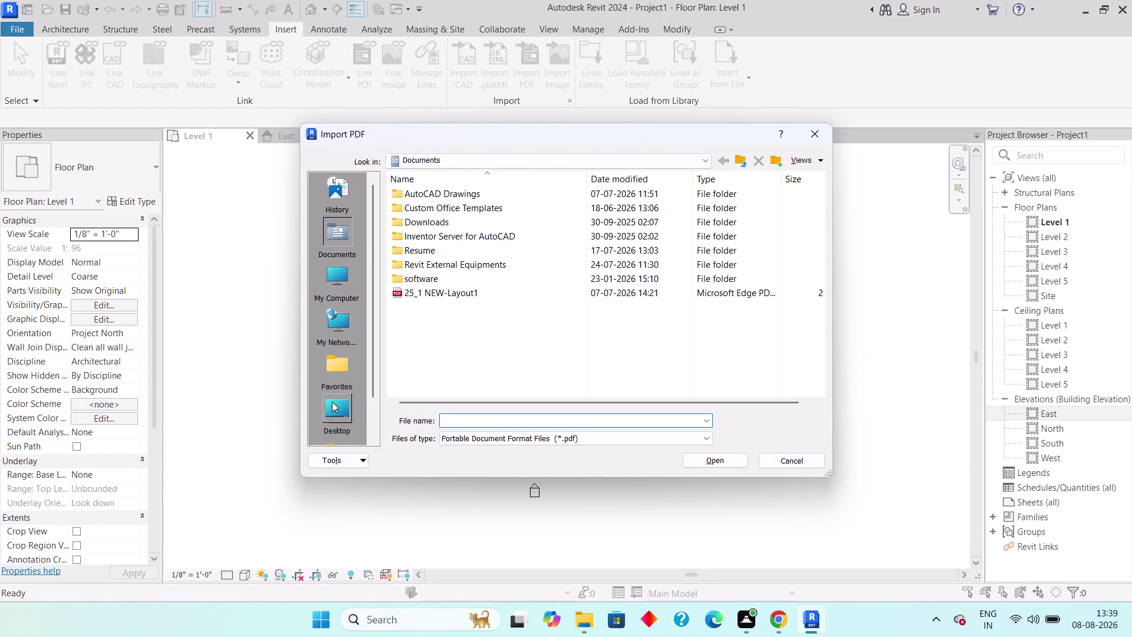
Check the Desktop files and file types in Import PDF, then cancel without importing.
scroll(down, 3)
click(336, 365)
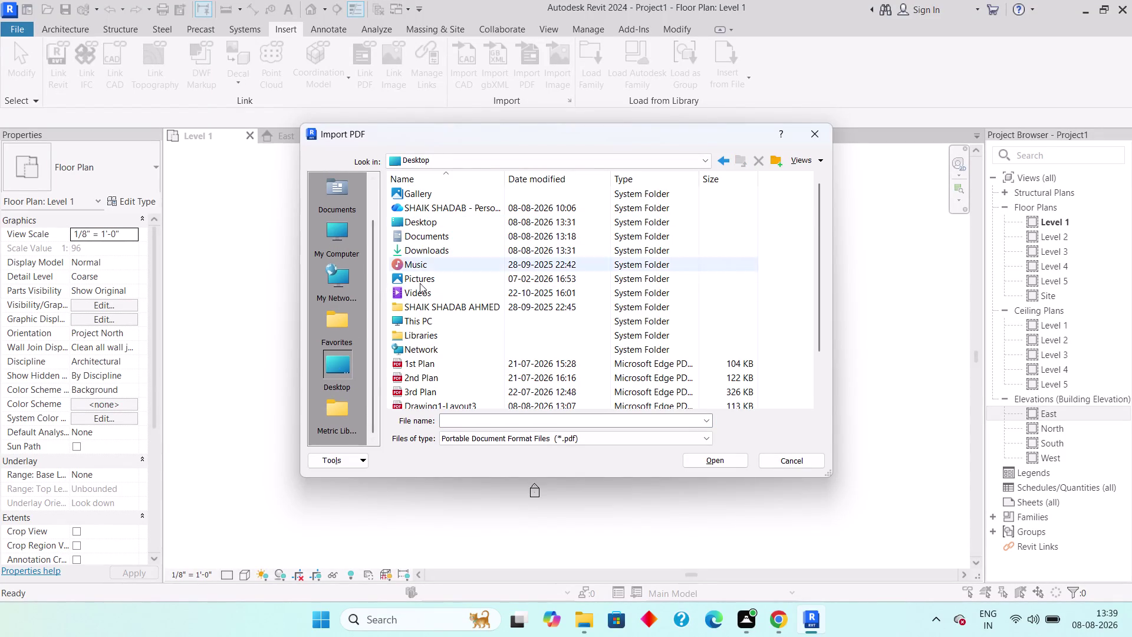
scroll(down, 3)
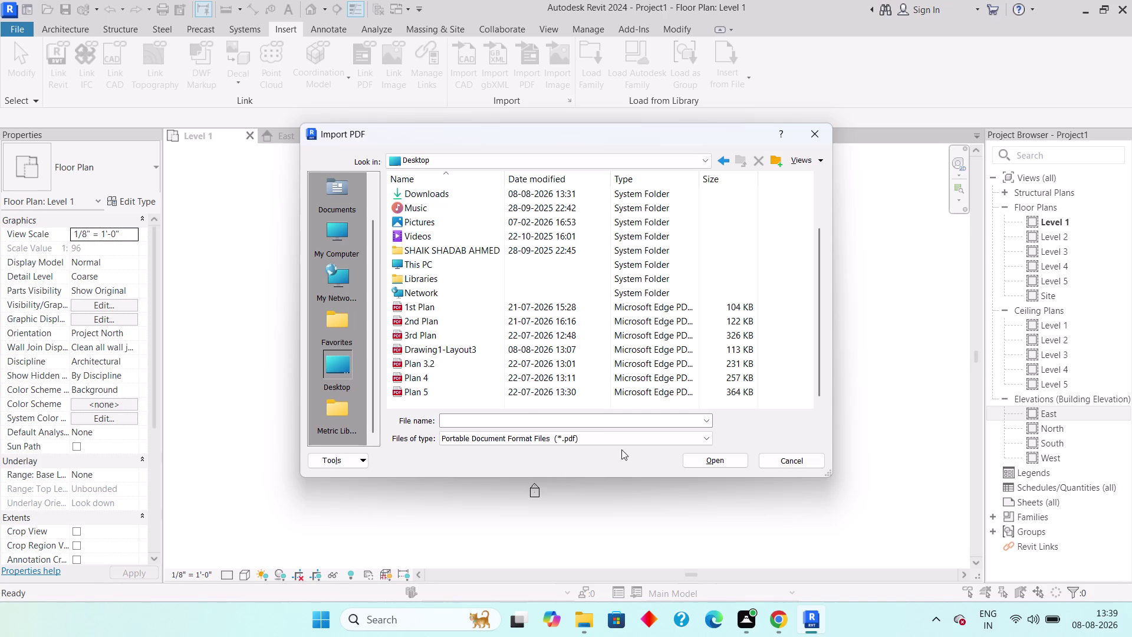
click(696, 438)
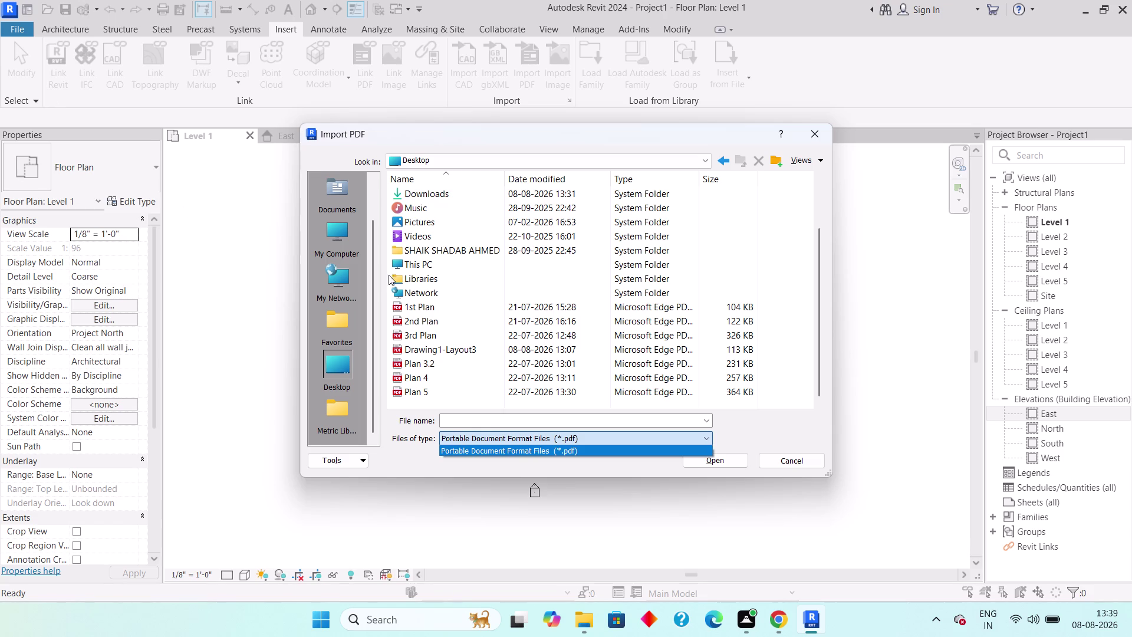
drag(803, 149, 808, 139)
click(808, 139)
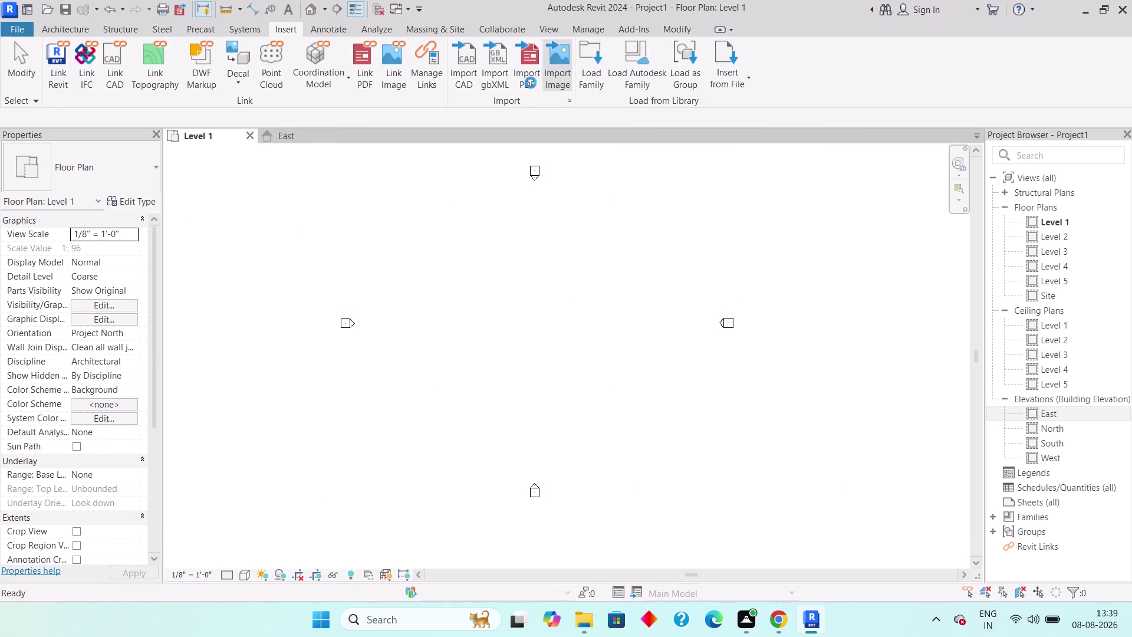
click(465, 77)
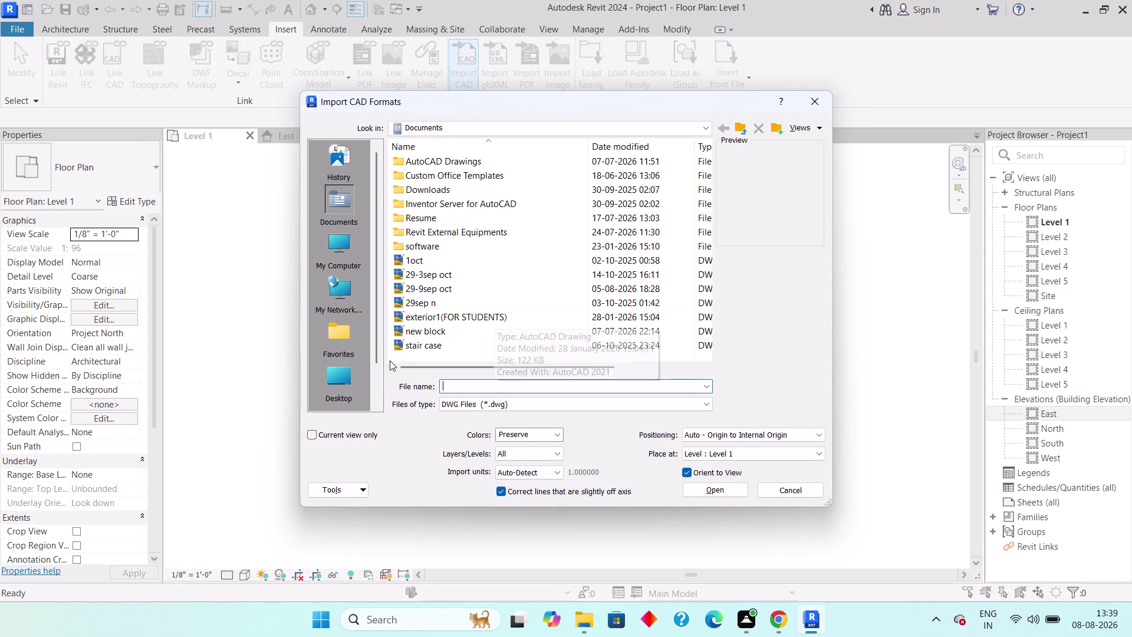
Open exterior1(FOR STUDENTS).dwg from the Desktop into the Level 1 plan.
click(340, 370)
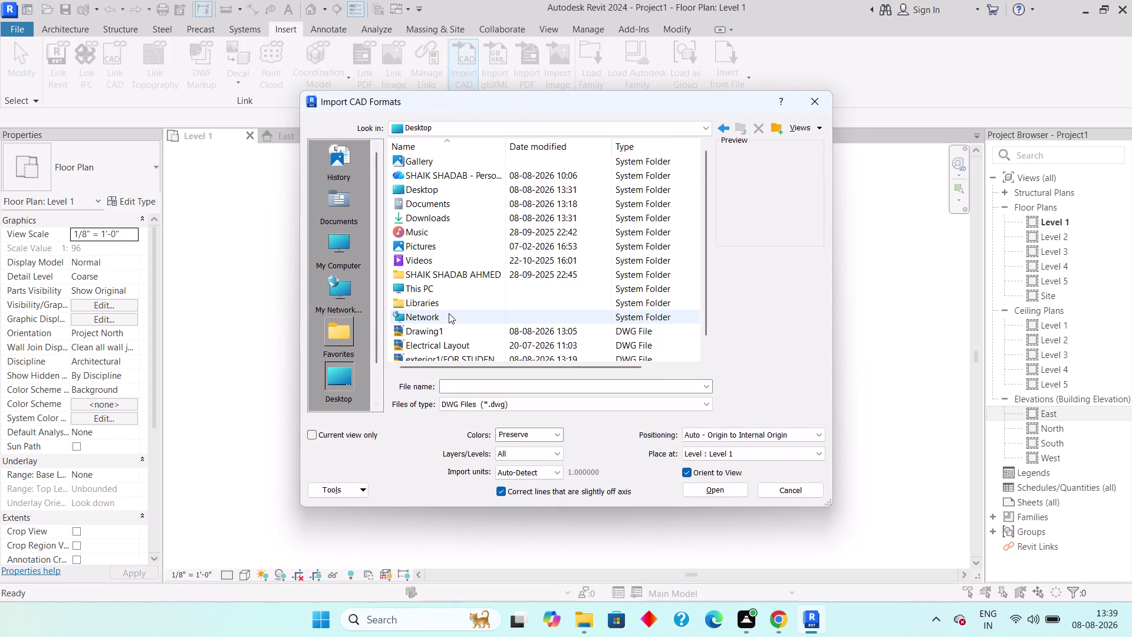
scroll(down, 3)
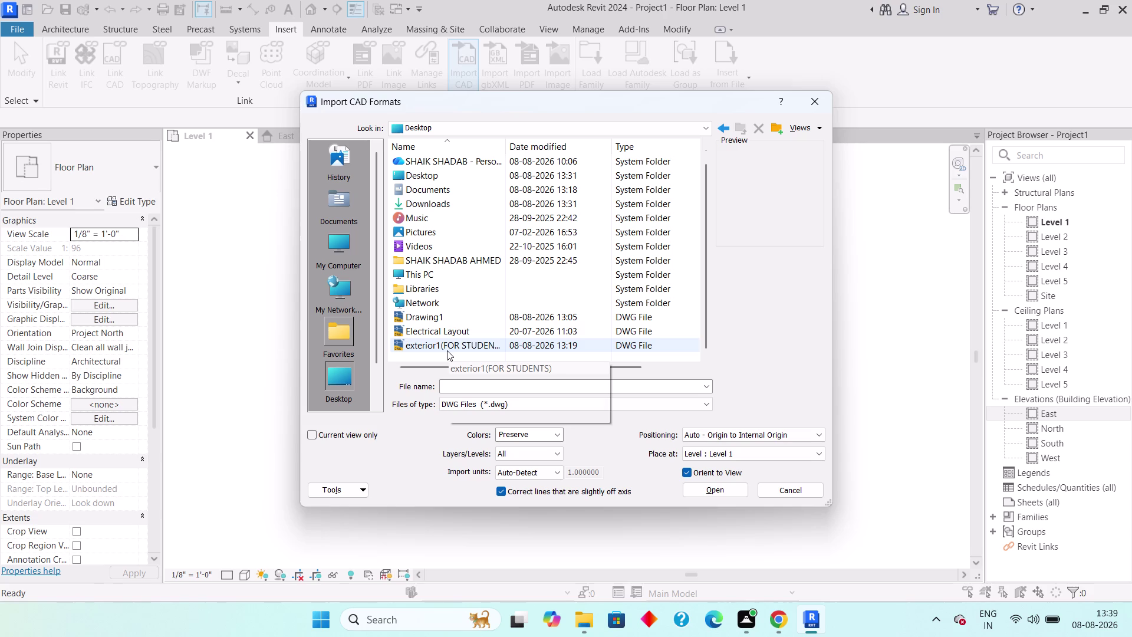
click(446, 350)
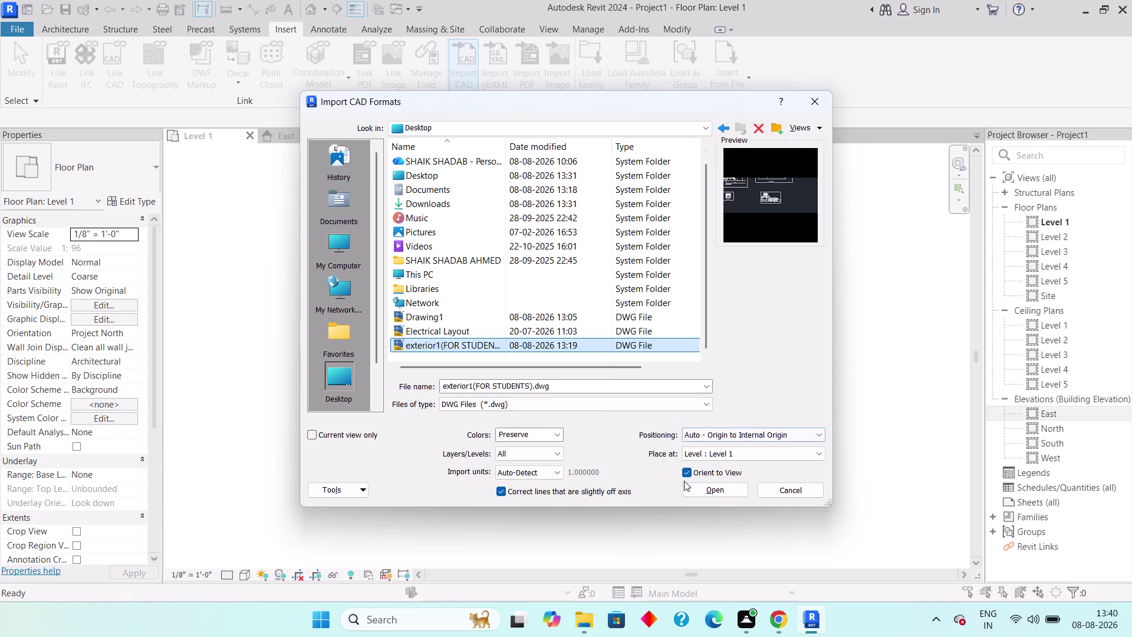
click(696, 489)
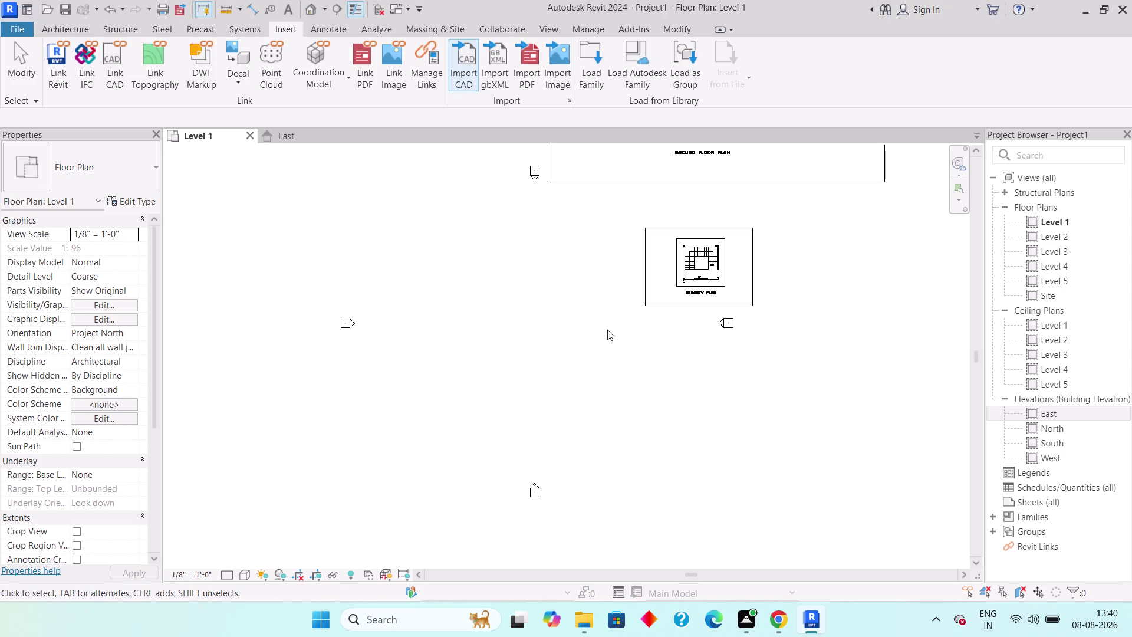
scroll(down, 3)
scroll(down, 3)
scroll(down, 3)
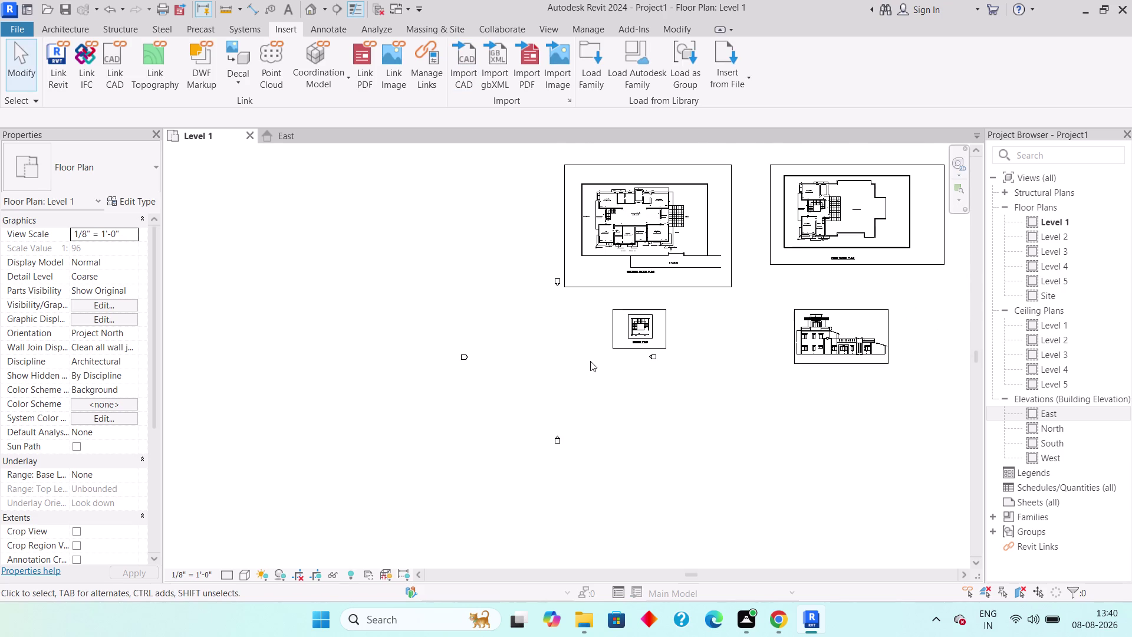
middle_drag(737, 270, 687, 314)
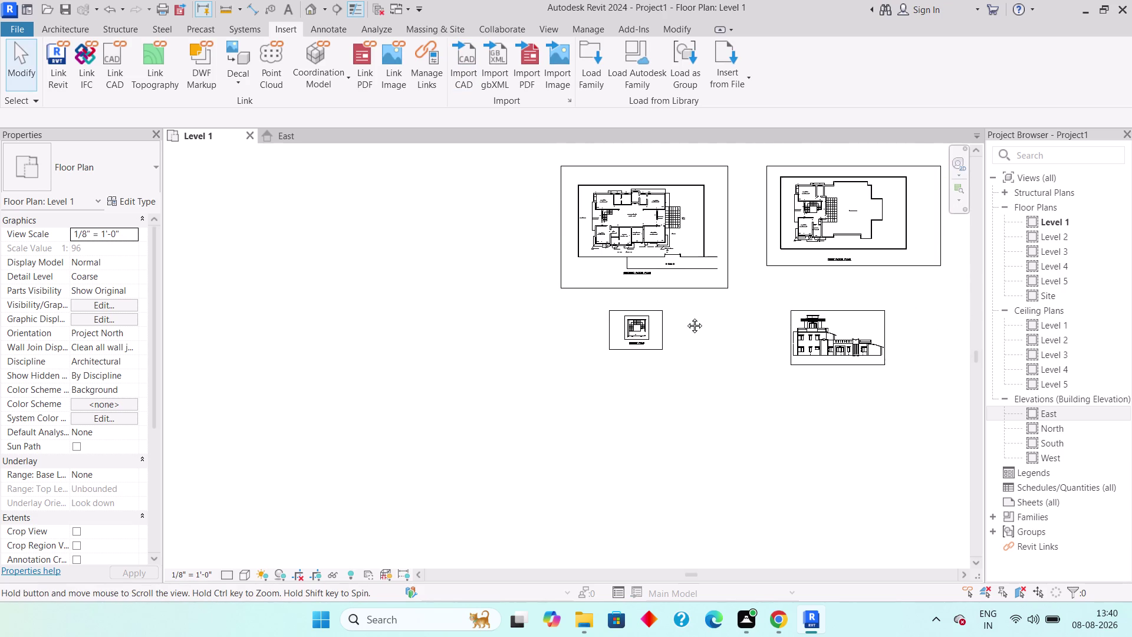
middle_drag(687, 314, 683, 318)
middle_drag(682, 318, 652, 373)
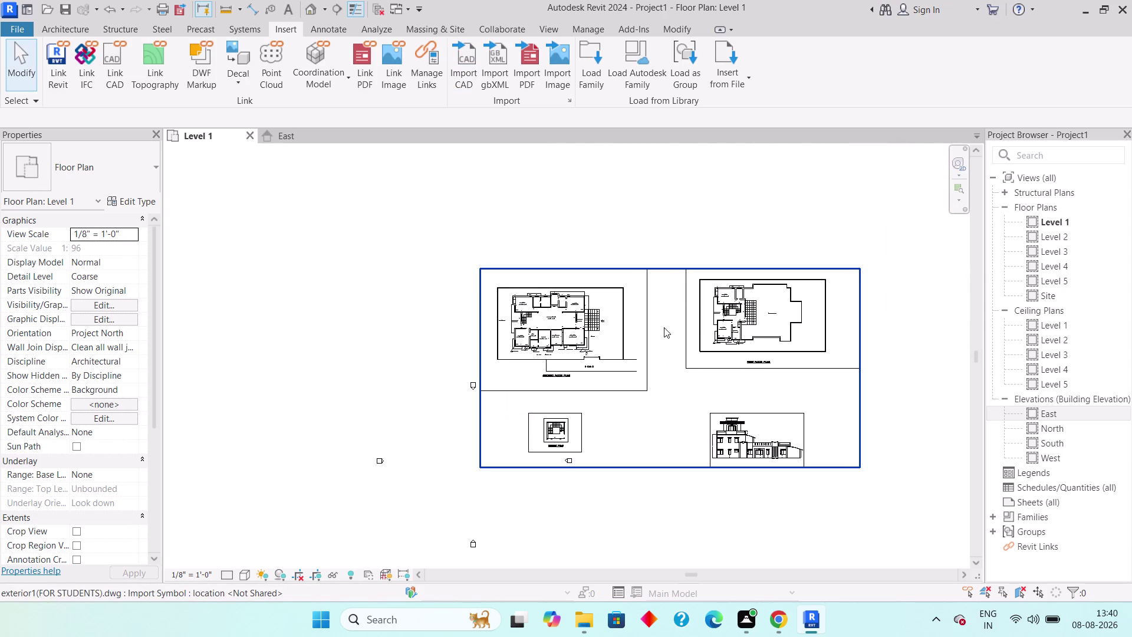
scroll(up, 3)
scroll(up, 3)
scroll(up, 3)
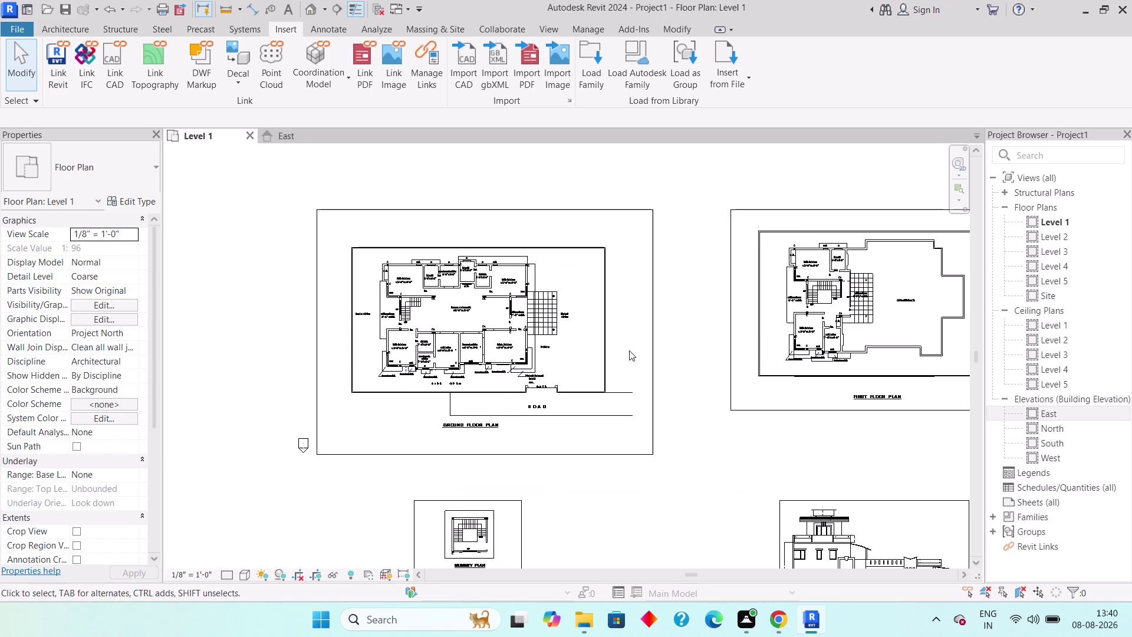
scroll(up, 3)
scroll(down, 3)
scroll(down, 3)
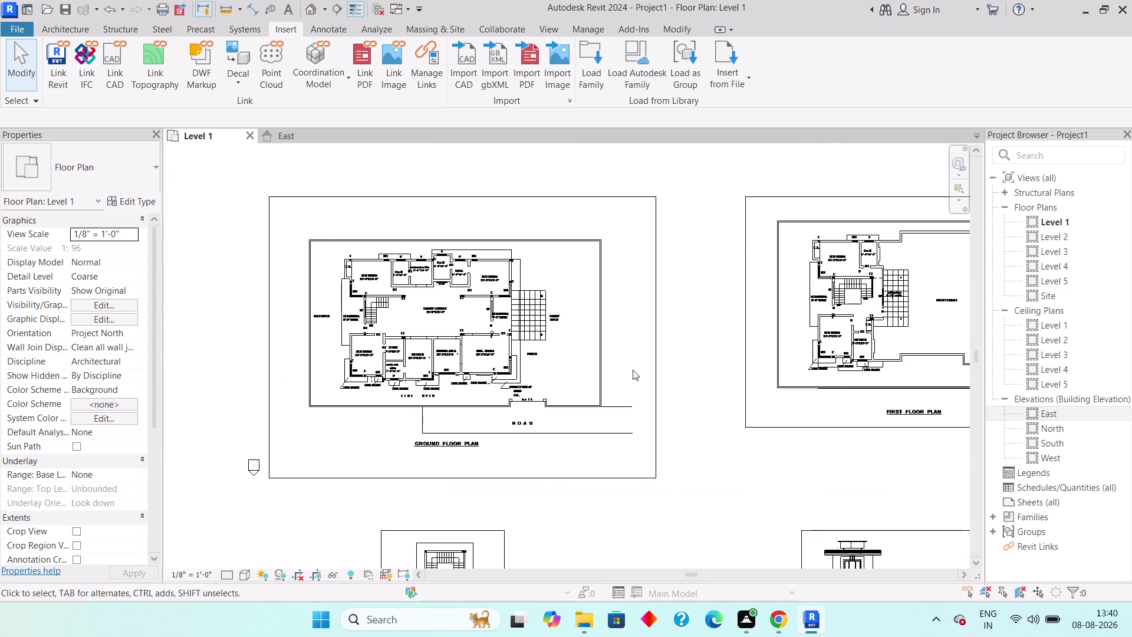
scroll(down, 3)
middle_drag(645, 376, 499, 360)
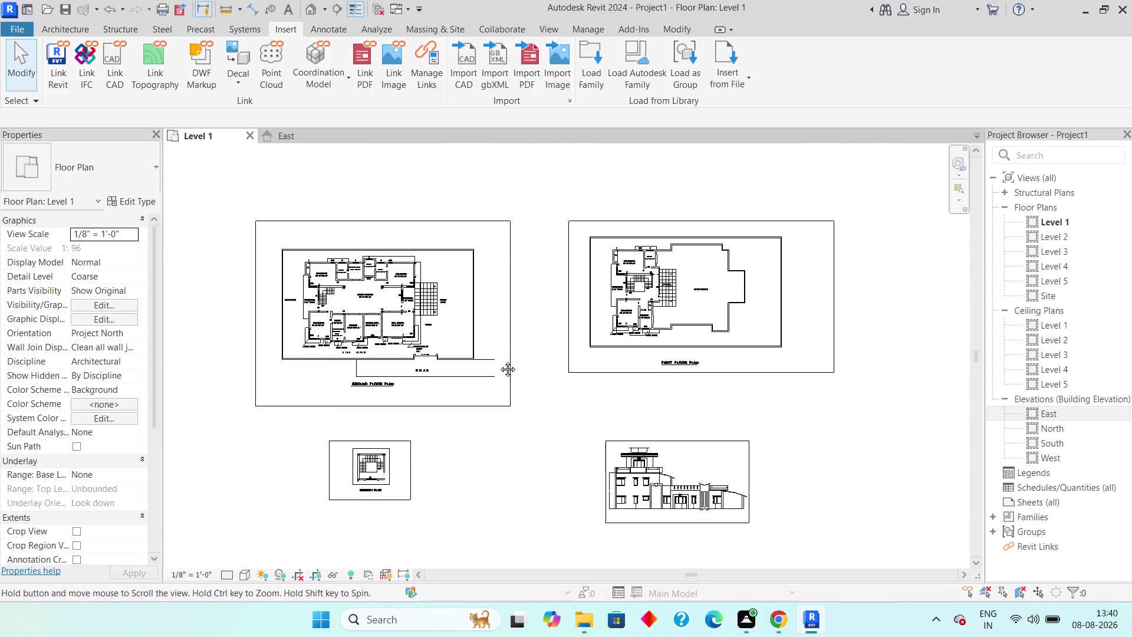
middle_drag(499, 360, 599, 336)
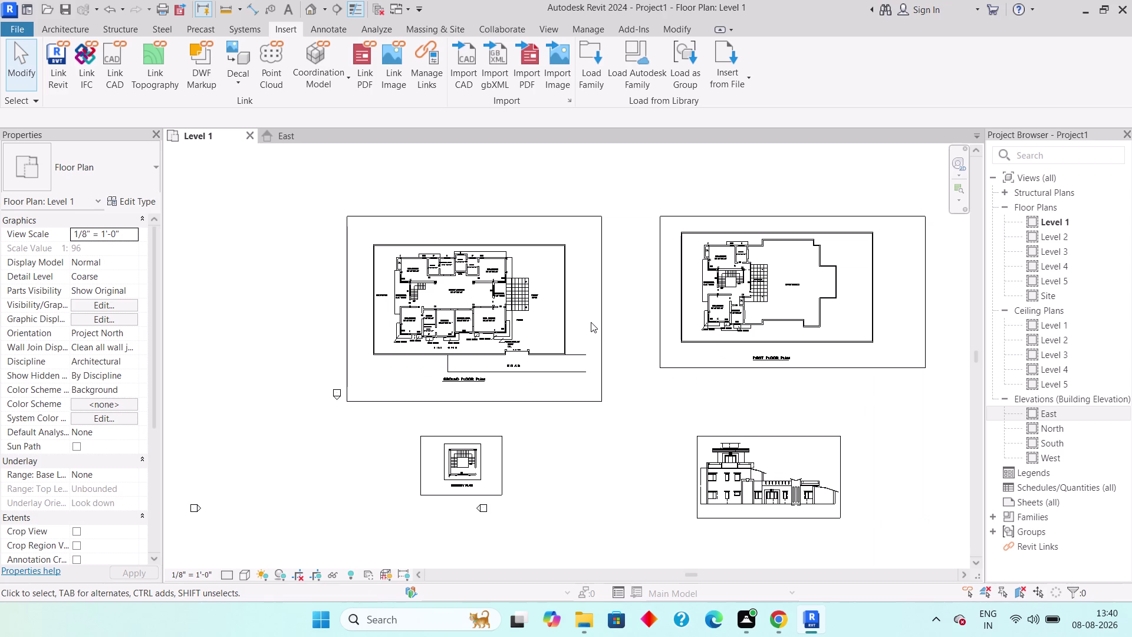
scroll(up, 3)
middle_drag(539, 325, 561, 364)
scroll(up, 3)
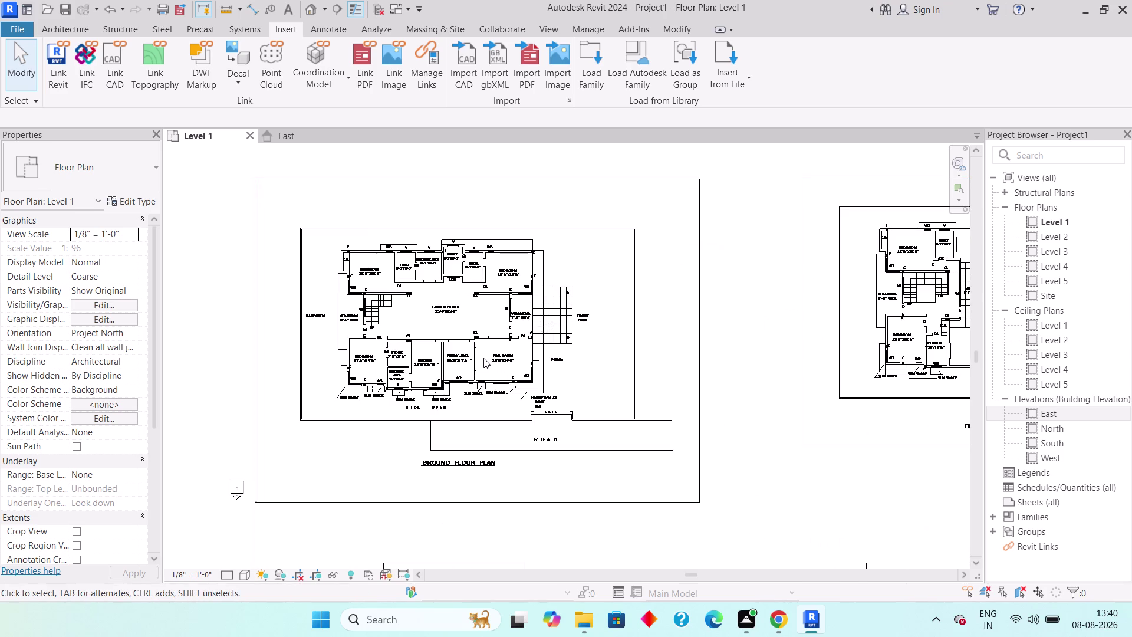
scroll(up, 3)
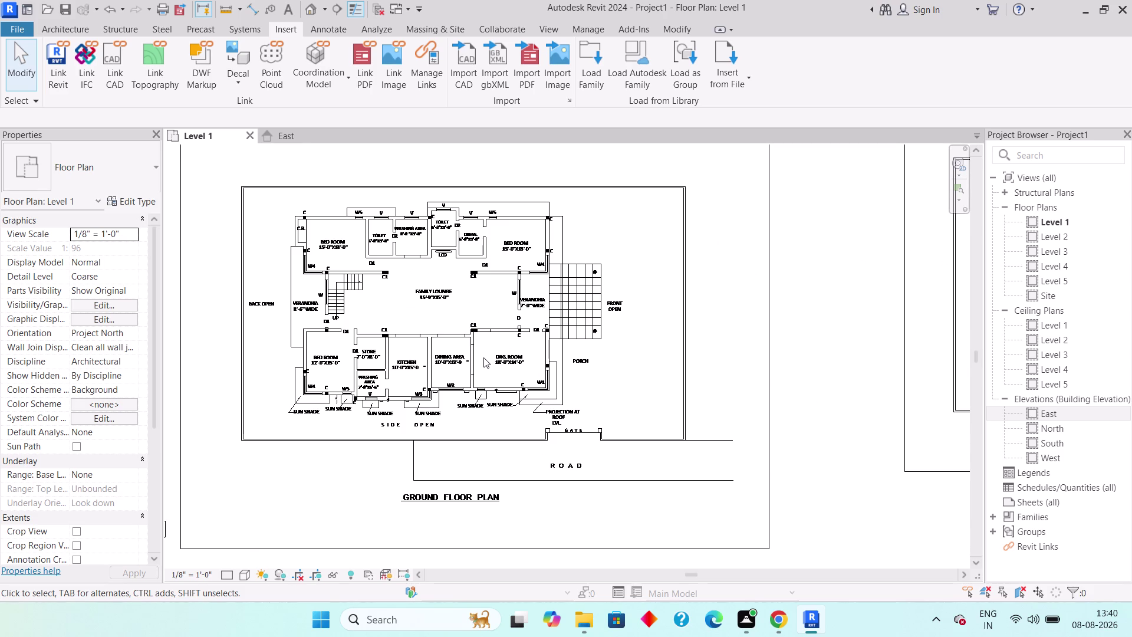
scroll(down, 3)
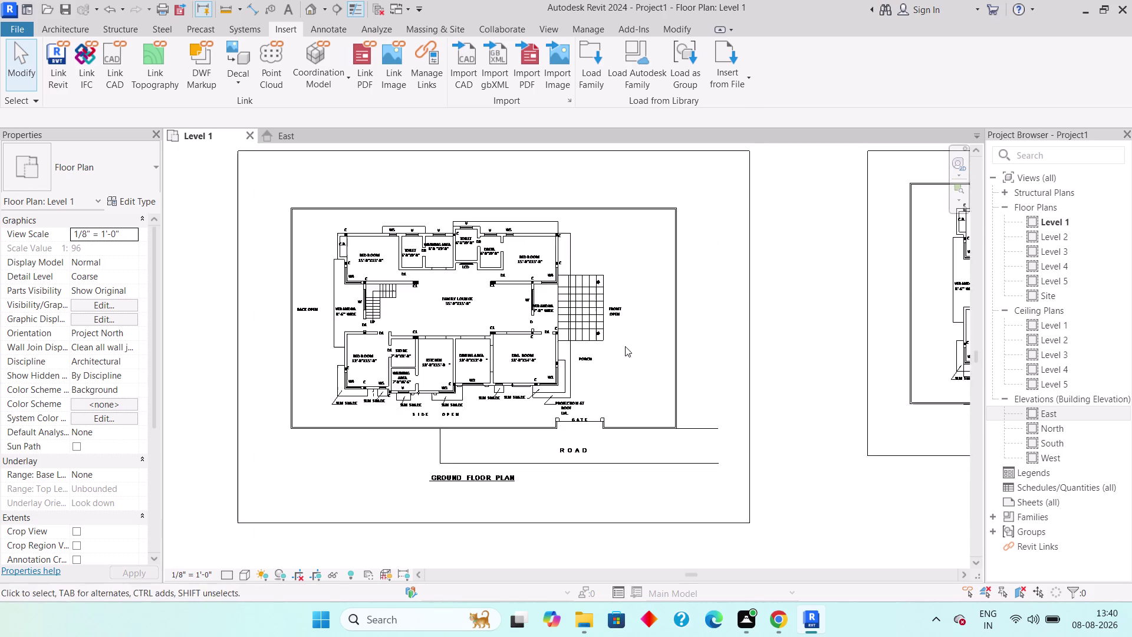
scroll(down, 3)
drag(624, 193, 596, 220)
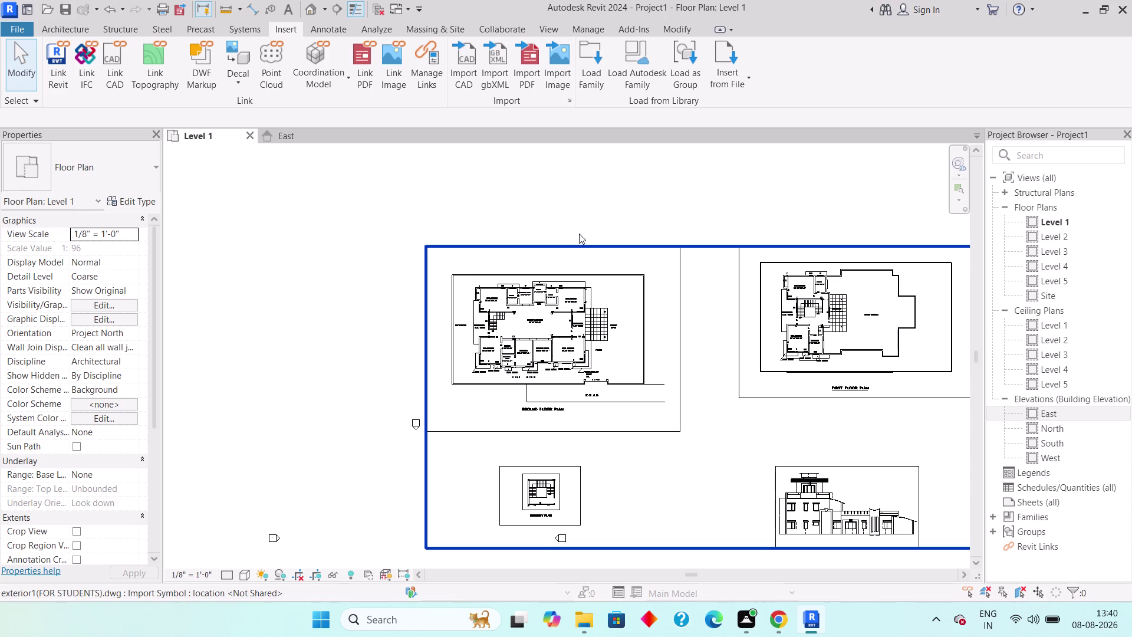
drag(596, 220, 544, 252)
click(474, 270)
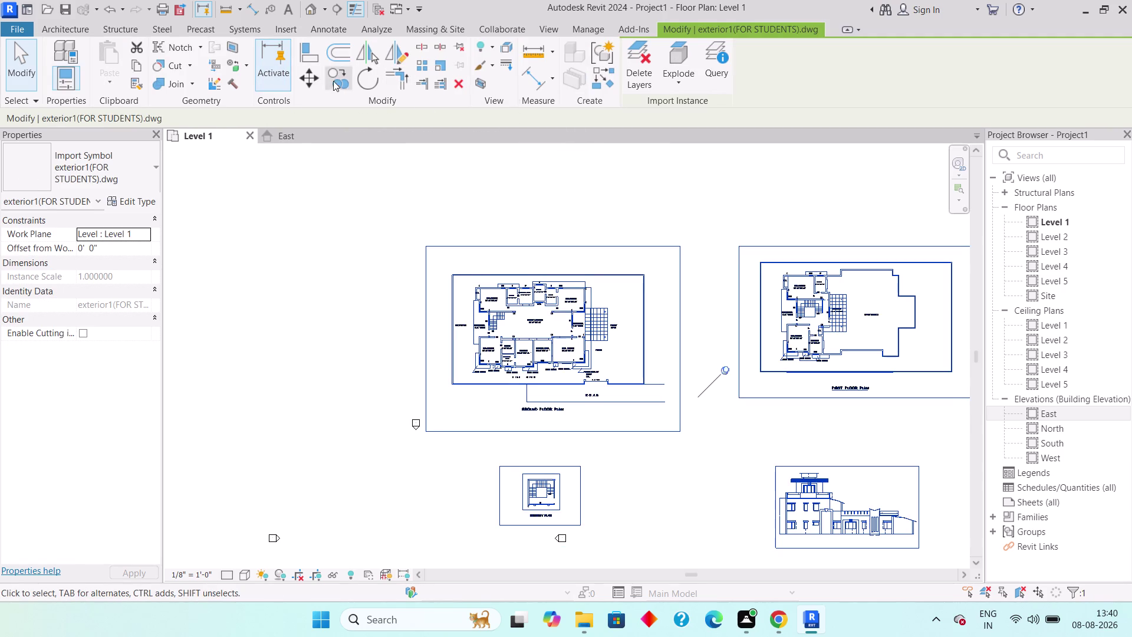
click(315, 72)
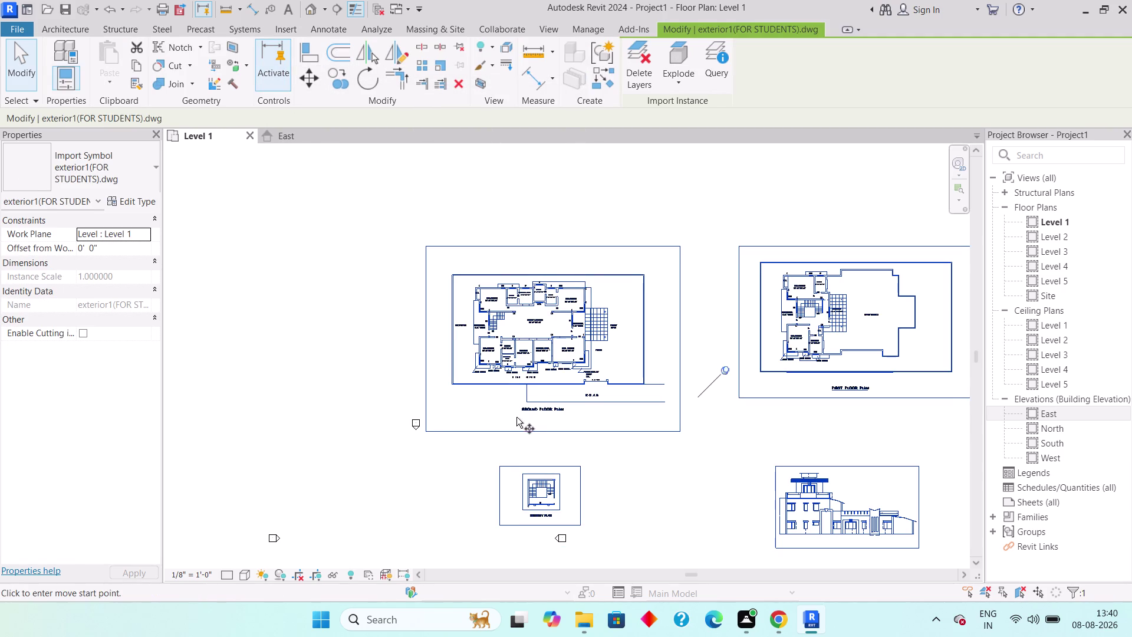
middle_drag(514, 409, 631, 260)
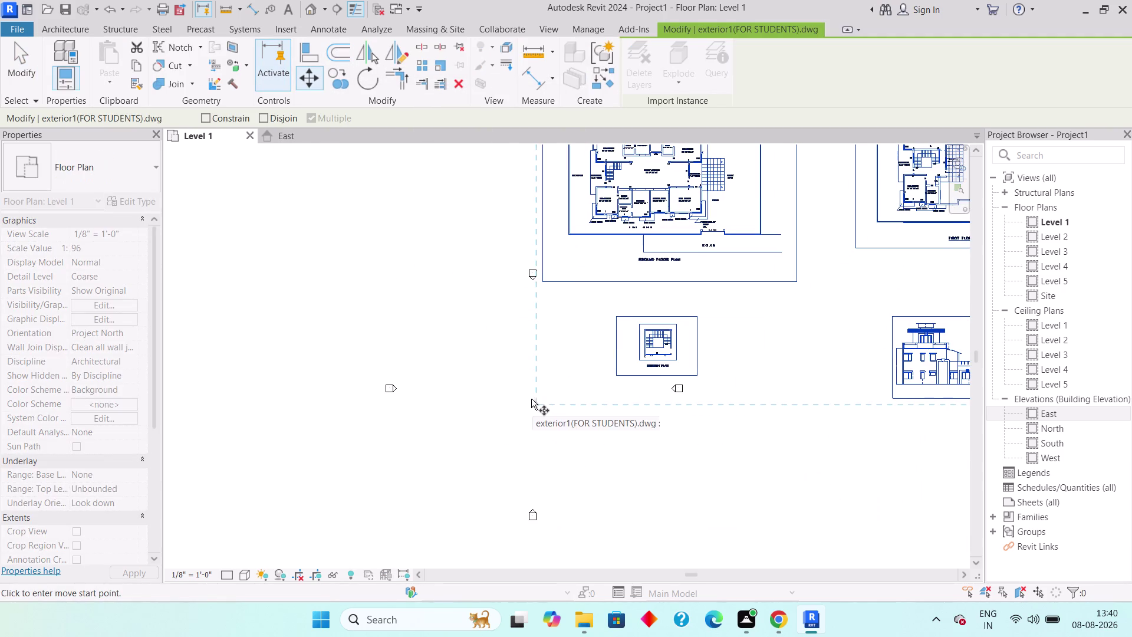
middle_drag(566, 296, 621, 451)
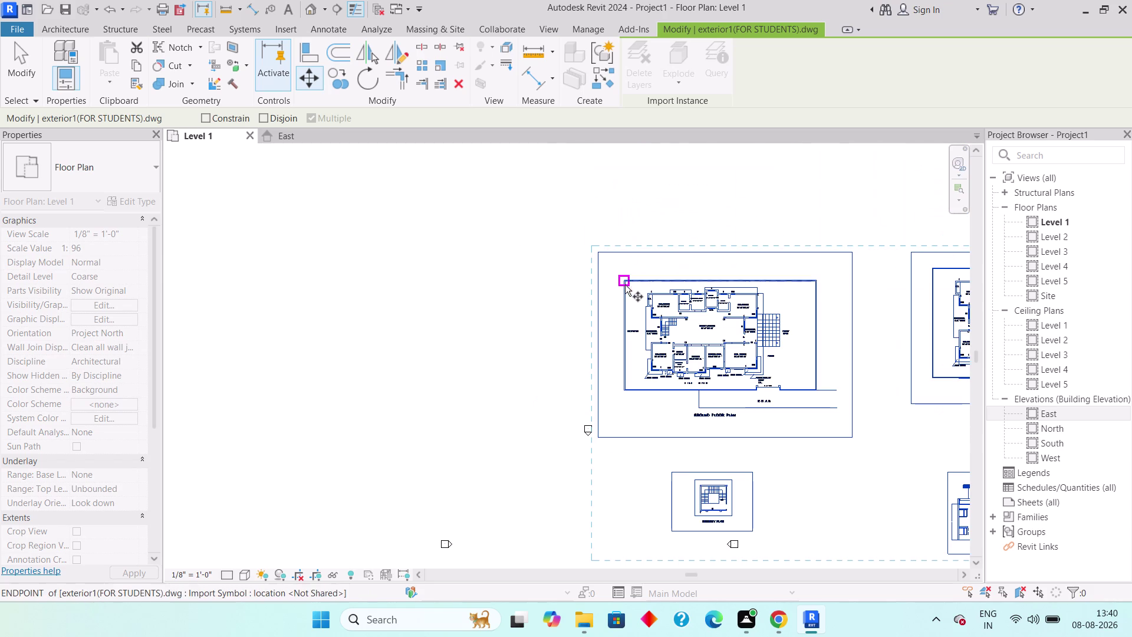
click(626, 284)
middle_drag(579, 387, 658, 304)
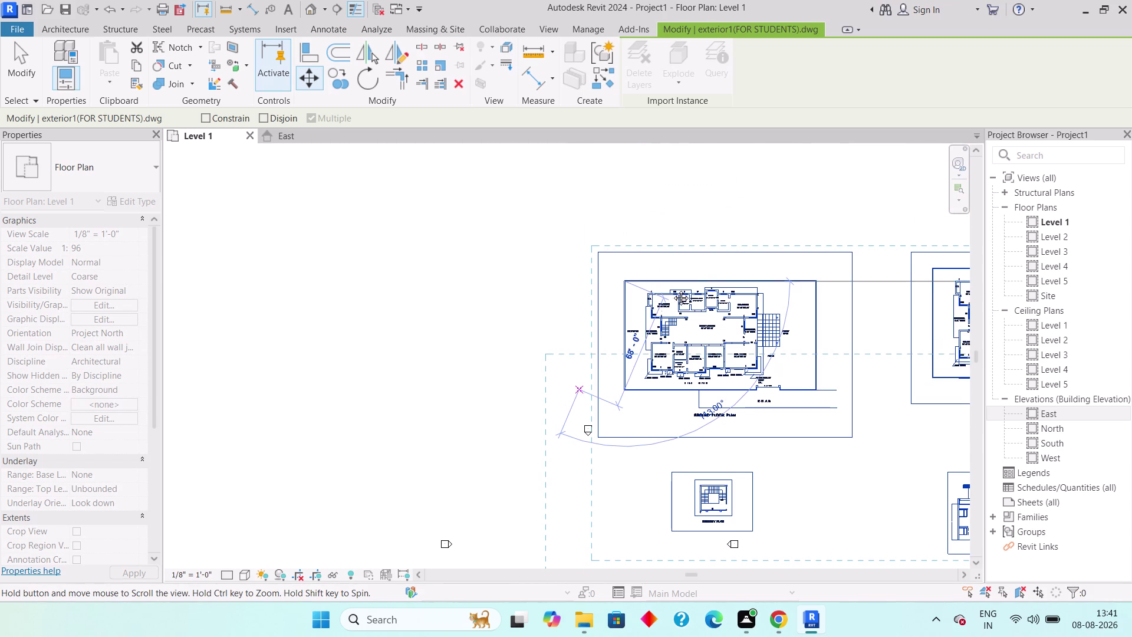
middle_drag(657, 304, 690, 290)
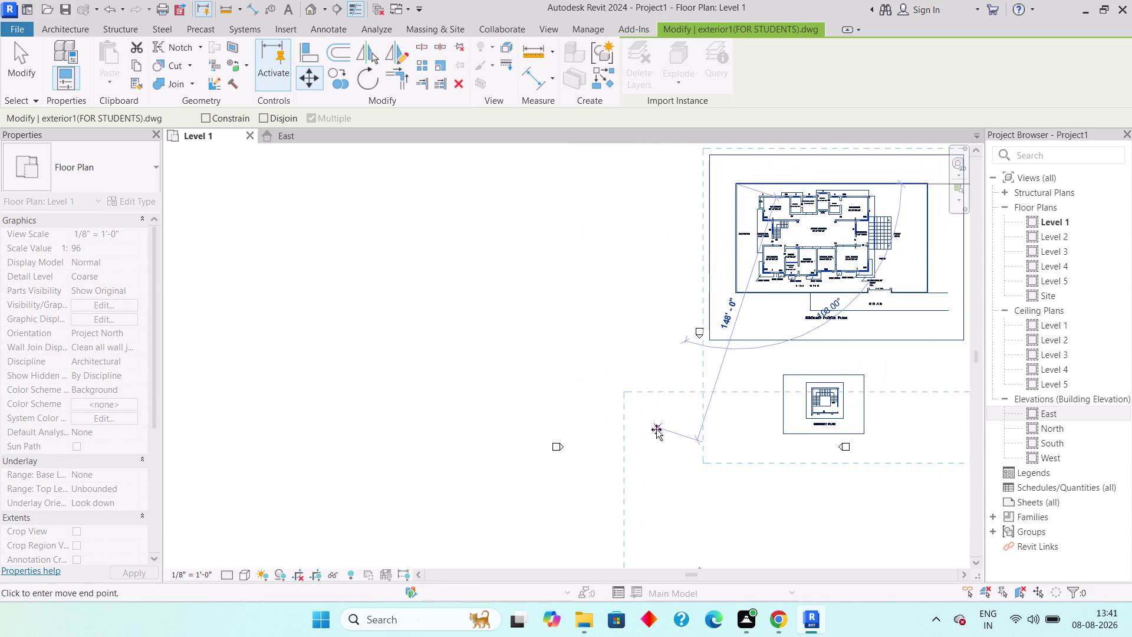
click(645, 428)
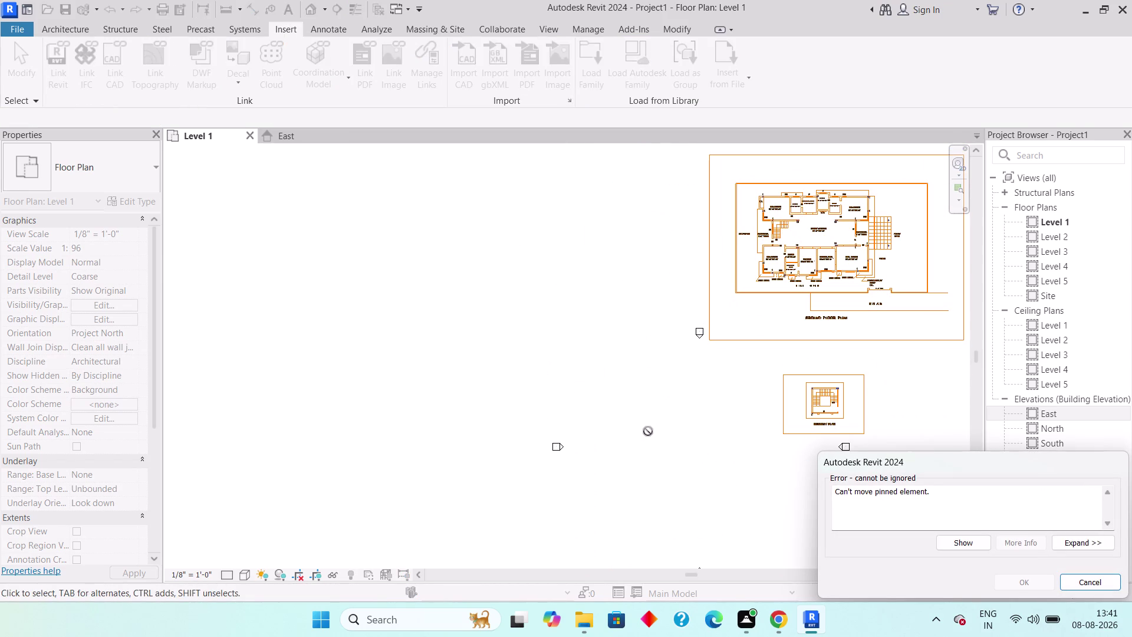
key(Escape)
key(Escape)
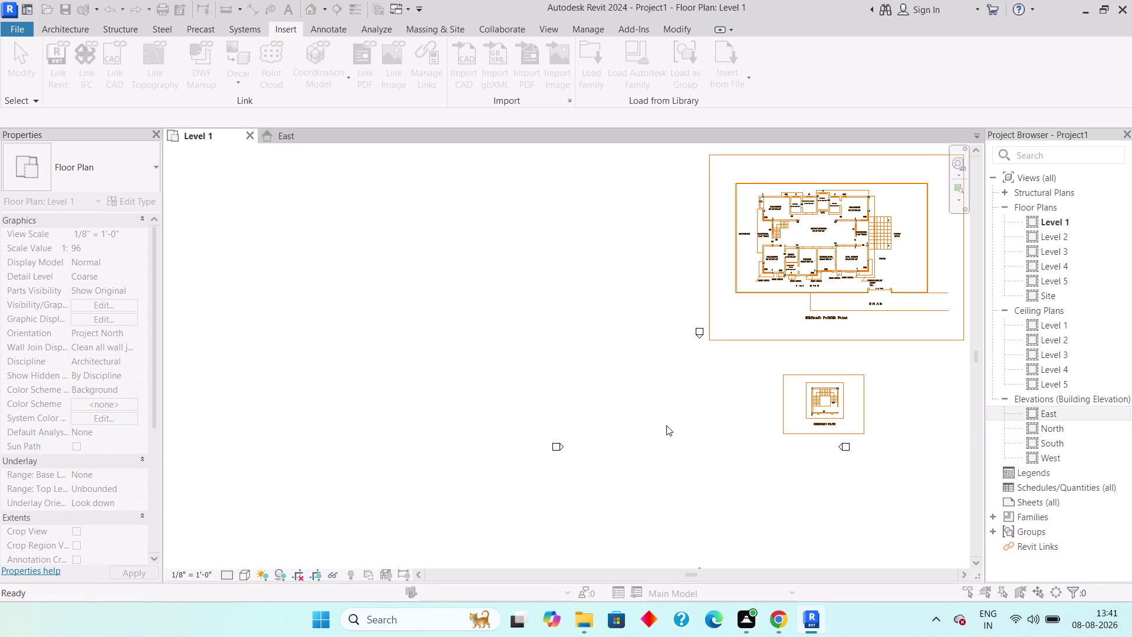
key(Escape)
key(Escape)
key(Escape)
key(Escape)
middle_drag(841, 385, 708, 382)
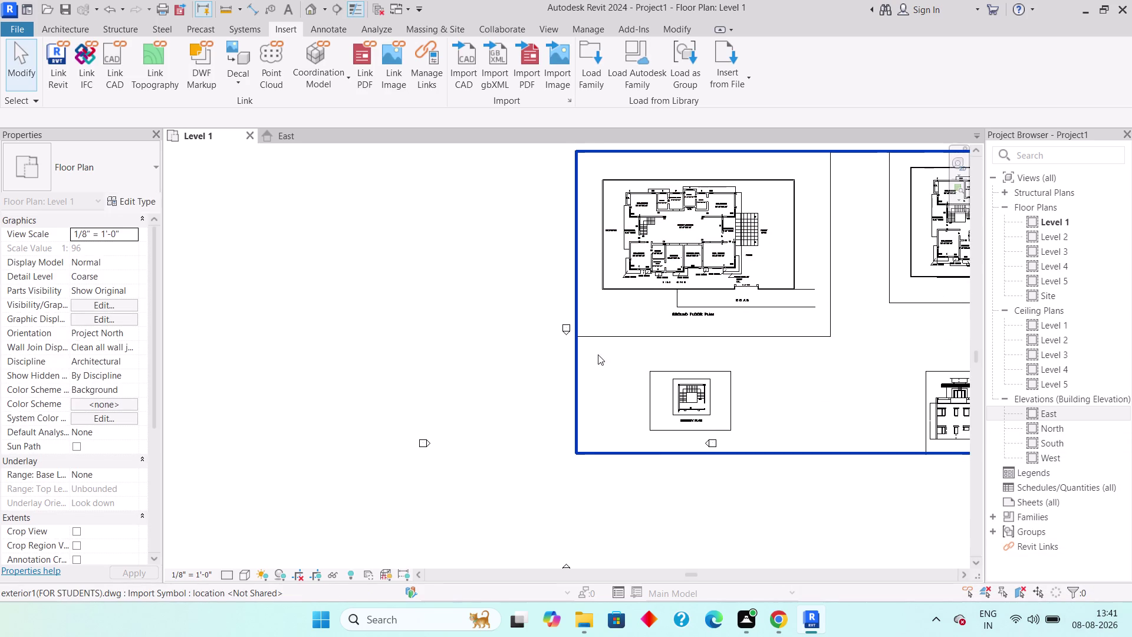
Select the imported exterior1 drawing in the Level 1 plan.
click(572, 362)
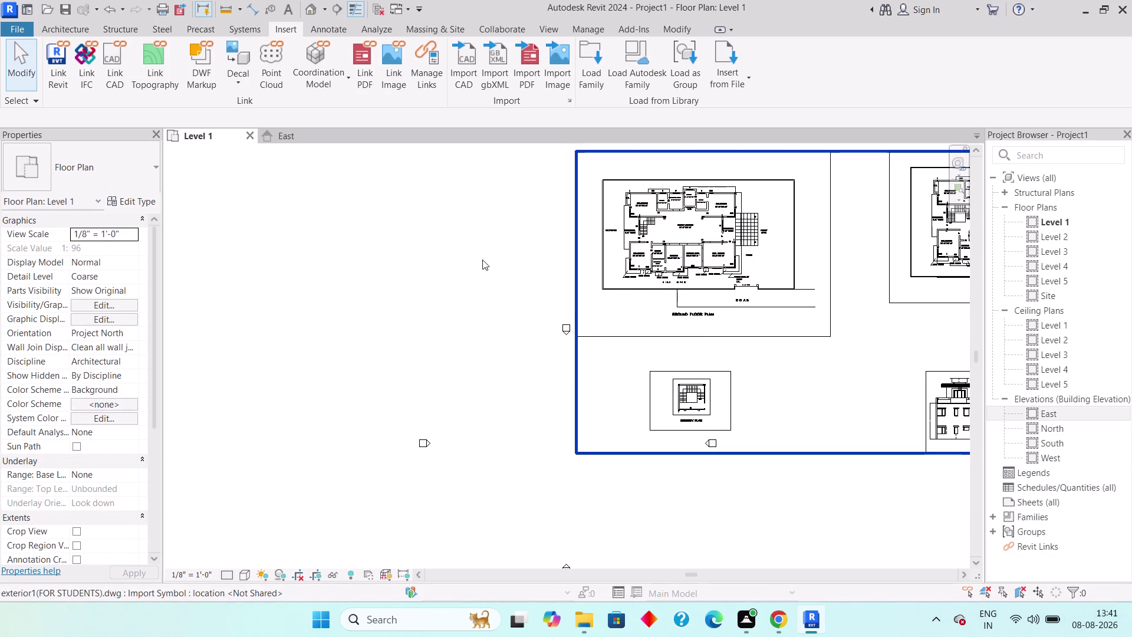
drag(483, 260, 563, 285)
drag(616, 295, 624, 302)
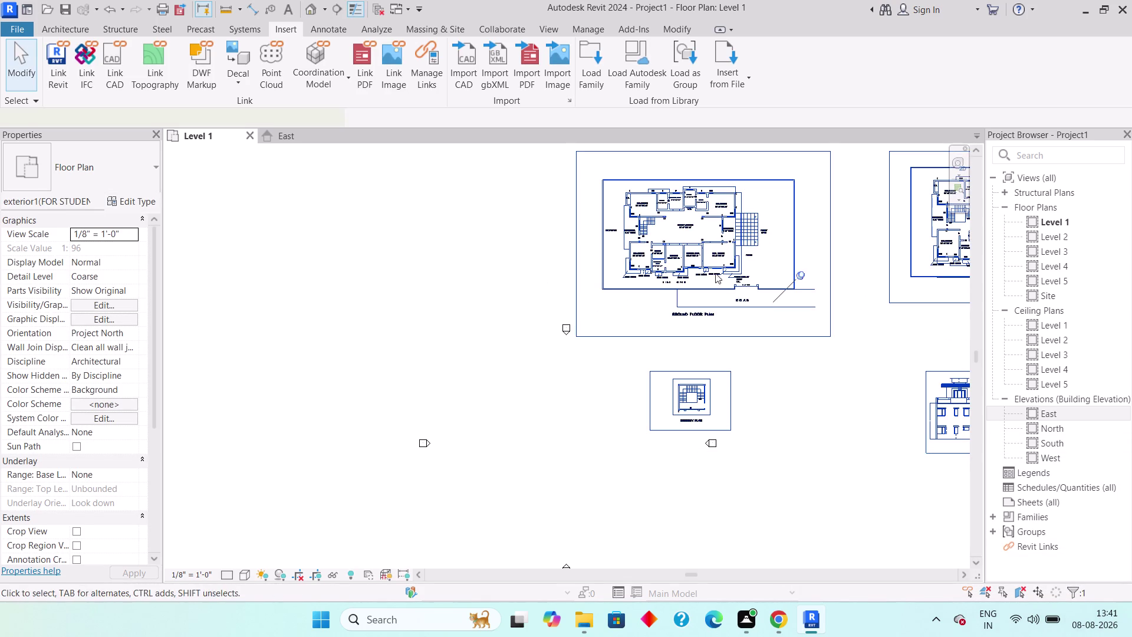
click(802, 272)
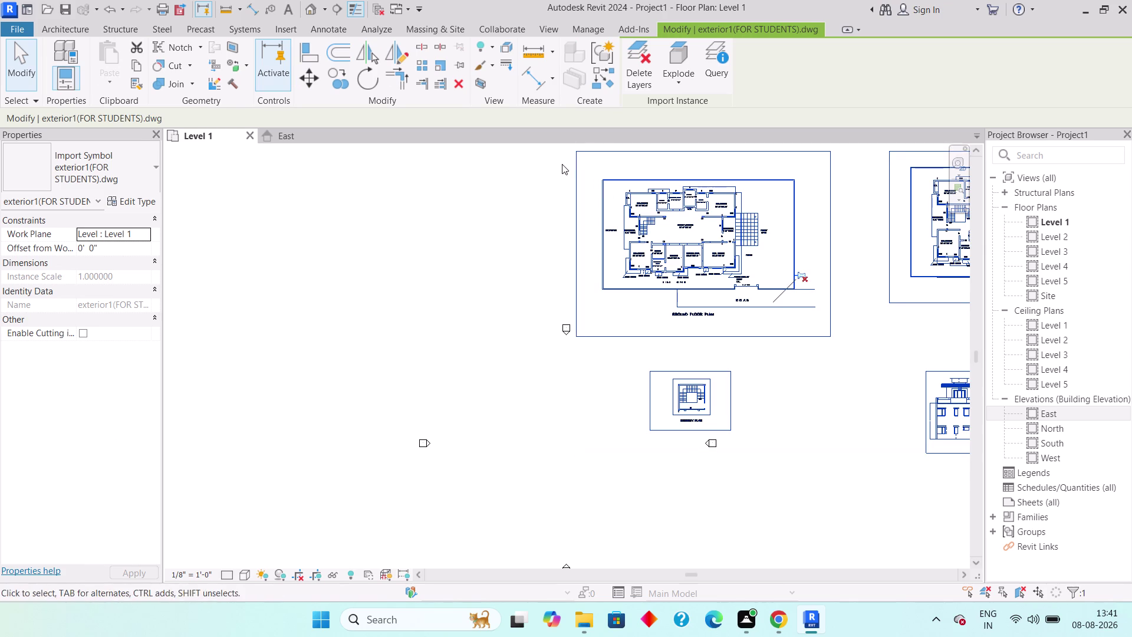
middle_drag(561, 164, 546, 192)
Move the drawing from a corner start point to a new position.
click(317, 76)
scroll(up, 3)
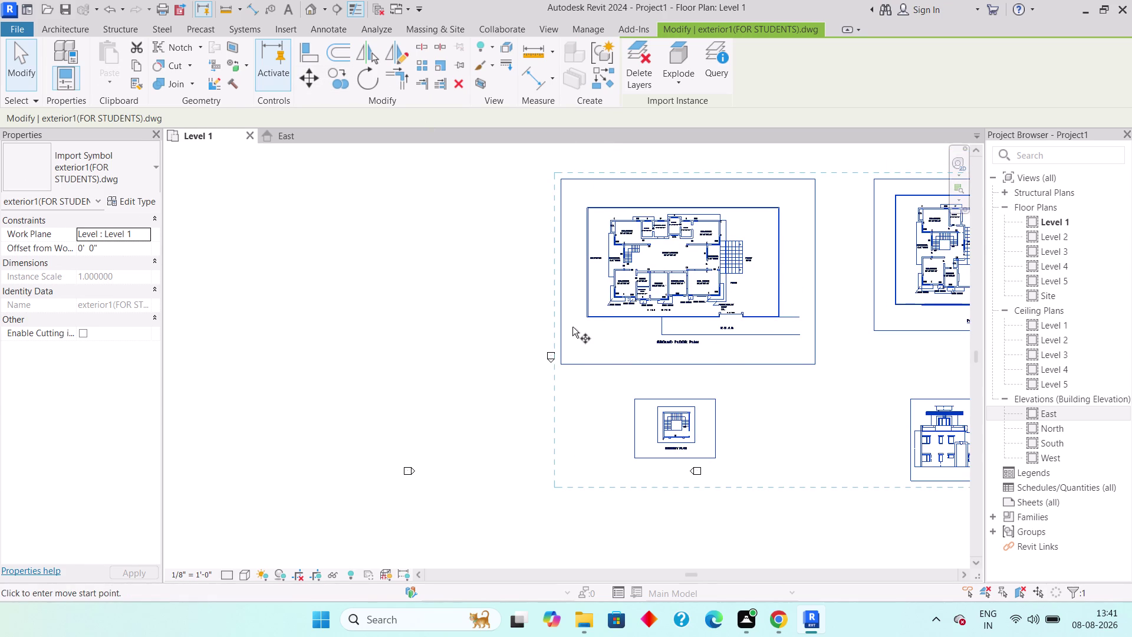
scroll(up, 3)
scroll(up, 3)
scroll(up, 3)
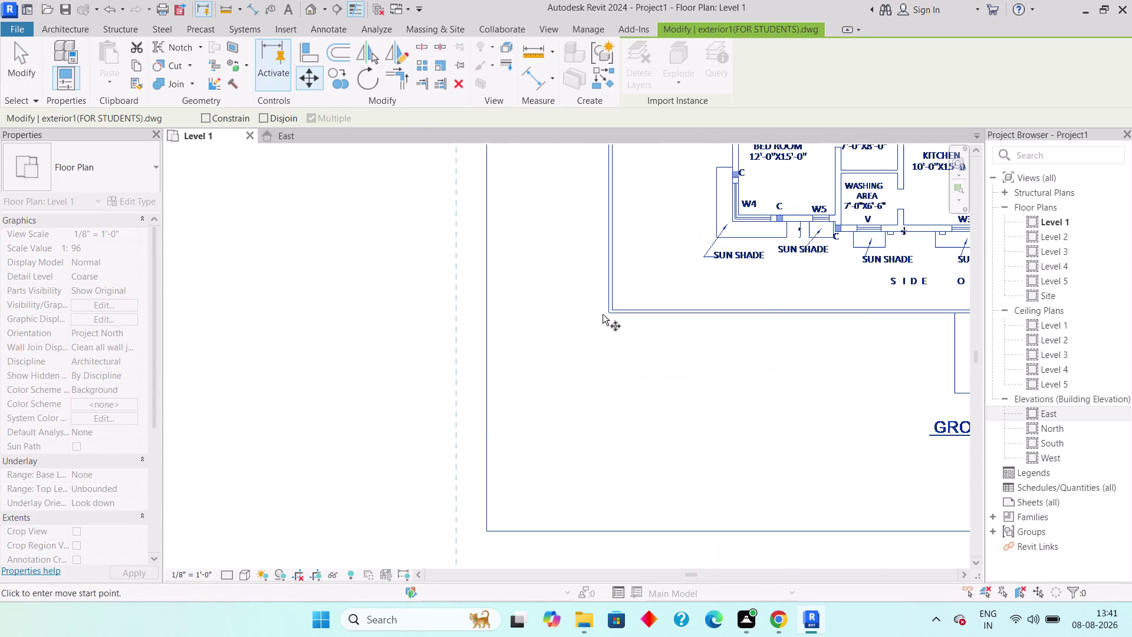
click(607, 313)
middle_drag(583, 449, 600, 411)
scroll(down, 3)
middle_drag(589, 478, 733, 286)
scroll(down, 3)
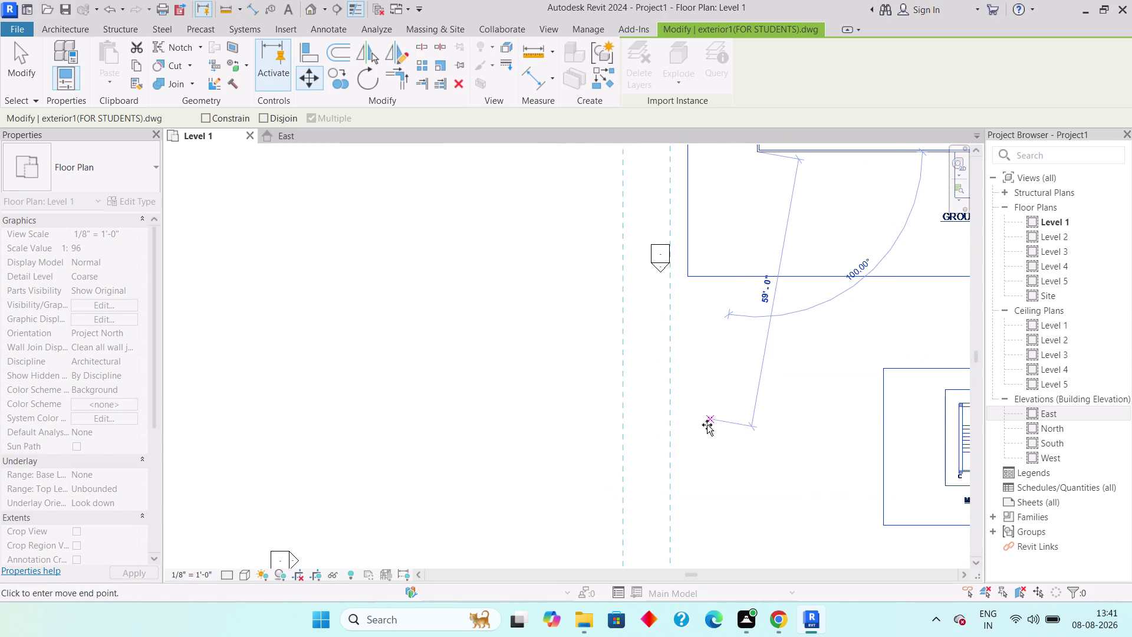
scroll(down, 3)
middle_drag(695, 423, 739, 301)
scroll(down, 3)
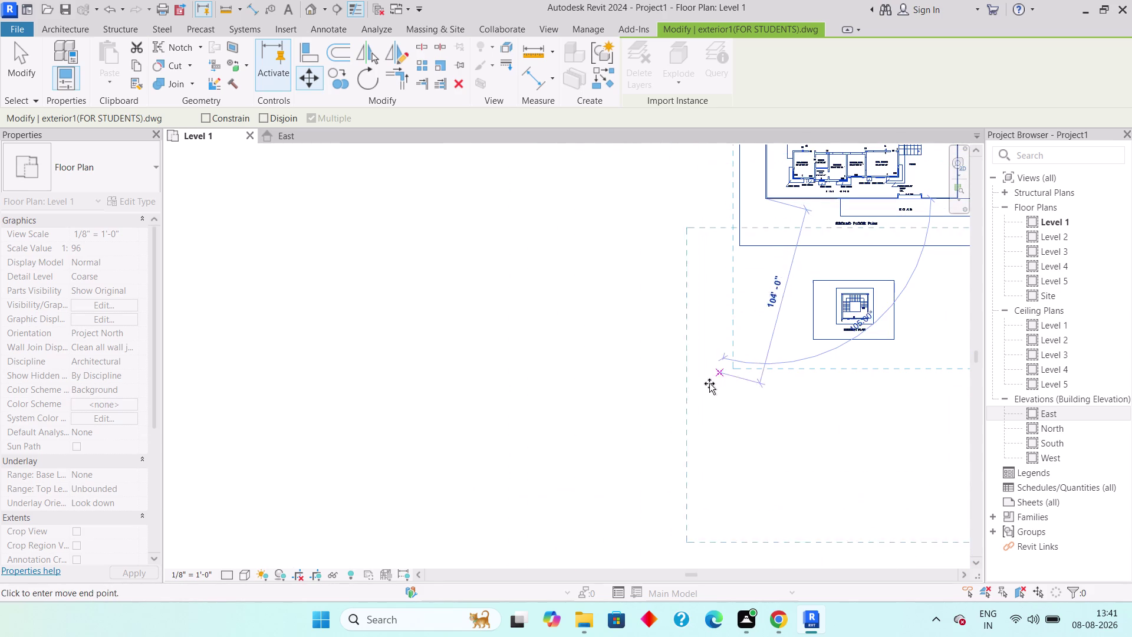
click(703, 387)
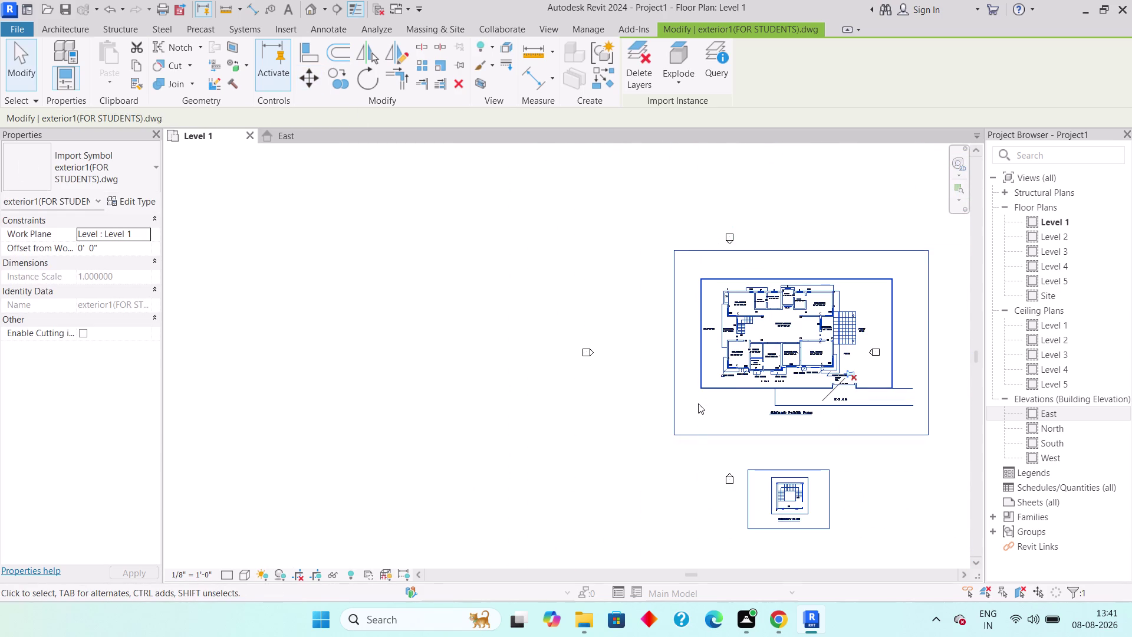
Reselect the drawing and move it again from its corner to another spot.
scroll(down, 3)
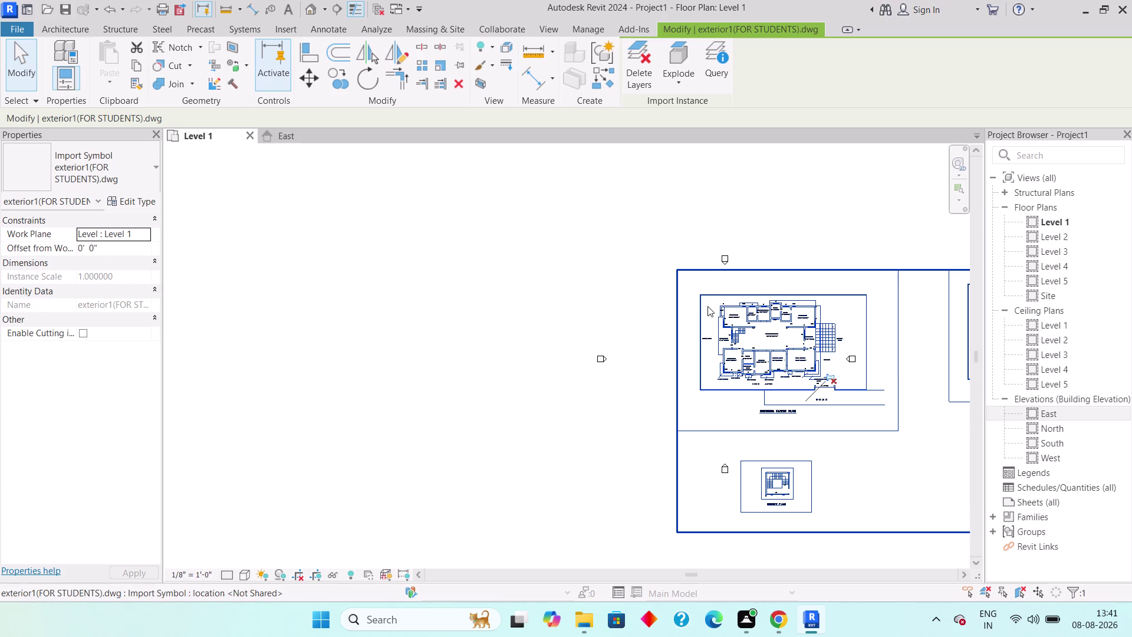
scroll(up, 3)
scroll(up, 3)
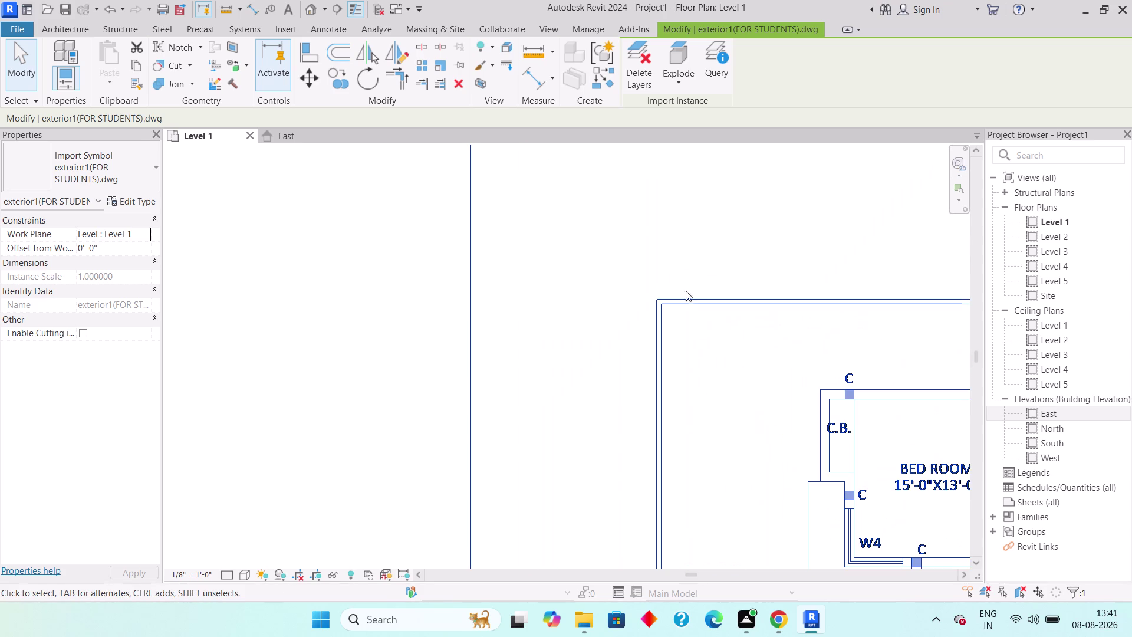
click(656, 299)
click(298, 74)
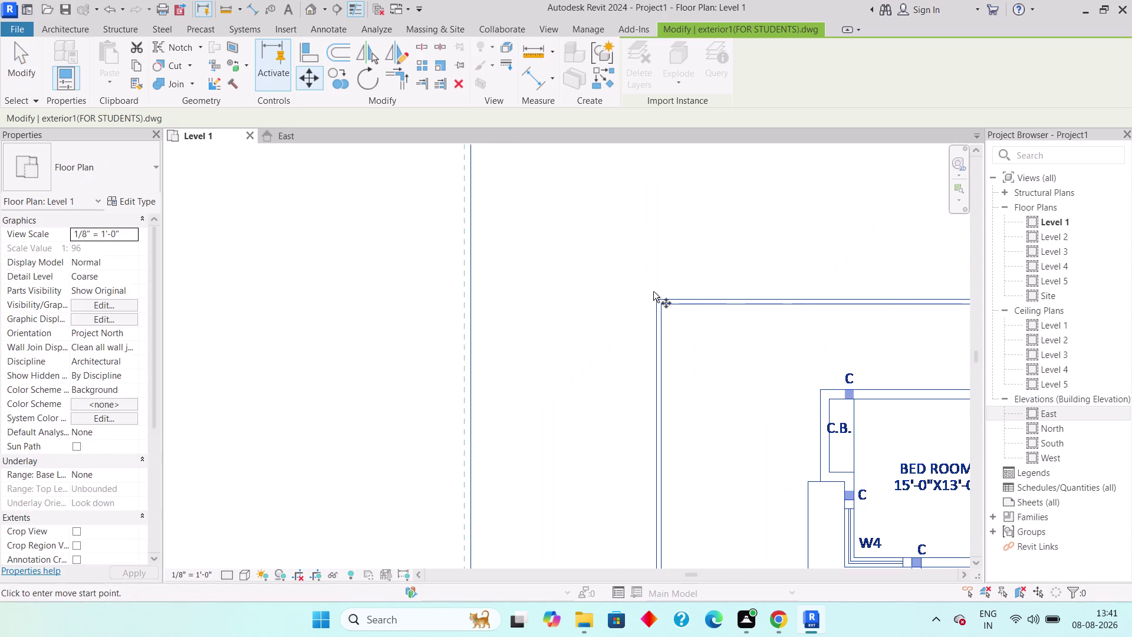
click(654, 297)
middle_drag(606, 362, 732, 255)
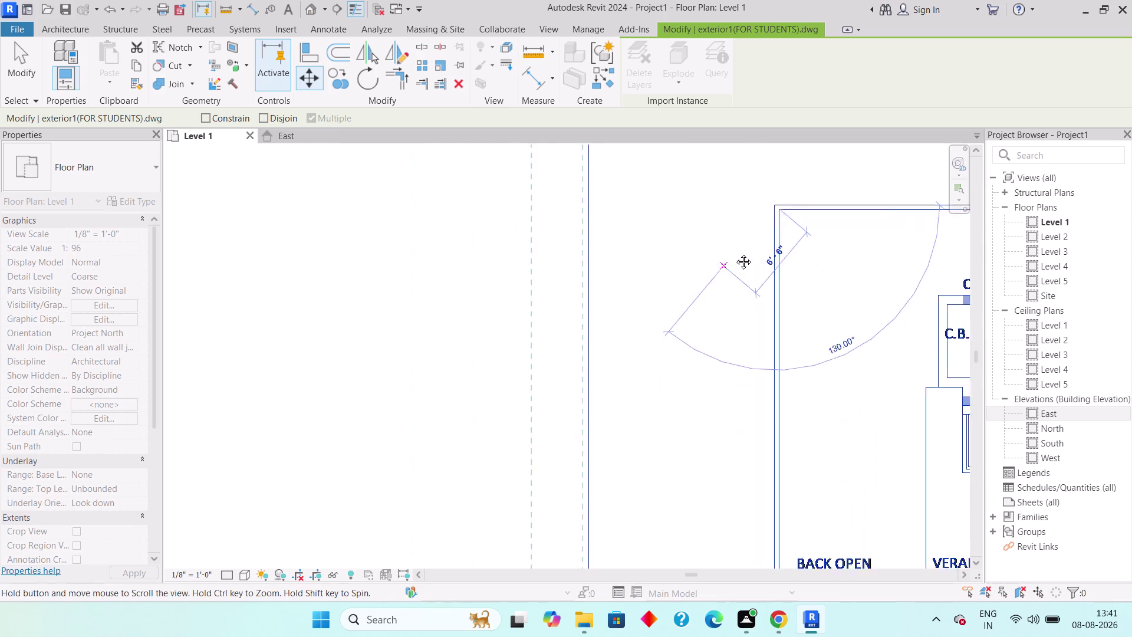
middle_drag(732, 255, 735, 252)
scroll(down, 3)
scroll(down, 3)
scroll(down, 3)
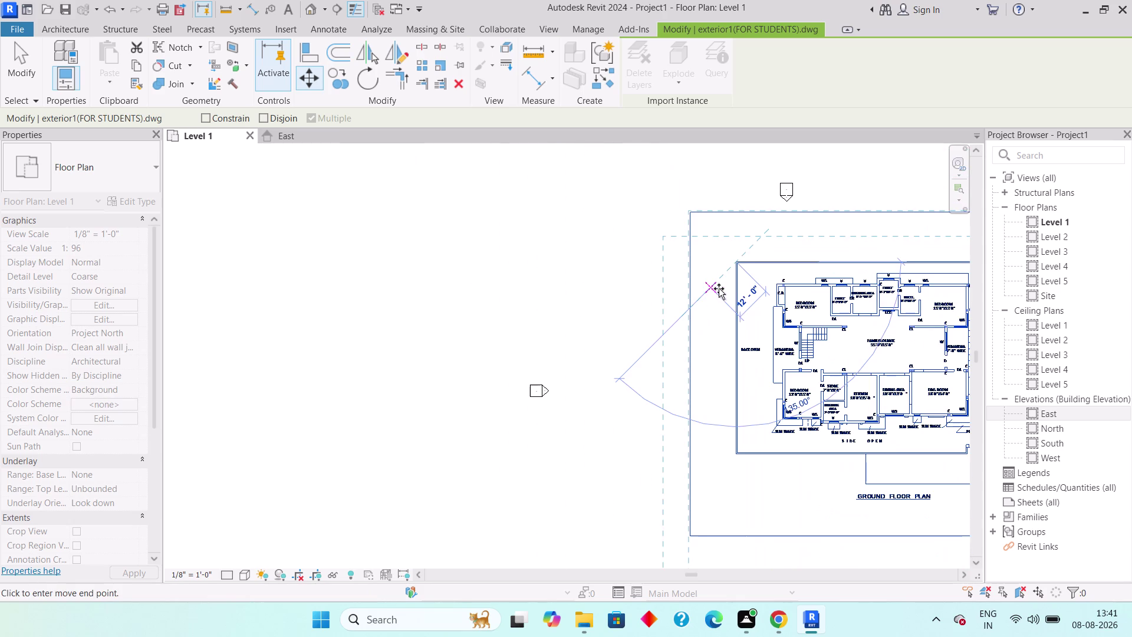
click(704, 292)
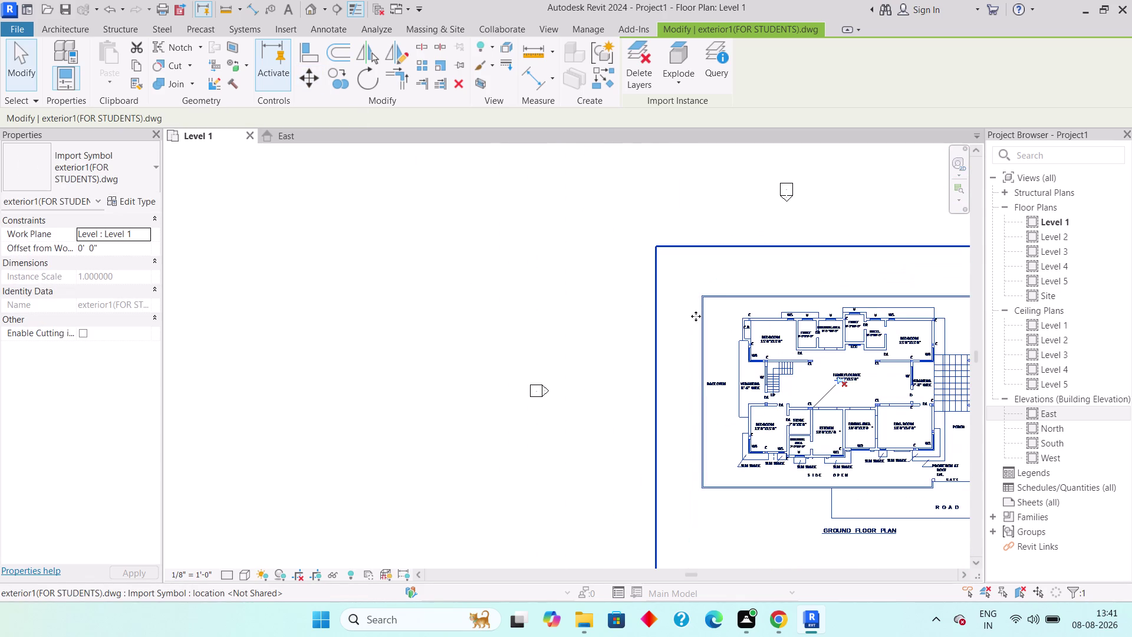
Attempt a third move of the drawing from its outer corner.
middle_drag(675, 316, 547, 282)
scroll(down, 3)
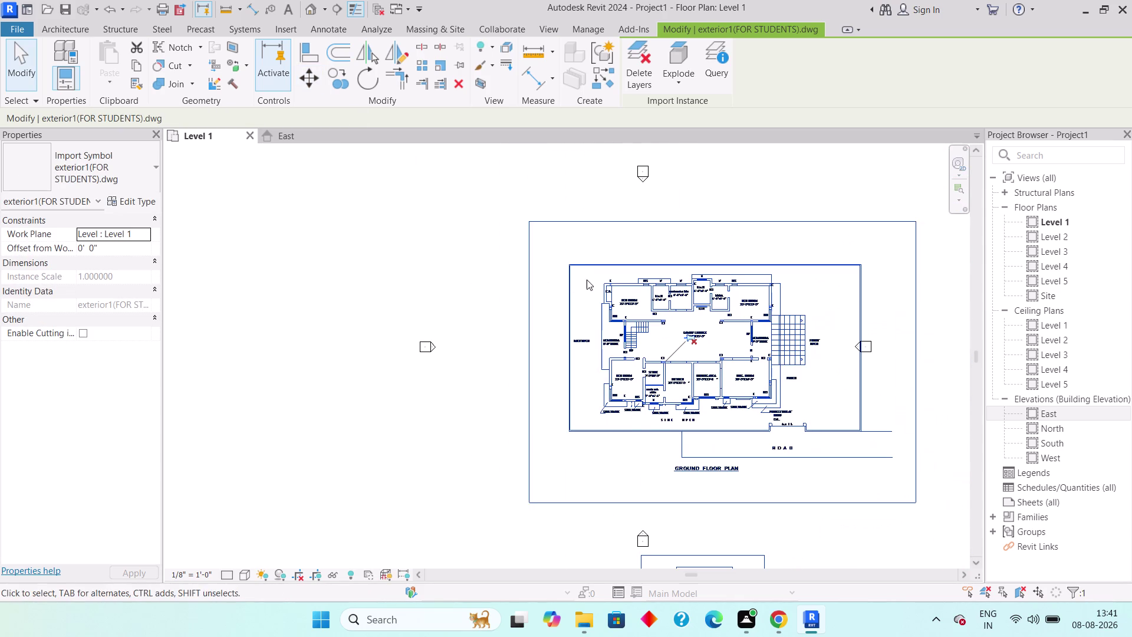
scroll(up, 3)
click(304, 76)
scroll(up, 3)
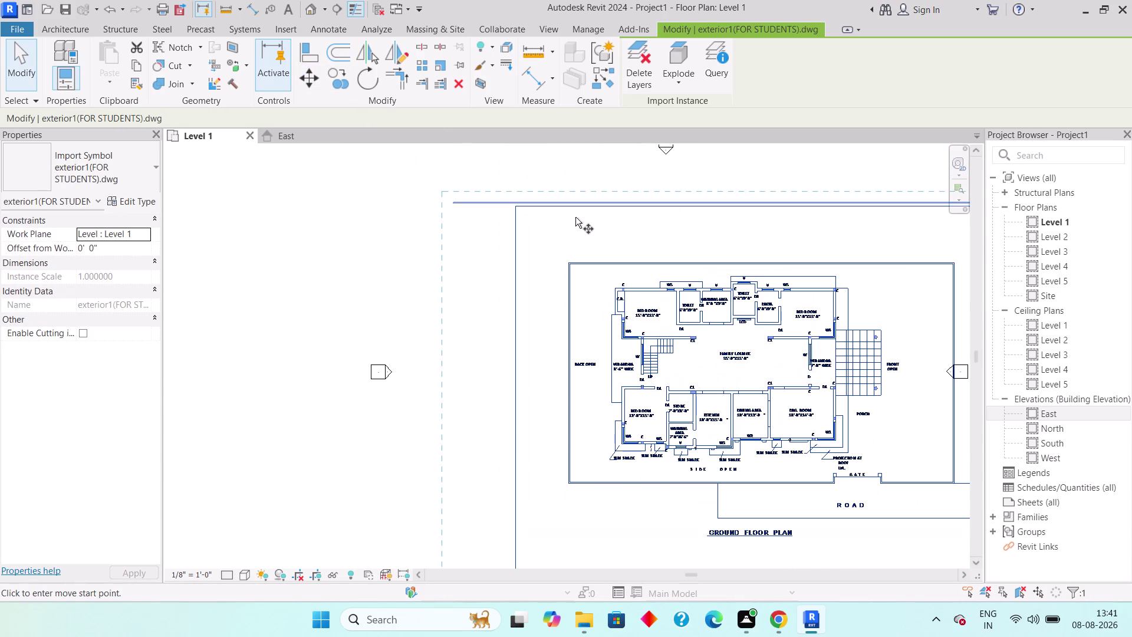
scroll(up, 3)
scroll(up, 3)
click(529, 394)
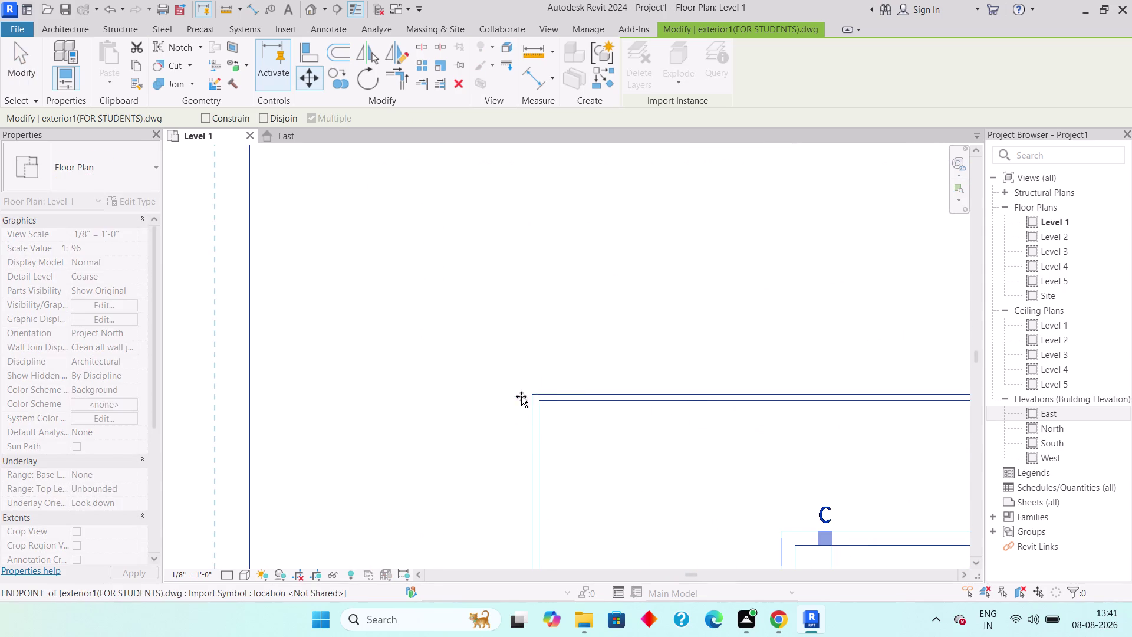
click(408, 481)
middle_drag(406, 476, 668, 288)
scroll(down, 3)
scroll(down, 3)
scroll(down, 3)
scroll(down, 3)
middle_drag(704, 367, 592, 294)
scroll(down, 3)
scroll(down, 3)
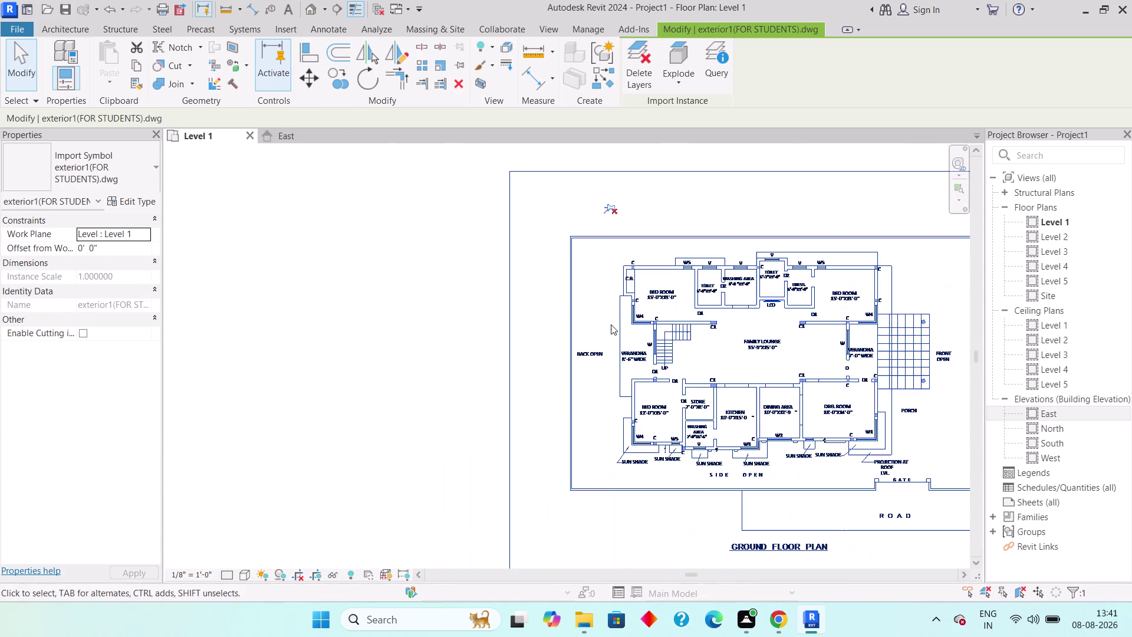
scroll(down, 3)
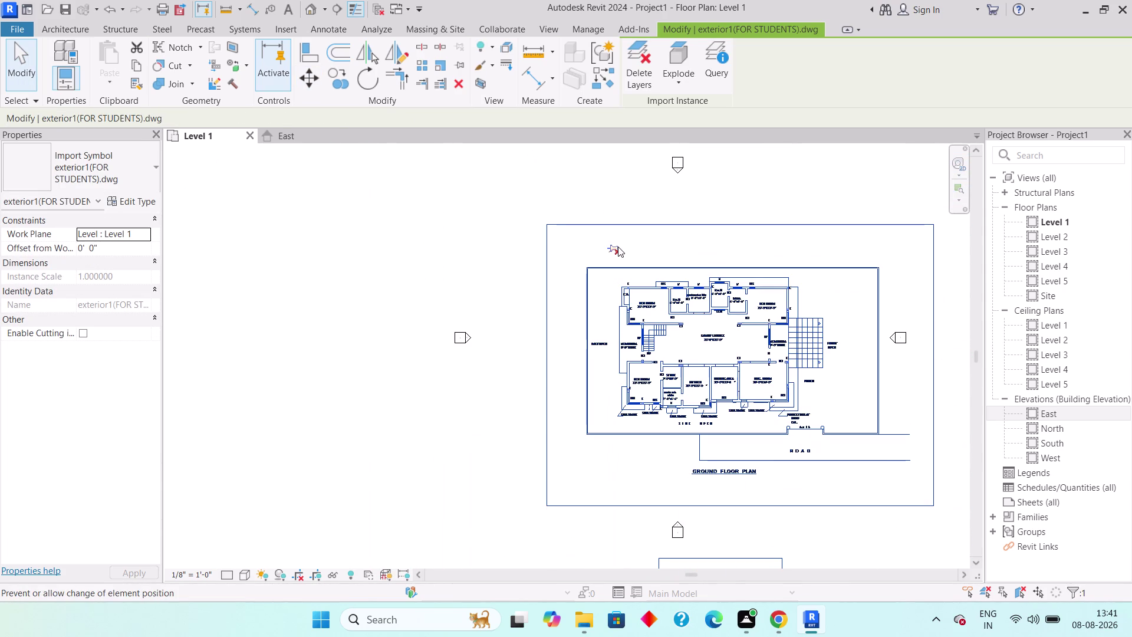
Release the imported drawing selection with Escape.
click(617, 247)
scroll(up, 3)
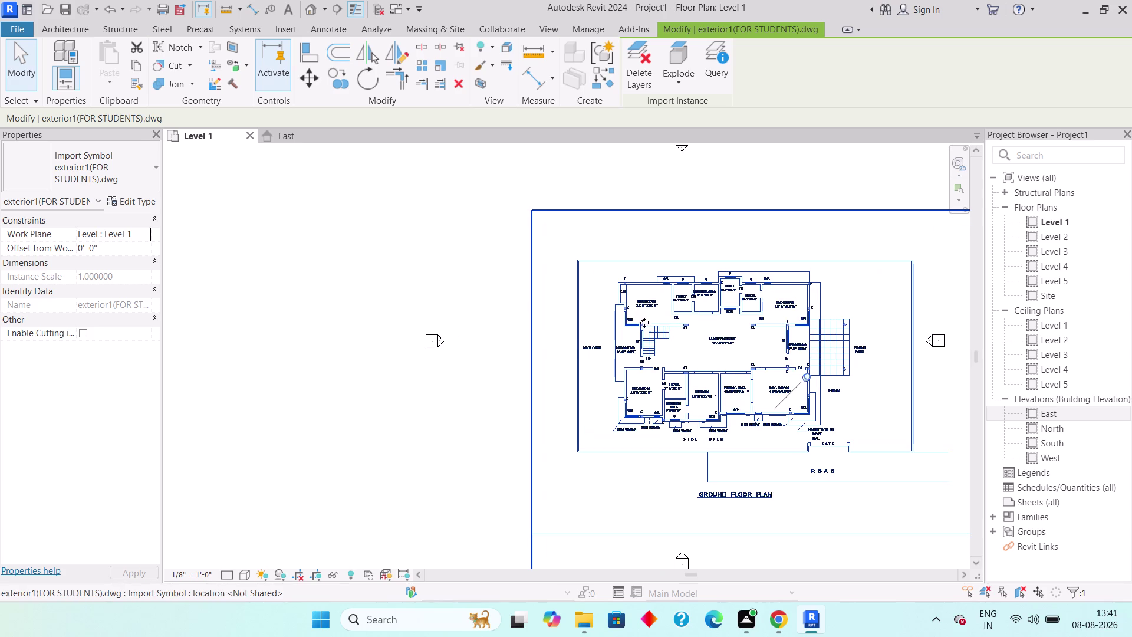
key(Escape)
key(Escape)
key(Escape)
key(Escape)
key(Escape)
key(Escape)
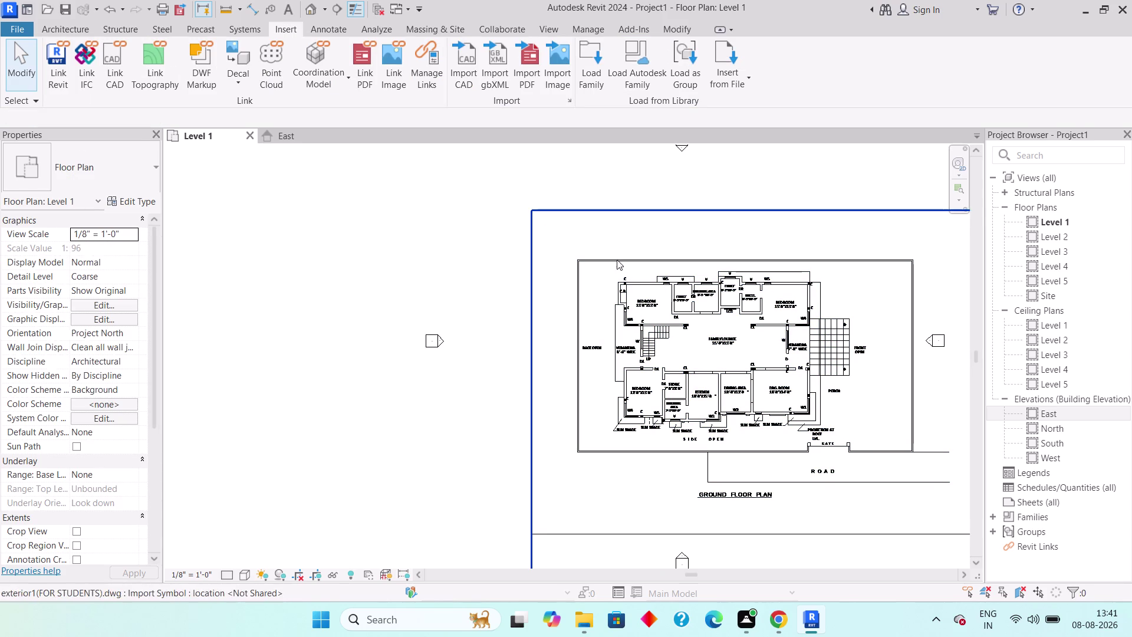
Switch to the Architecture tab and center the ground floor plan's rooms in view.
click(64, 33)
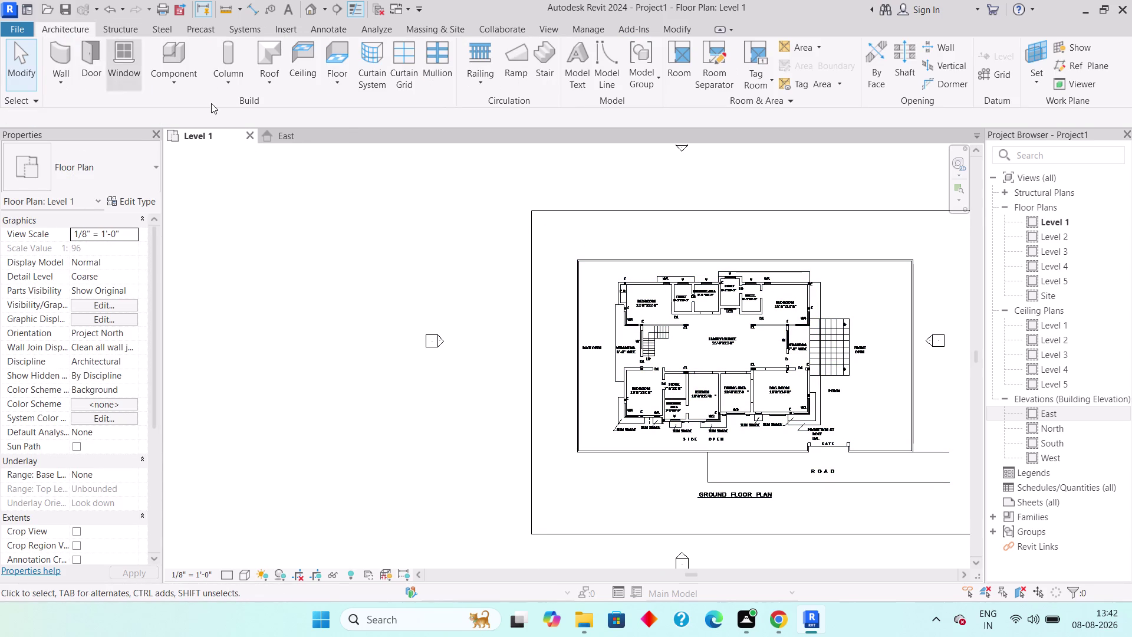
key(Escape)
key(Escape)
scroll(down, 3)
middle_drag(640, 266, 555, 264)
scroll(up, 3)
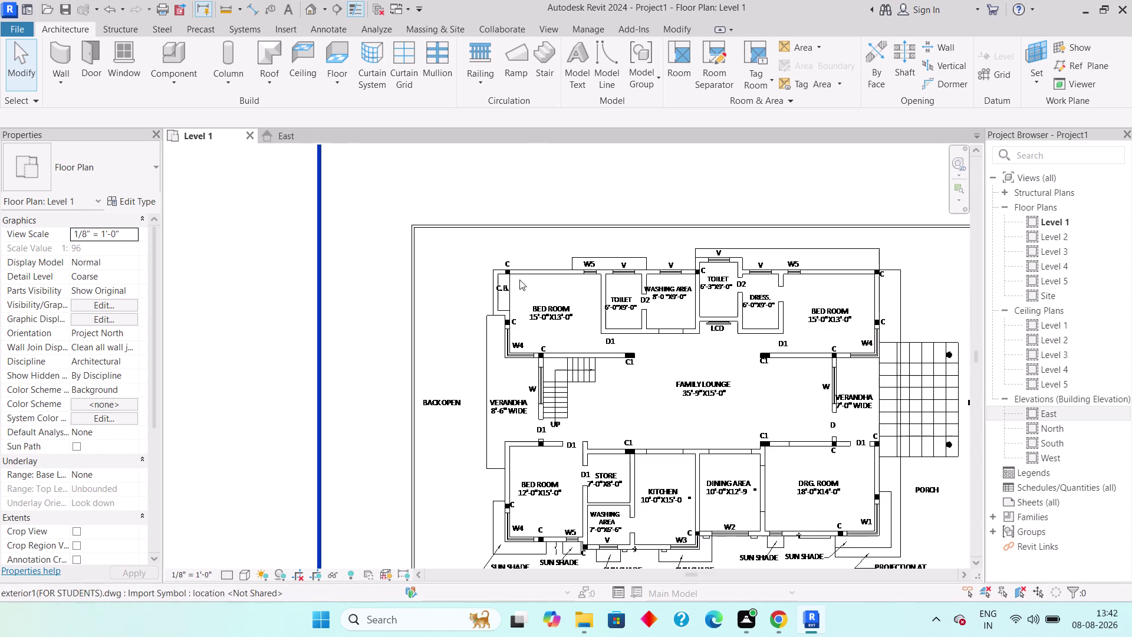
middle_drag(533, 293, 445, 258)
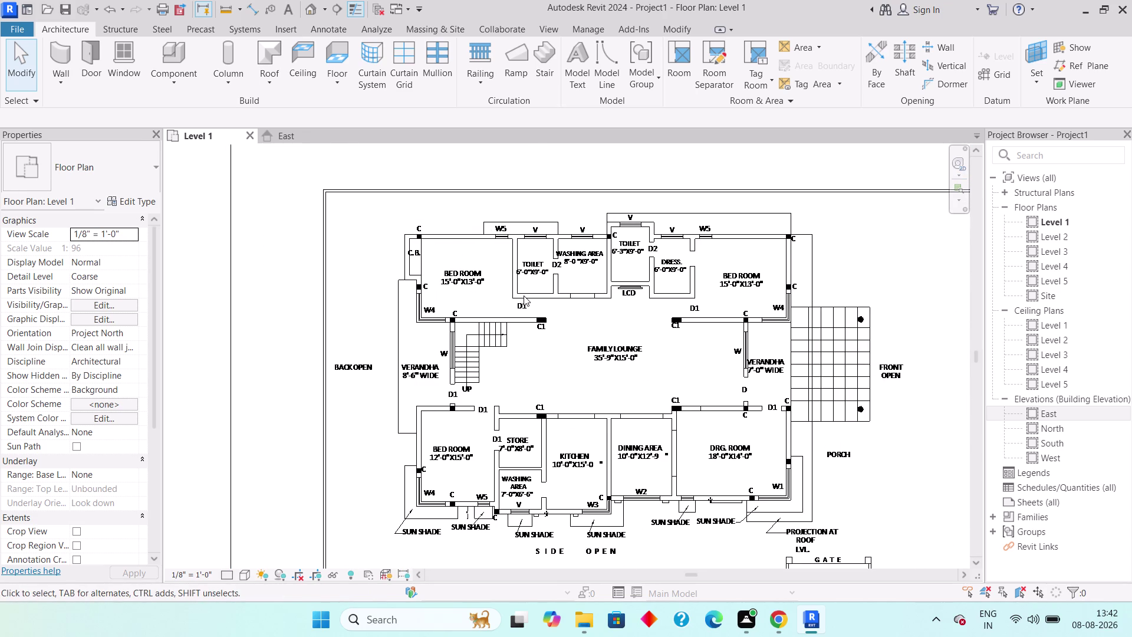
middle_drag(524, 295, 486, 279)
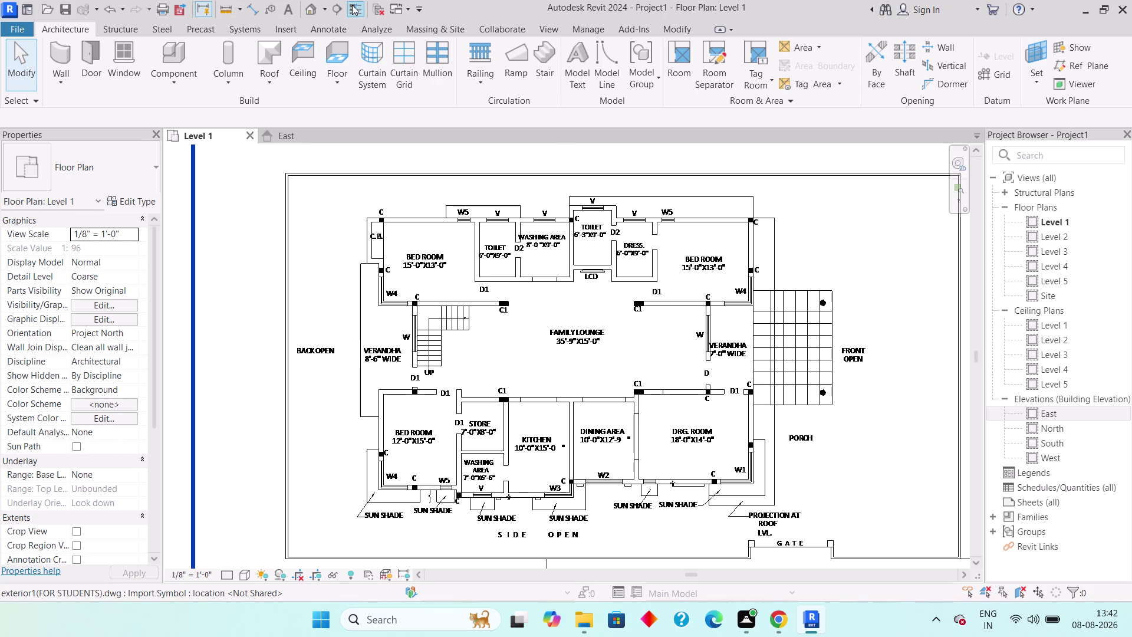
click(313, 7)
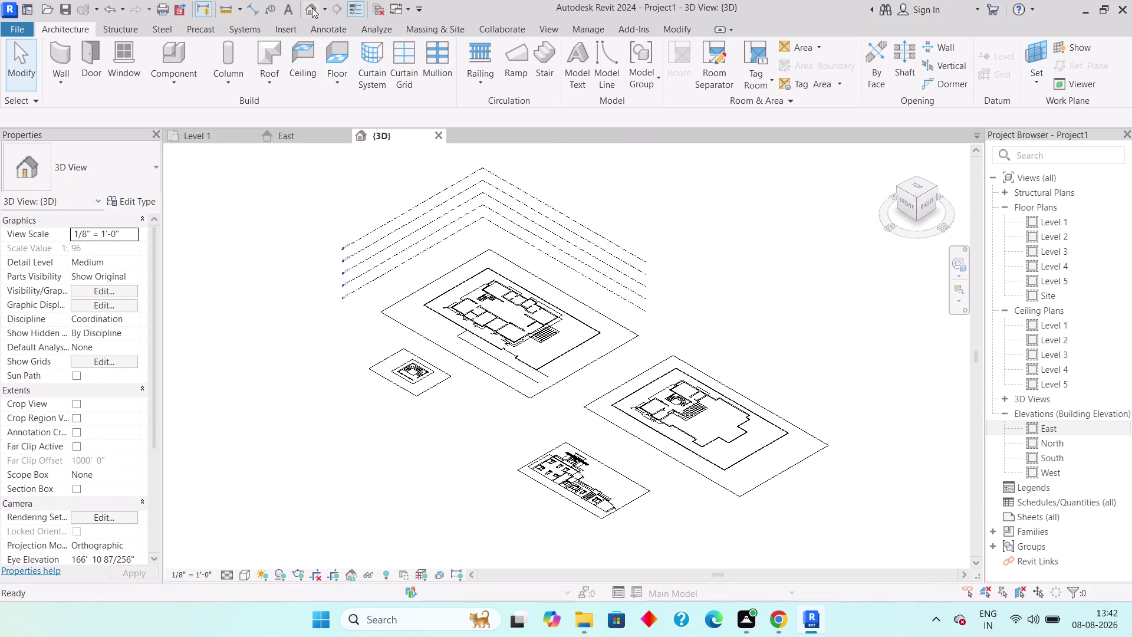
Orbit the default 3D view around the imported drawings, then return to Level 1.
scroll(down, 3)
middle_drag(452, 350, 512, 313)
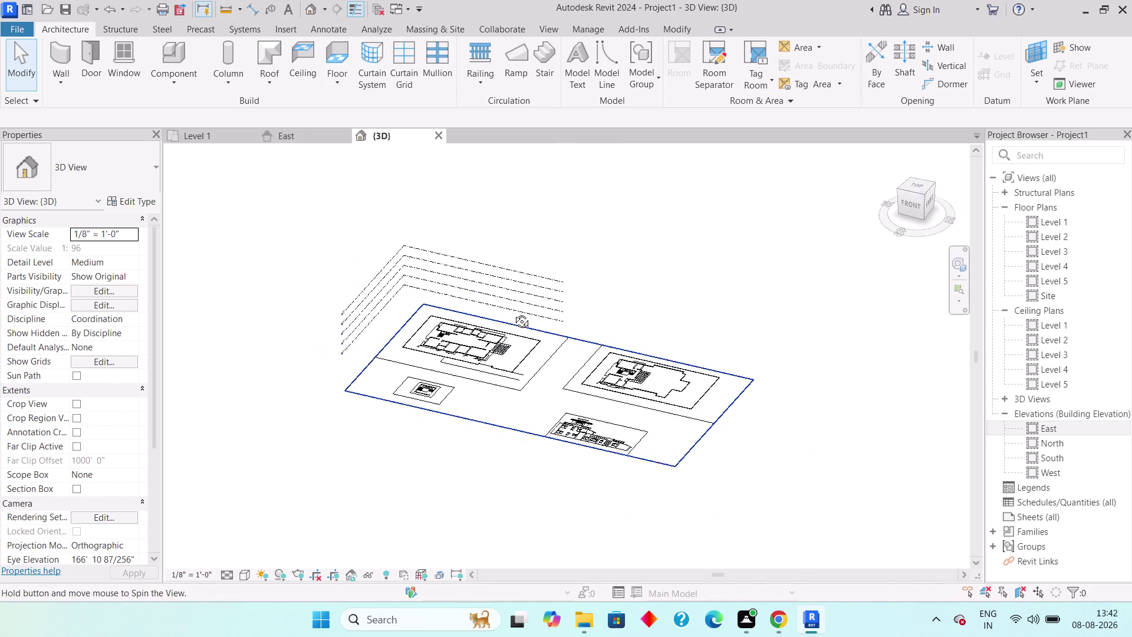
middle_drag(513, 313, 502, 317)
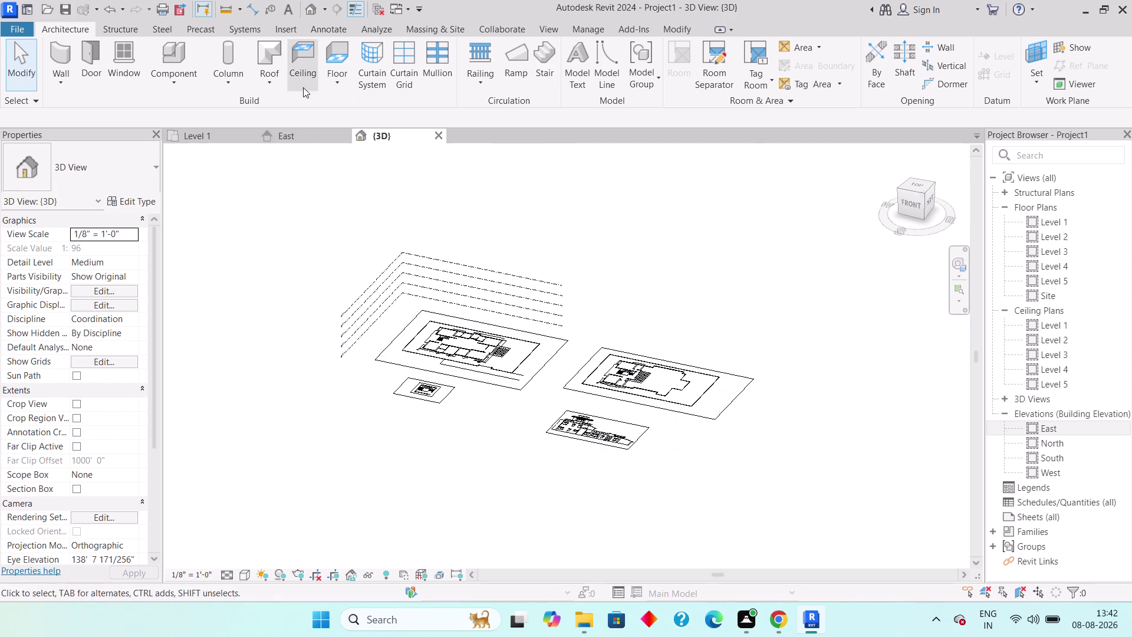
click(206, 135)
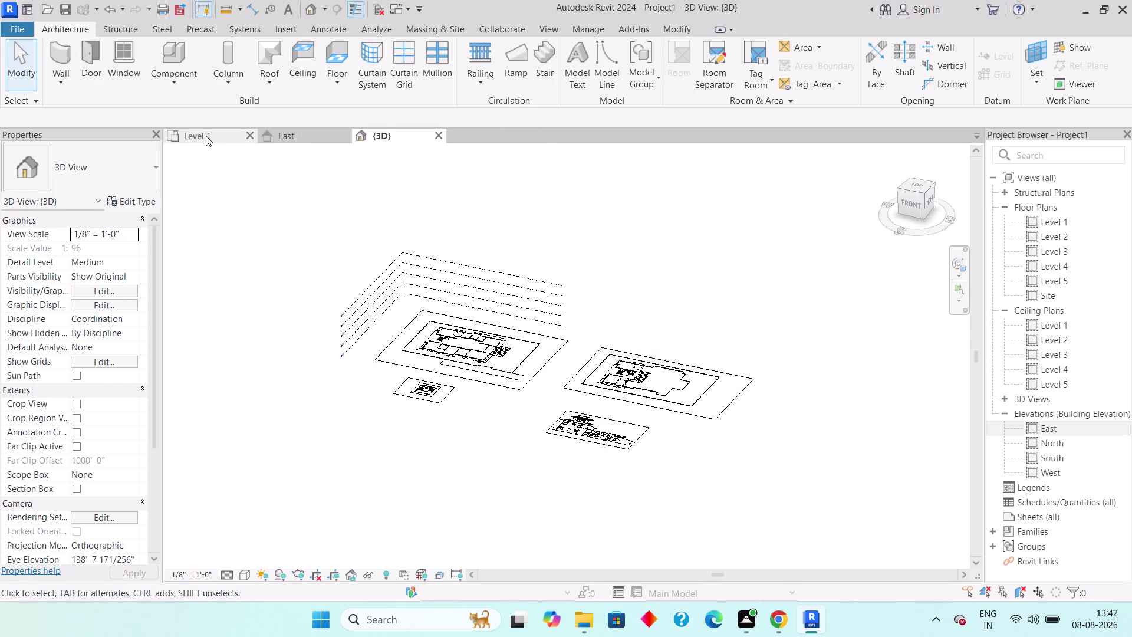
scroll(up, 3)
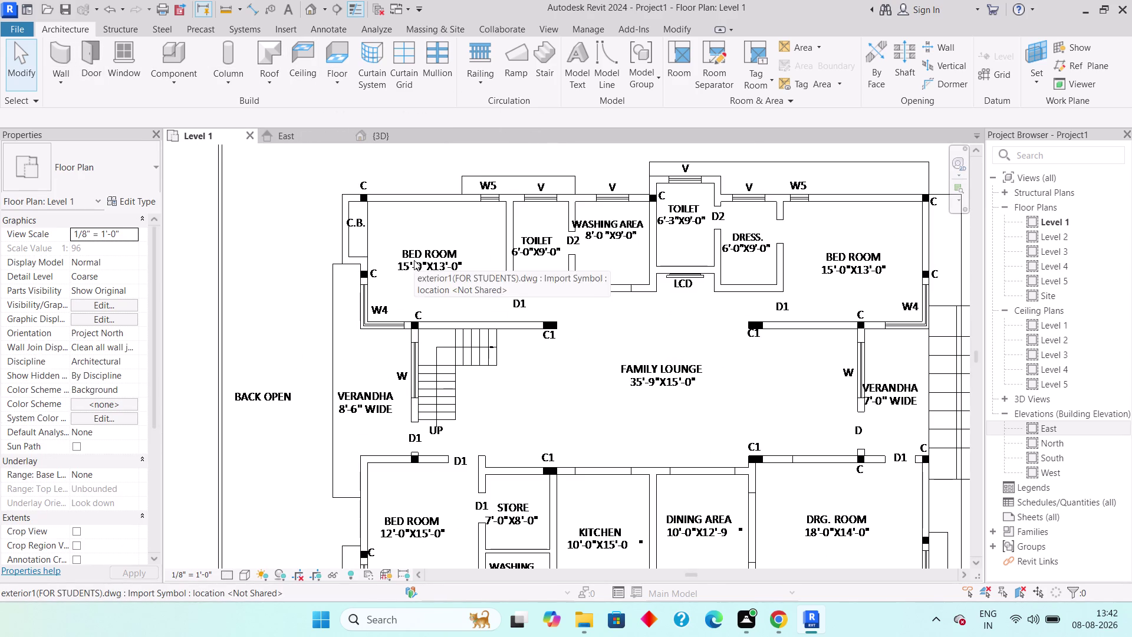
Pan to the plan's upper rooms and start a Level 1 Floor sketch.
middle_drag(762, 366, 610, 317)
middle_drag(619, 292, 563, 380)
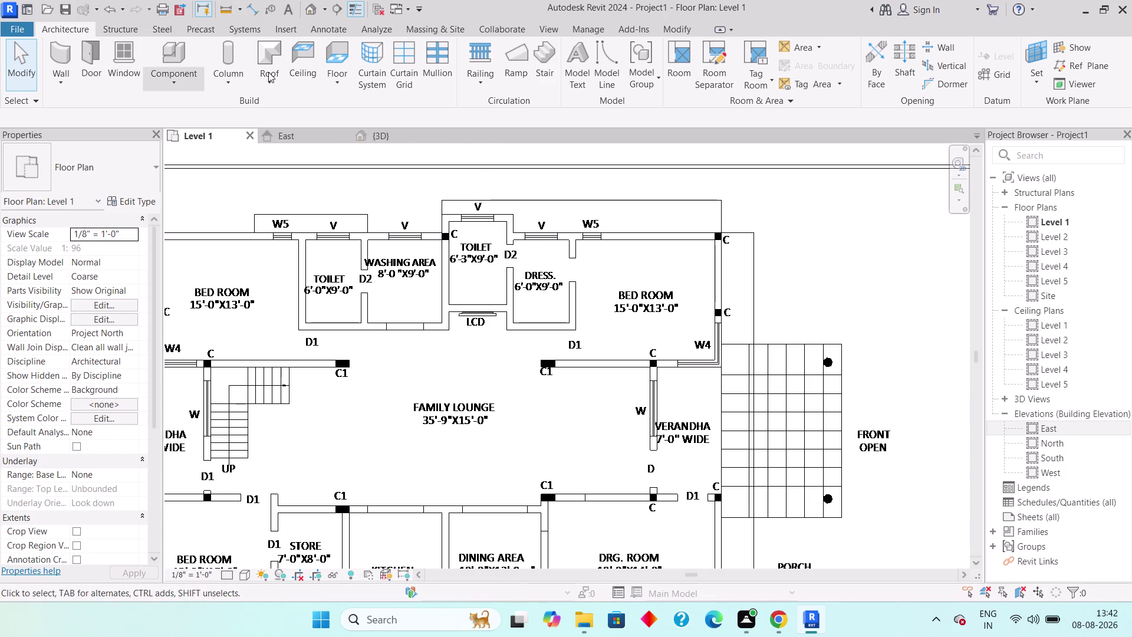
click(347, 76)
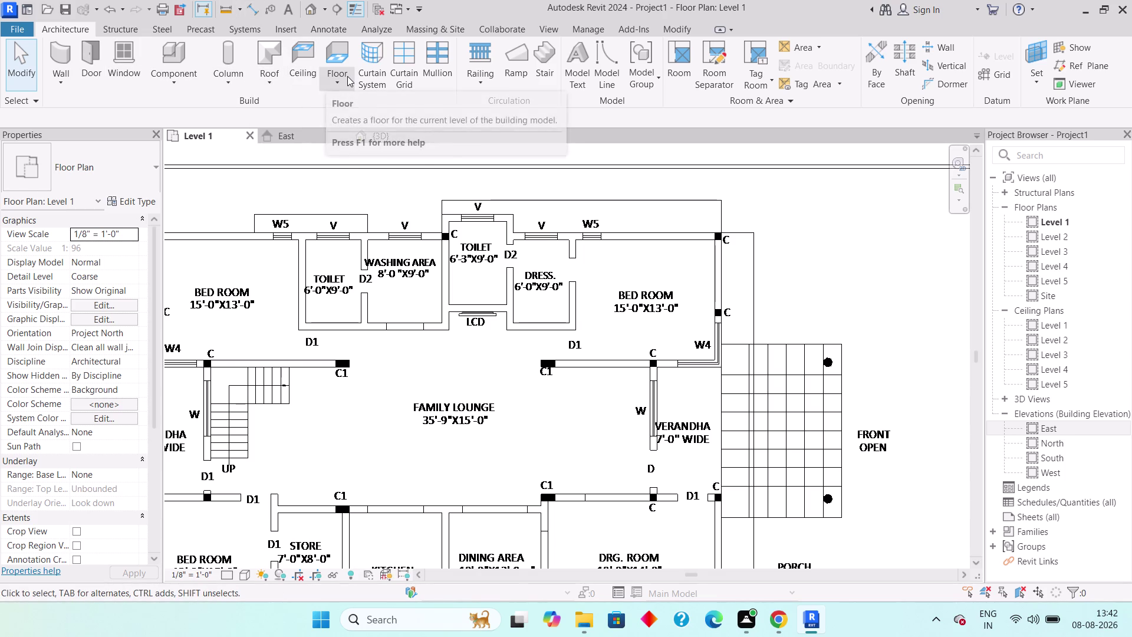
click(385, 105)
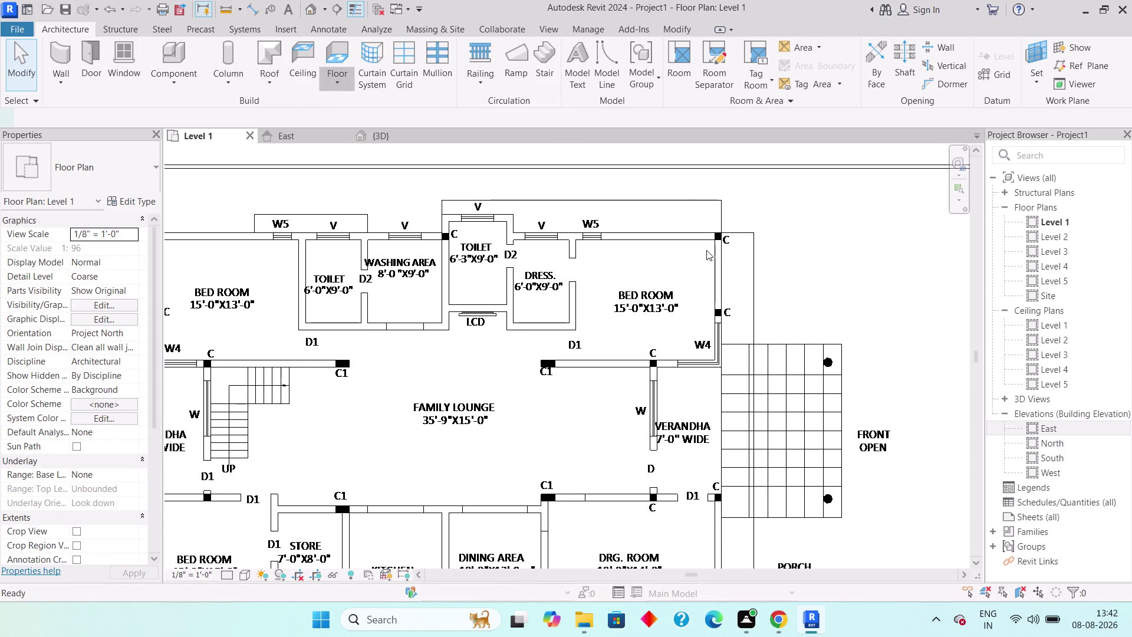
click(763, 49)
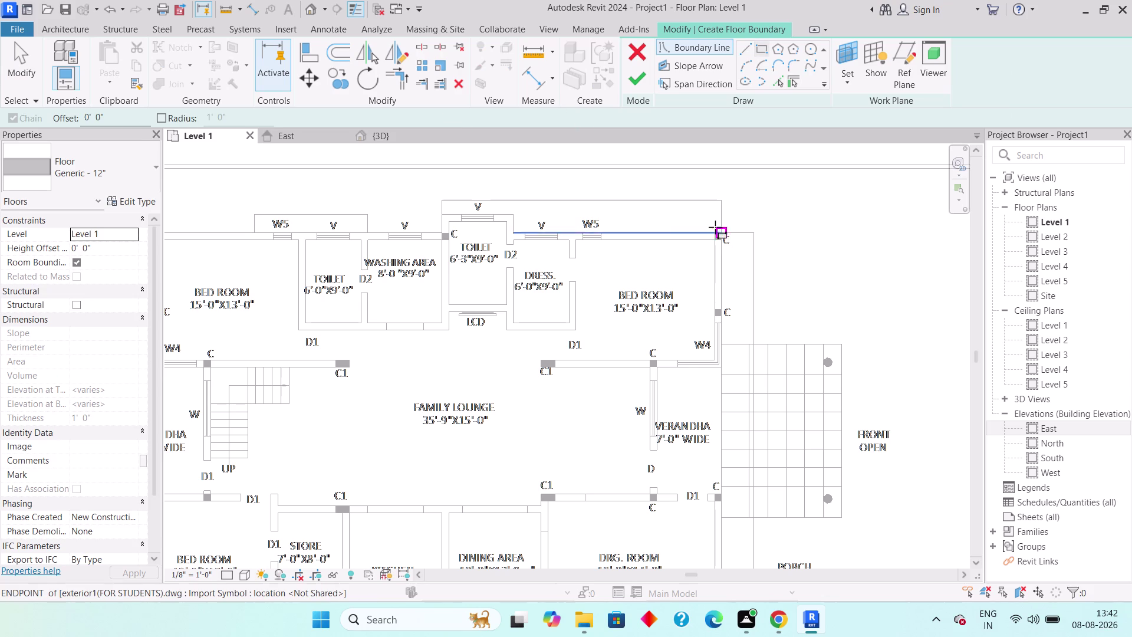
Sketch a rectangle around the Bed Room and finish the Generic 12" floor.
scroll(up, 3)
scroll(up, 3)
scroll(up, 3)
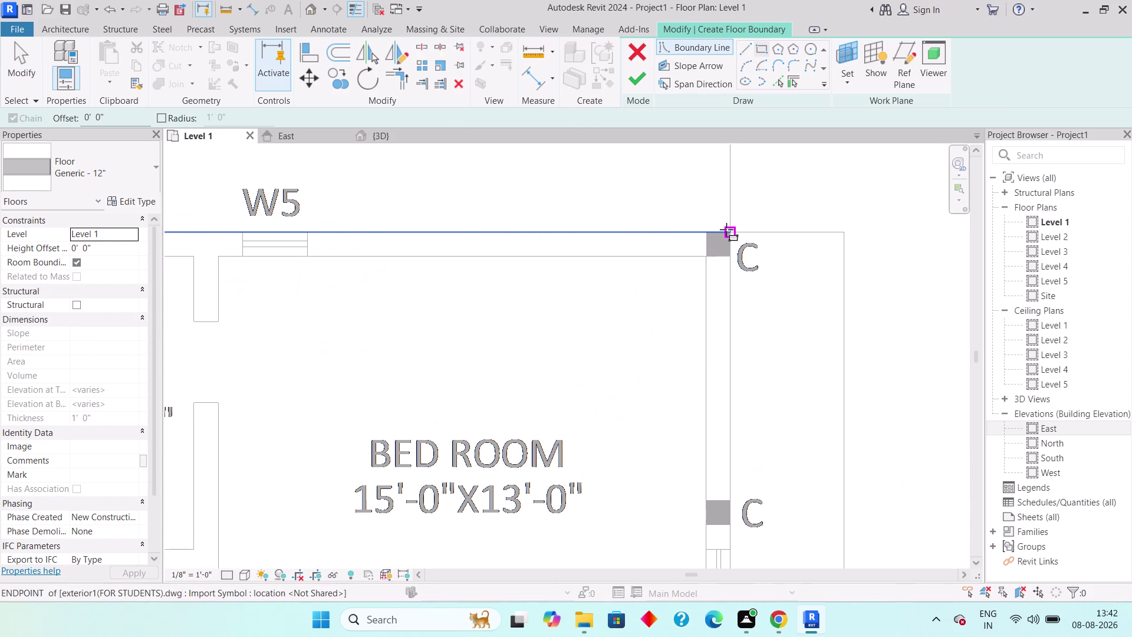
click(729, 232)
middle_drag(627, 322, 879, 167)
scroll(down, 3)
scroll(down, 3)
middle_drag(643, 370, 639, 395)
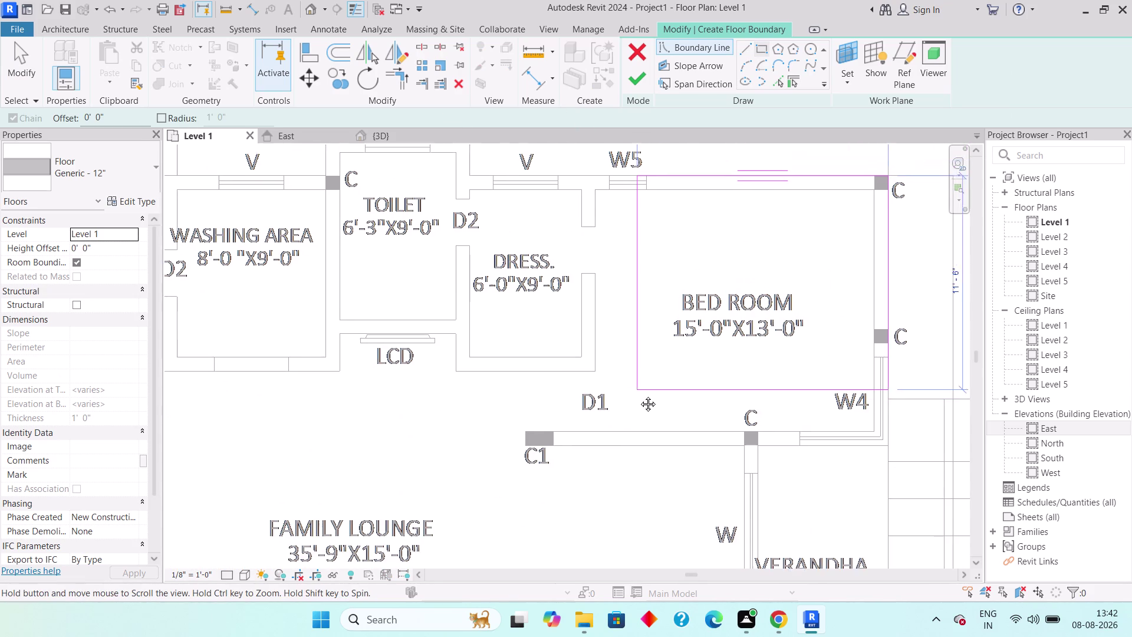
middle_drag(639, 395, 632, 418)
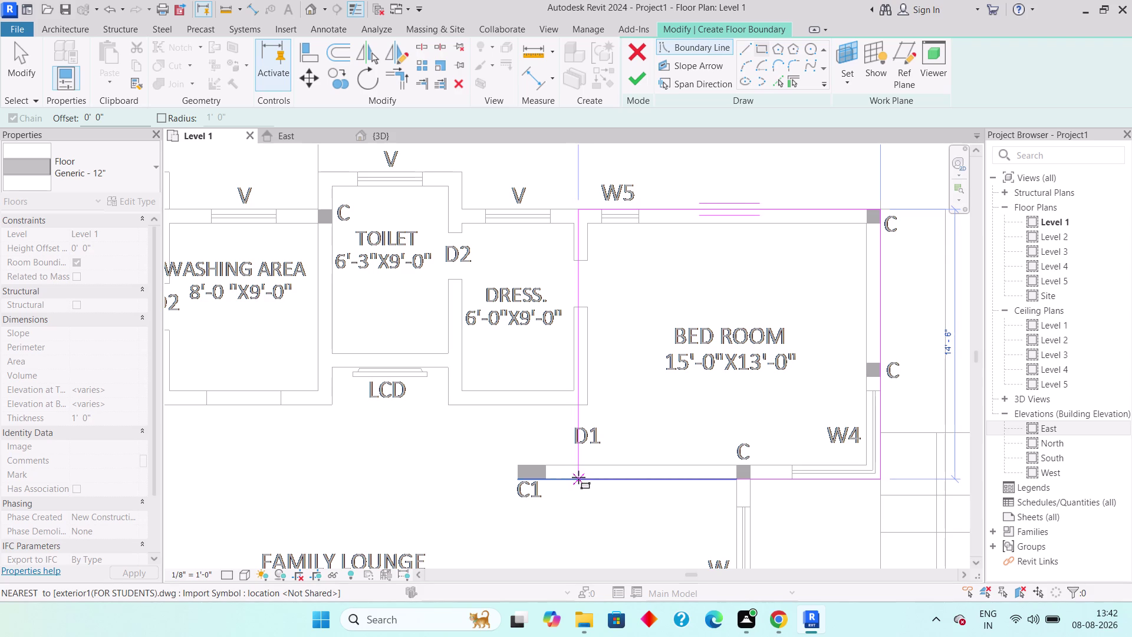
click(575, 479)
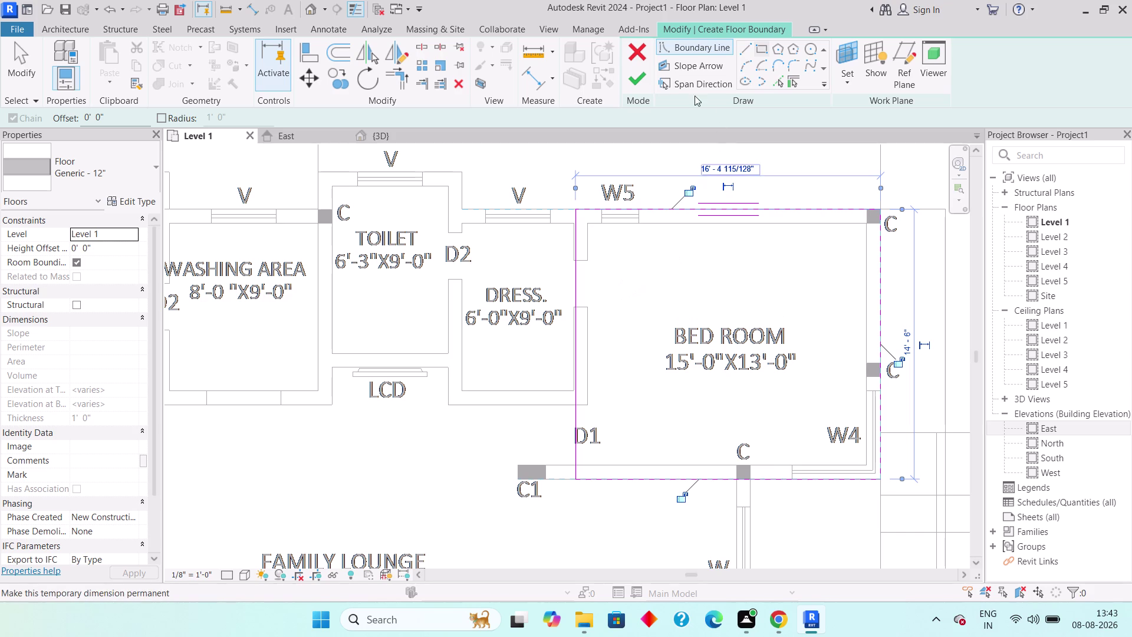
click(627, 78)
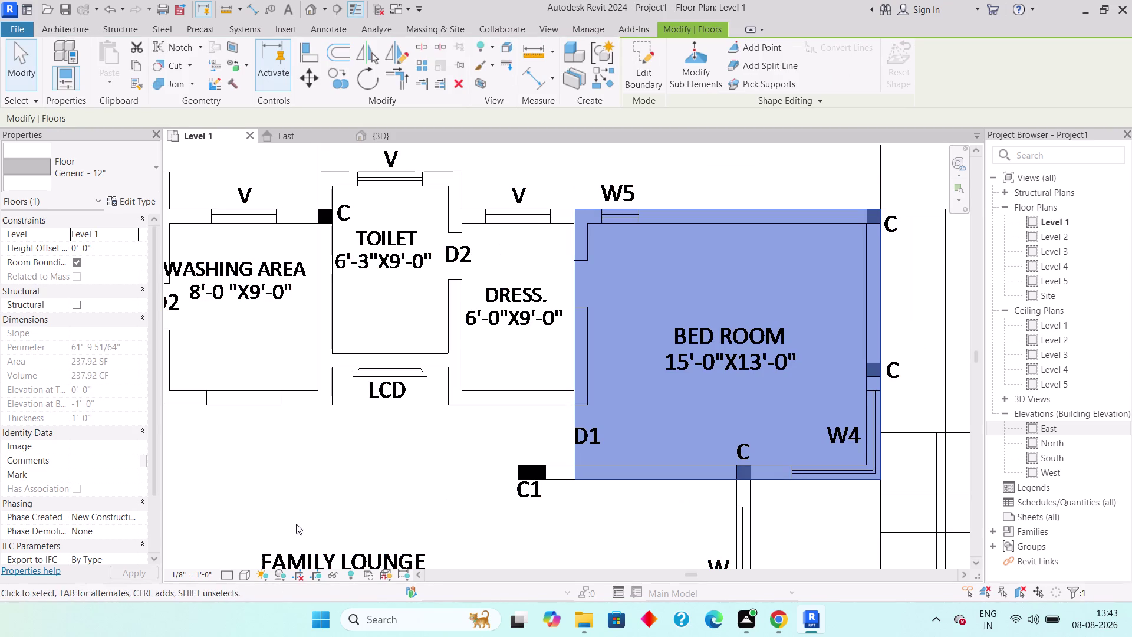
Return to the Architecture tab and open the Floor type dropdown.
click(248, 570)
click(259, 553)
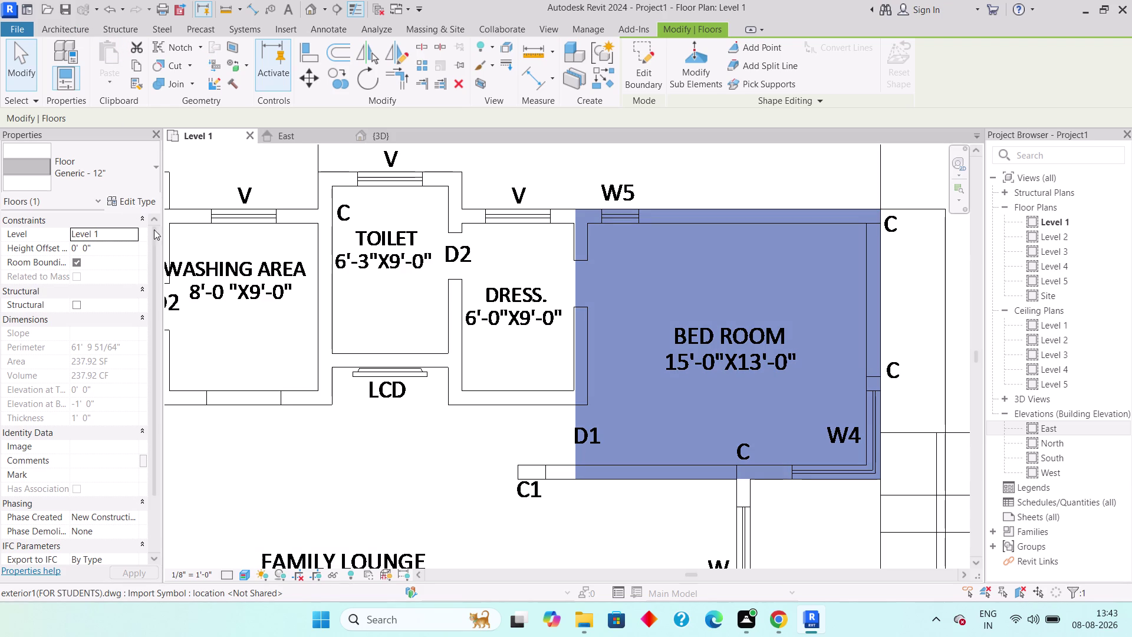
click(67, 27)
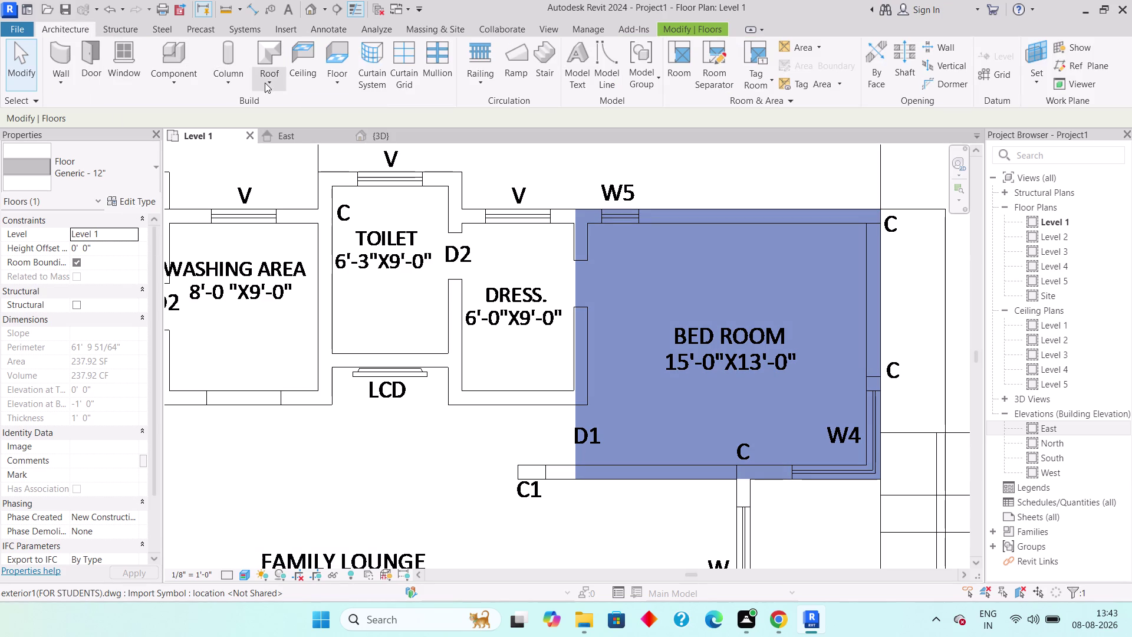
click(337, 75)
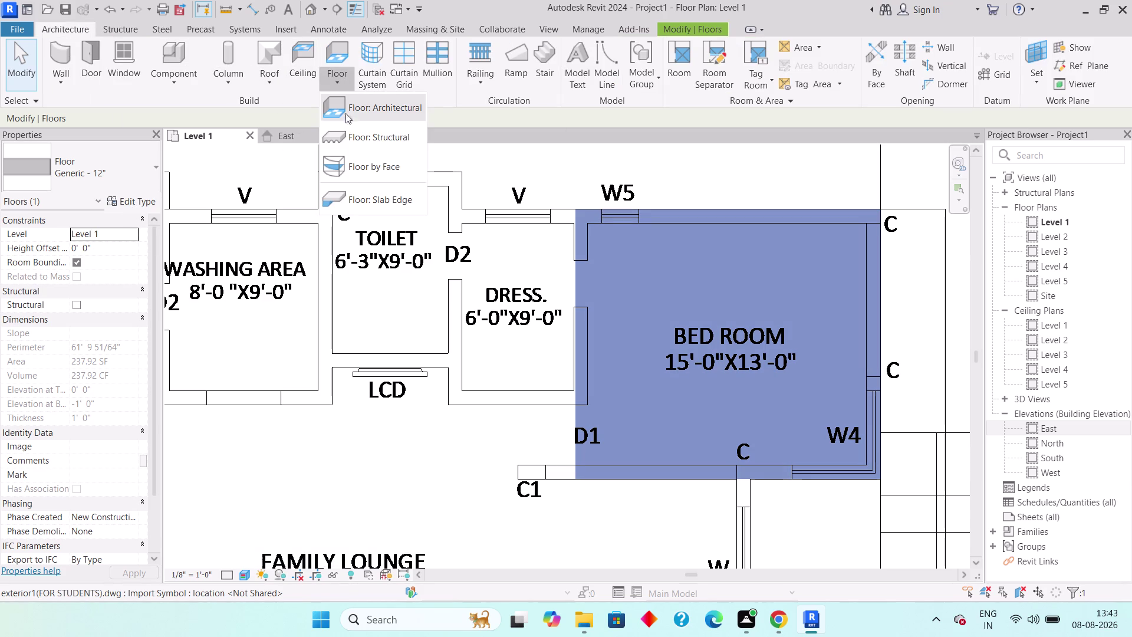
Choose Floor: Architectural and re-enter floor sketch mode on Level 1.
click(352, 107)
key(Escape)
key(Escape)
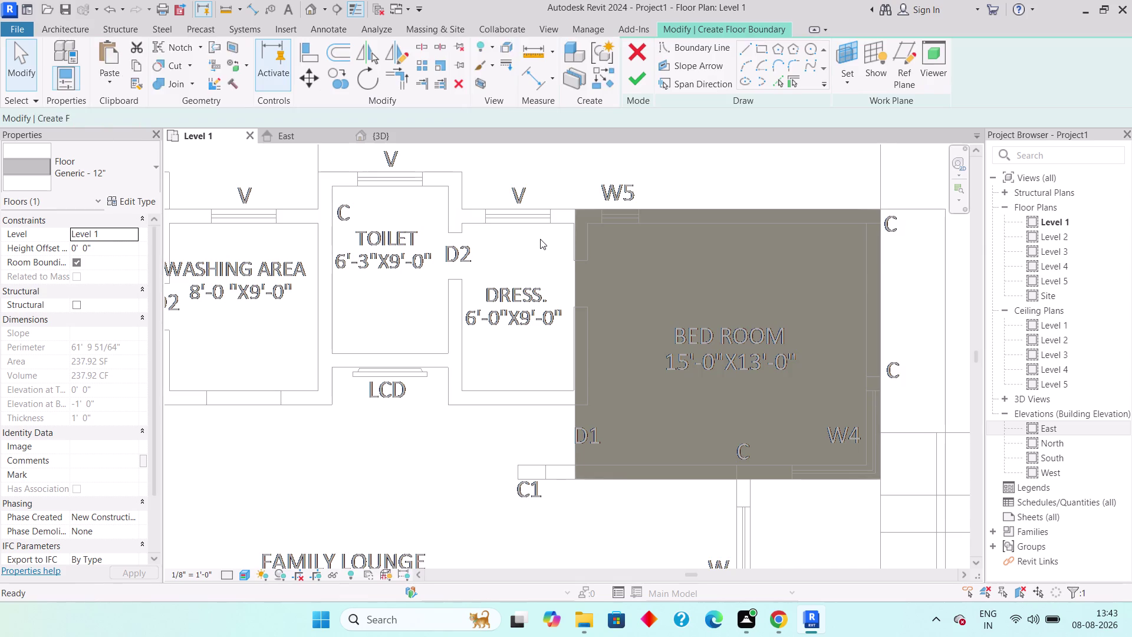
key(Escape)
key(Escape)
key(Escape)
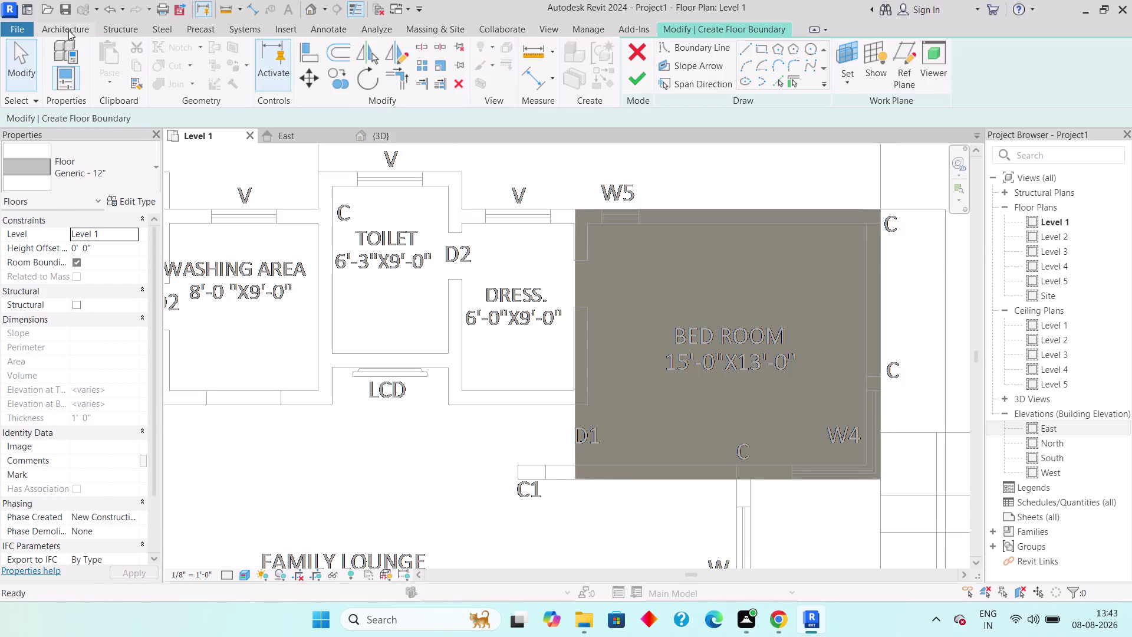
click(66, 28)
key(Escape)
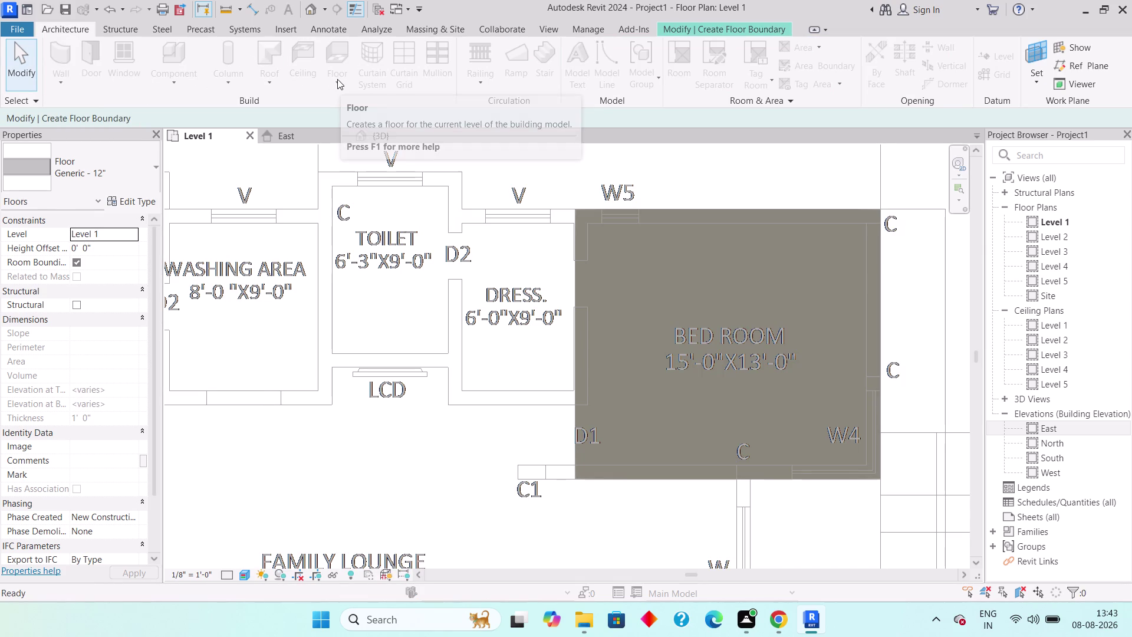
key(Escape)
key(Escape)
key(Escape)
key(Escape)
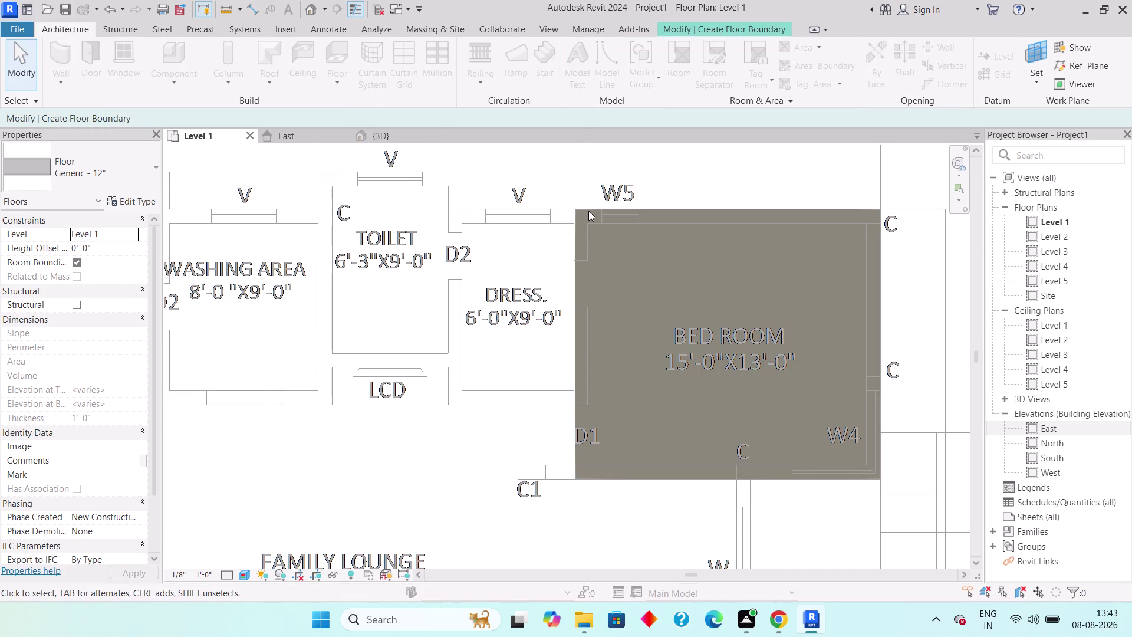
click(738, 27)
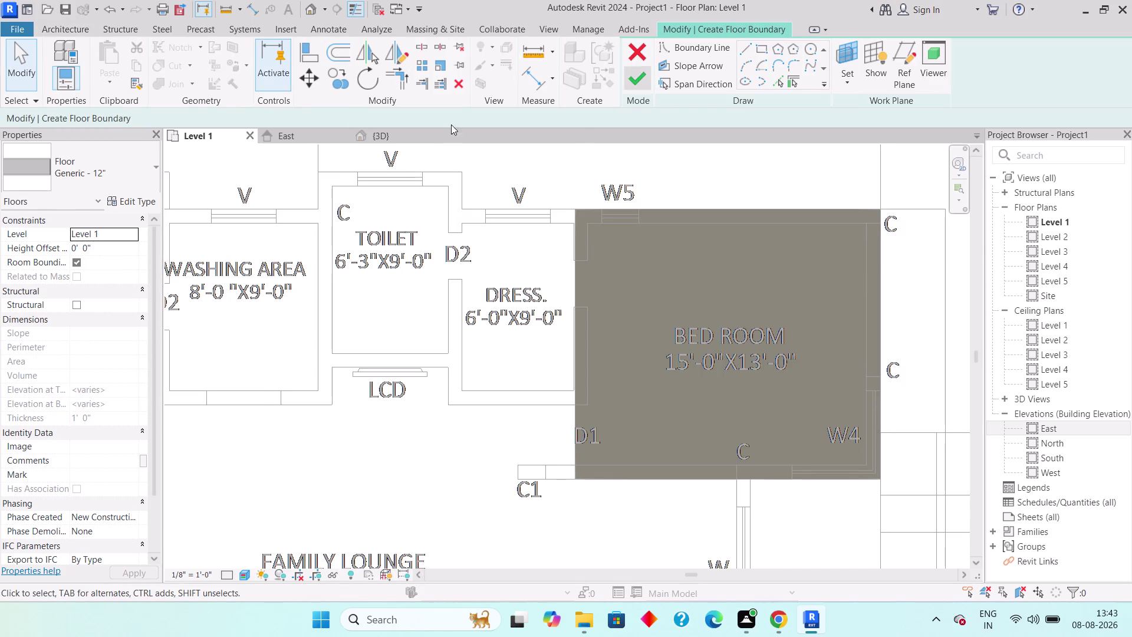
click(763, 44)
Draw the Dress room boundary rectangle, finish the floor, and clear the selection.
scroll(up, 3)
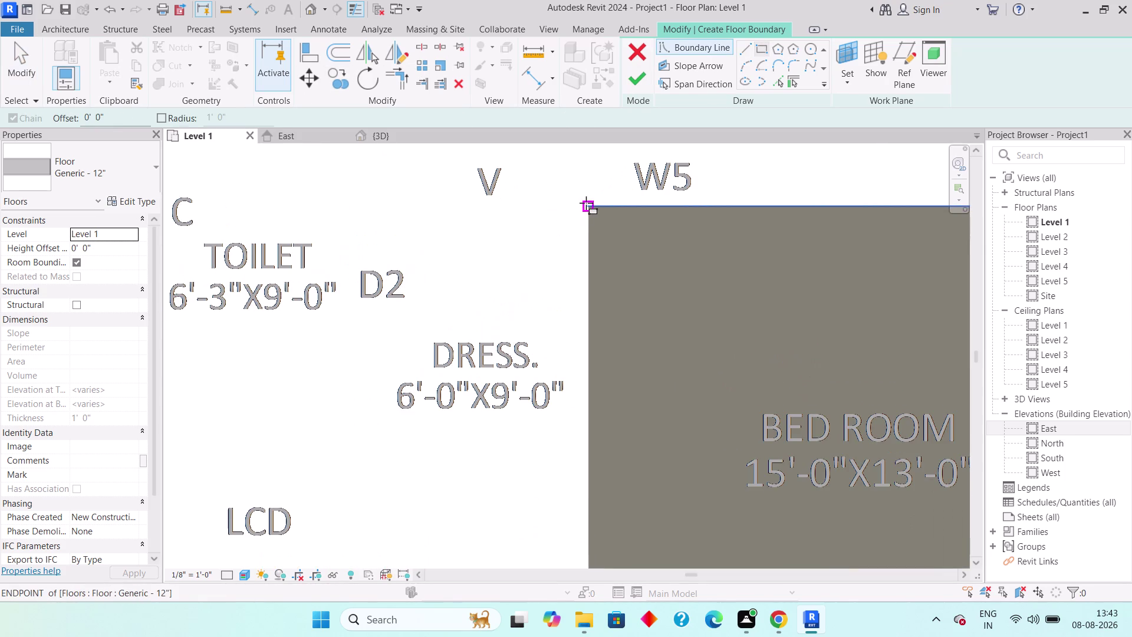
click(586, 204)
middle_drag(530, 303, 594, 218)
scroll(down, 3)
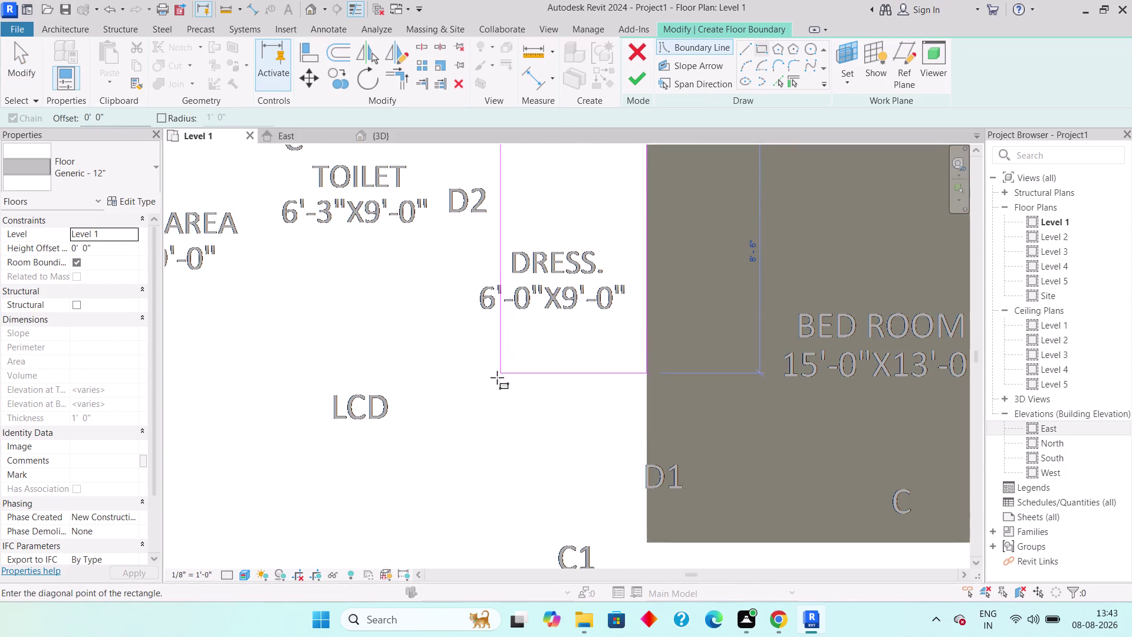
click(454, 430)
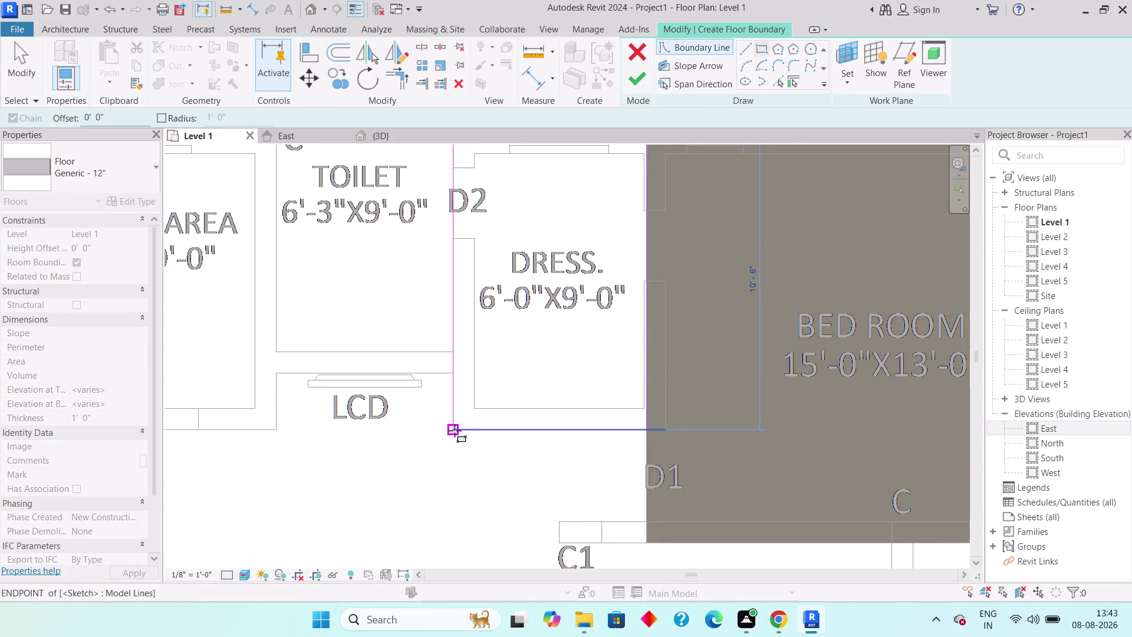
click(641, 82)
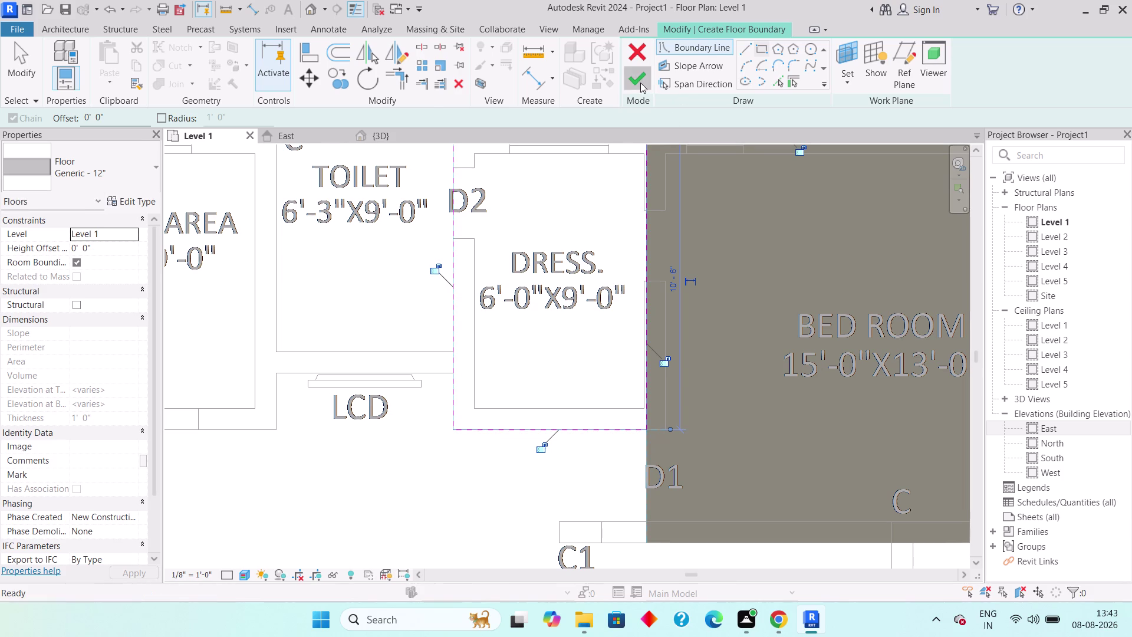
key(Escape)
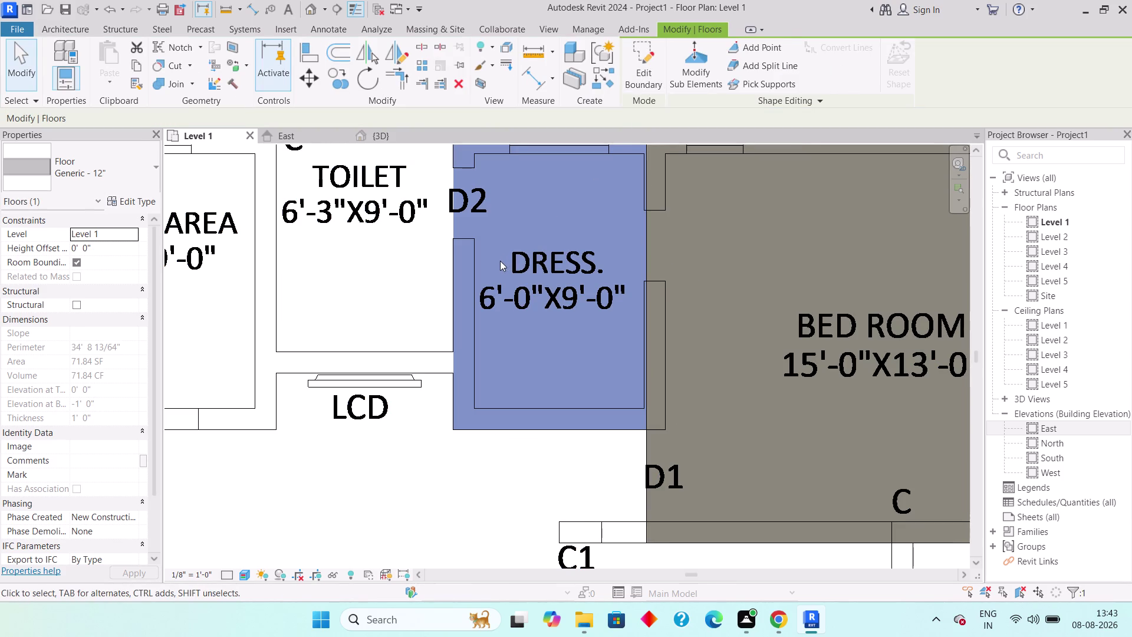
key(Escape)
middle_drag(373, 224, 380, 254)
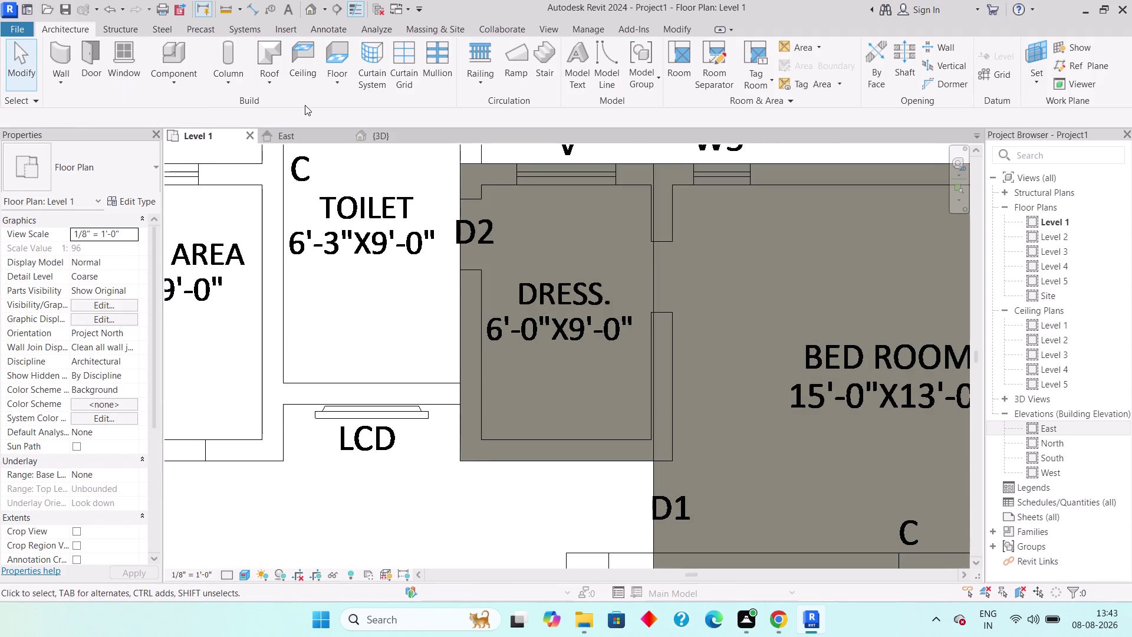
Start a new architectural floor on Level 1 and bring the toilet area into view.
click(343, 88)
middle_drag(378, 256, 370, 336)
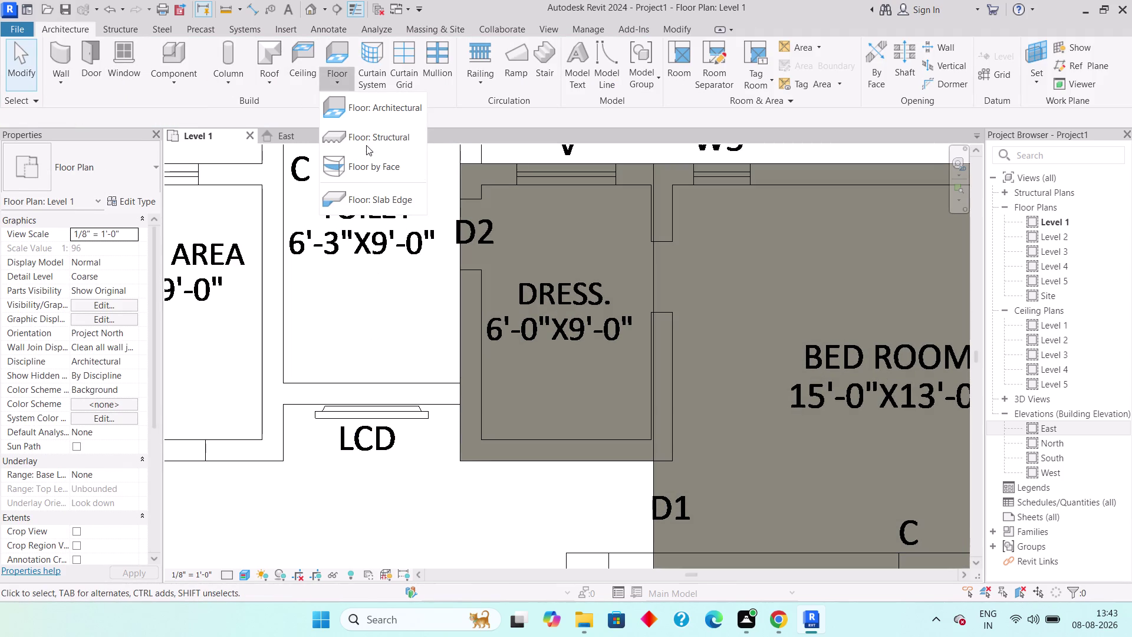
click(371, 113)
middle_drag(383, 204, 355, 289)
middle_drag(367, 229, 368, 239)
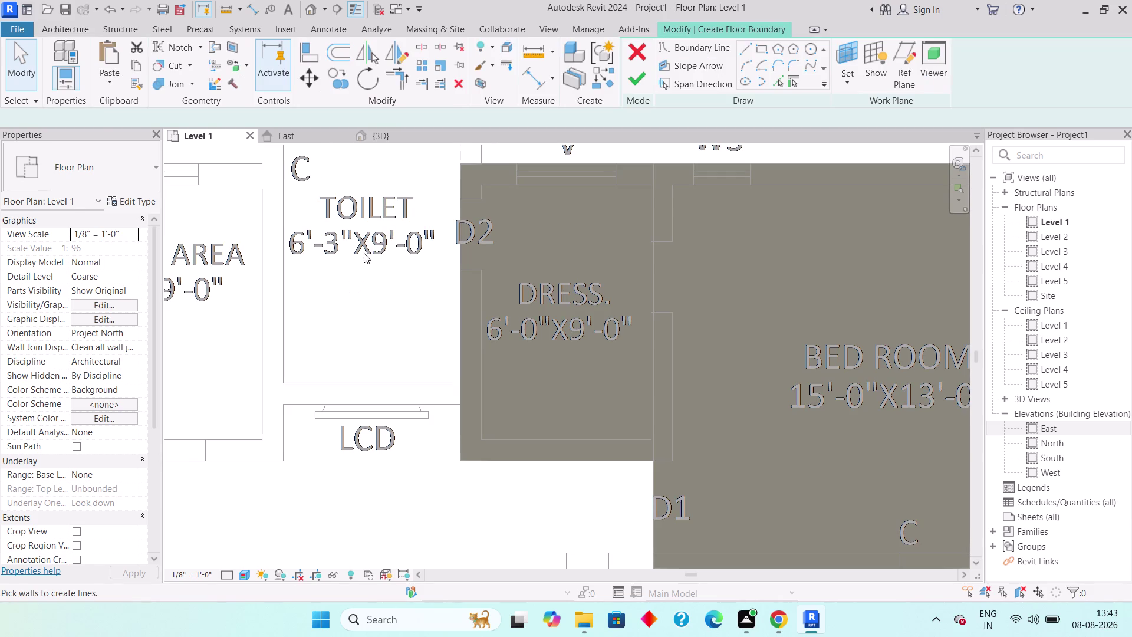
middle_drag(368, 239, 347, 289)
scroll(down, 3)
scroll(down, 3)
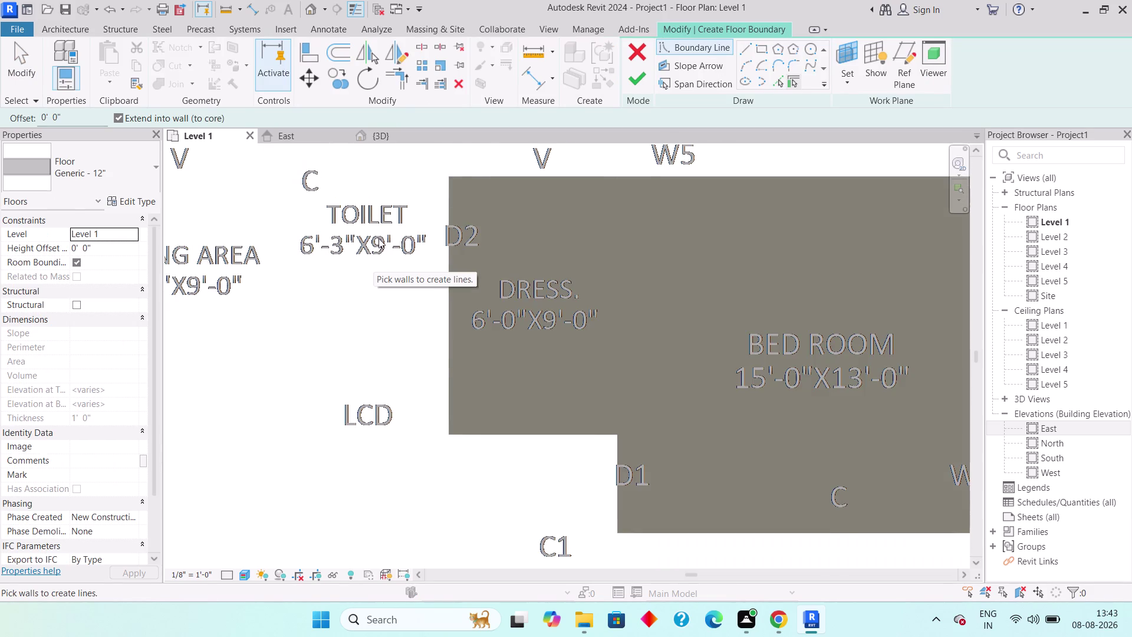
middle_drag(374, 247, 349, 316)
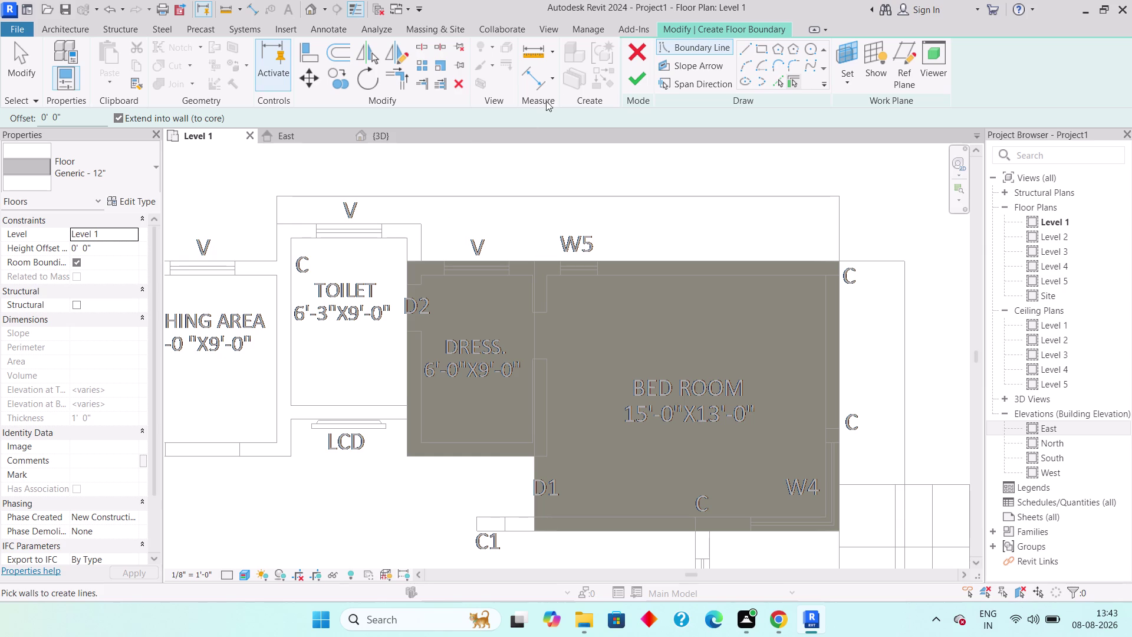
Sketch the toilet floor outline with straight lines and finish the Generic 12" floor.
click(742, 45)
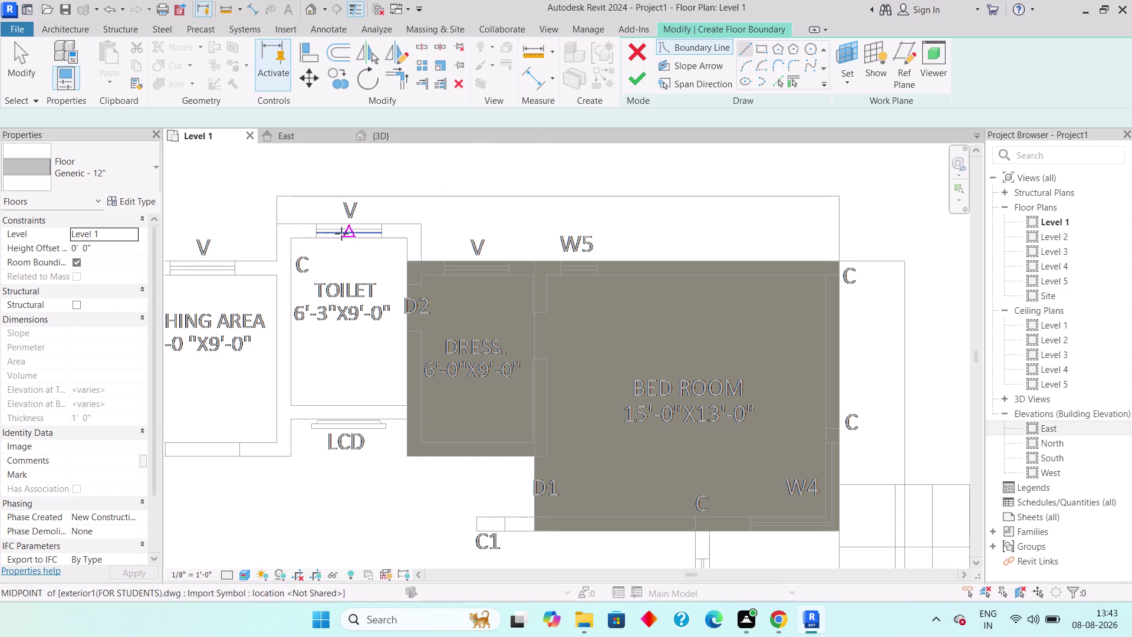
scroll(up, 3)
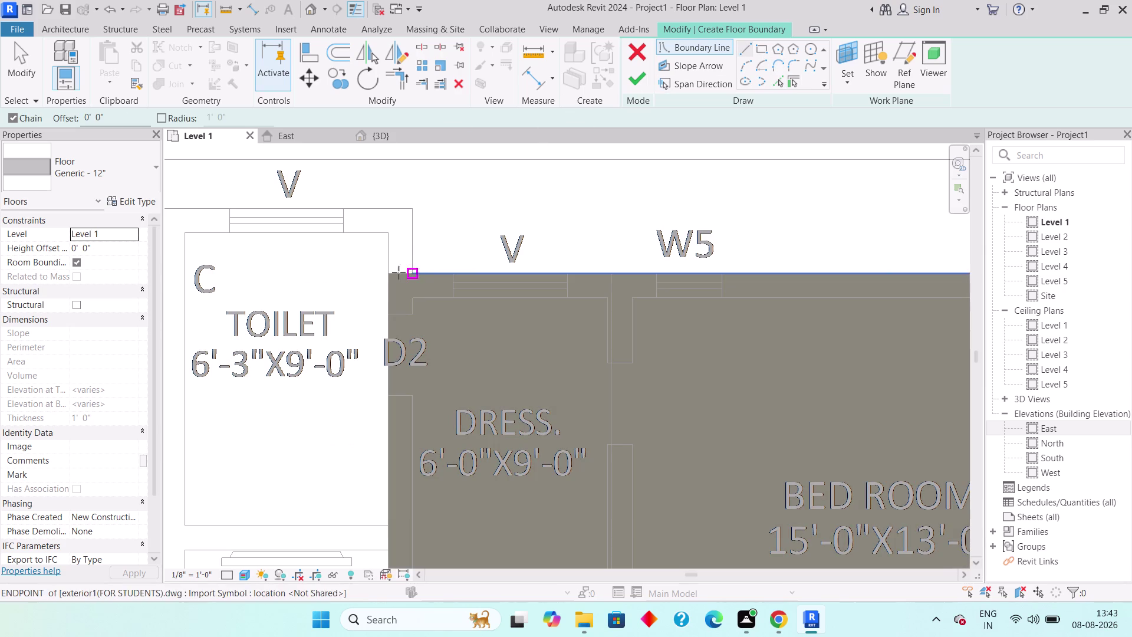
click(392, 273)
click(415, 273)
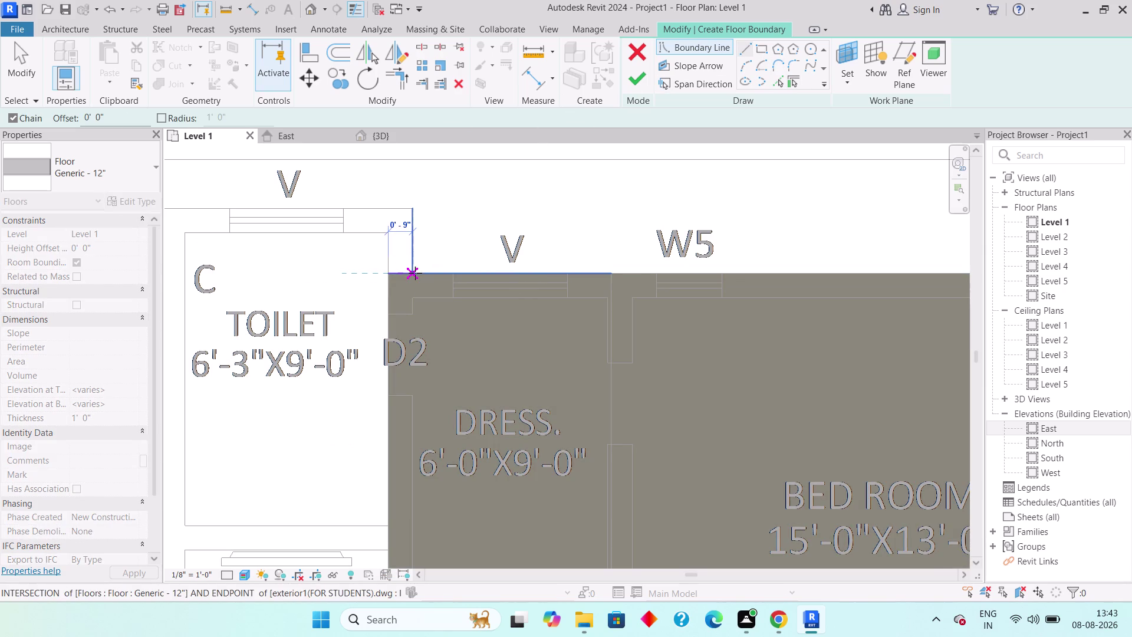
click(413, 207)
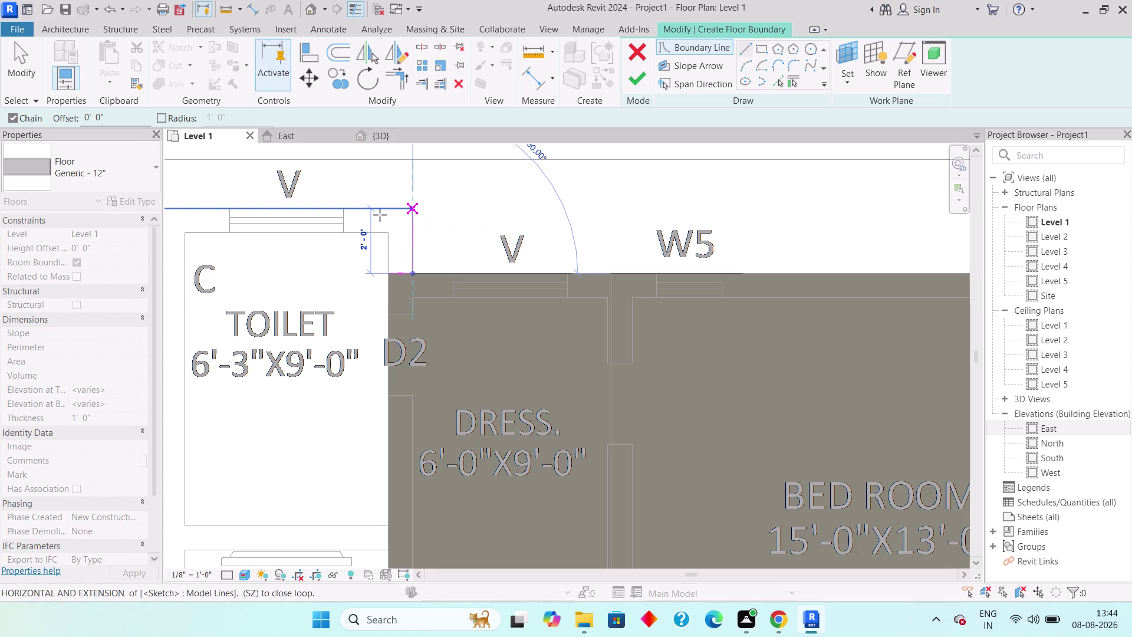
middle_drag(372, 215, 487, 221)
scroll(down, 3)
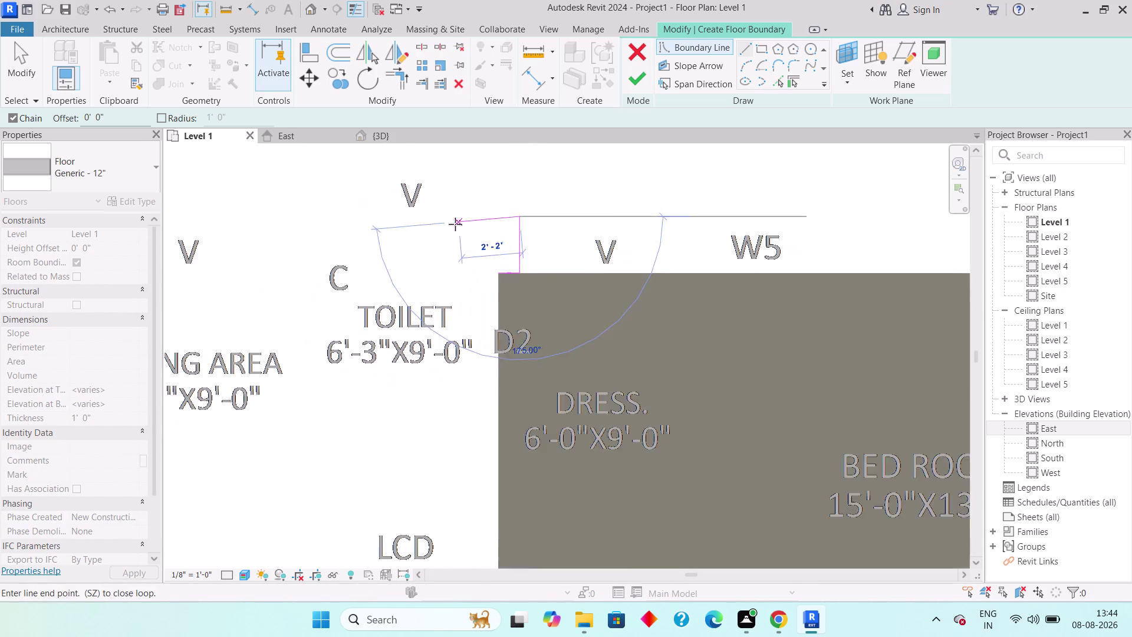
click(344, 217)
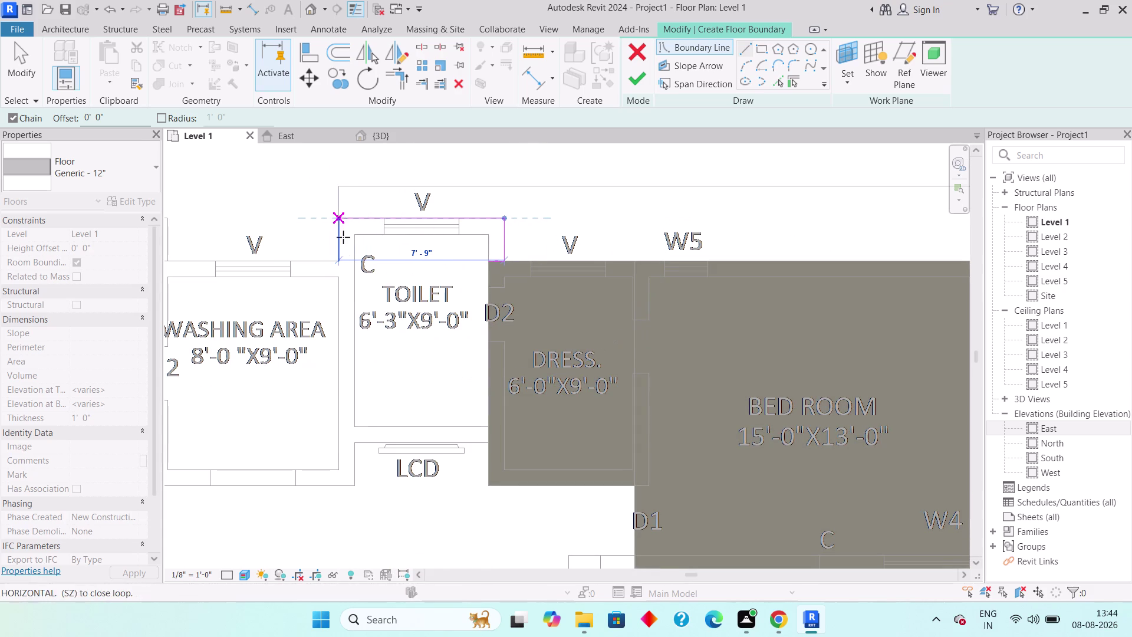
click(338, 442)
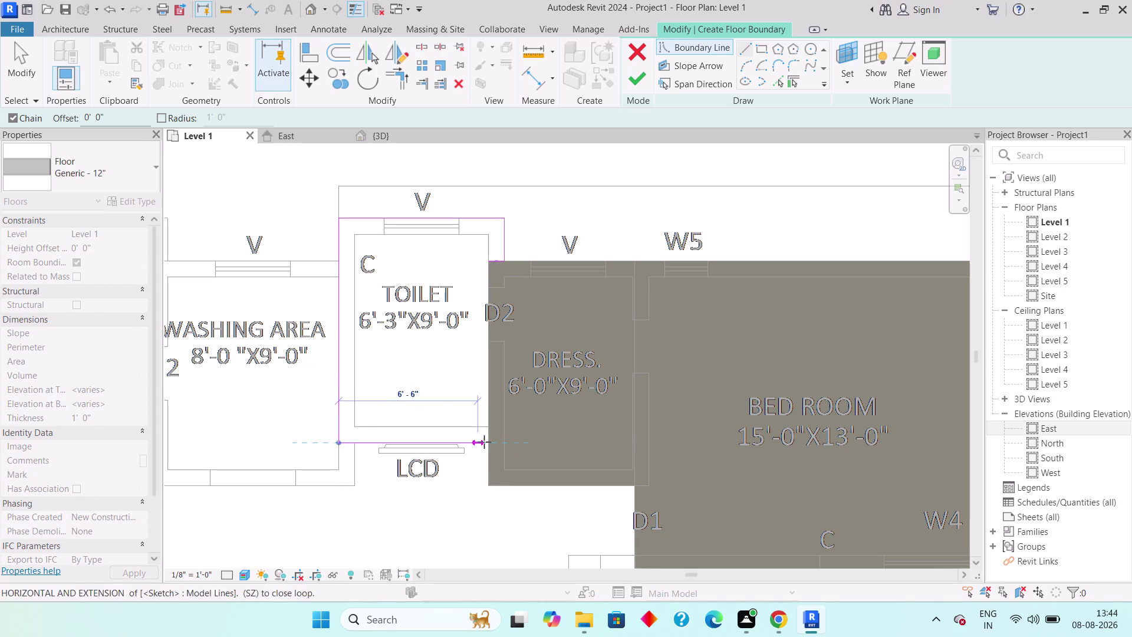
click(489, 441)
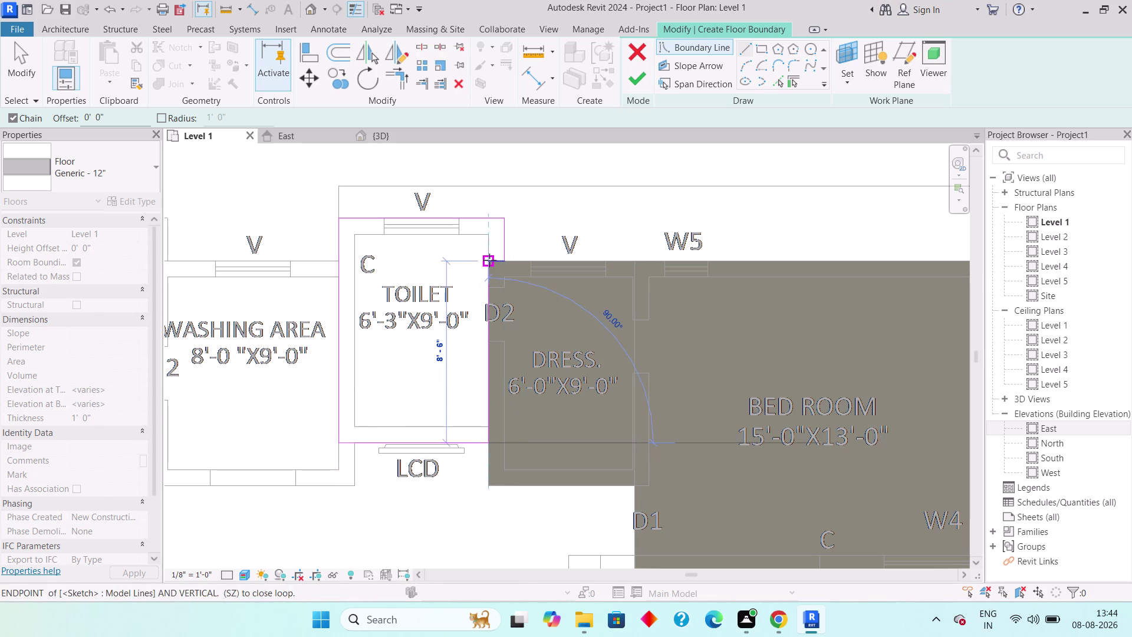
click(489, 260)
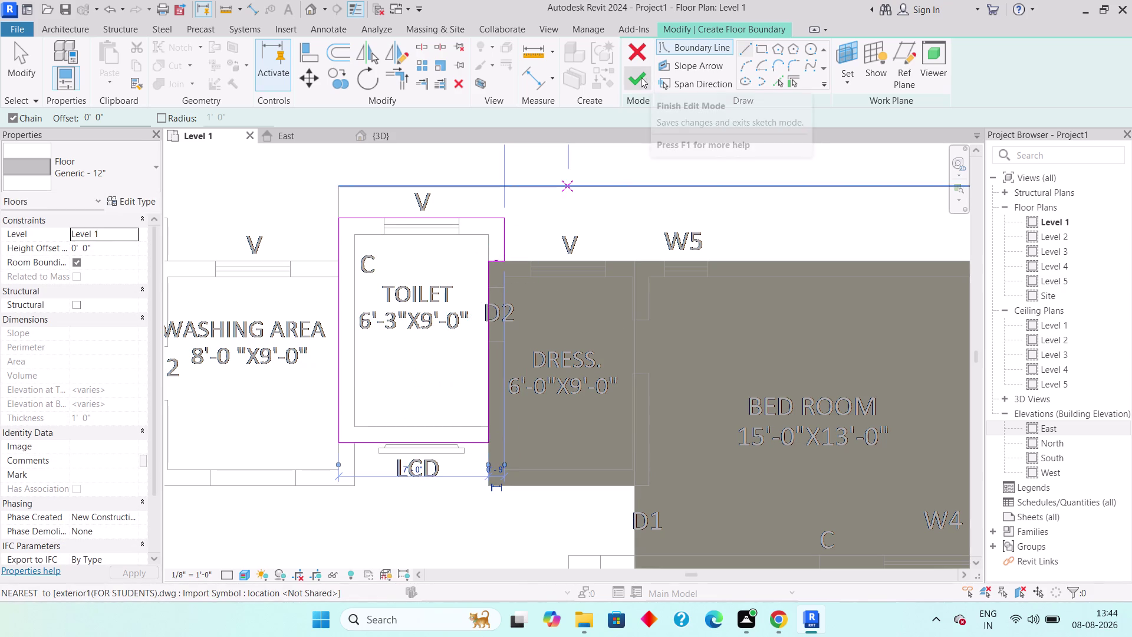
click(637, 78)
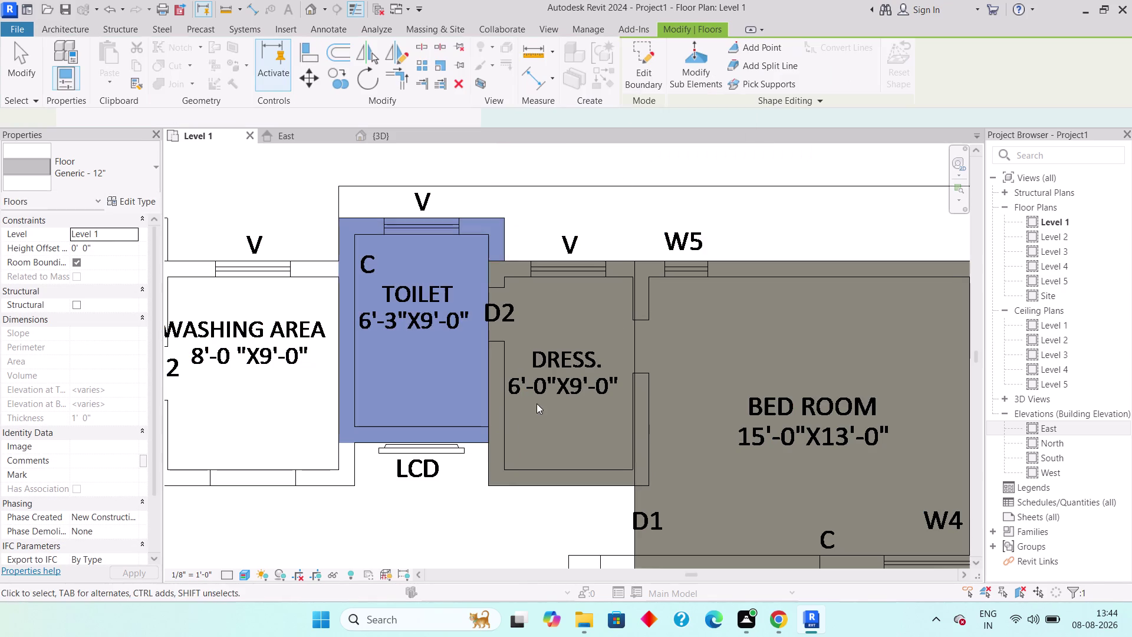
key(Escape)
Start another floor and open the Generic - 12" floor type properties.
middle_drag(541, 553, 523, 418)
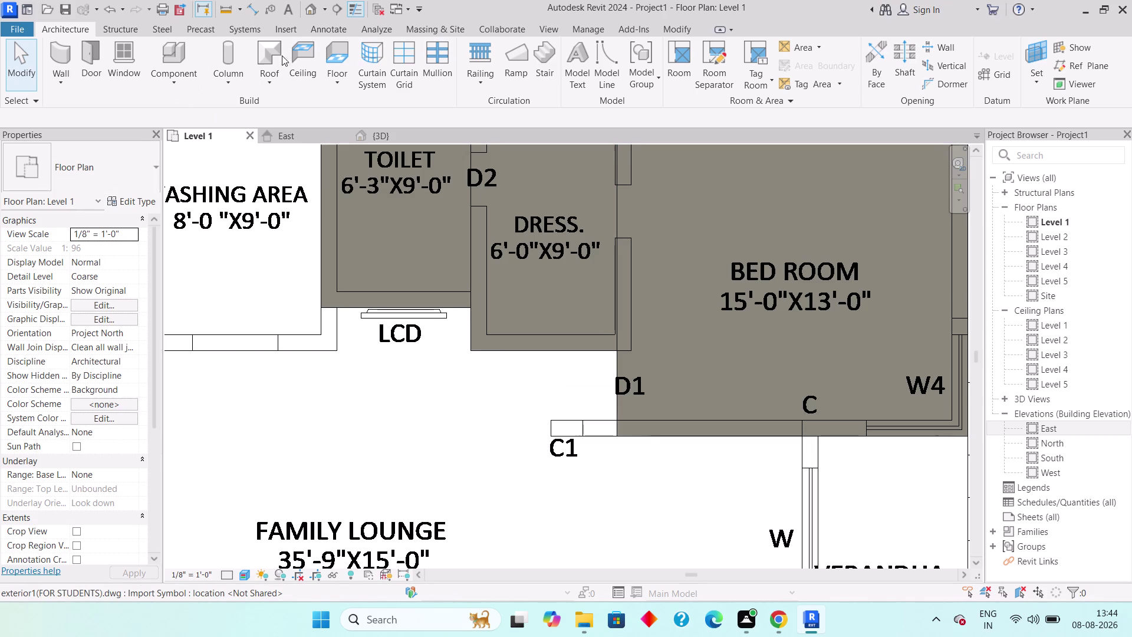
click(339, 70)
click(338, 99)
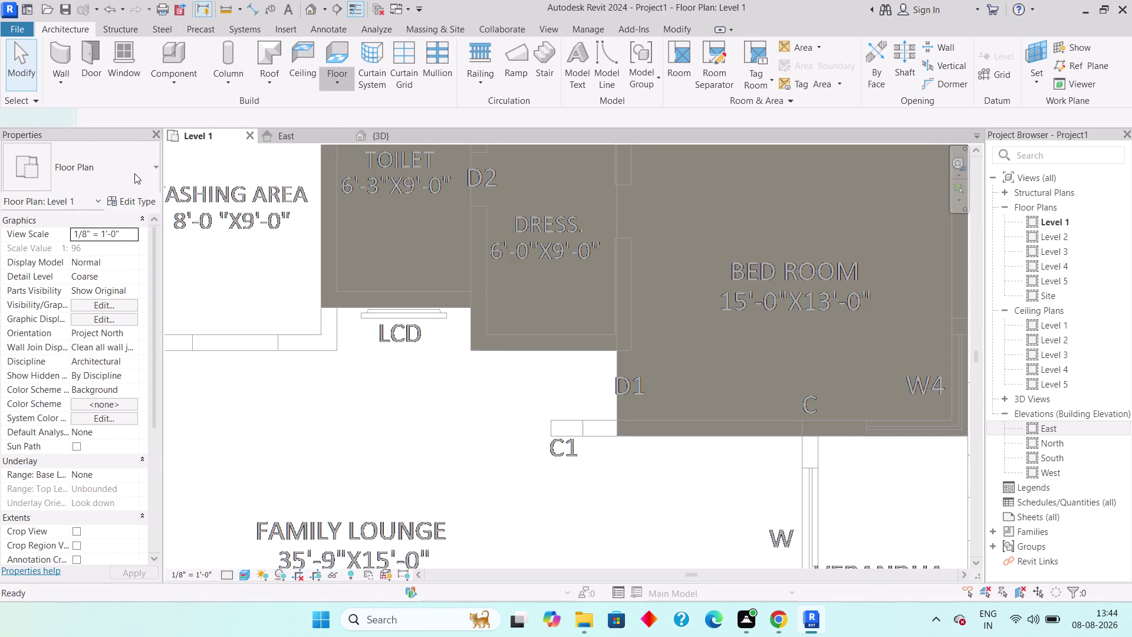
click(138, 199)
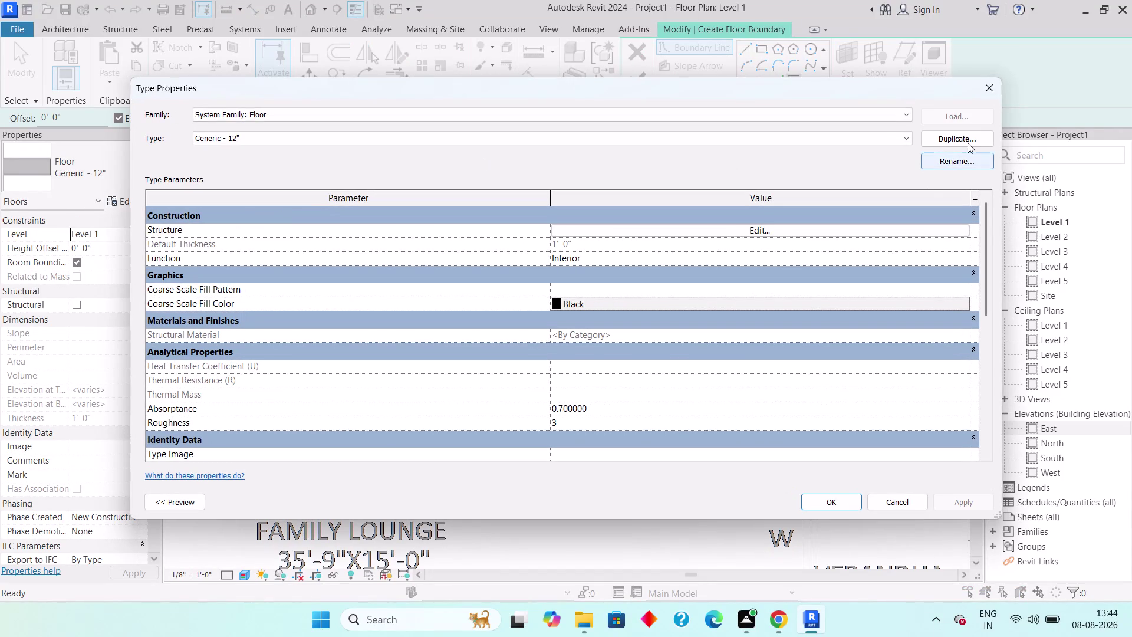
Duplicate the floor type under the name Generic - 6".
click(963, 138)
click(574, 293)
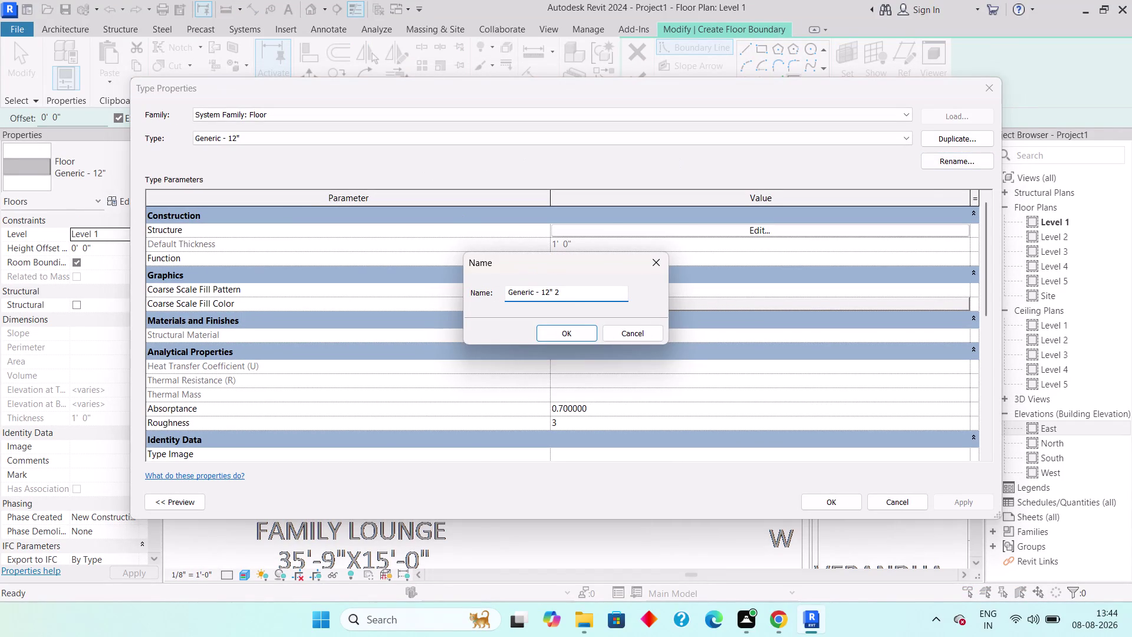
key(BackSpace)
key(BackSpace)
key(BackSpace)
key(BackSpace)
key(BackSpace)
text(6")
key(Return)
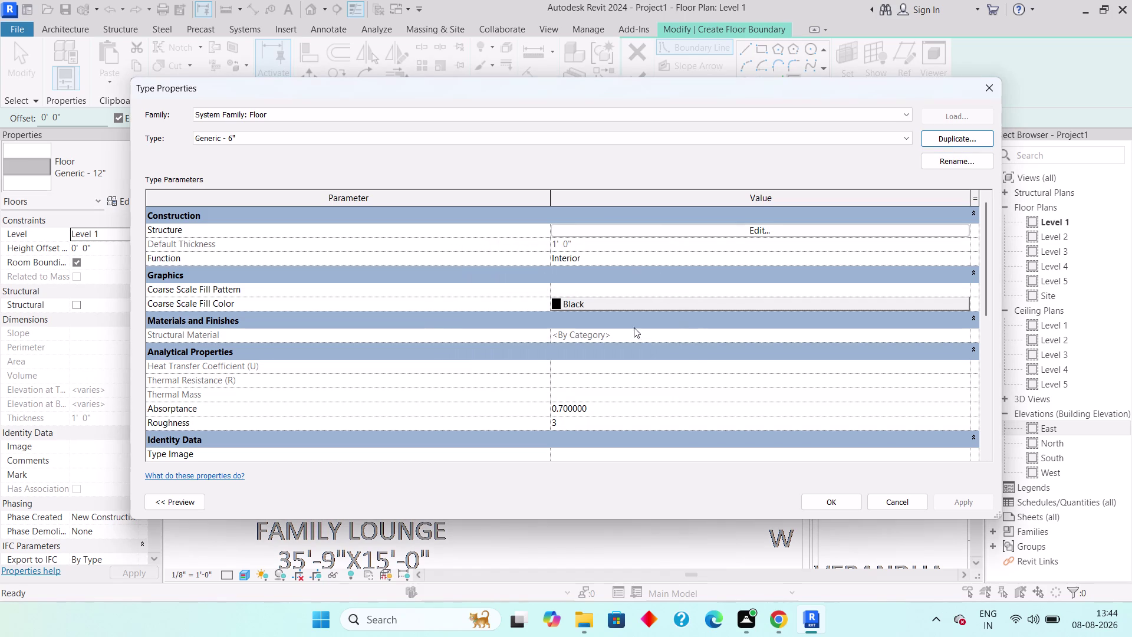
Browse the construction parameters, then undo the type changes.
click(762, 218)
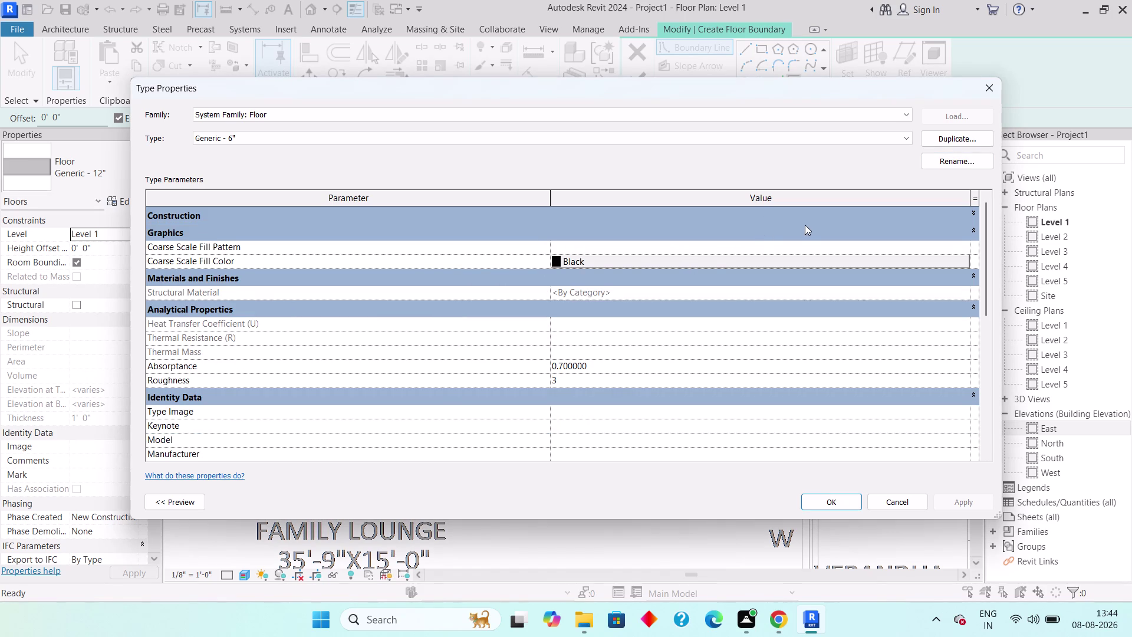
click(628, 246)
click(753, 198)
scroll(down, 3)
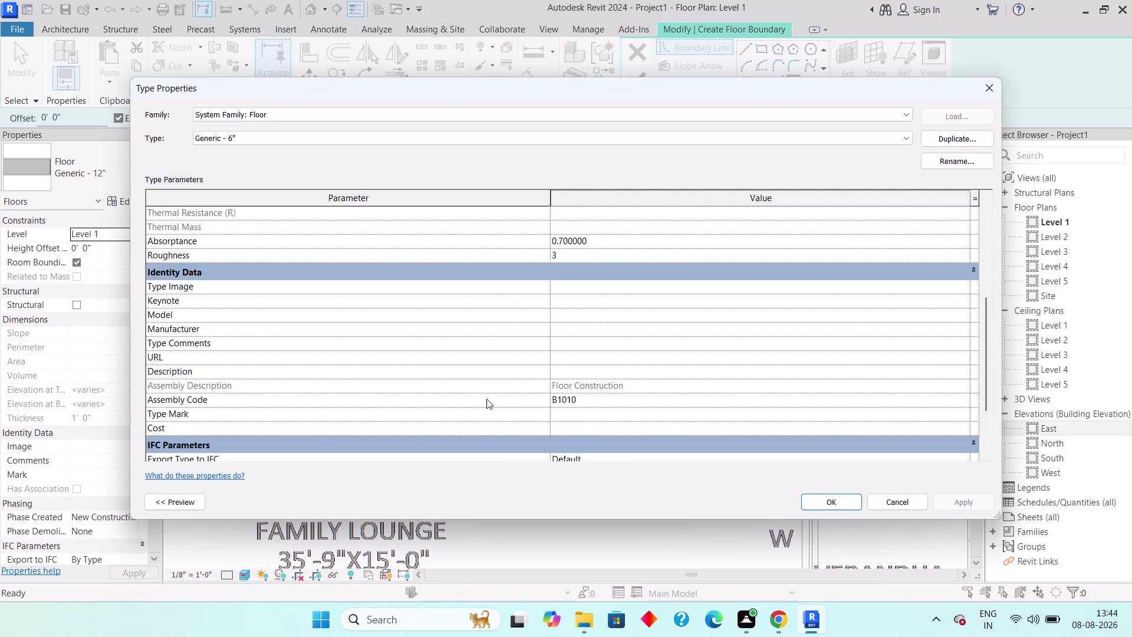
scroll(up, 3)
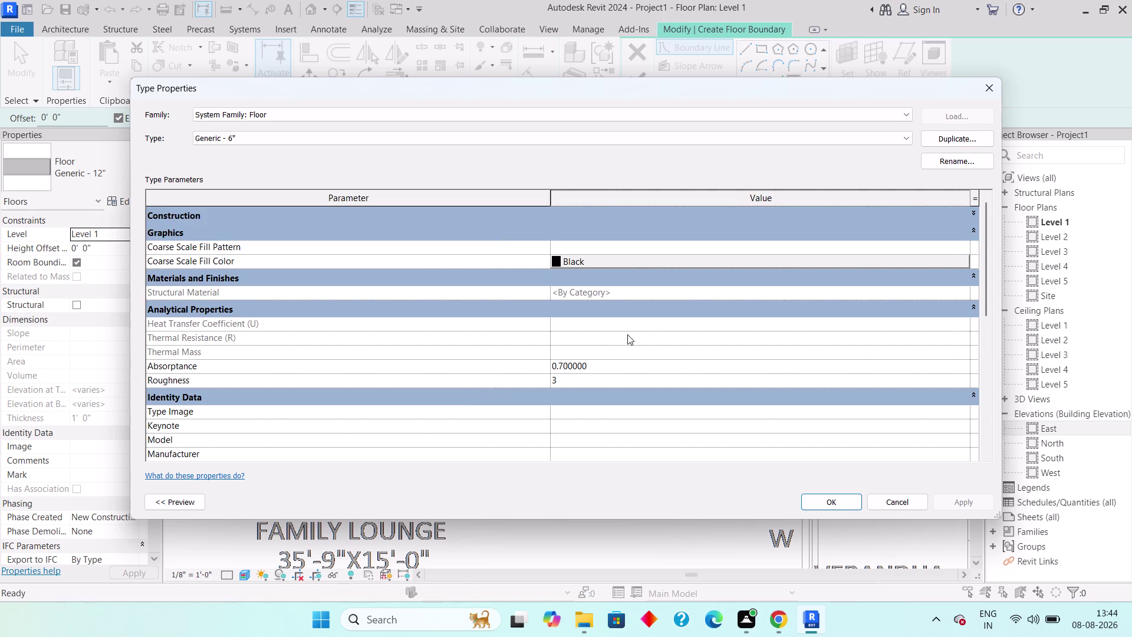
key(ctrl+z)
key(ctrl+z)
Reopen the floor type properties and check the available floor types.
click(986, 89)
click(136, 200)
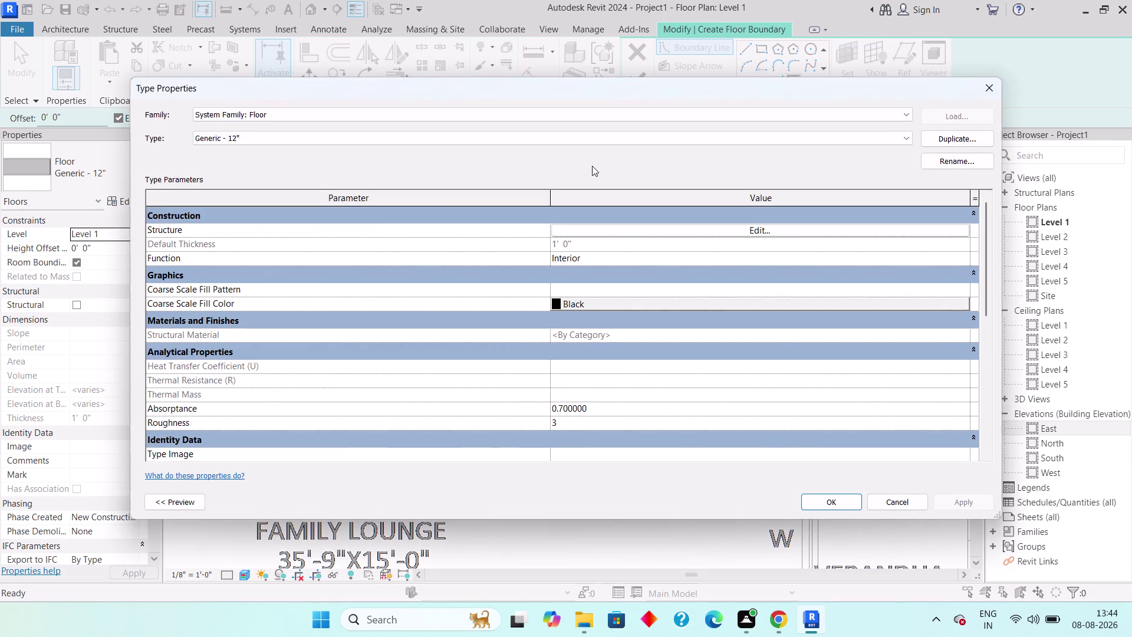
click(814, 134)
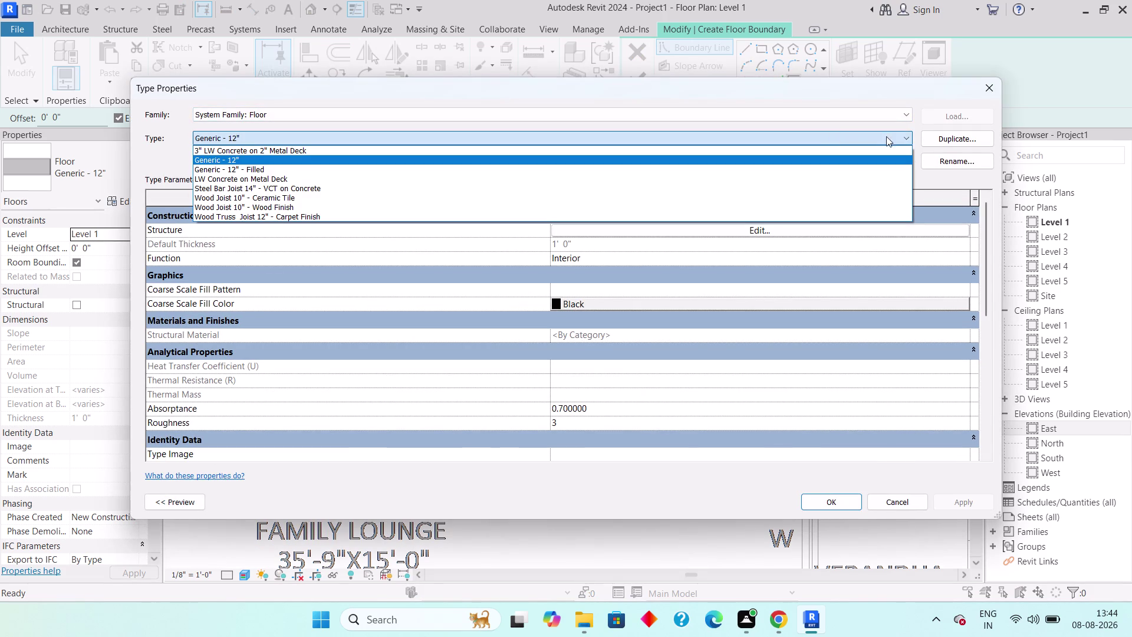
key(Escape)
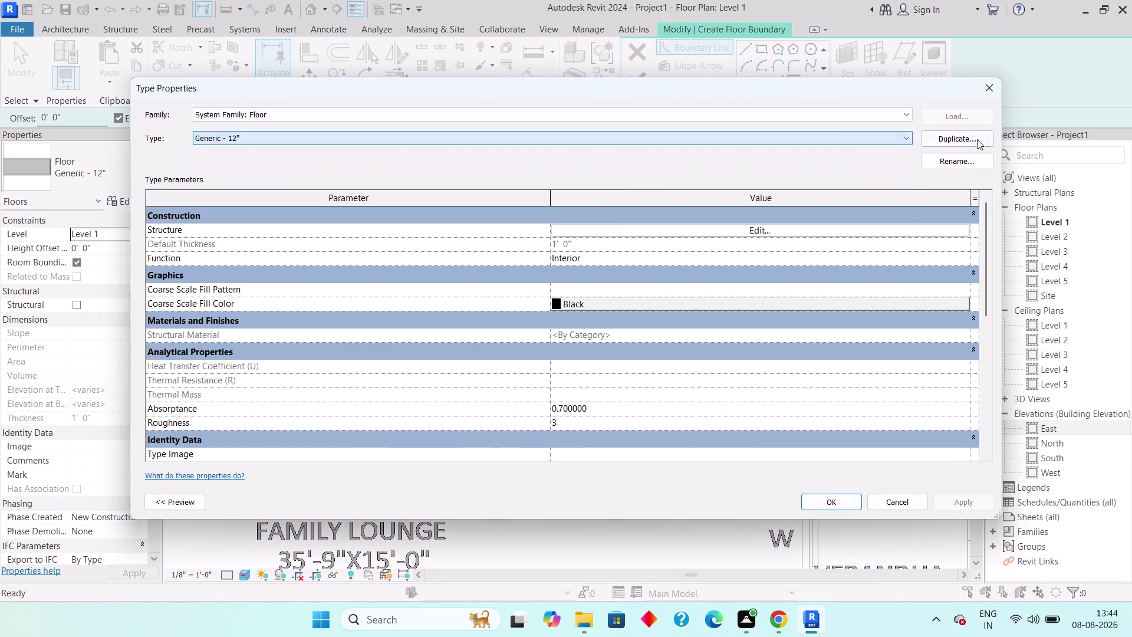
Duplicate Generic - 12" as a new type named Generic - 6".
click(972, 139)
click(594, 290)
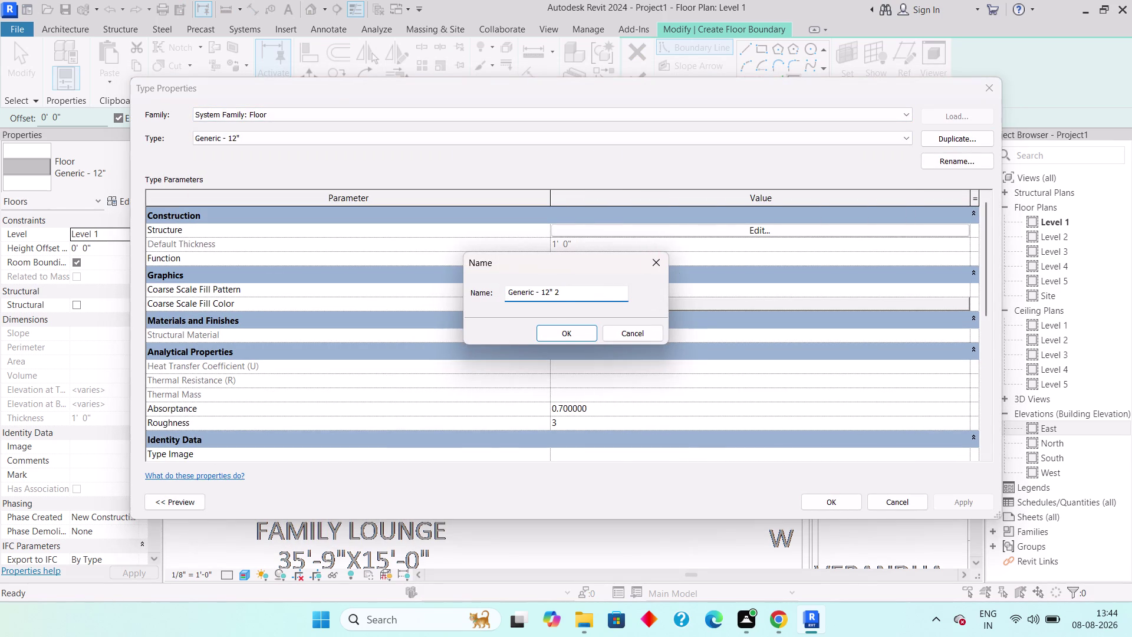
click(594, 291)
click(593, 296)
key(BackSpace)
key(BackSpace)
key(BackSpace)
key(BackSpace)
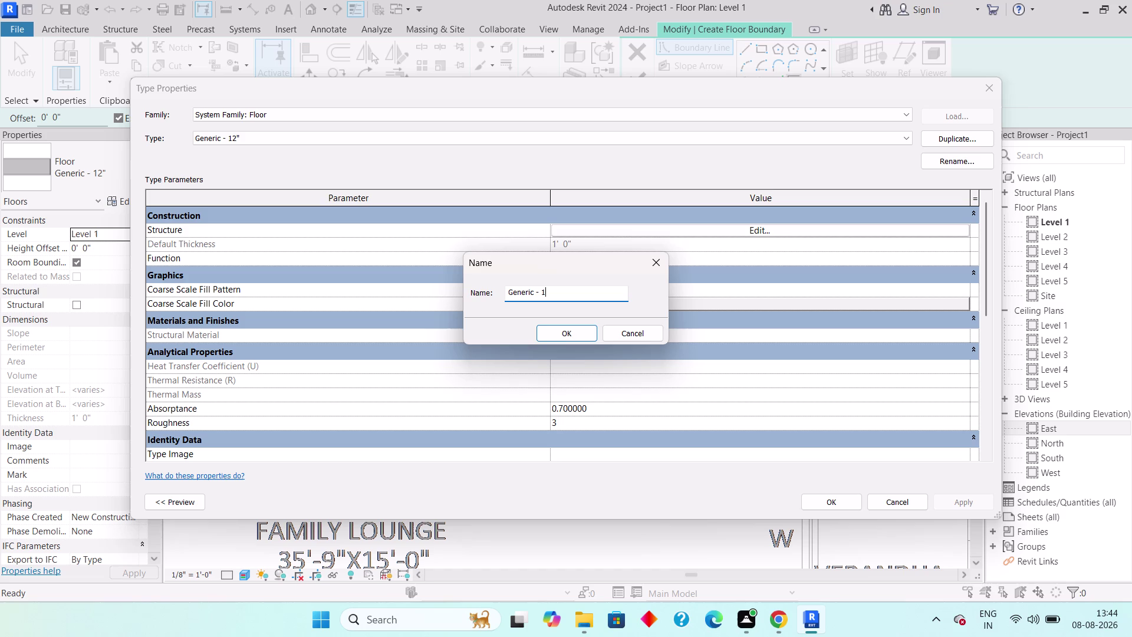
key(BackSpace)
text(6")
key(Return)
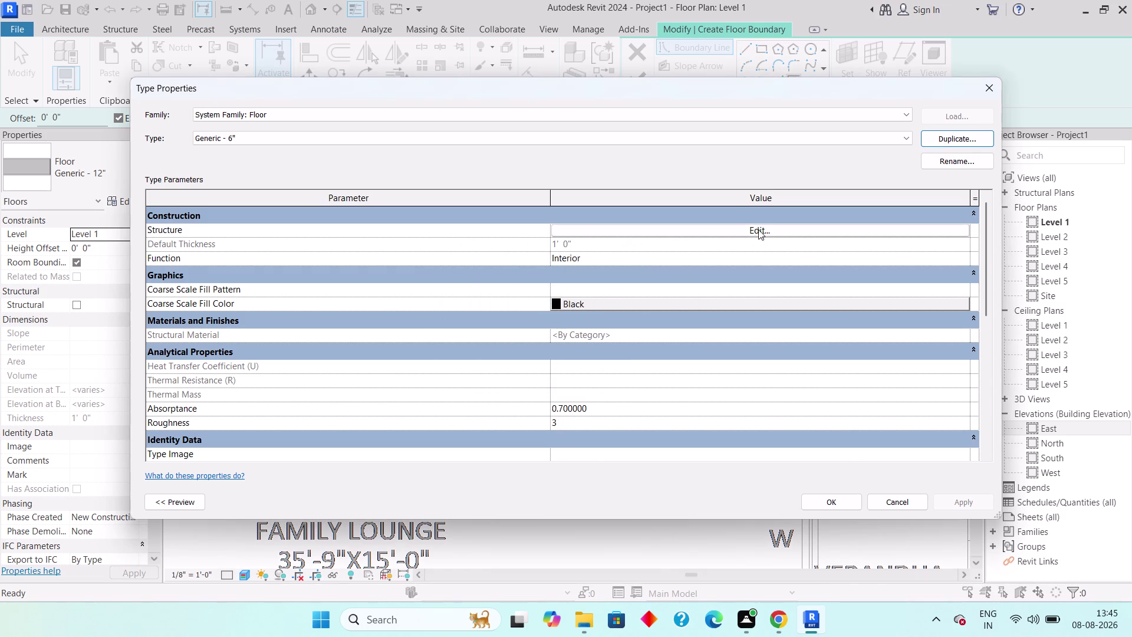
Set the structure layer to 6", confirm the type, and attempt to finish the sketch.
click(759, 228)
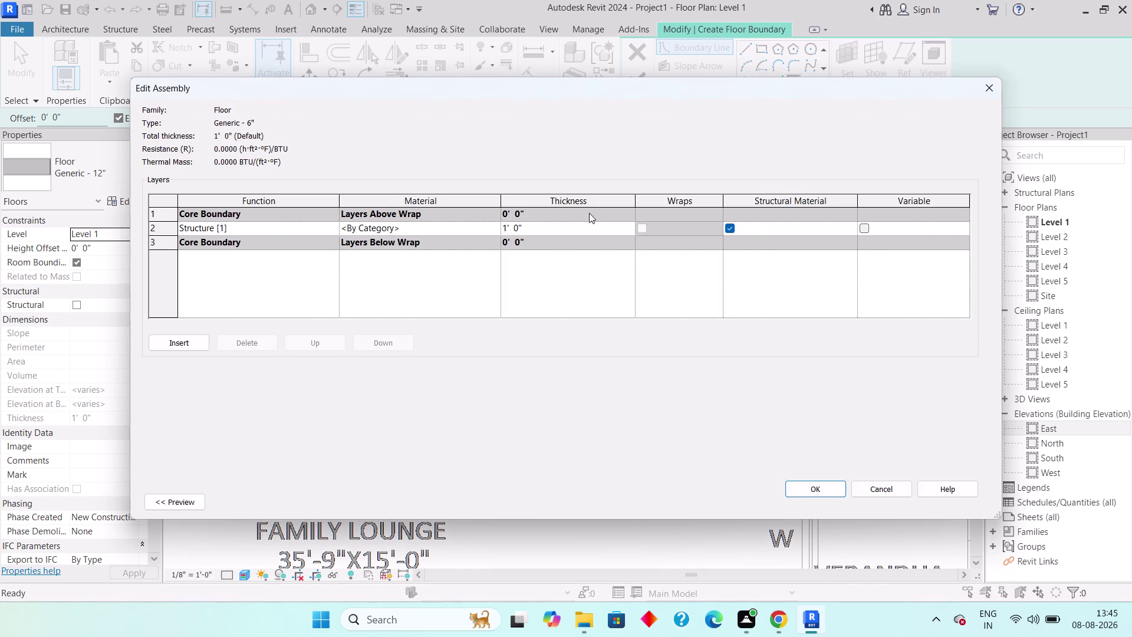
click(547, 230)
text(6)
text(")
key(Return)
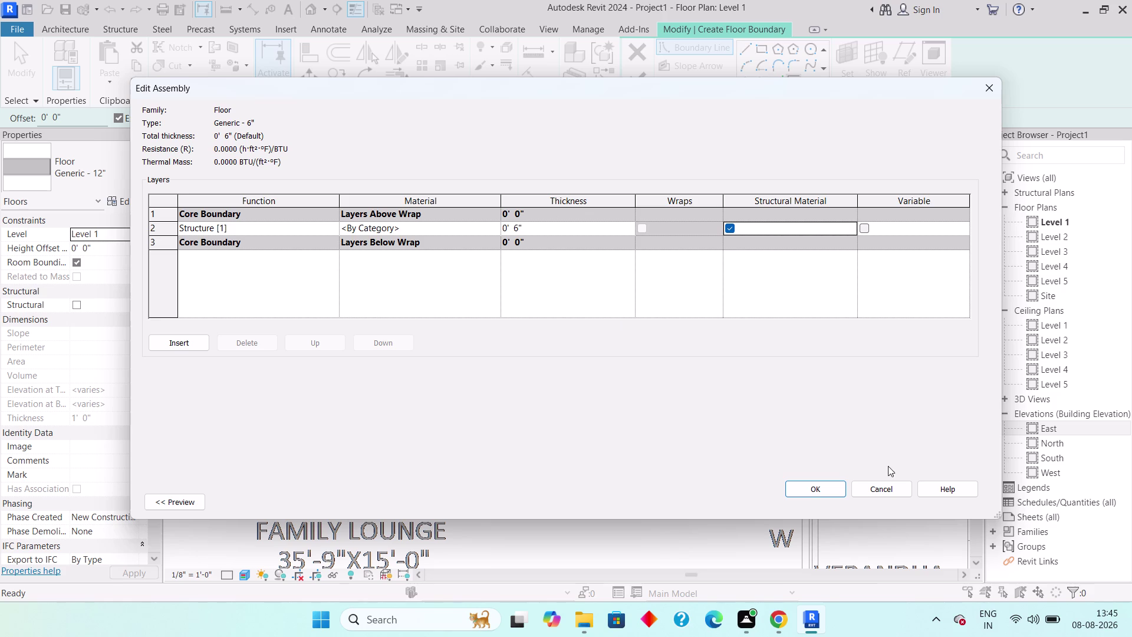
click(818, 491)
click(833, 501)
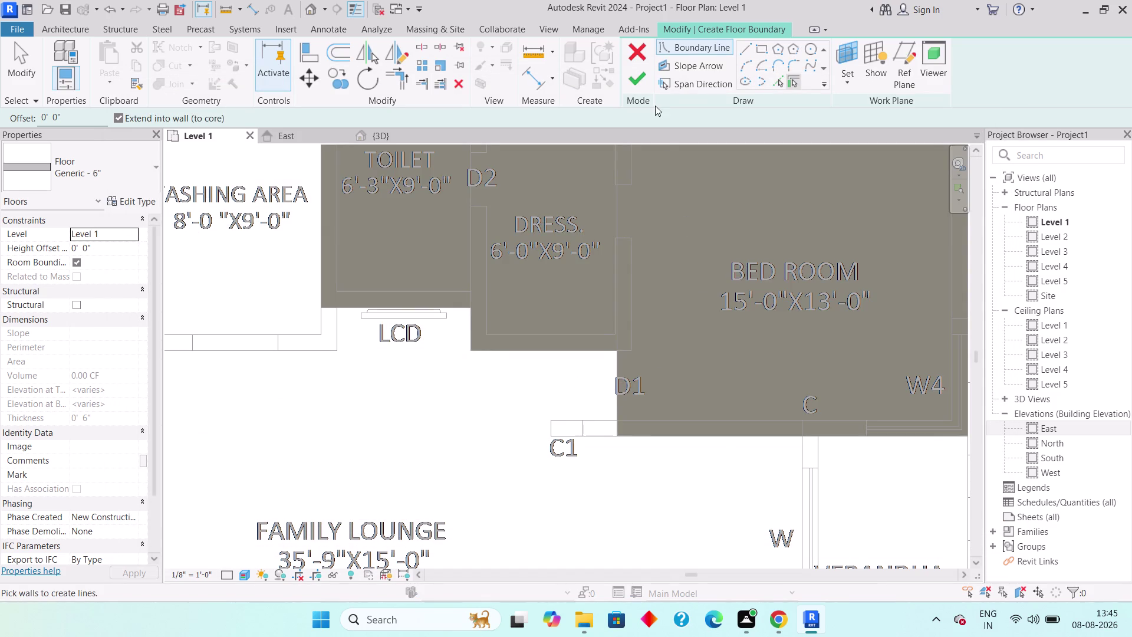
click(632, 82)
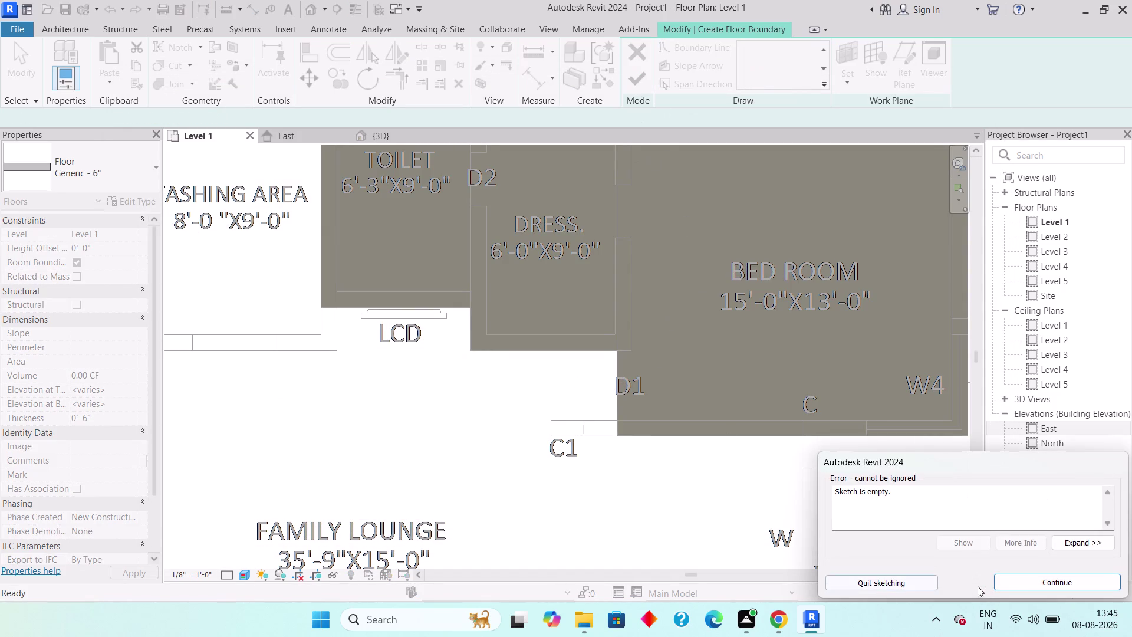
Dismiss the empty-sketch error and cancel the floor sketch.
click(1022, 581)
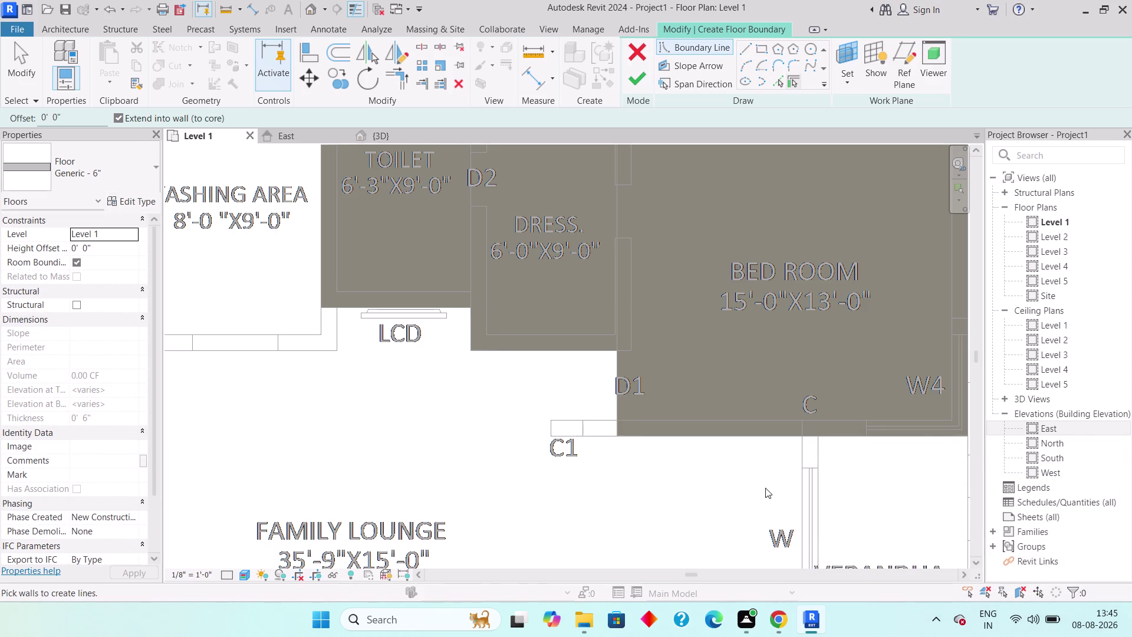
click(642, 60)
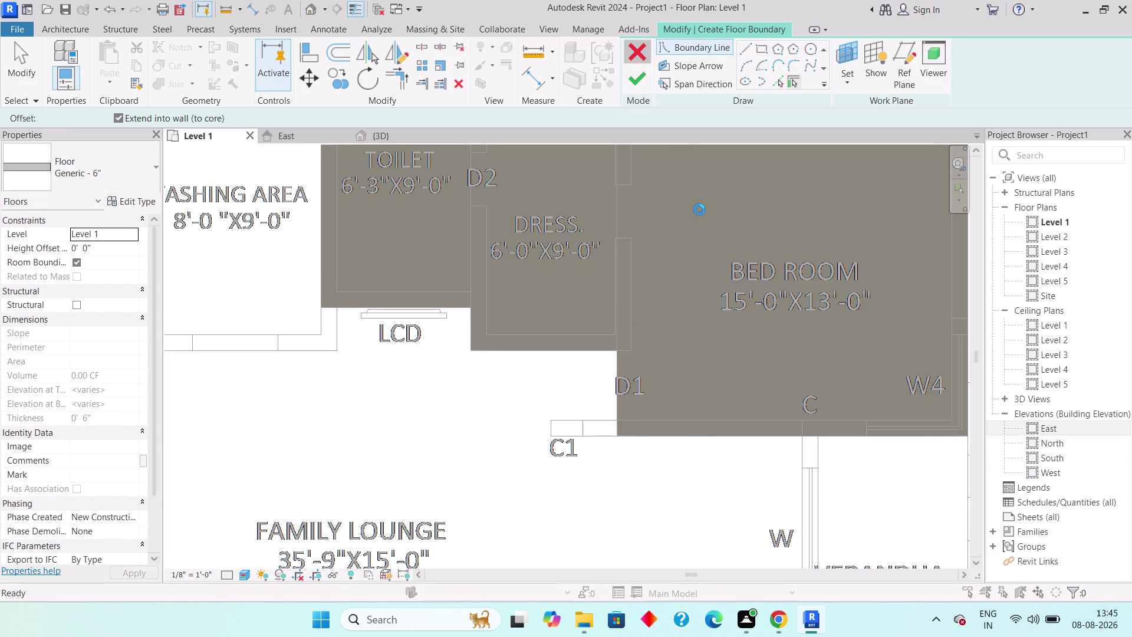
click(611, 315)
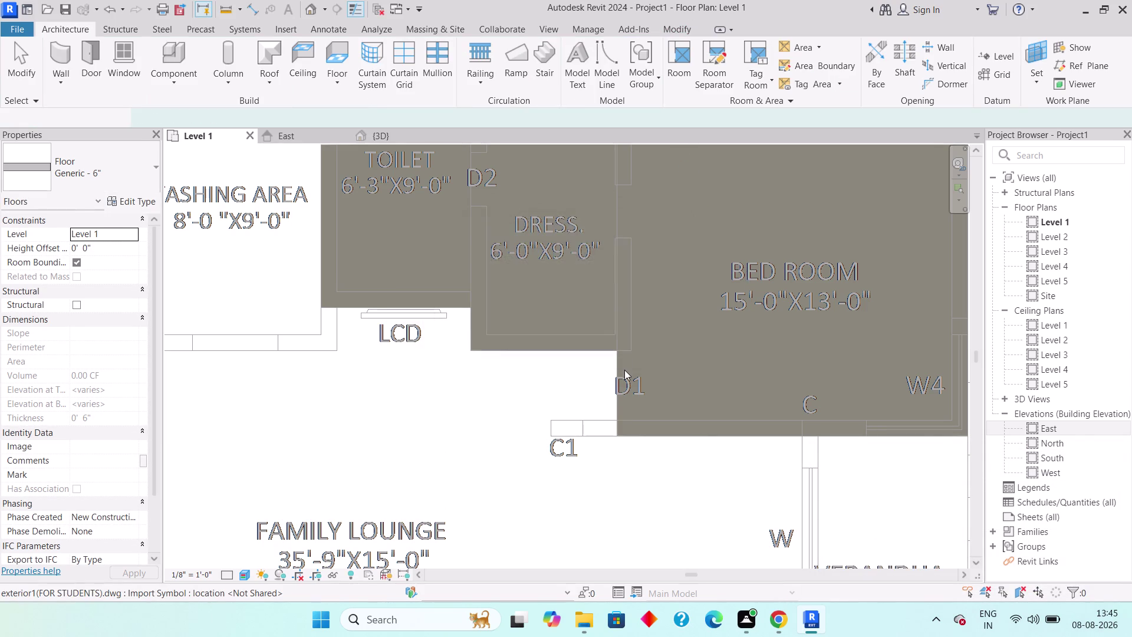
key(Escape)
key(Escape)
Select the bedroom, dressing room and toilet floors and scroll through the floor type list.
click(652, 432)
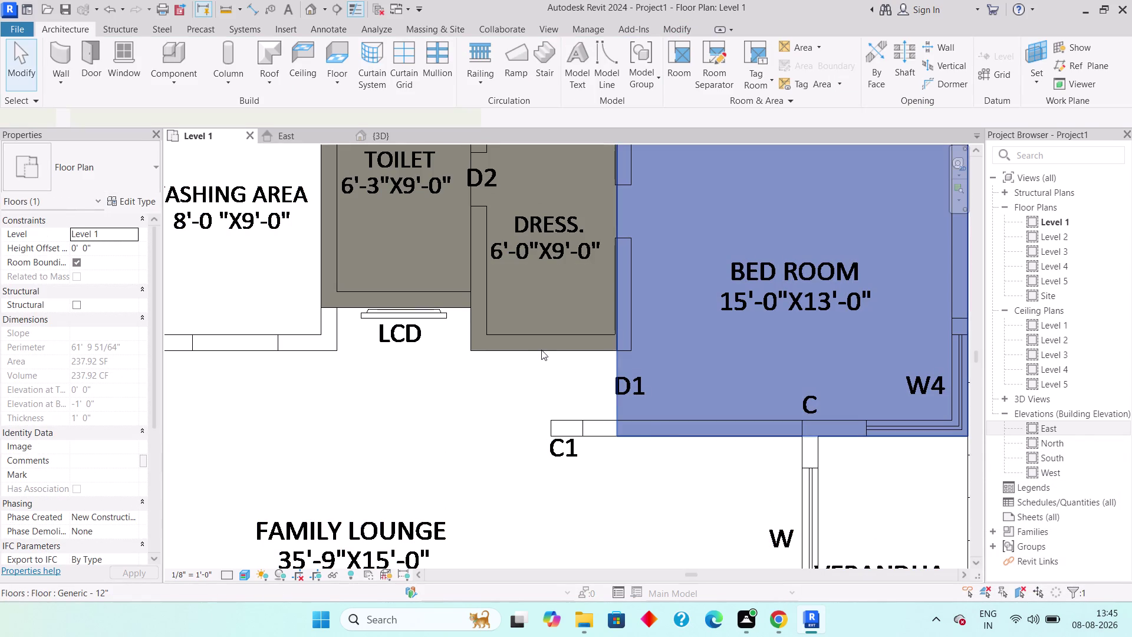
click(521, 350)
click(380, 303)
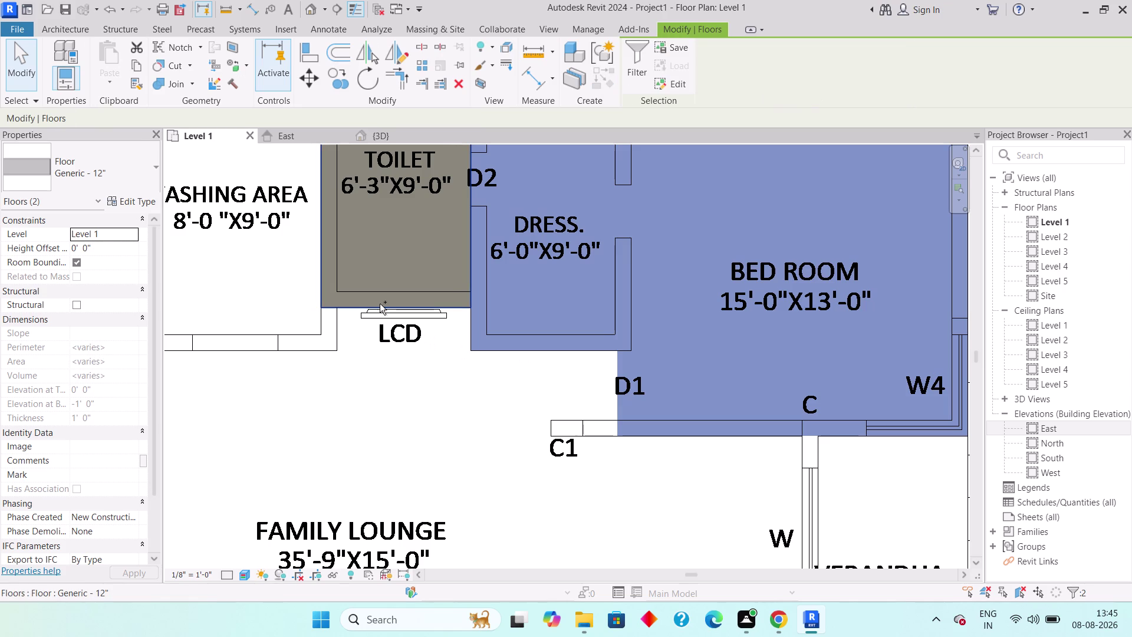
click(117, 176)
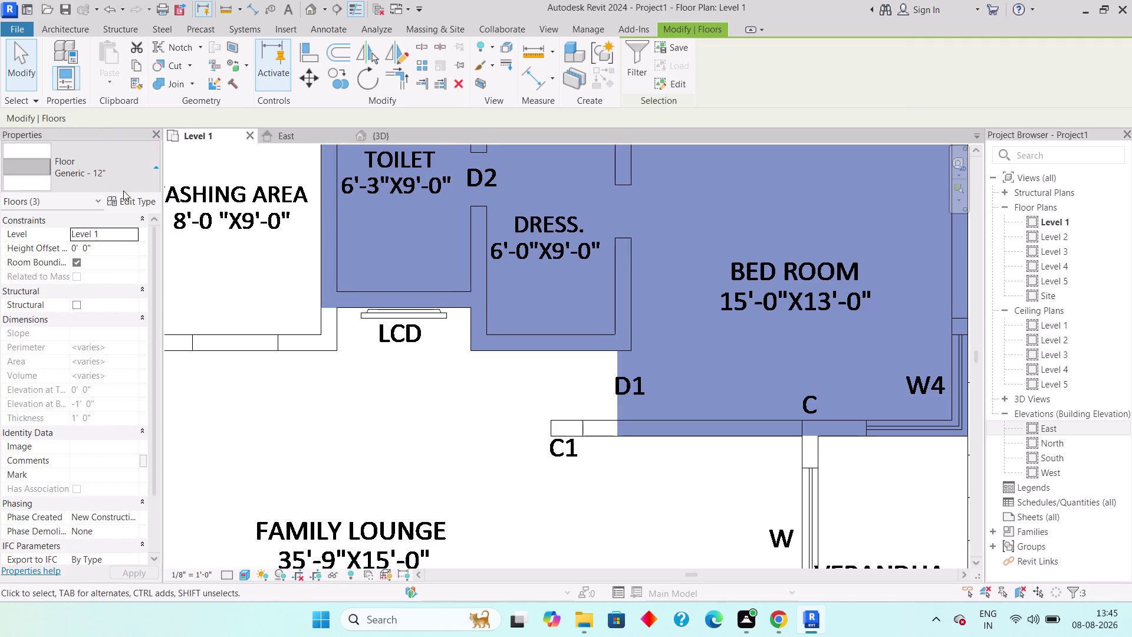
scroll(up, 3)
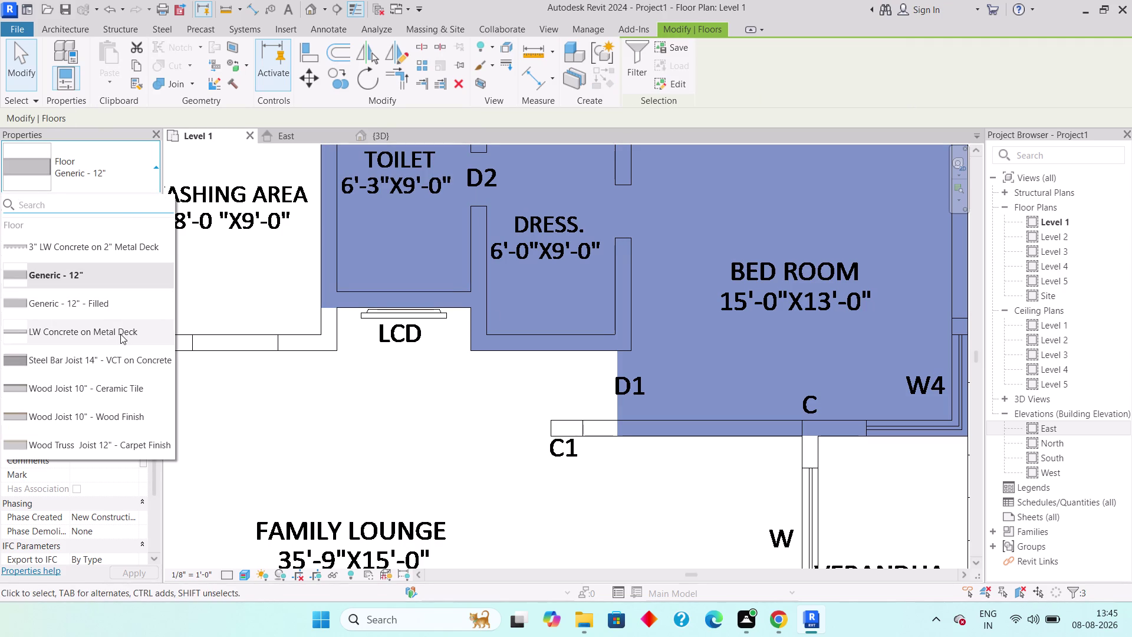
scroll(up, 3)
scroll(down, 3)
scroll(down, 3)
scroll(down, 3)
scroll(down, 3)
scroll(up, 3)
scroll(down, 3)
scroll(down, 3)
scroll(down, 3)
scroll(down, 3)
scroll(up, 3)
scroll(down, 3)
scroll(up, 3)
scroll(down, 3)
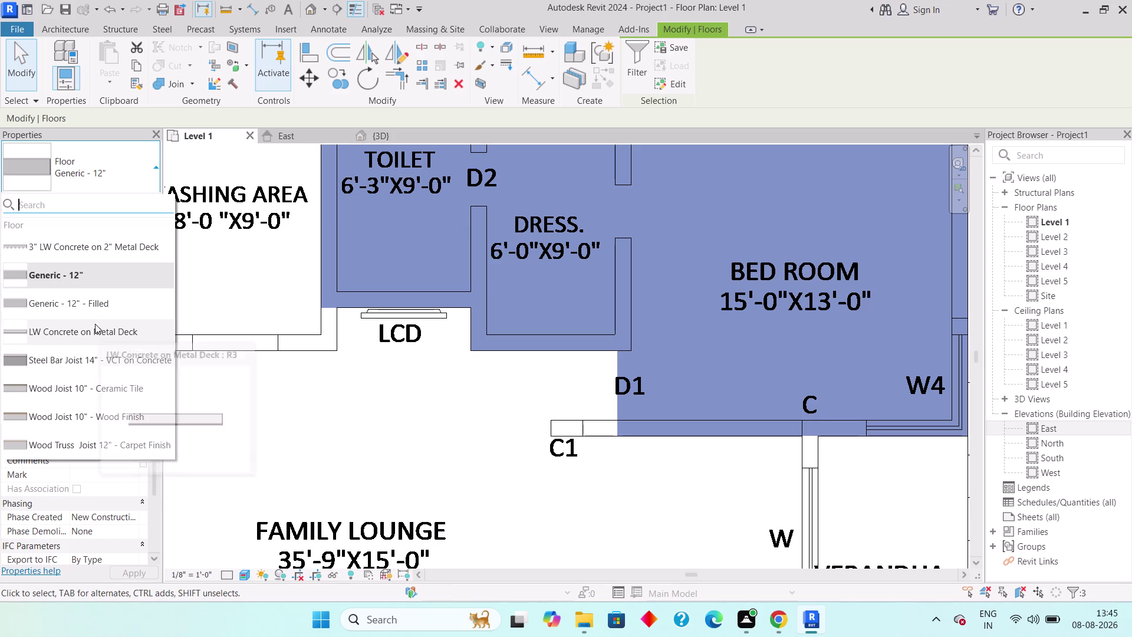
scroll(up, 3)
Open the type properties, abandon the duplicate, and close without changes.
key(Escape)
key(Escape)
key(Escape)
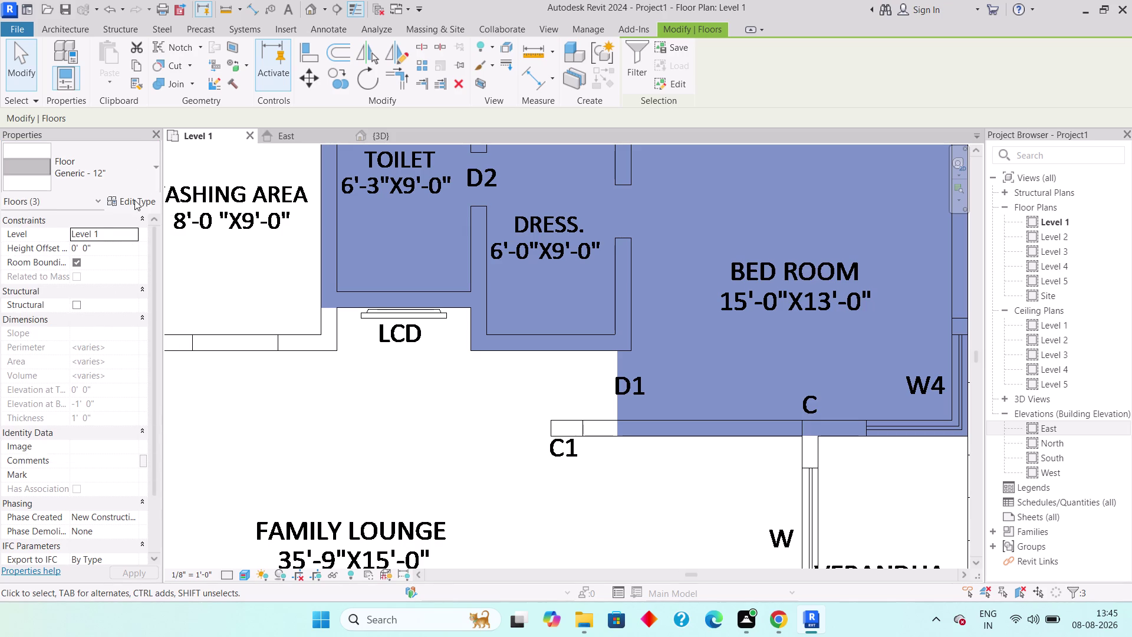
click(134, 200)
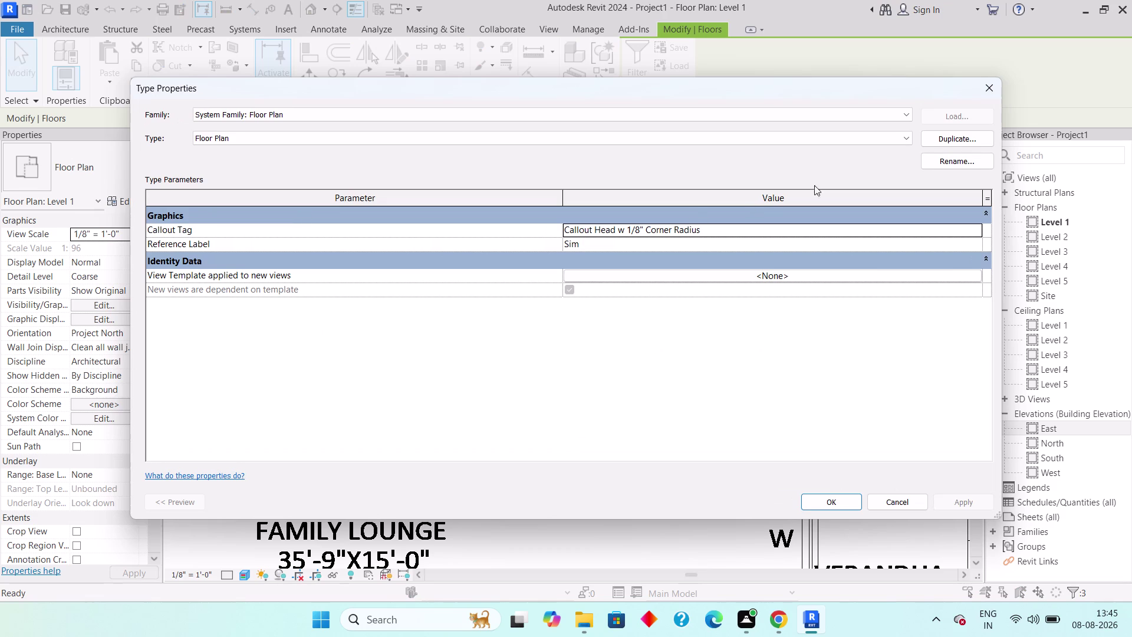
click(933, 137)
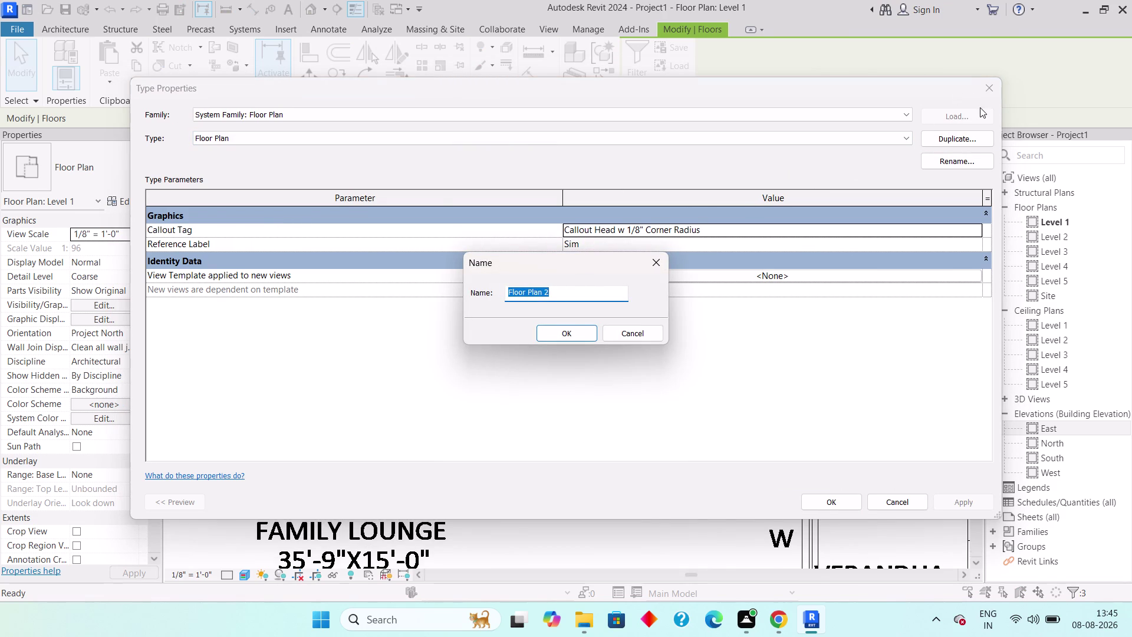
click(613, 332)
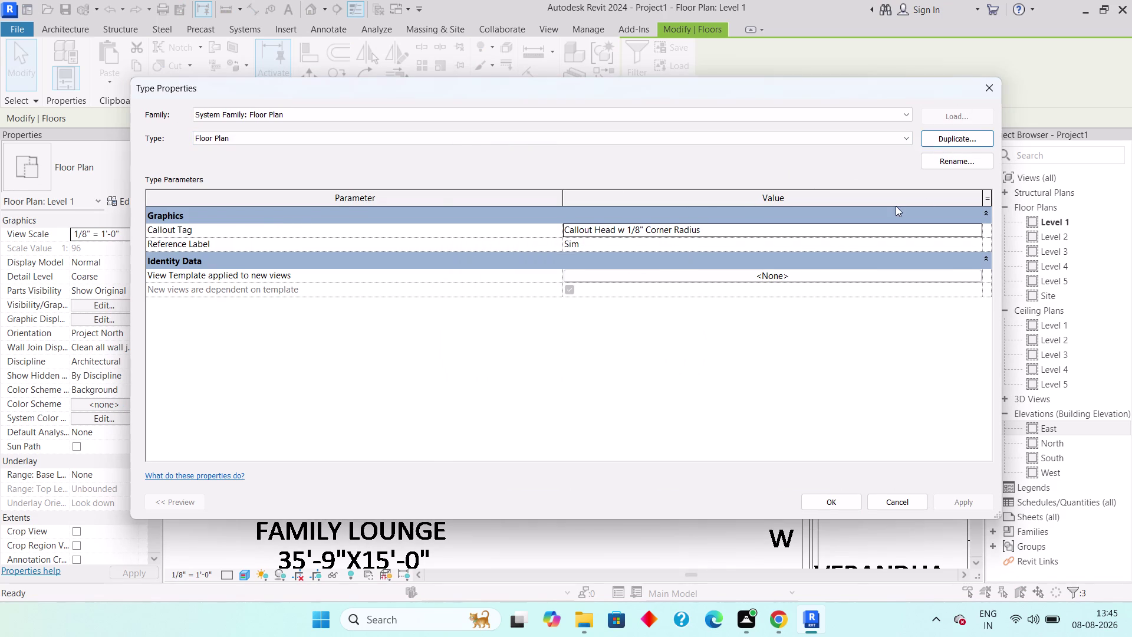
click(999, 81)
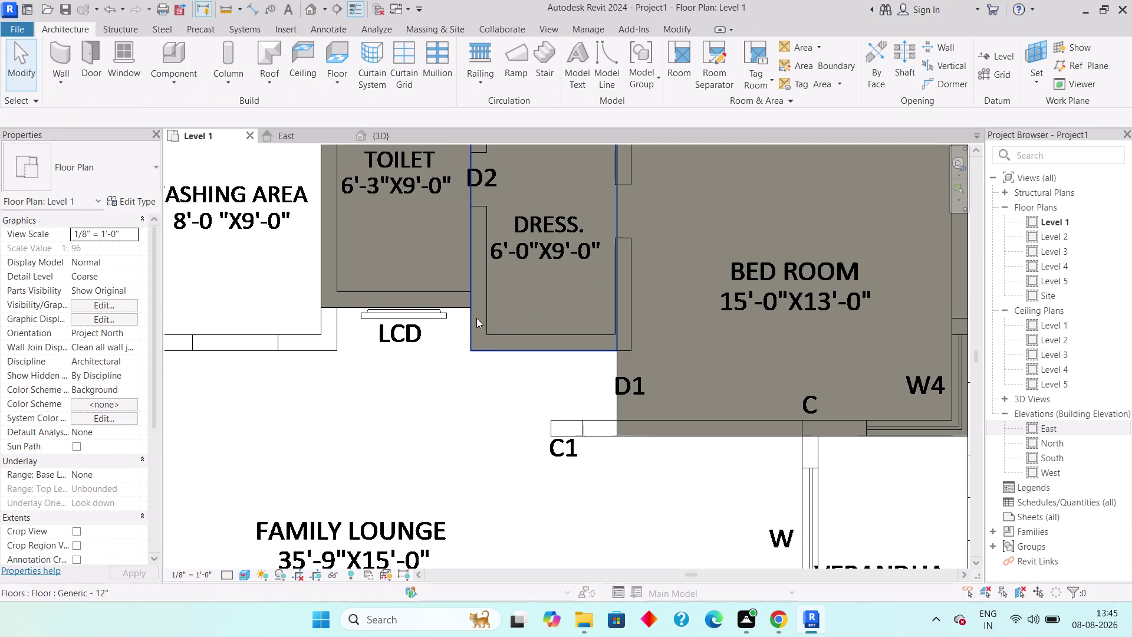
Start a Level 1 floor sketch, then open and close the floor type properties.
key(Escape)
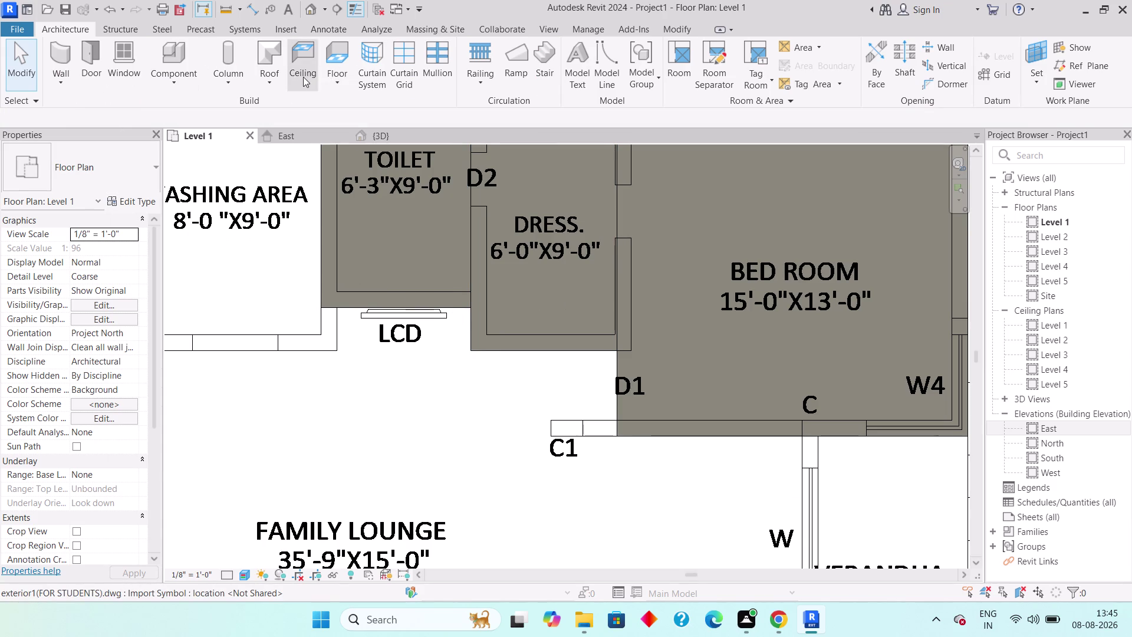
click(340, 73)
click(348, 109)
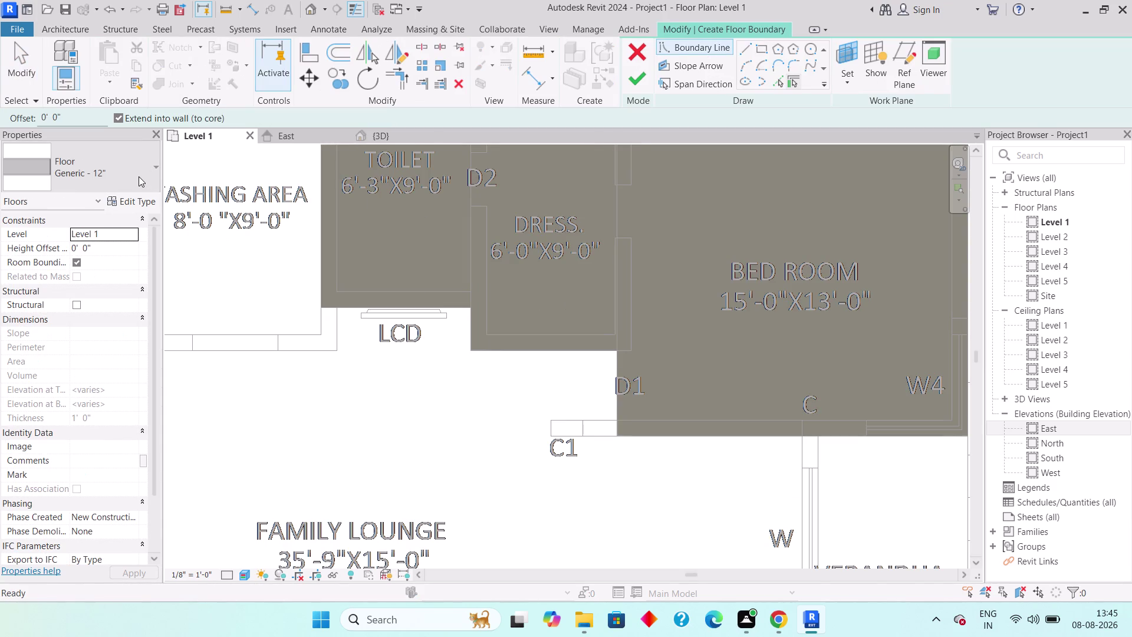
click(142, 201)
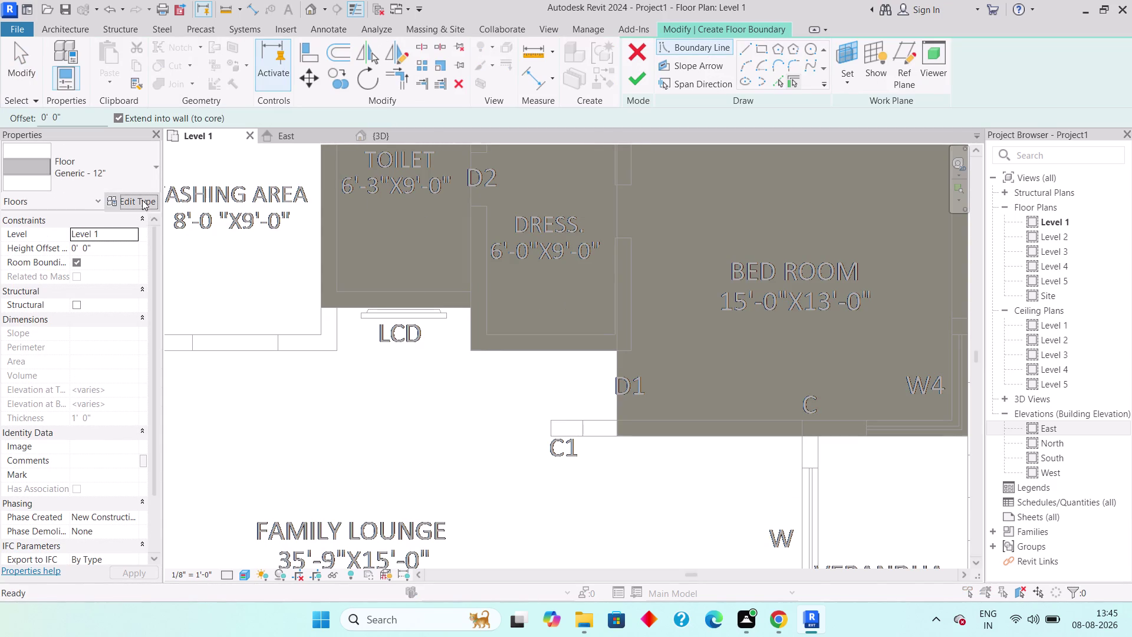
click(142, 199)
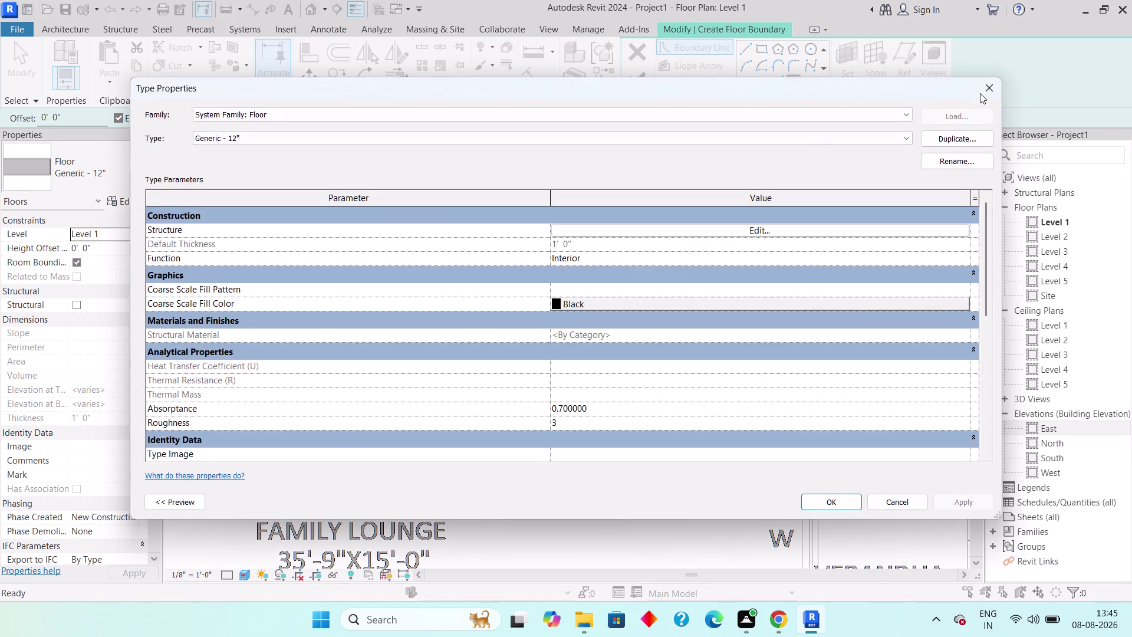
click(988, 93)
Try the 3" LW Concrete on 2" Metal Deck type, then switch back to Generic - 12".
click(146, 163)
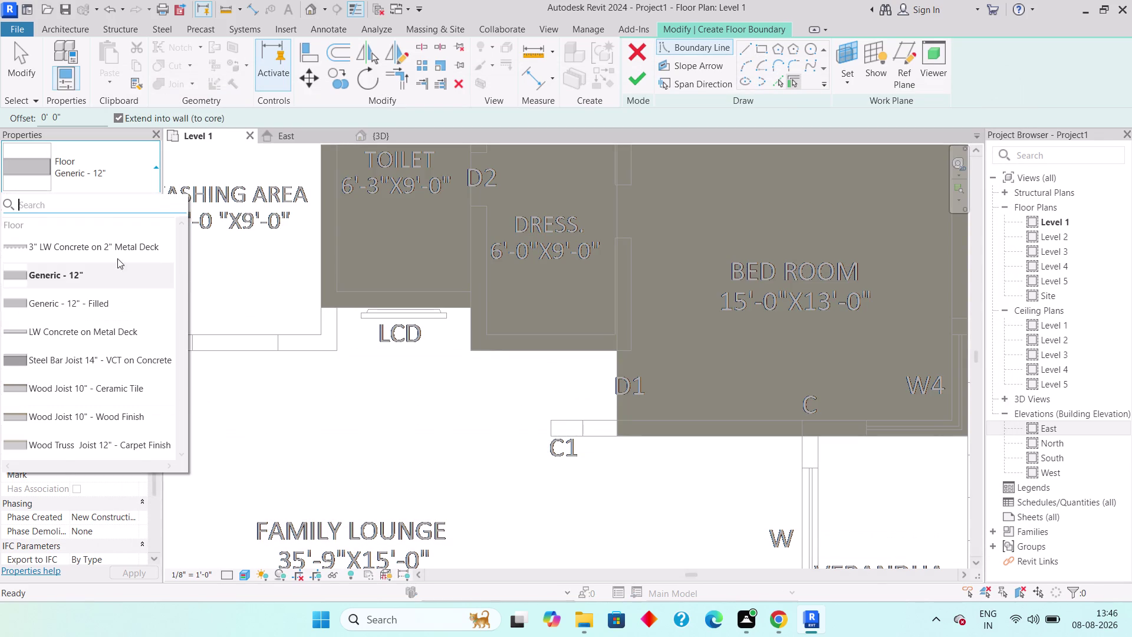
scroll(down, 3)
scroll(up, 3)
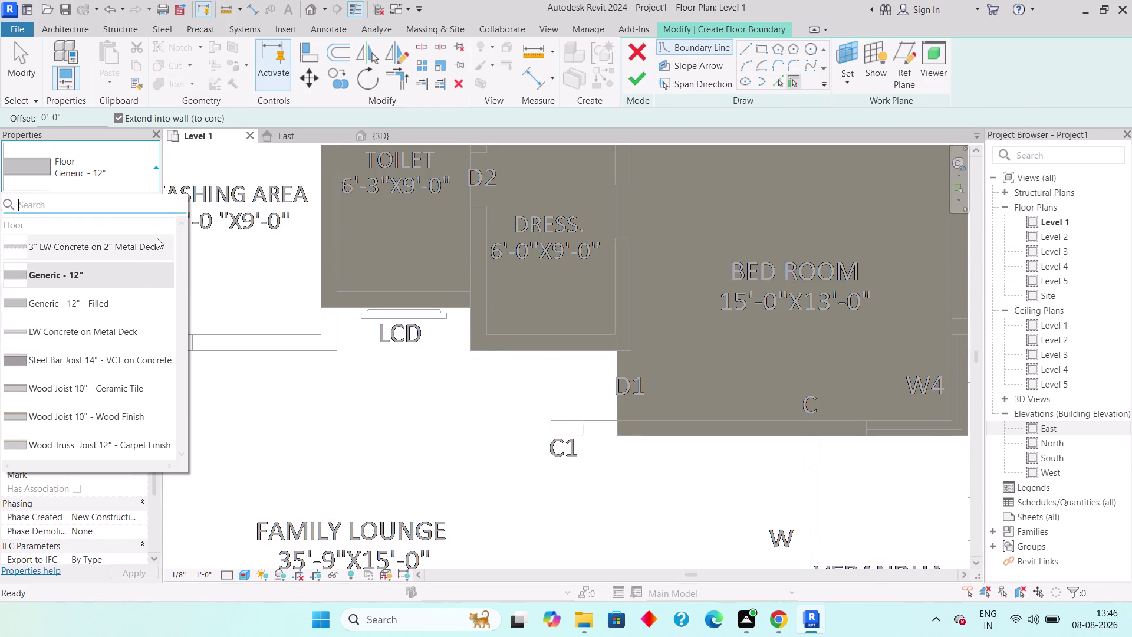
click(157, 237)
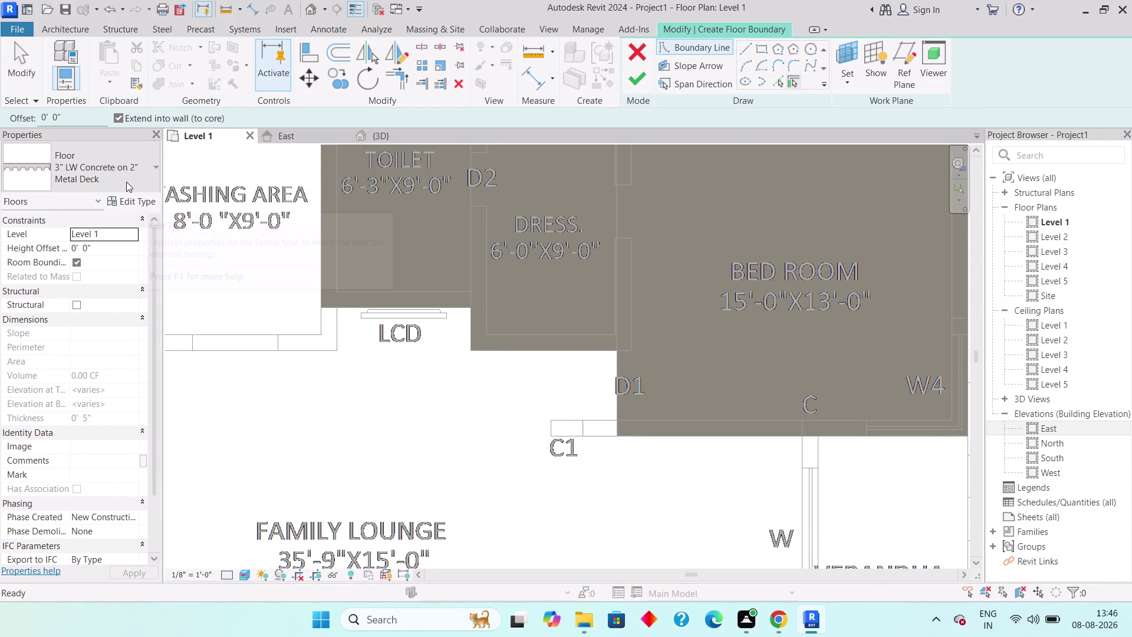
click(140, 172)
click(103, 268)
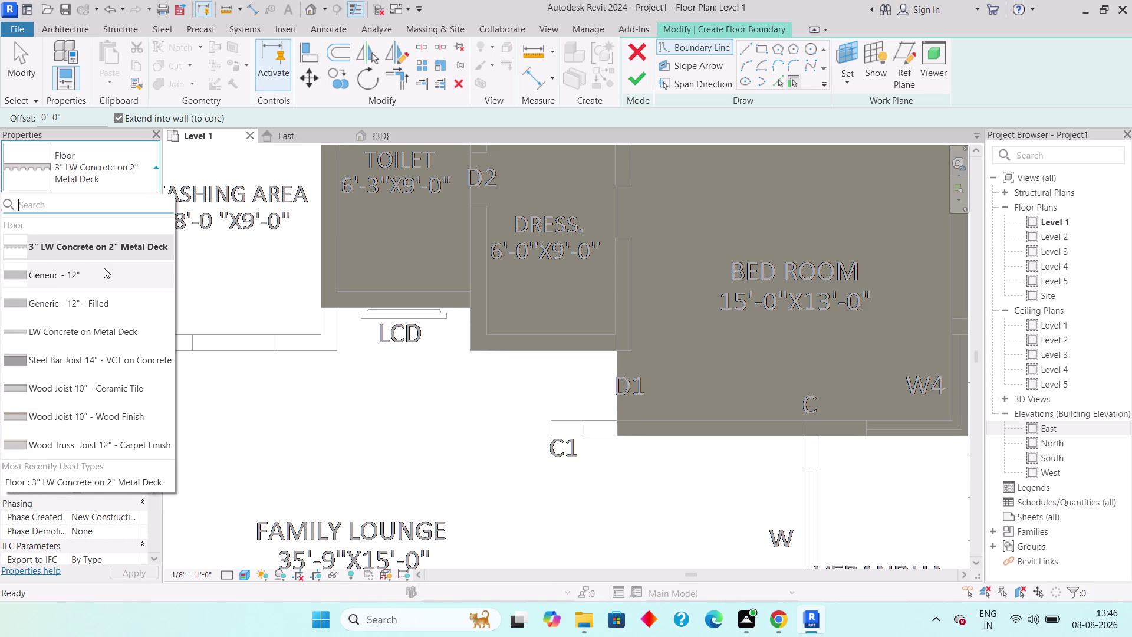
click(141, 200)
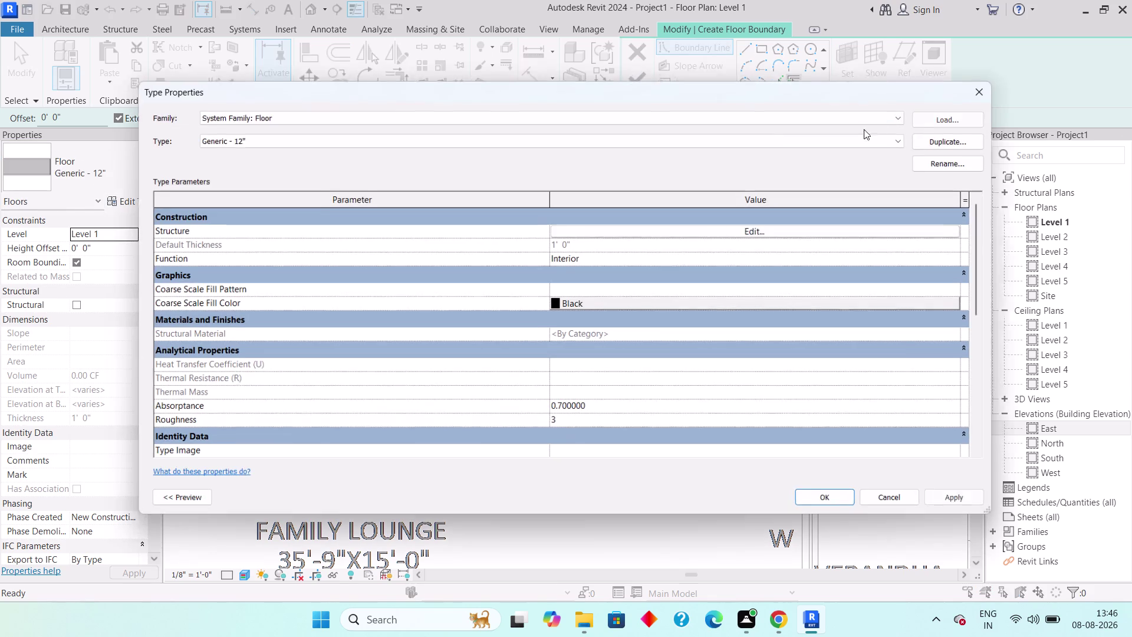
Duplicate the floor type and name it Generic - 6".
click(932, 139)
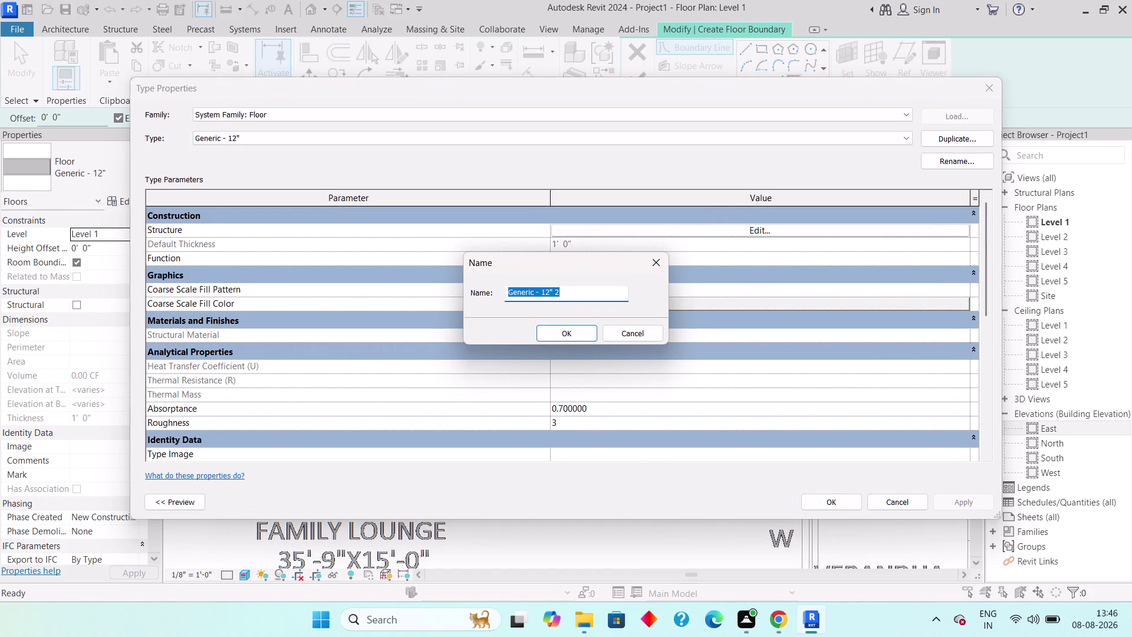
click(597, 298)
key(BackSpace)
key(BackSpace)
key(BackSpace)
key(BackSpace)
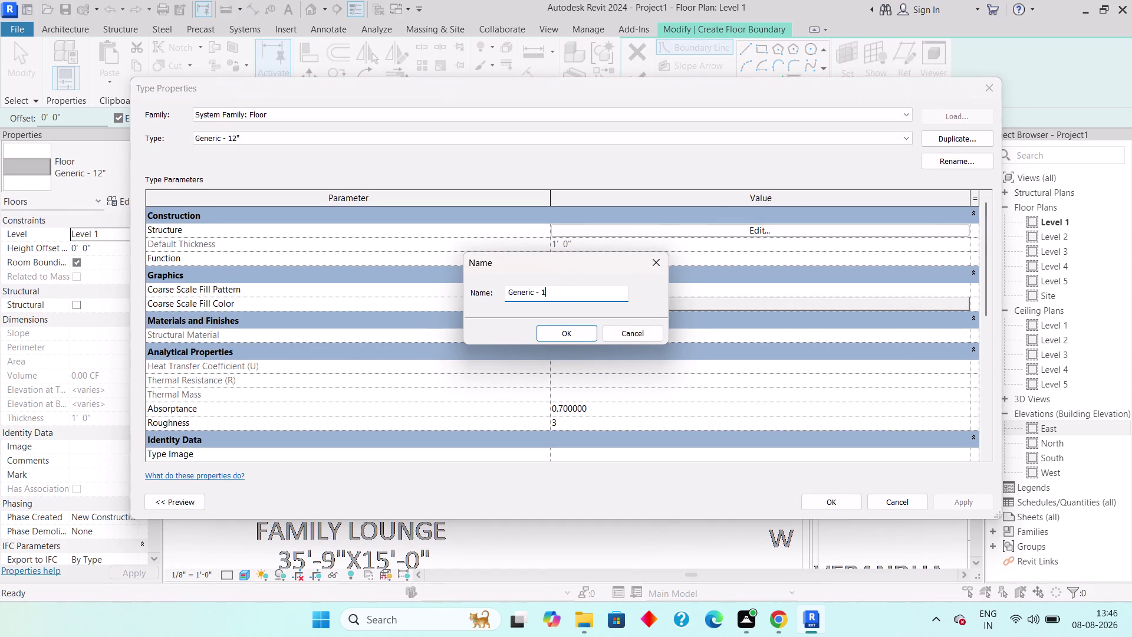
key(BackSpace)
text(6")
key(Return)
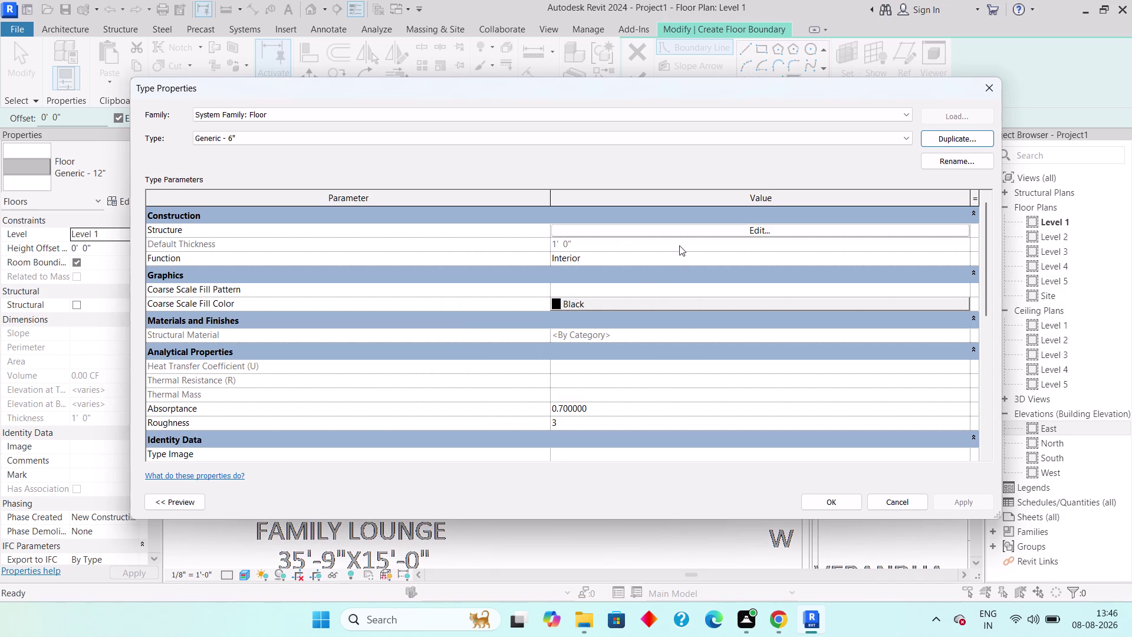
Set the new type's structure layer thickness to 6".
click(754, 229)
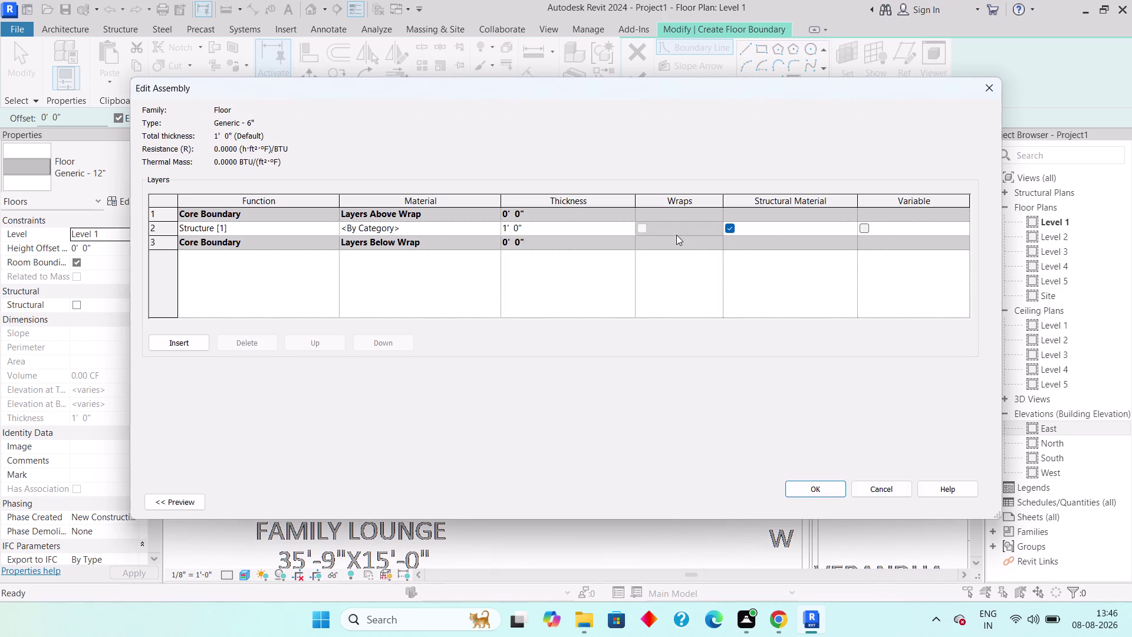
click(570, 224)
text(6)
text(")
key(Return)
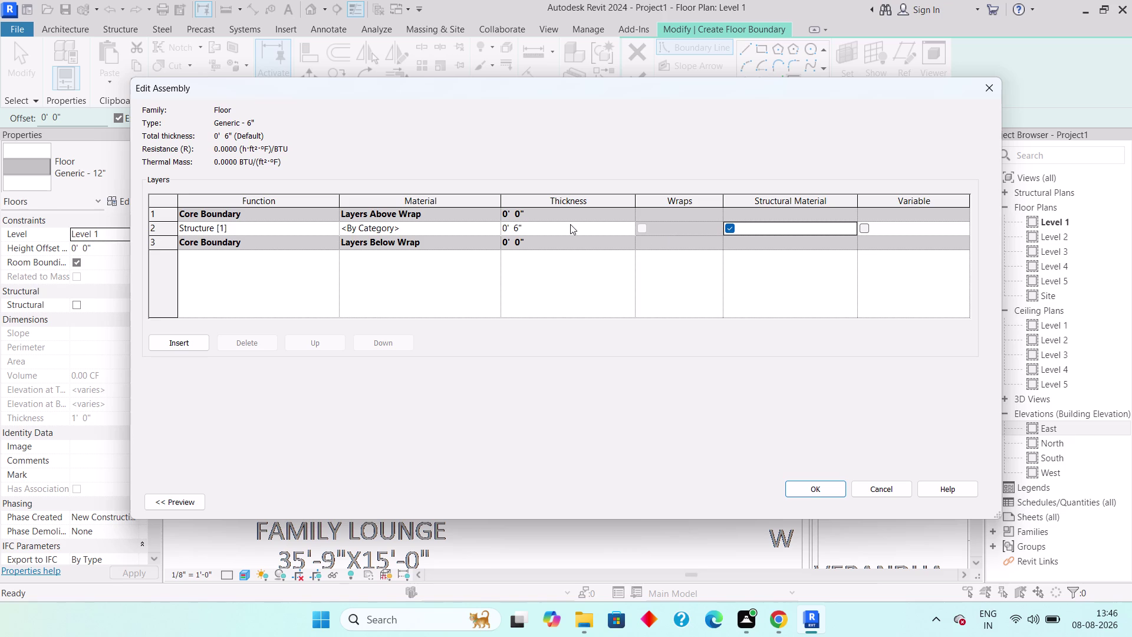
click(801, 491)
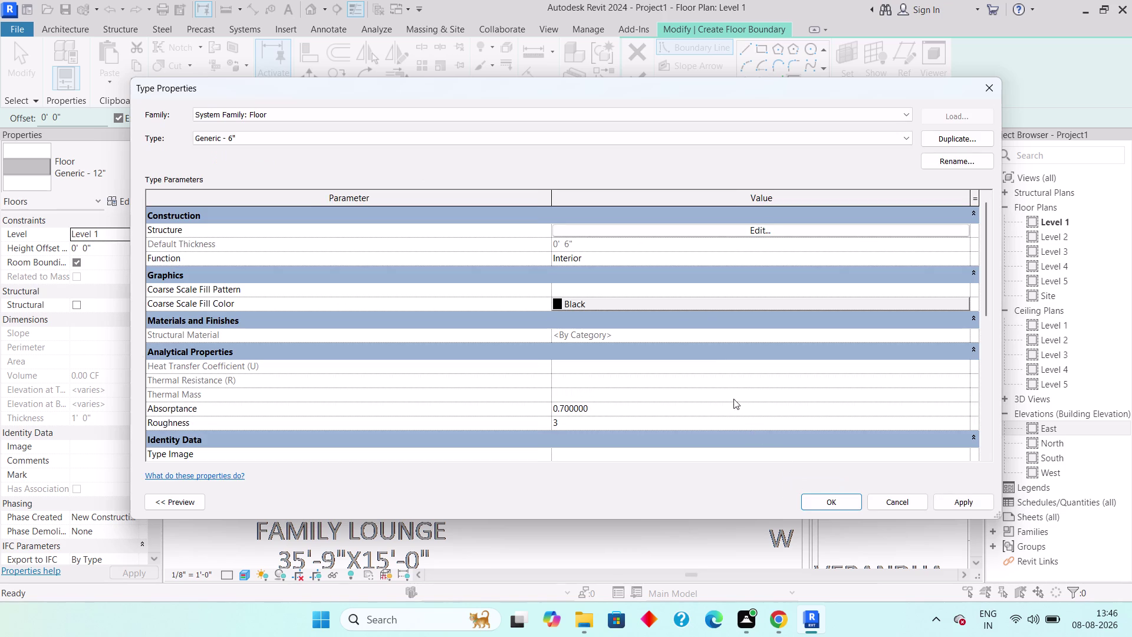
Apply and save the Generic - 6" type, then try to finish the floor sketch.
scroll(down, 3)
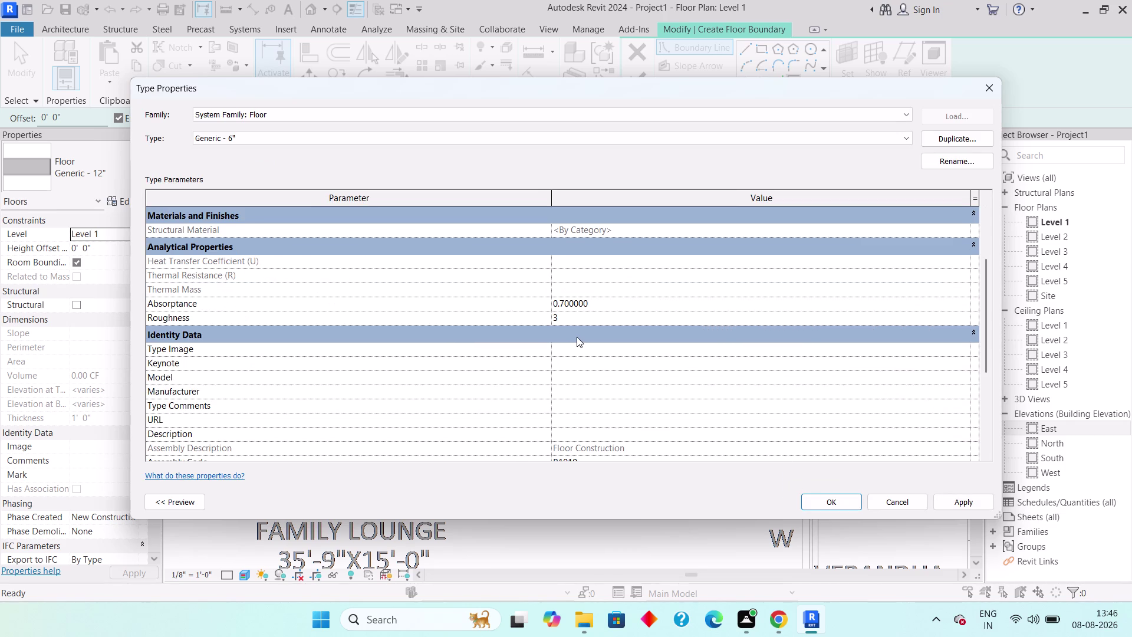
scroll(down, 3)
scroll(down, 3)
scroll(up, 3)
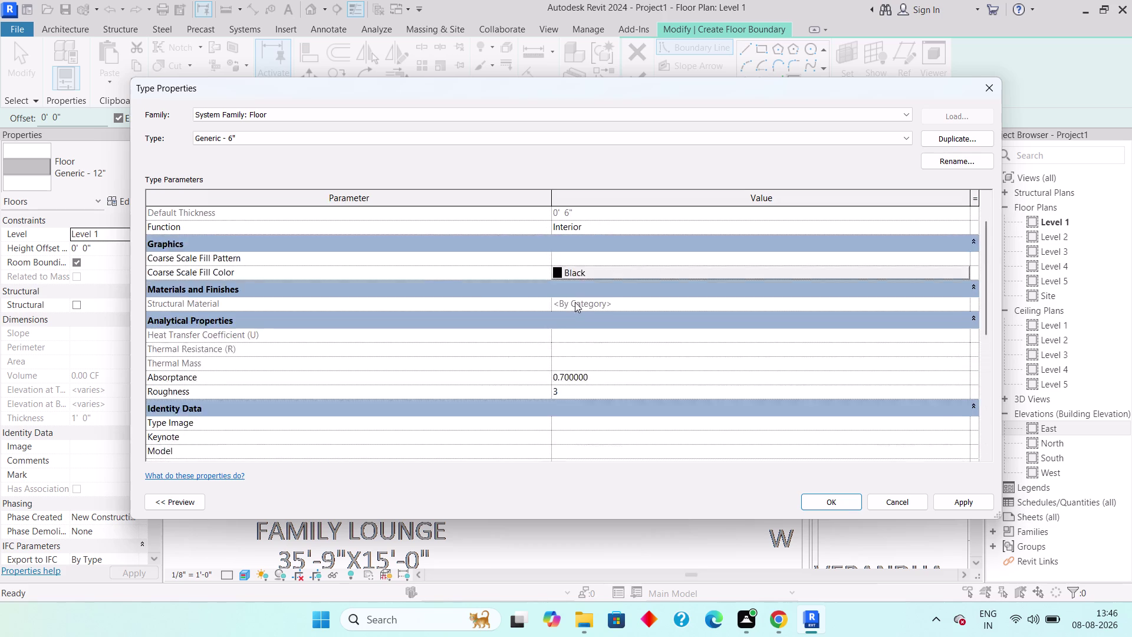
scroll(up, 3)
click(937, 503)
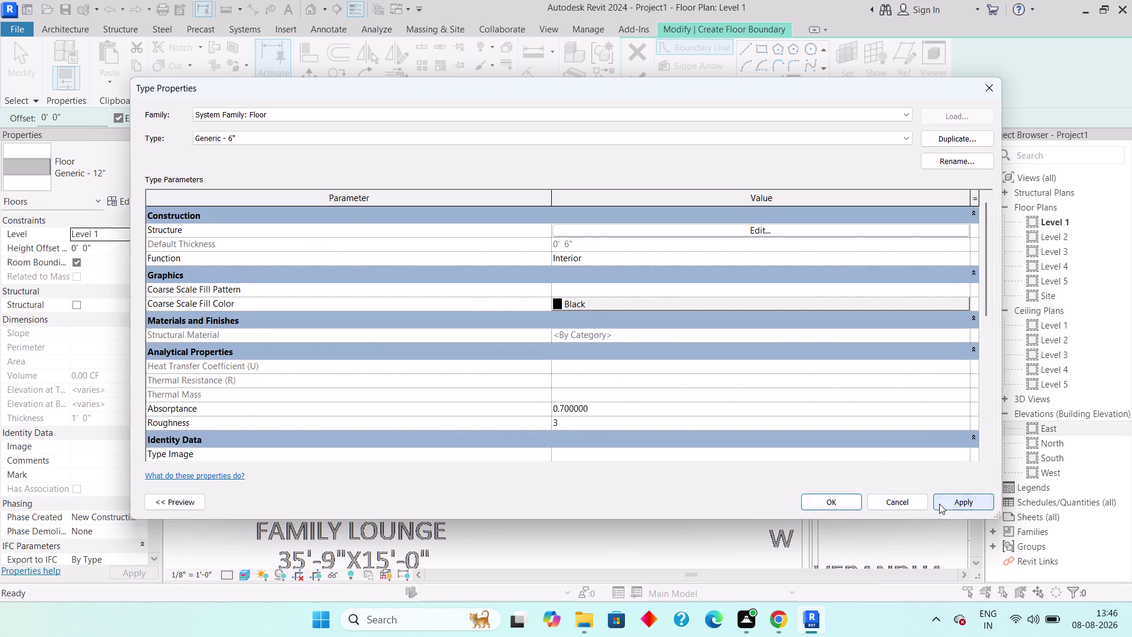
click(841, 501)
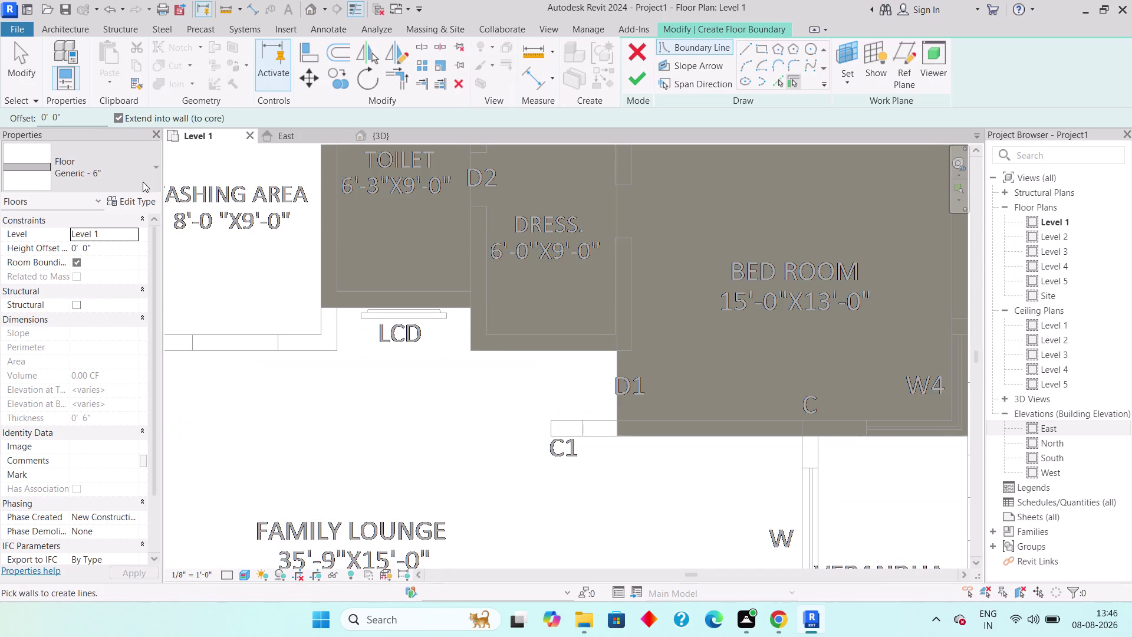
click(640, 77)
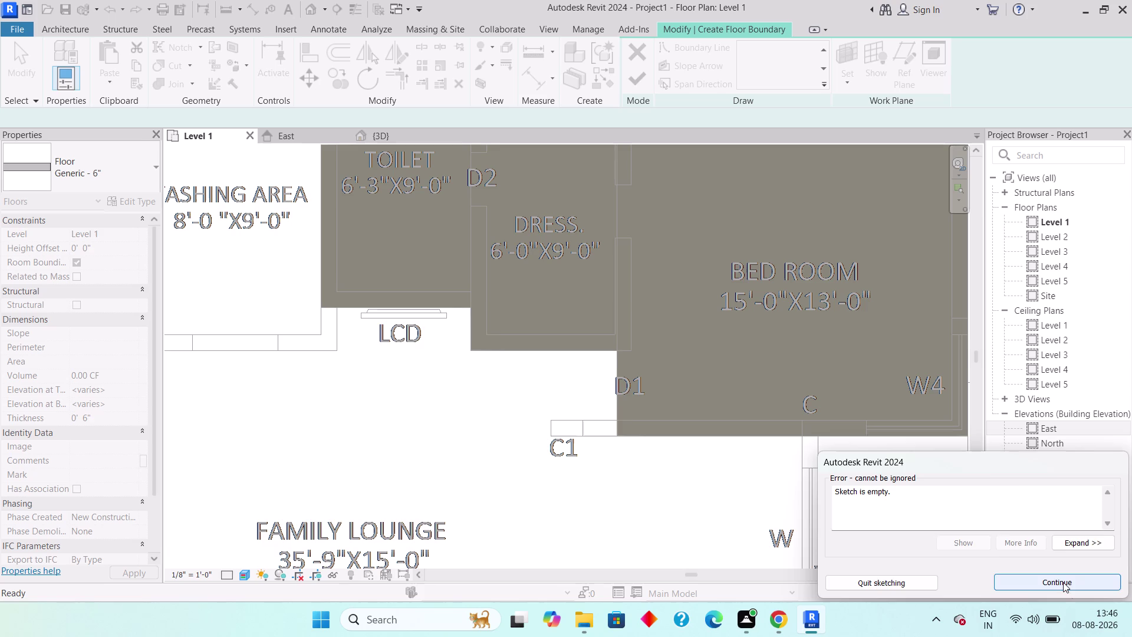
Dismiss the empty-sketch error and sketch initial boundary lines around the washing area.
click(1063, 583)
middle_drag(411, 336, 649, 407)
scroll(down, 3)
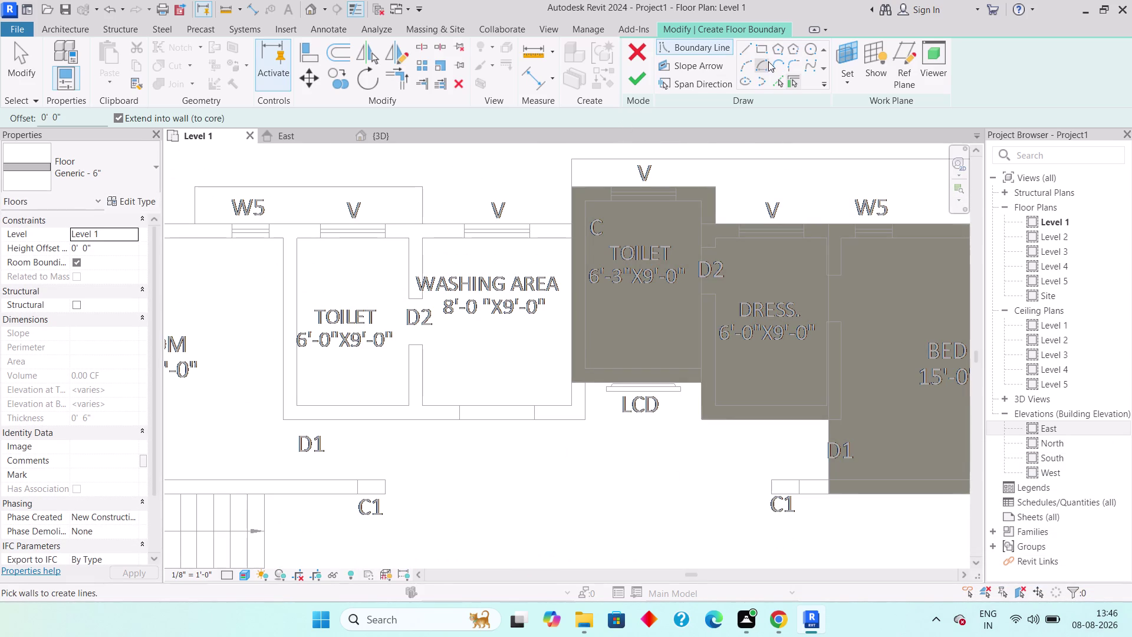
click(749, 53)
scroll(up, 3)
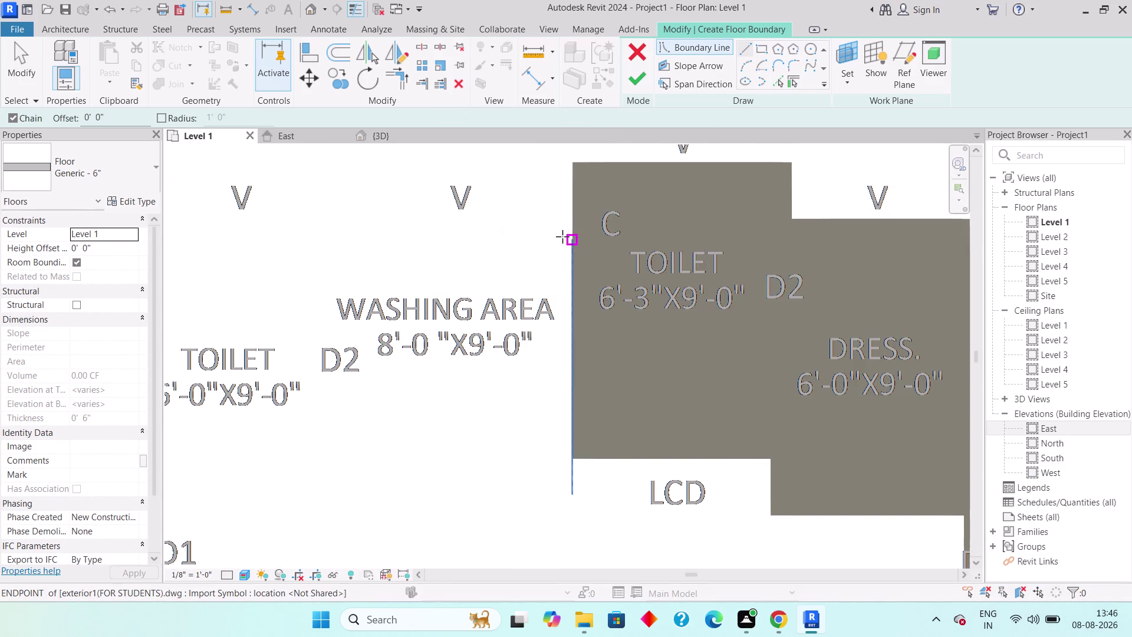
scroll(down, 3)
middle_drag(469, 285, 660, 306)
scroll(down, 3)
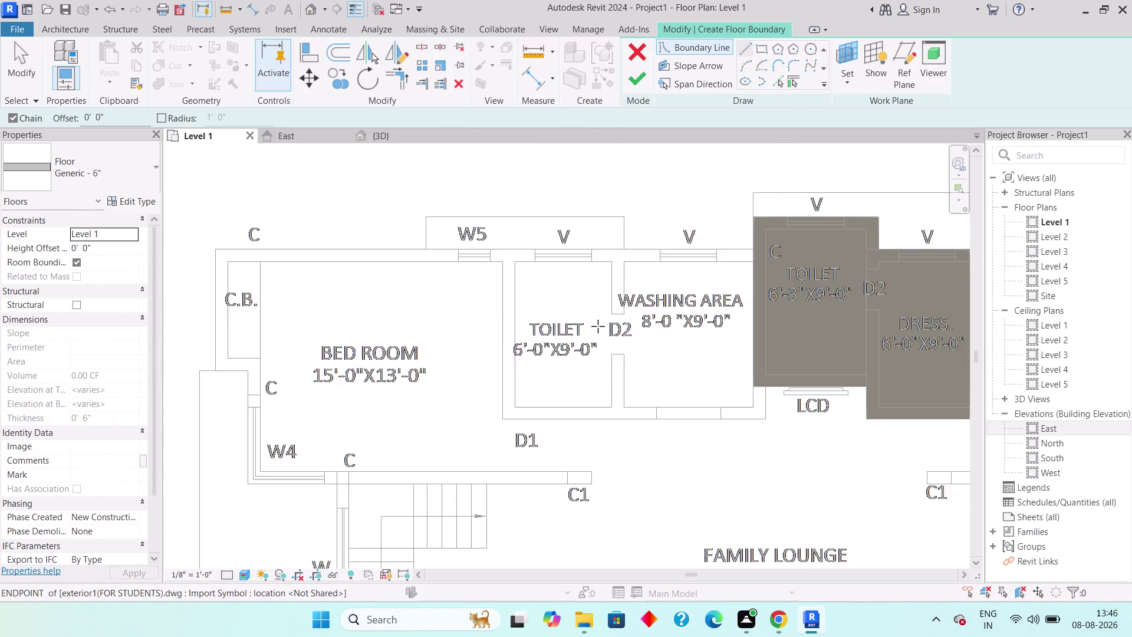
click(762, 48)
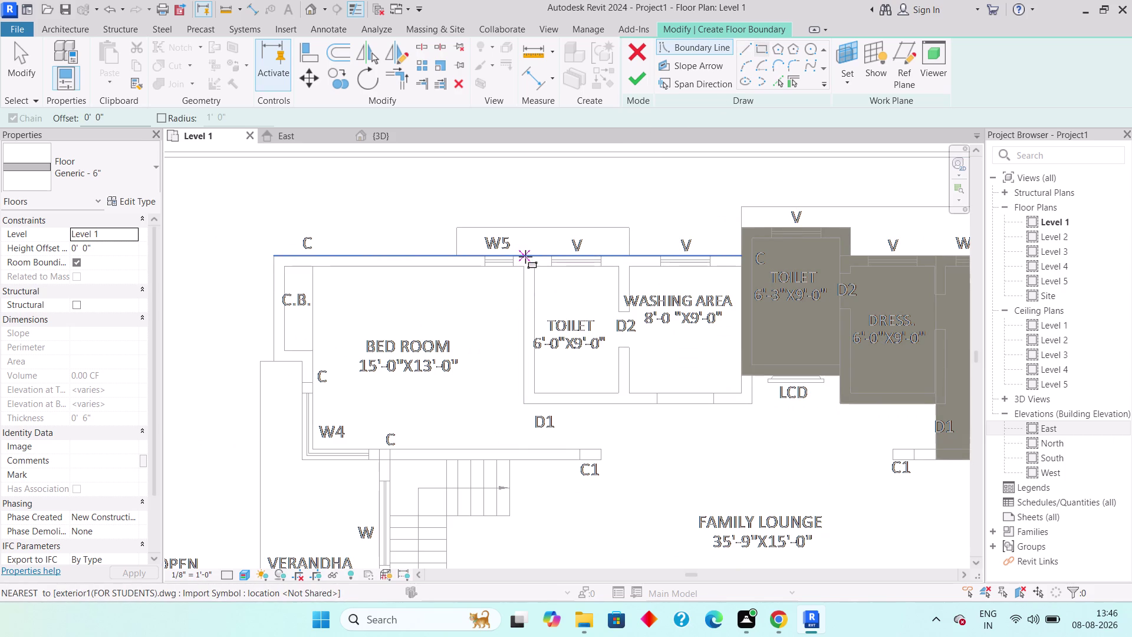
scroll(up, 3)
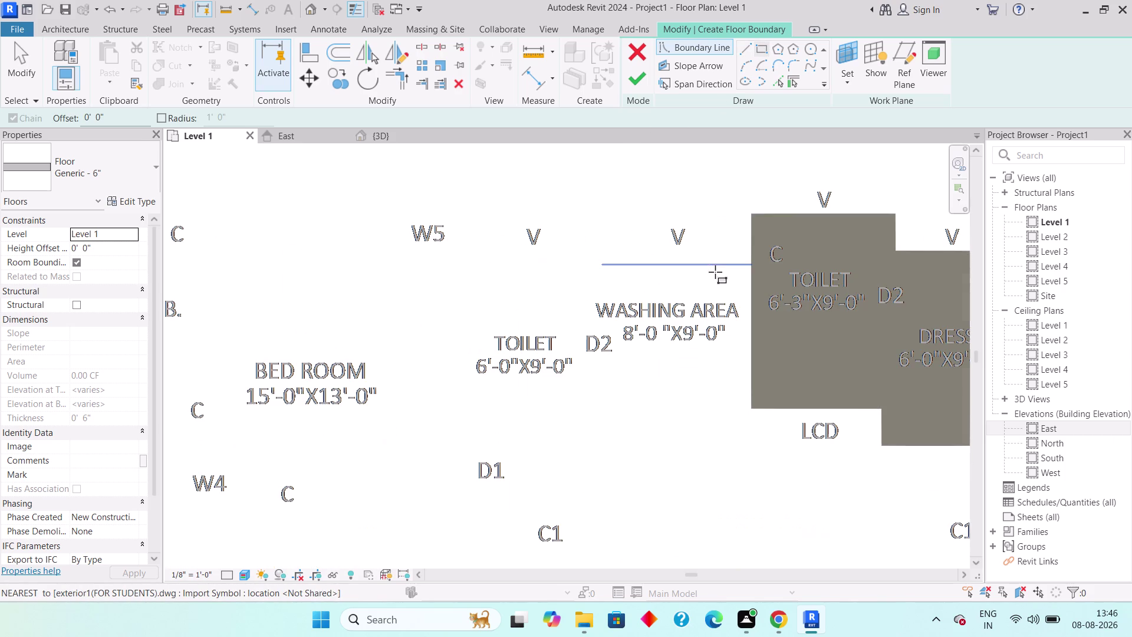
click(750, 249)
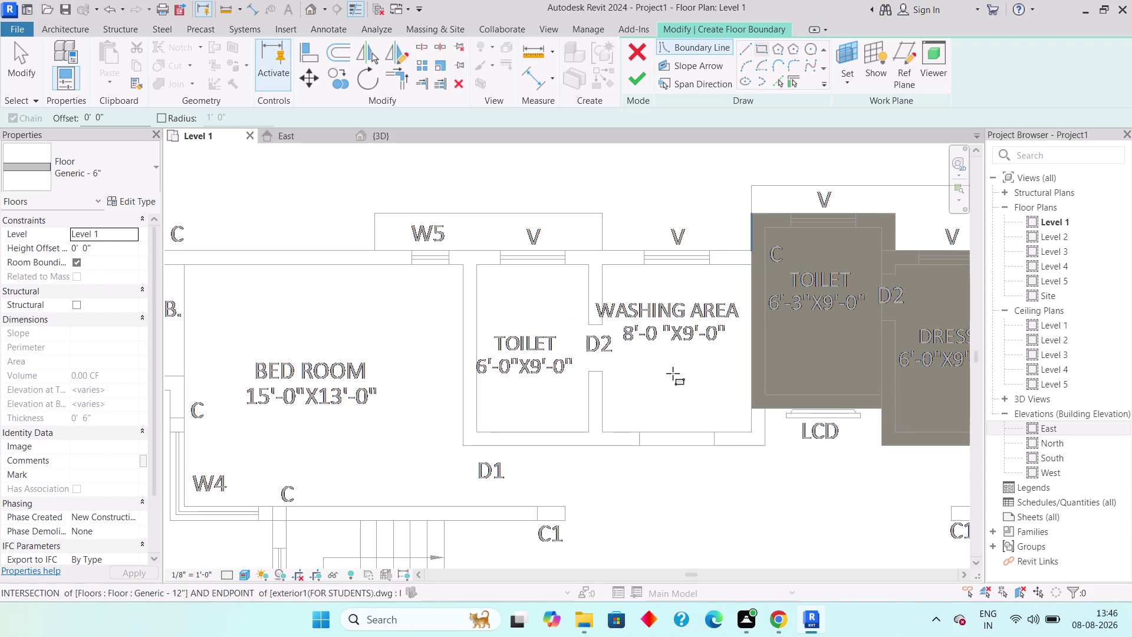
click(589, 440)
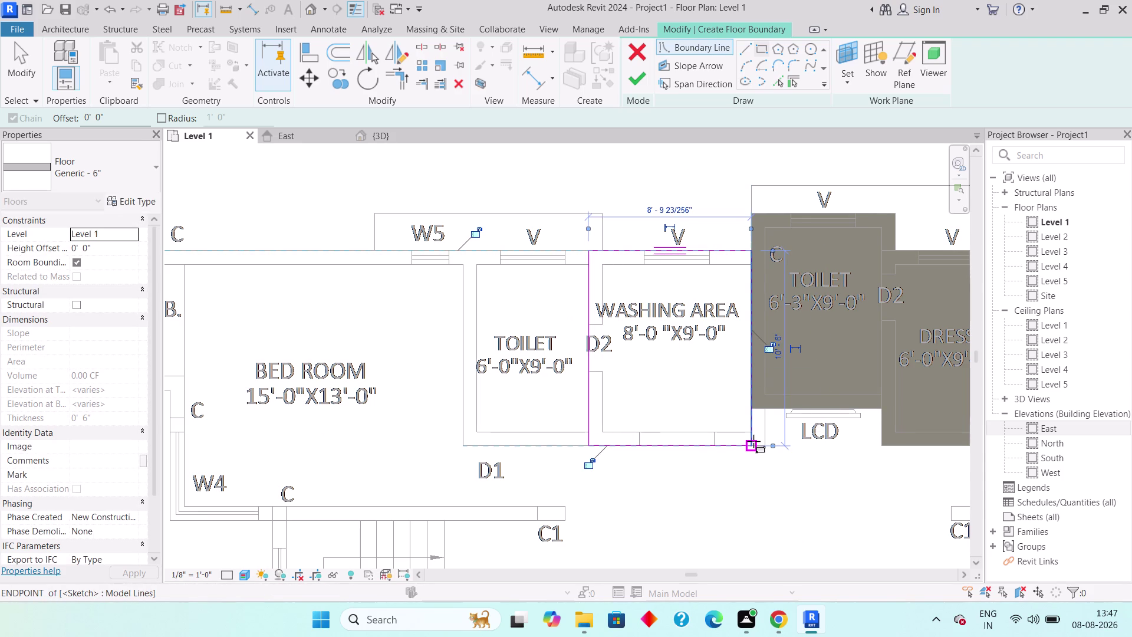
key(Escape)
key(Escape)
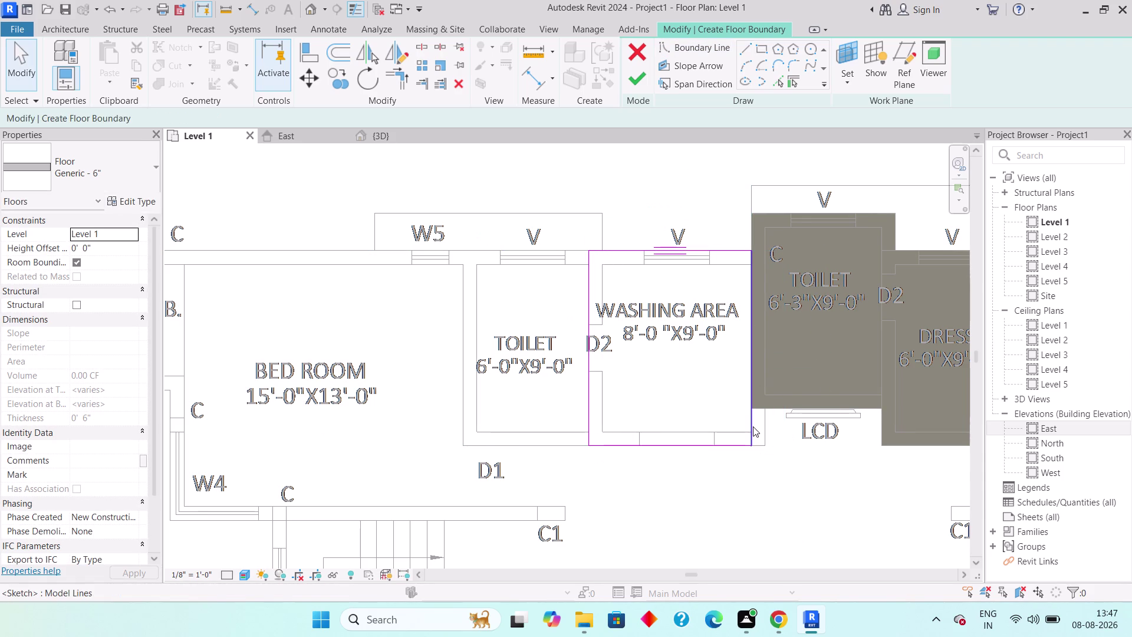
Drag a washing area boundary line's end up to the wall corner.
double_click(753, 426)
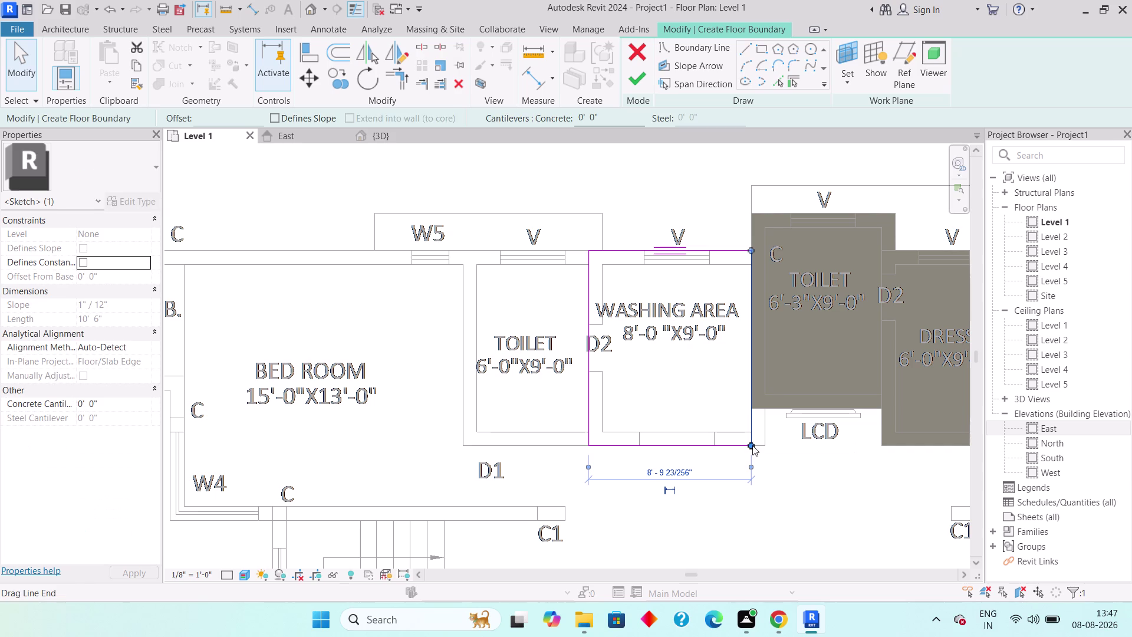
click(753, 427)
drag(750, 444, 752, 428)
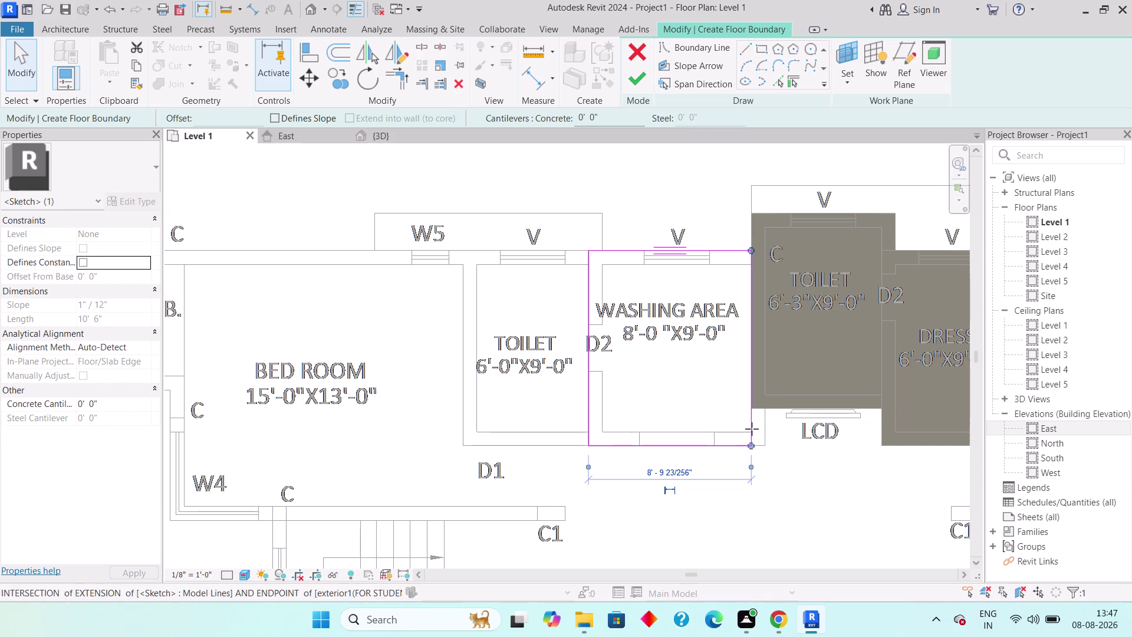
drag(752, 428, 753, 411)
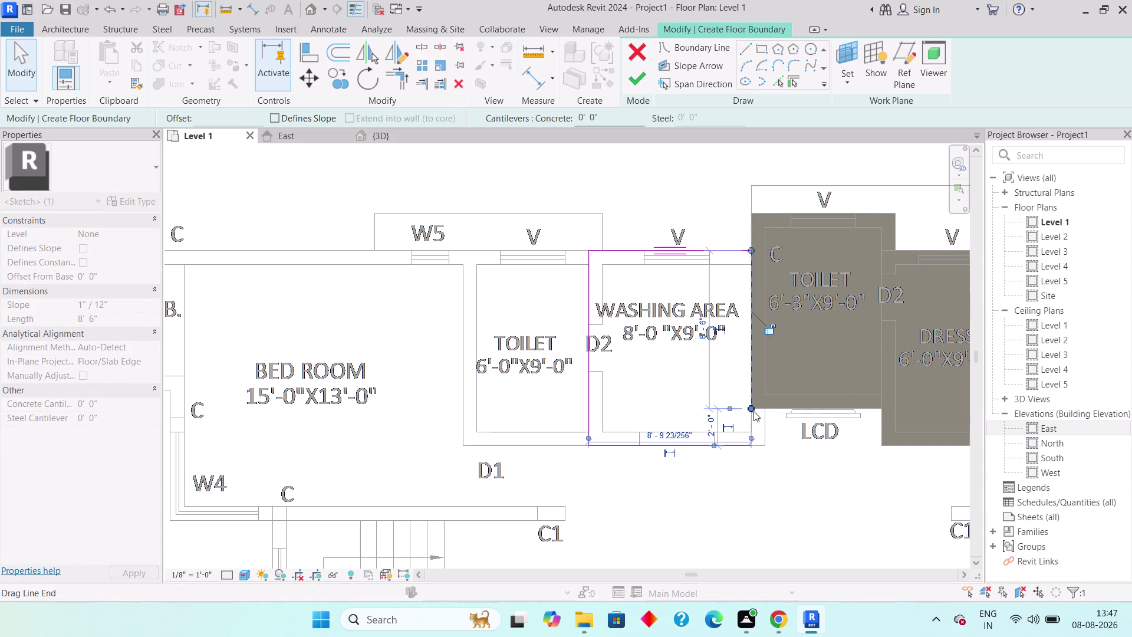
key(Escape)
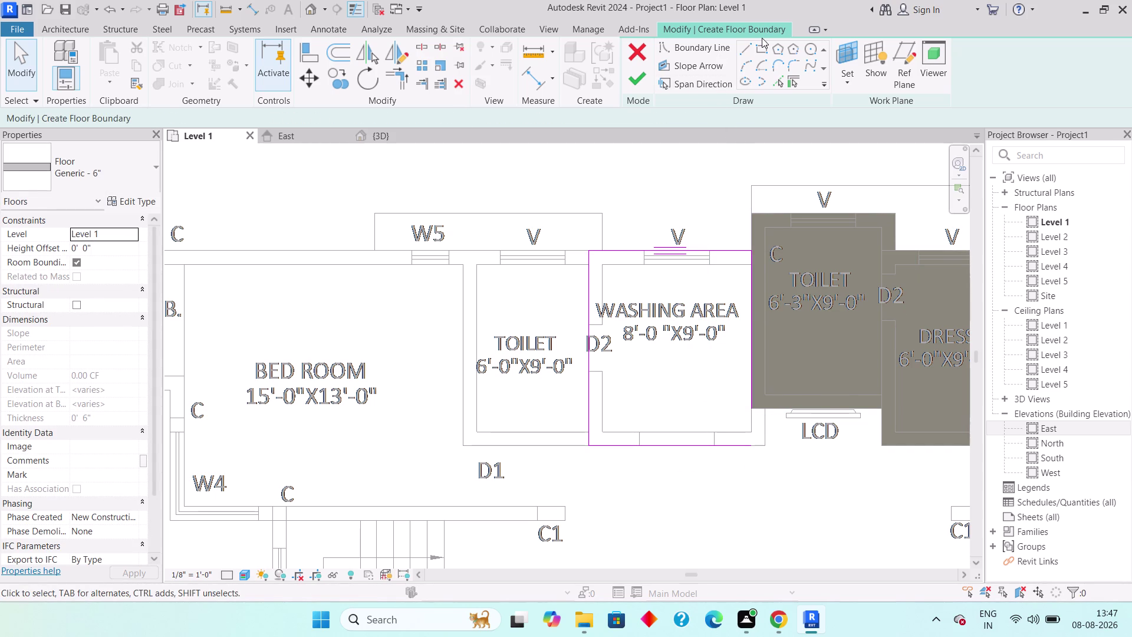
Trace the remaining washing area edges and finish the Generic - 6" floor.
click(746, 46)
scroll(up, 3)
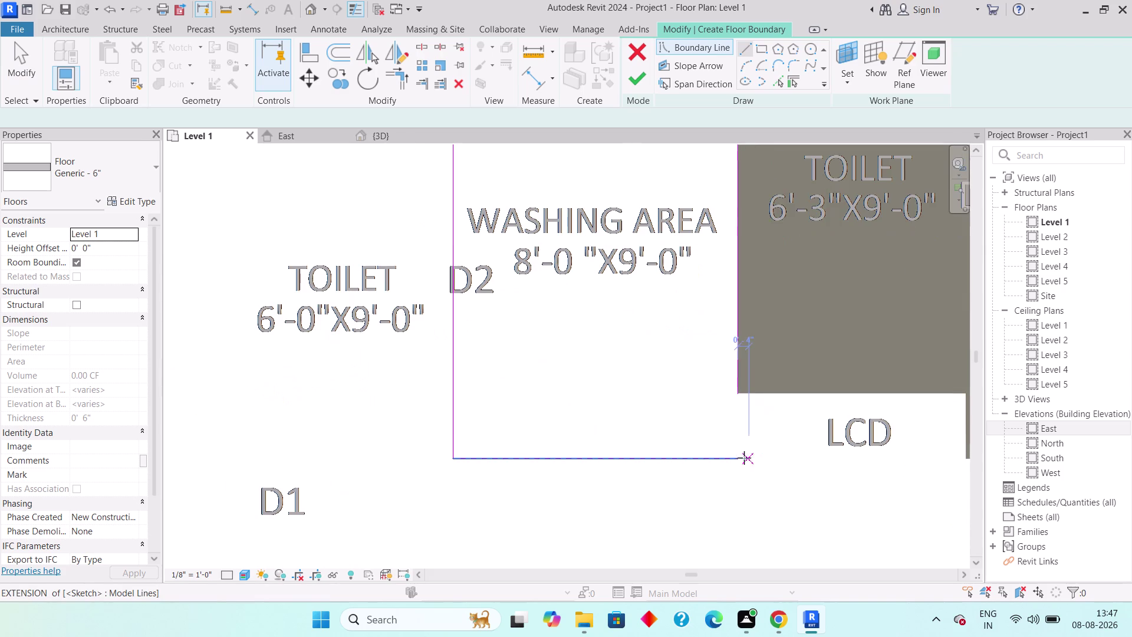
click(738, 456)
click(765, 456)
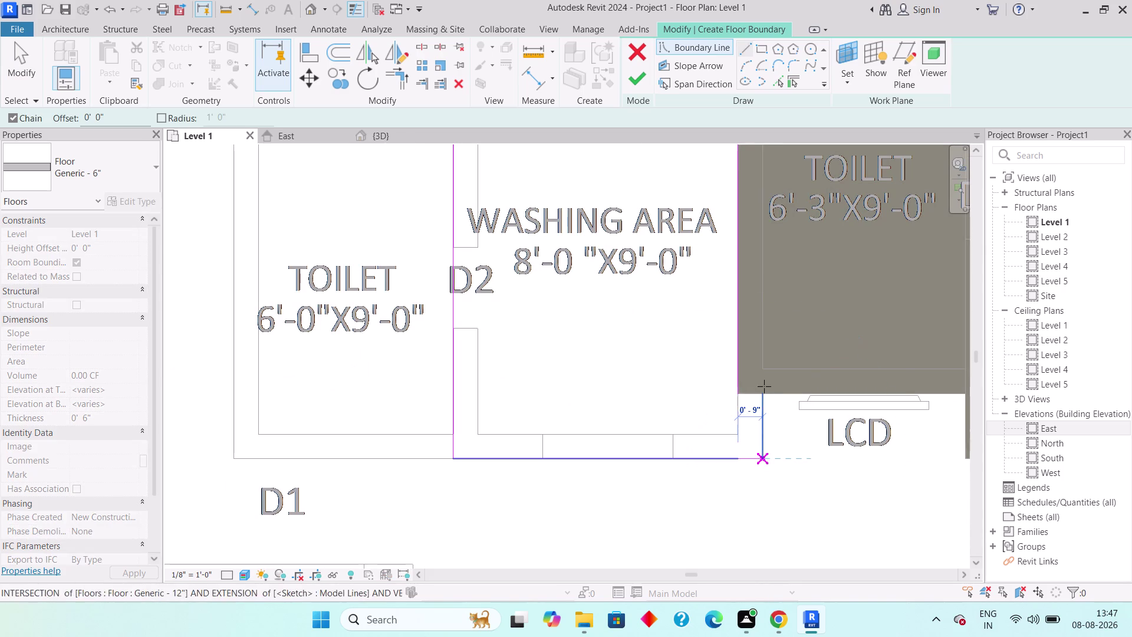
click(764, 397)
click(742, 395)
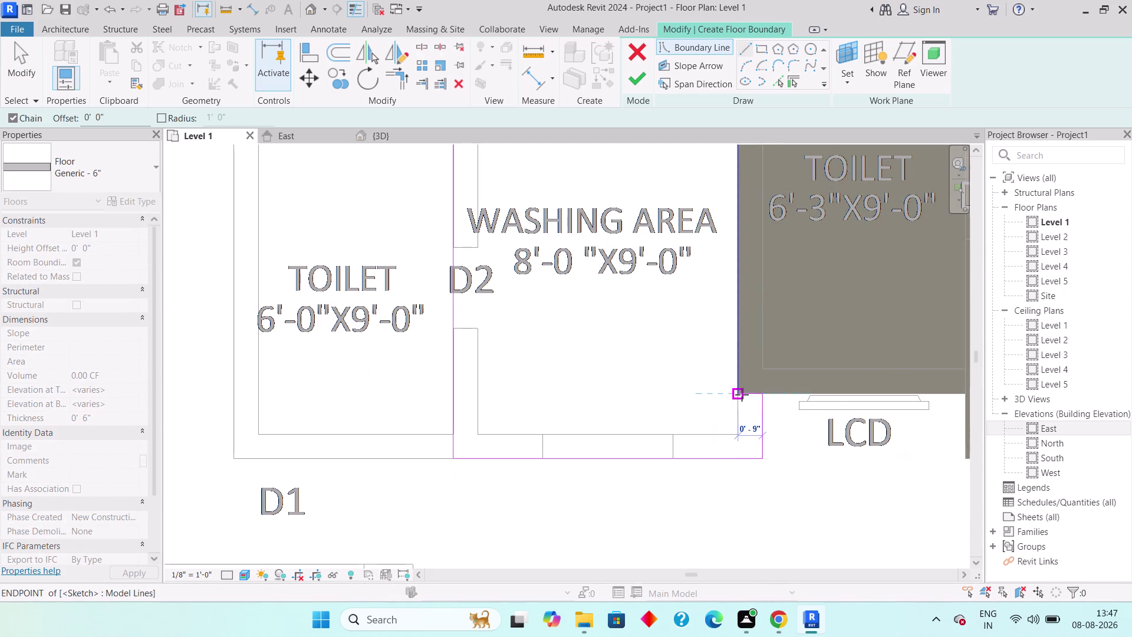
key(Escape)
scroll(down, 3)
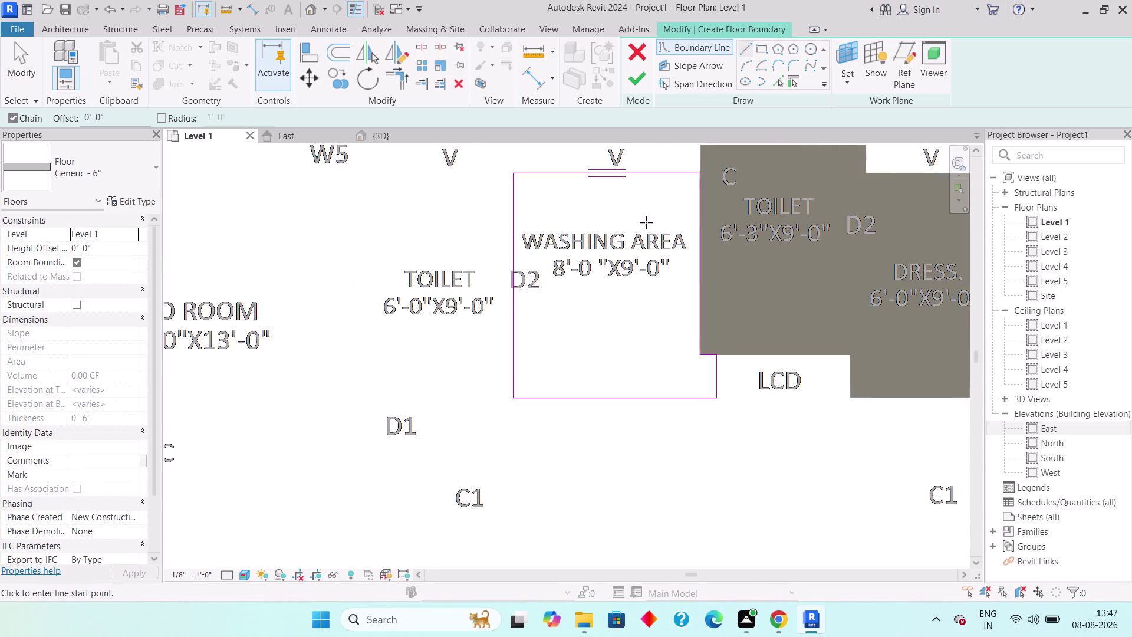
click(638, 84)
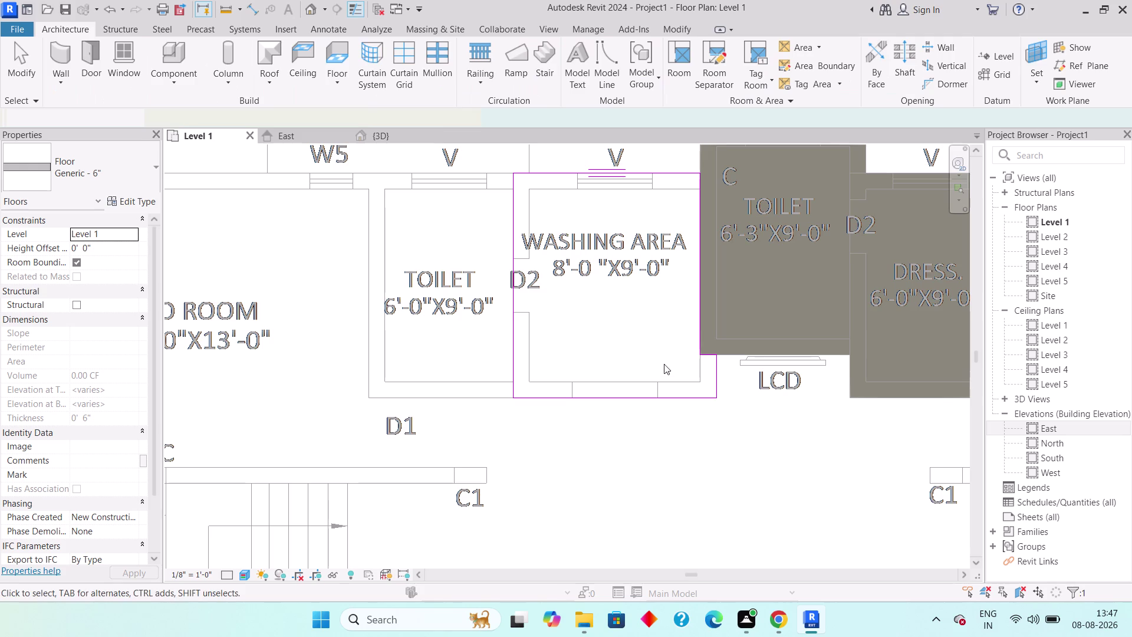
key(Escape)
click(579, 392)
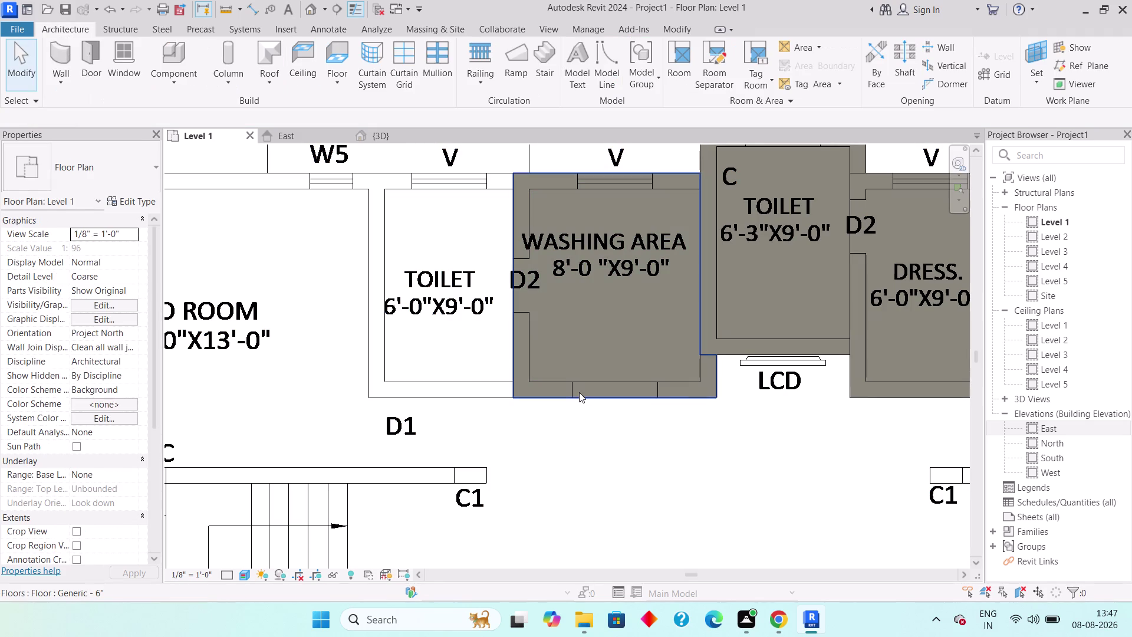
Select the 6'-3"X9'-0" toilet, dressing room and bedroom floors and retype them to Generic - 6".
key(Escape)
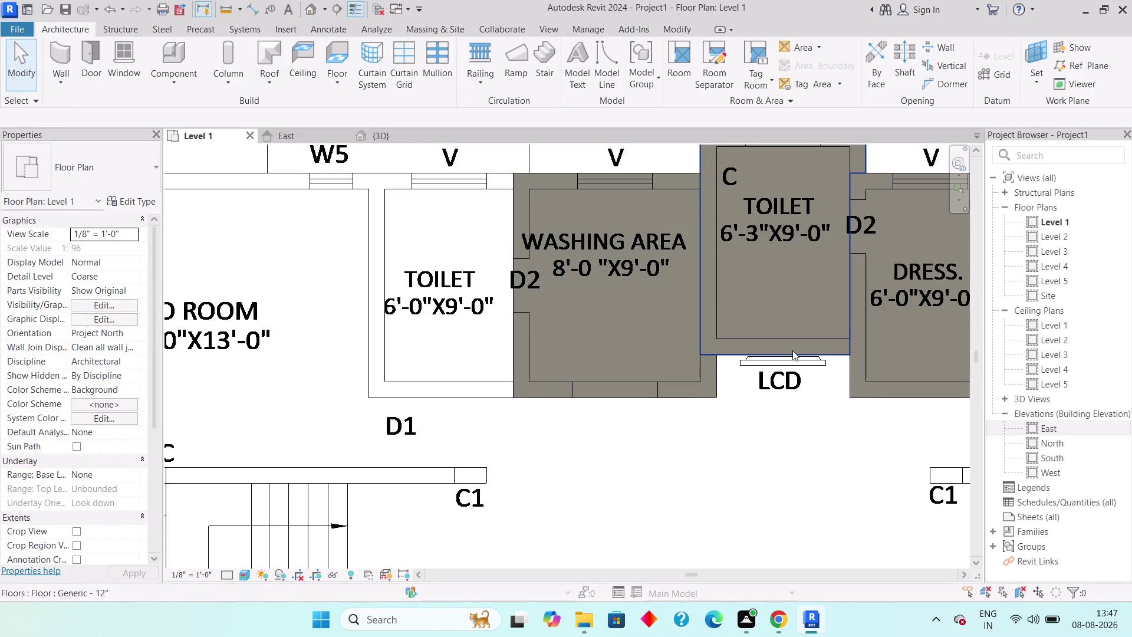
click(792, 350)
middle_drag(829, 369, 672, 342)
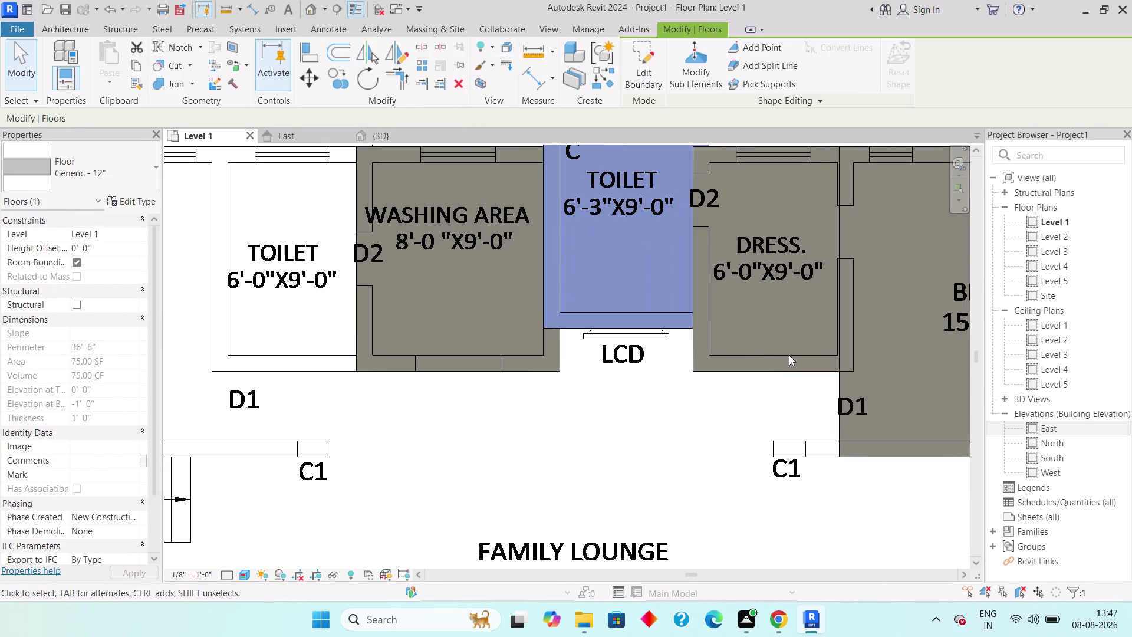
click(766, 366)
click(850, 453)
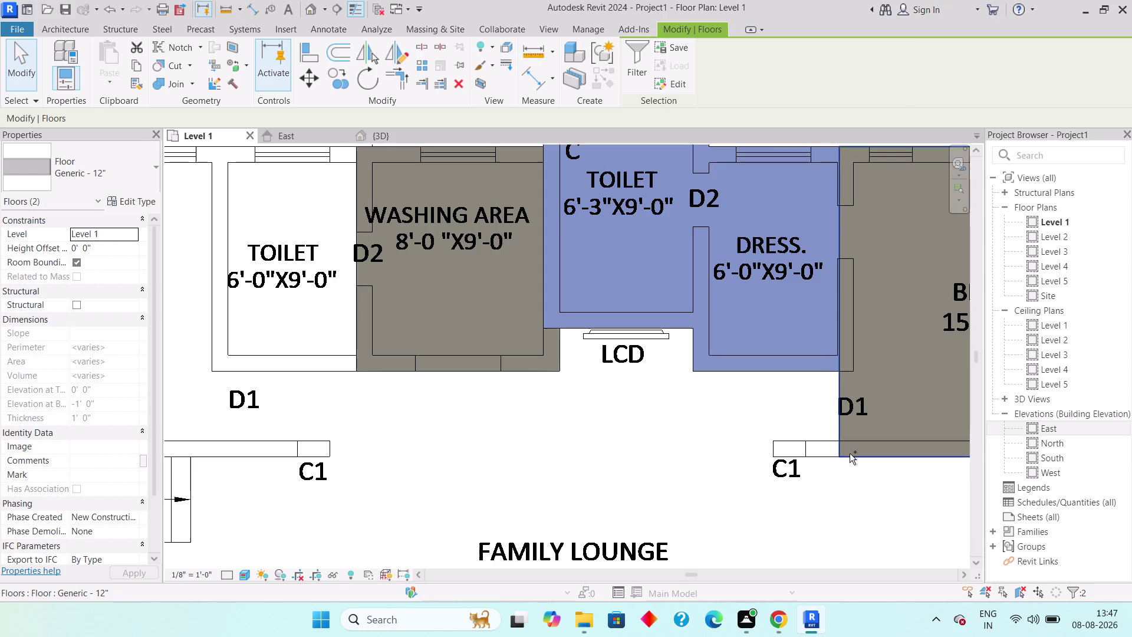
click(135, 157)
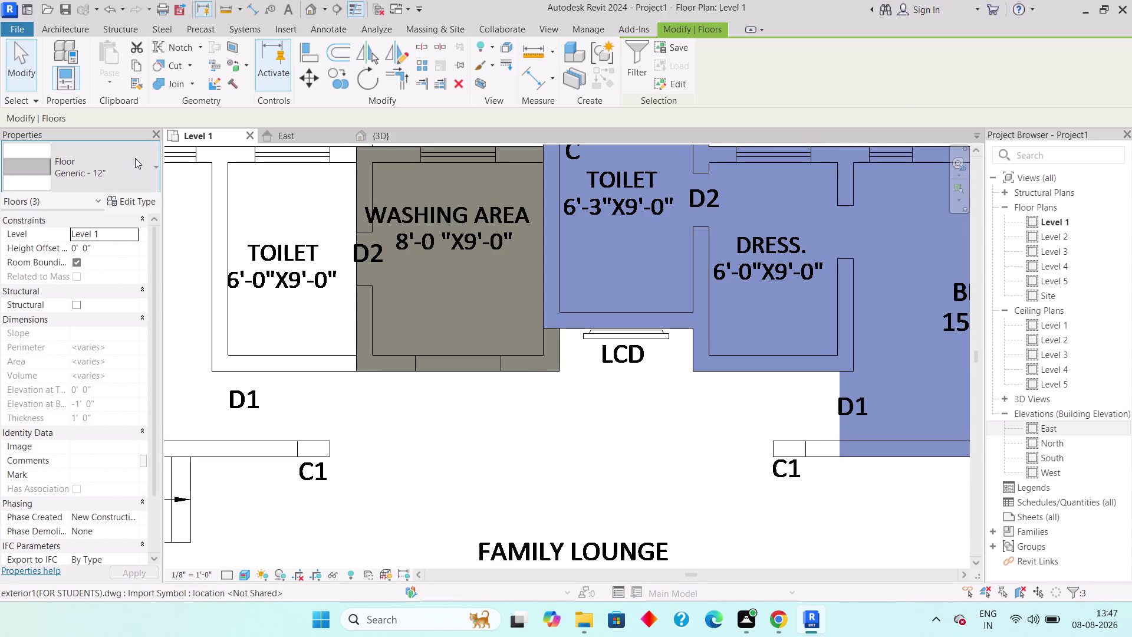
click(89, 279)
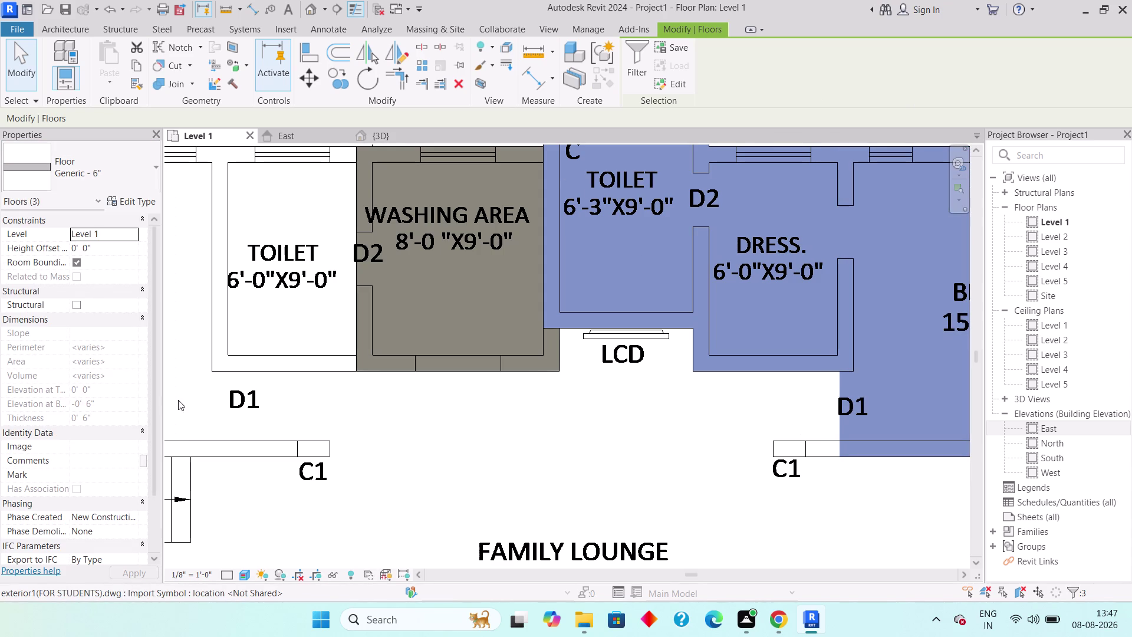
scroll(down, 3)
key(Escape)
key(Escape)
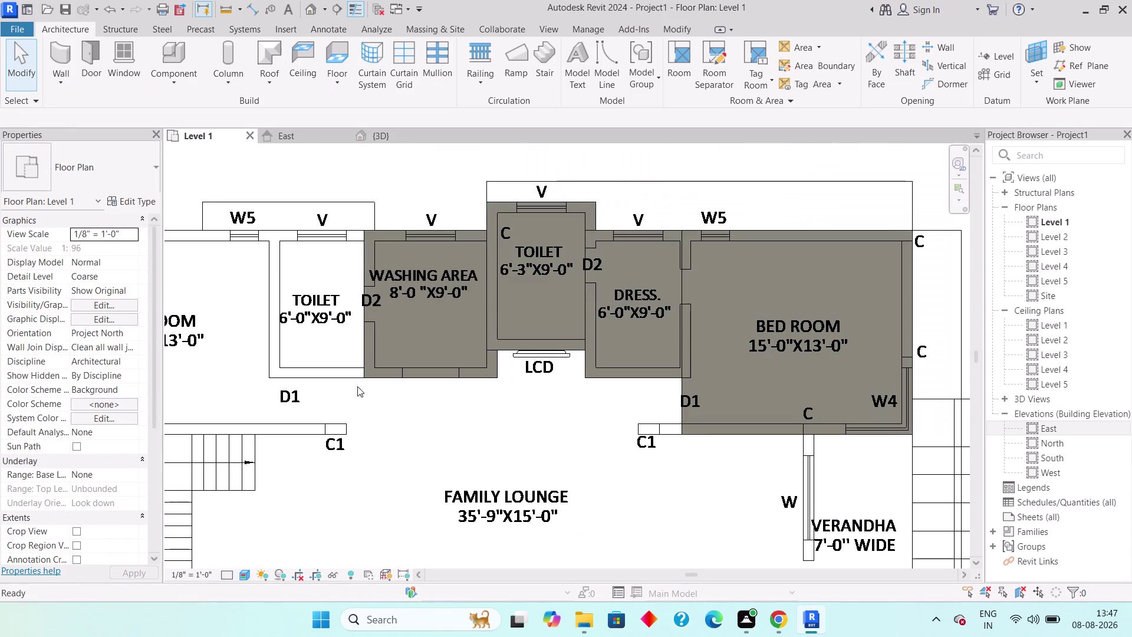
middle_drag(330, 384, 403, 395)
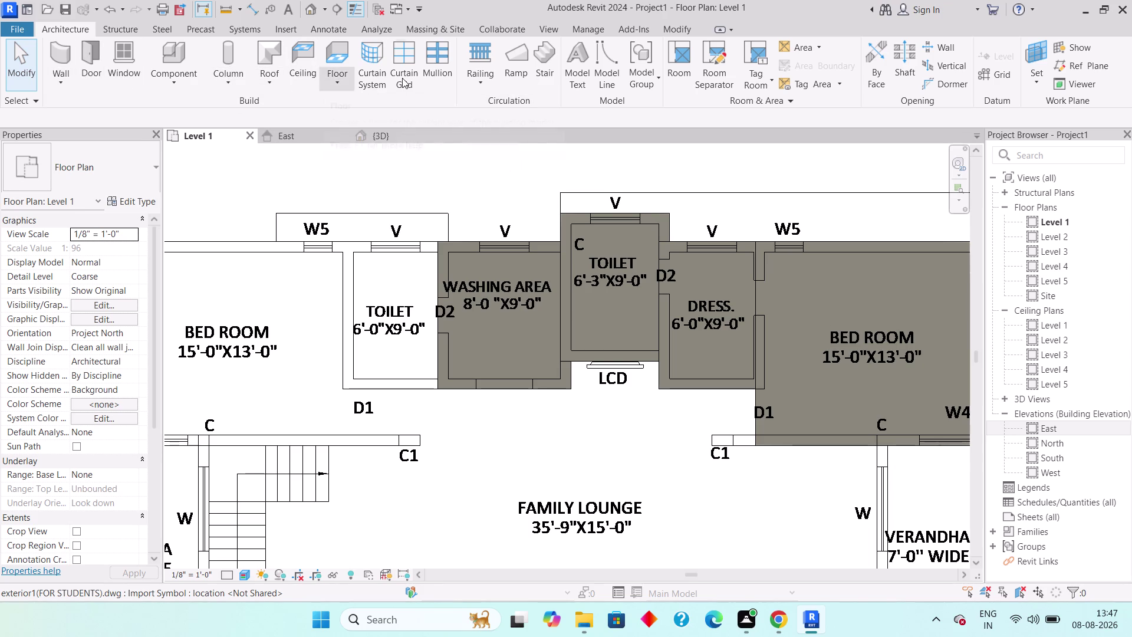
Sketch a rectangular Generic - 6" floor around the 6'-0"X9'-0" toilet and finish it.
click(351, 82)
click(373, 108)
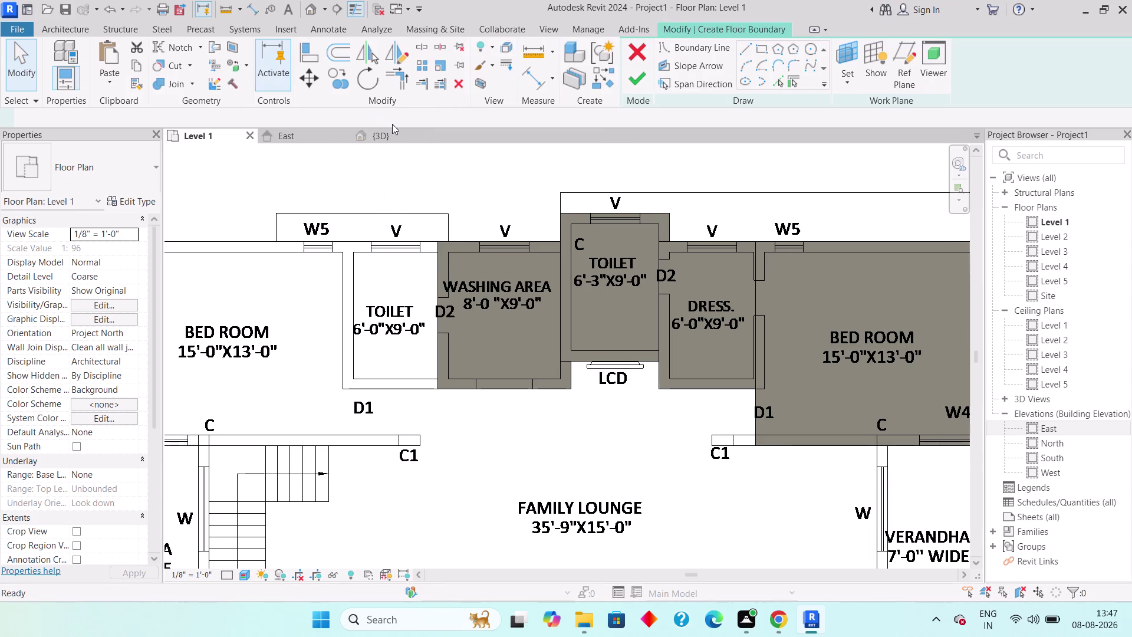
click(759, 53)
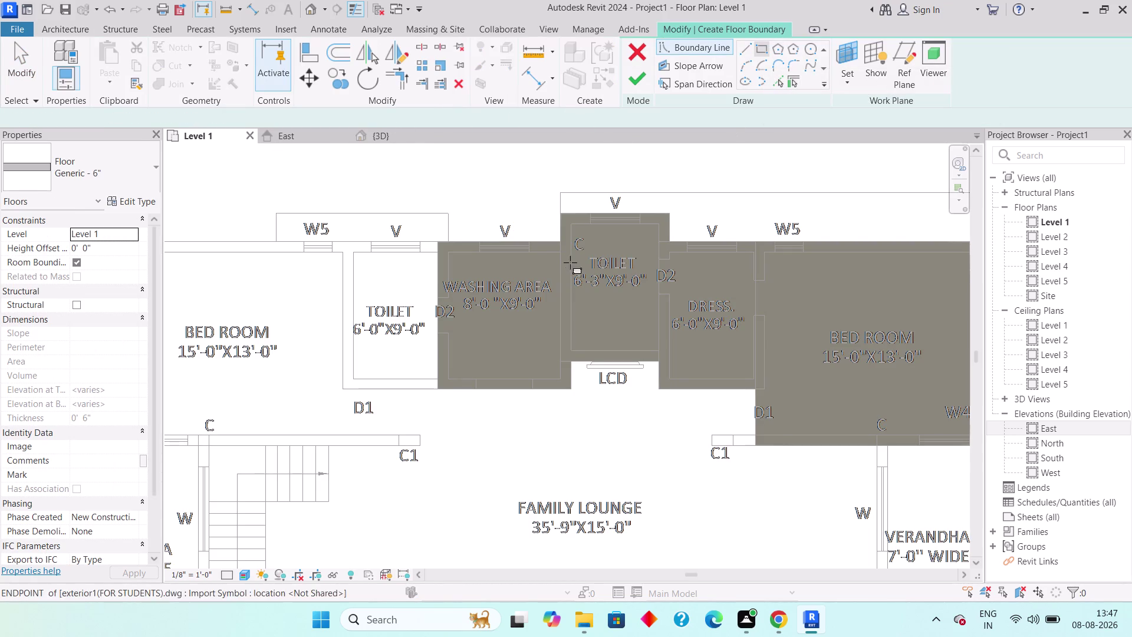
scroll(up, 3)
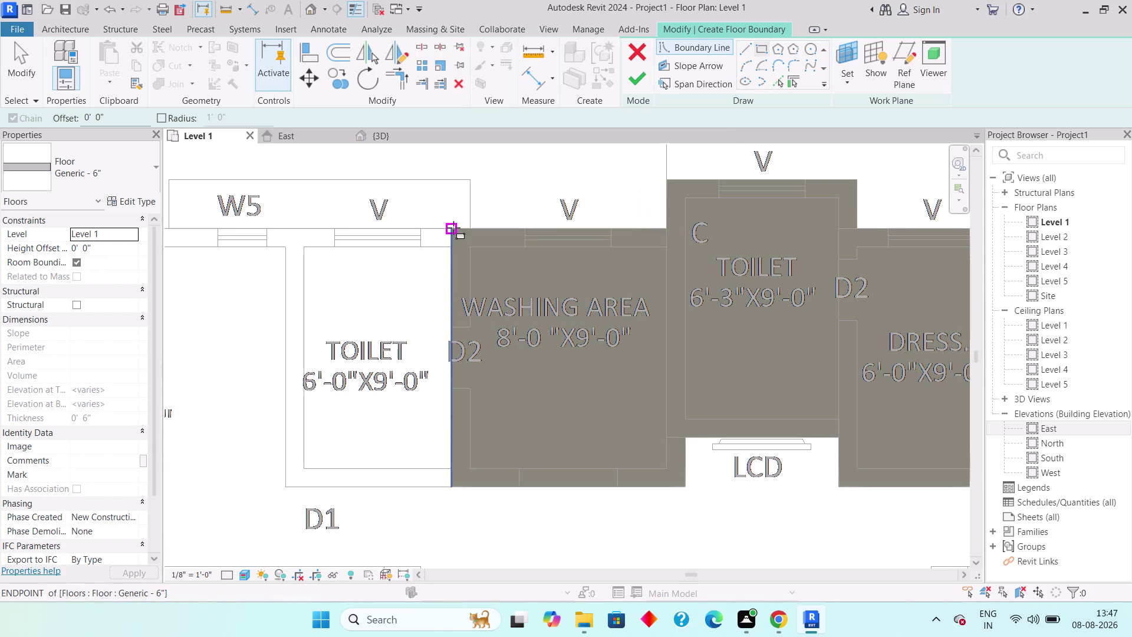
click(453, 227)
click(288, 485)
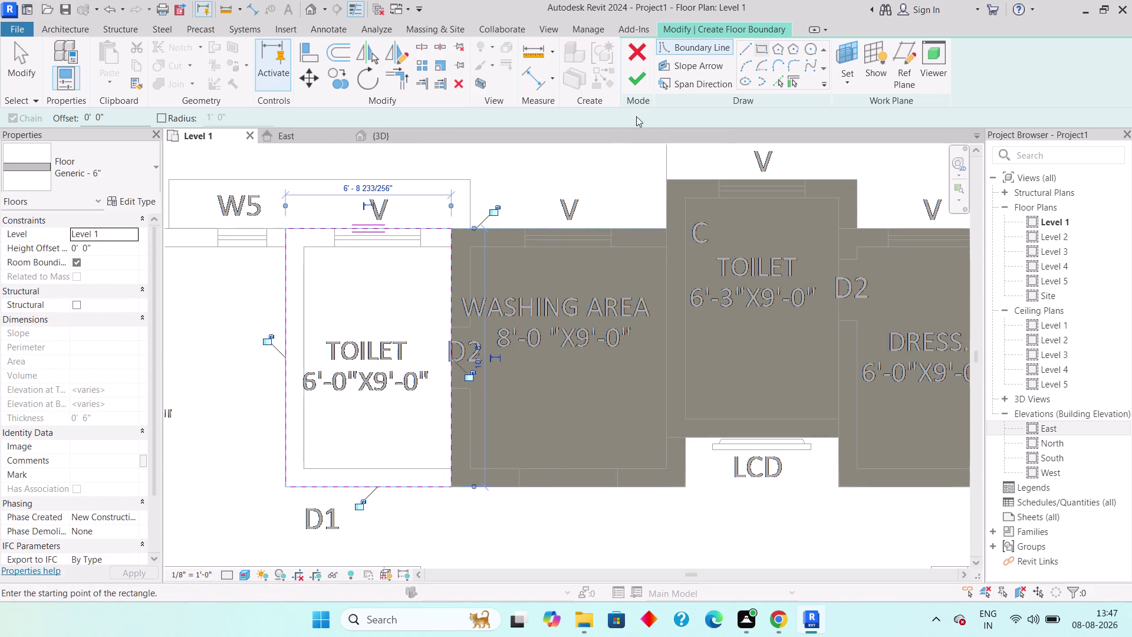
click(643, 82)
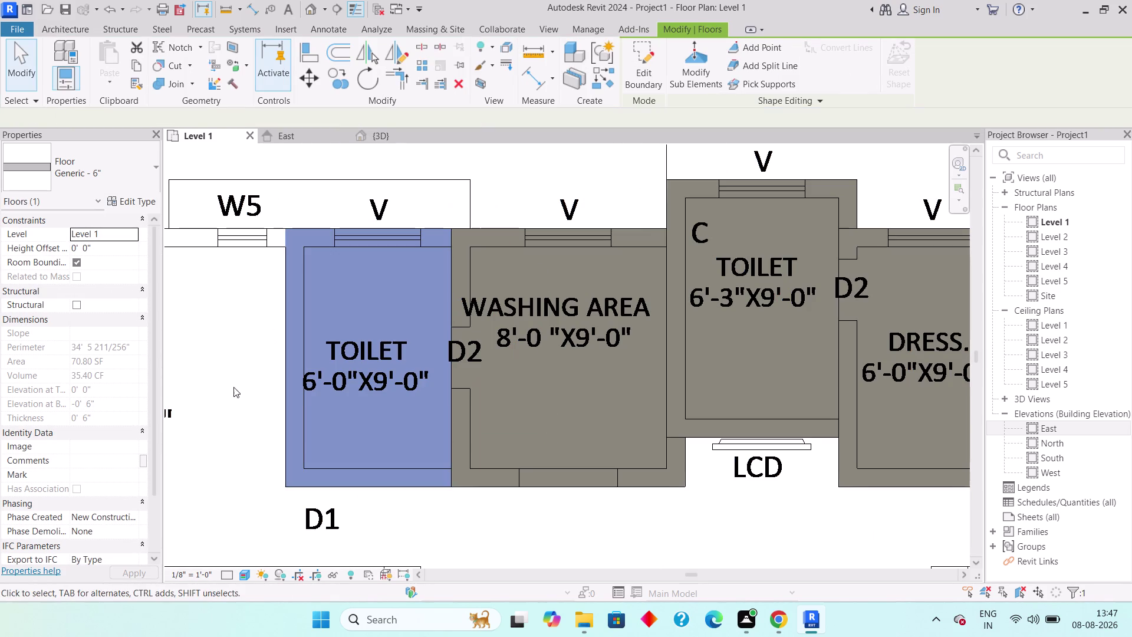
middle_drag(229, 384, 482, 330)
scroll(down, 3)
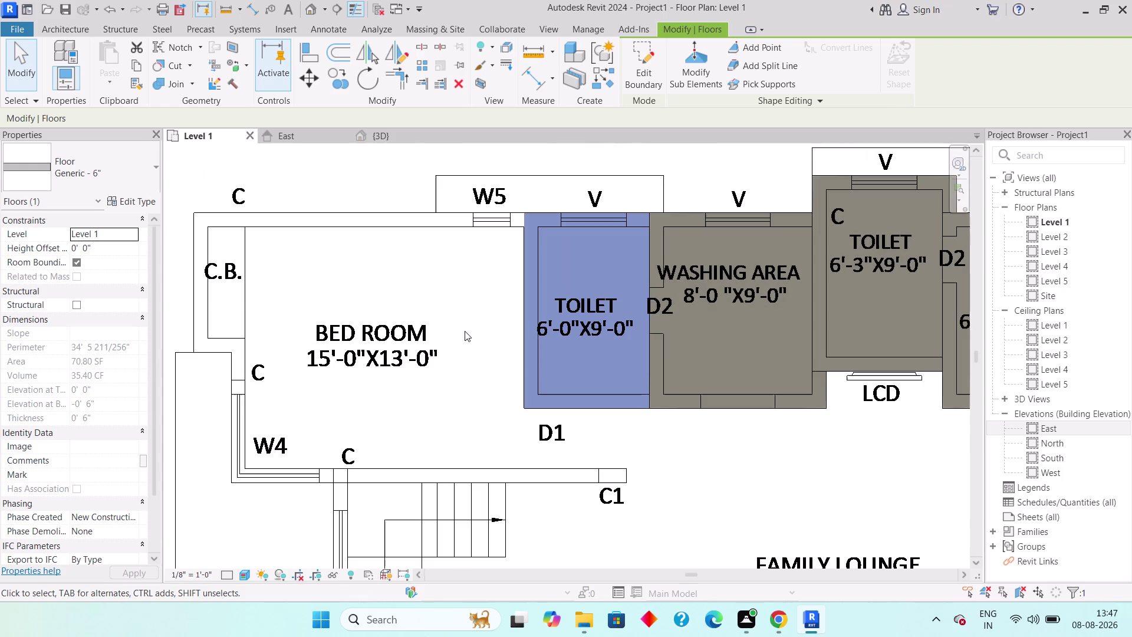
key(Escape)
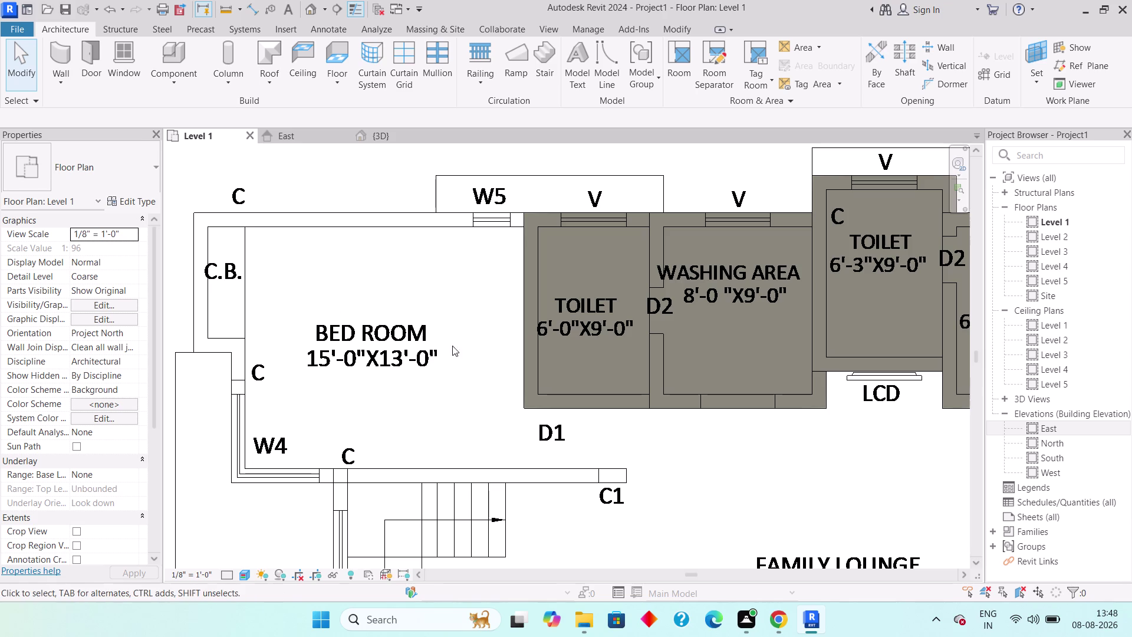
scroll(down, 3)
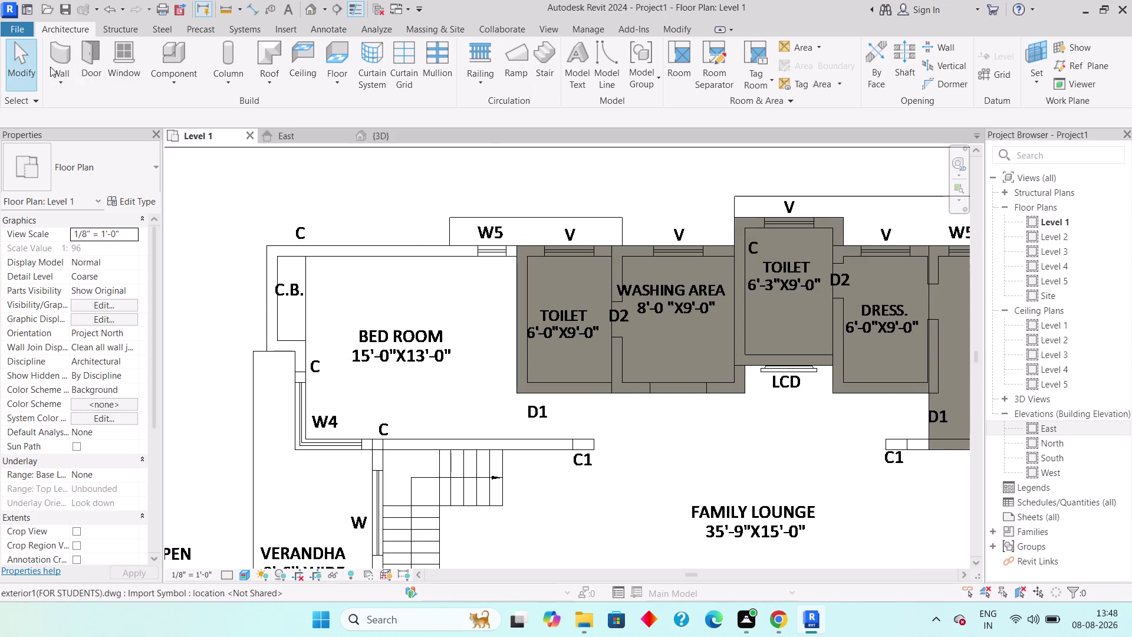
Start an architectural floor with the Line tool and place the first bedroom outline corners.
click(353, 79)
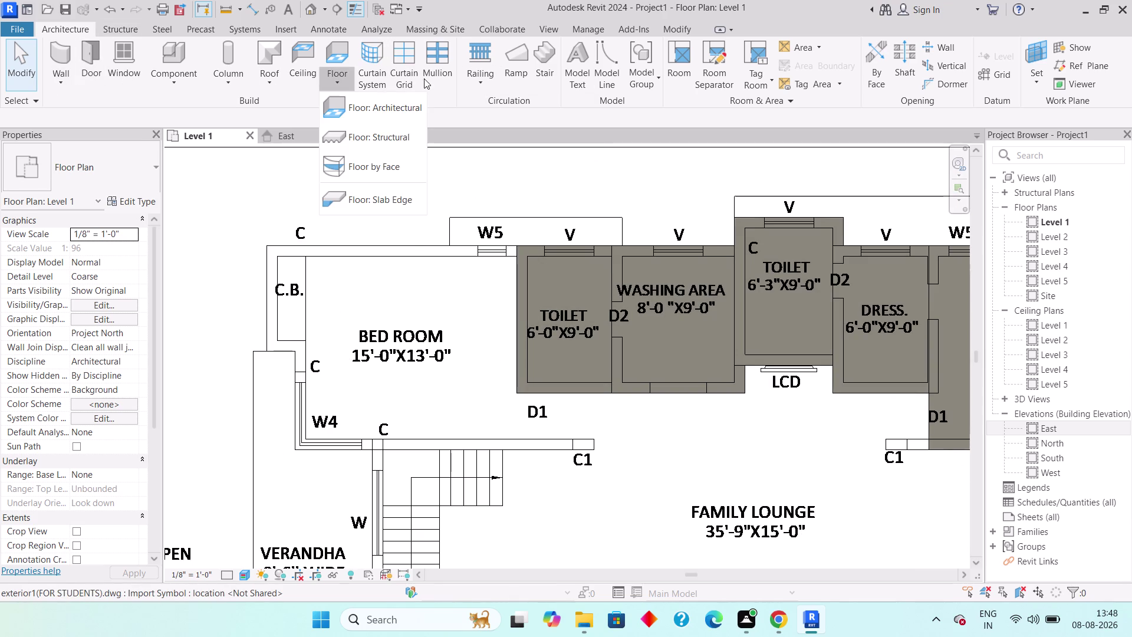
click(372, 105)
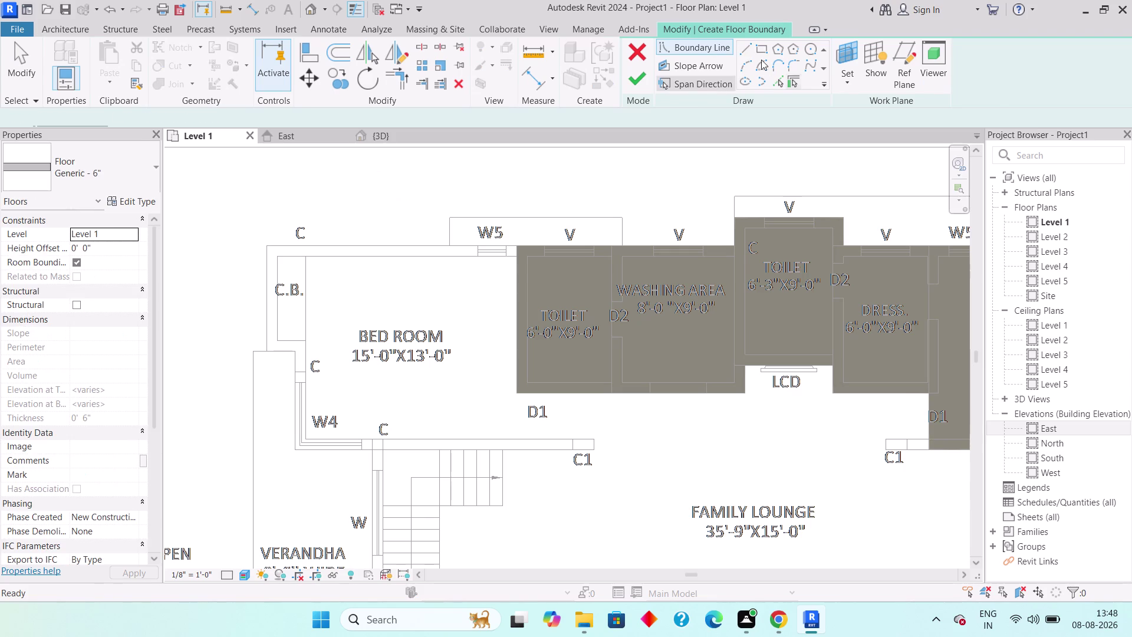
click(742, 45)
scroll(up, 3)
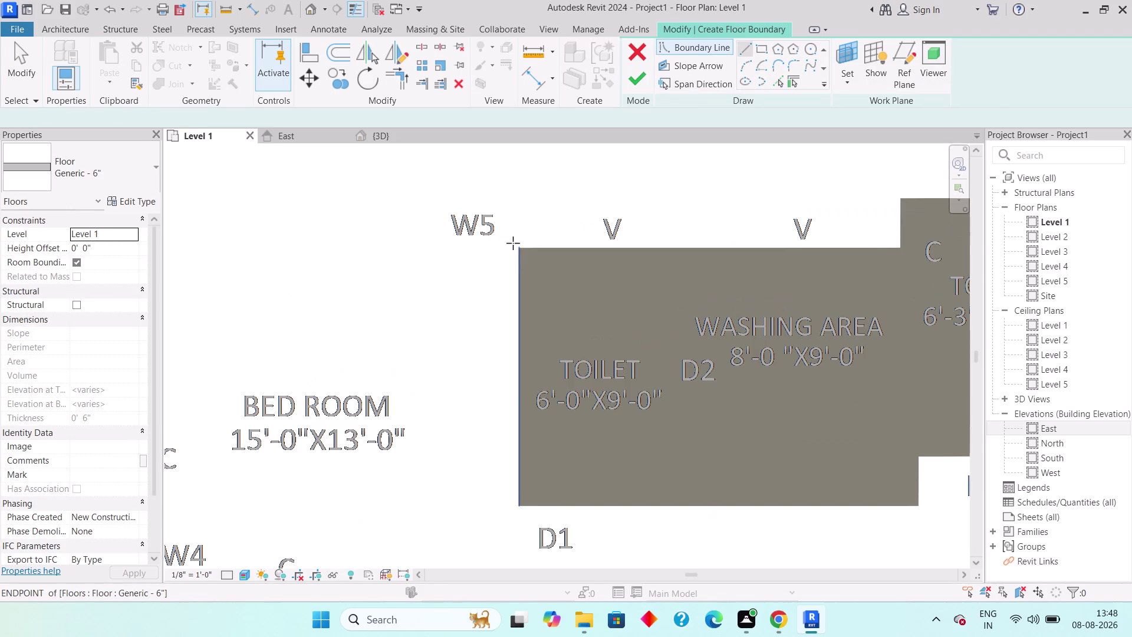
click(517, 252)
middle_drag(425, 276, 806, 270)
scroll(down, 3)
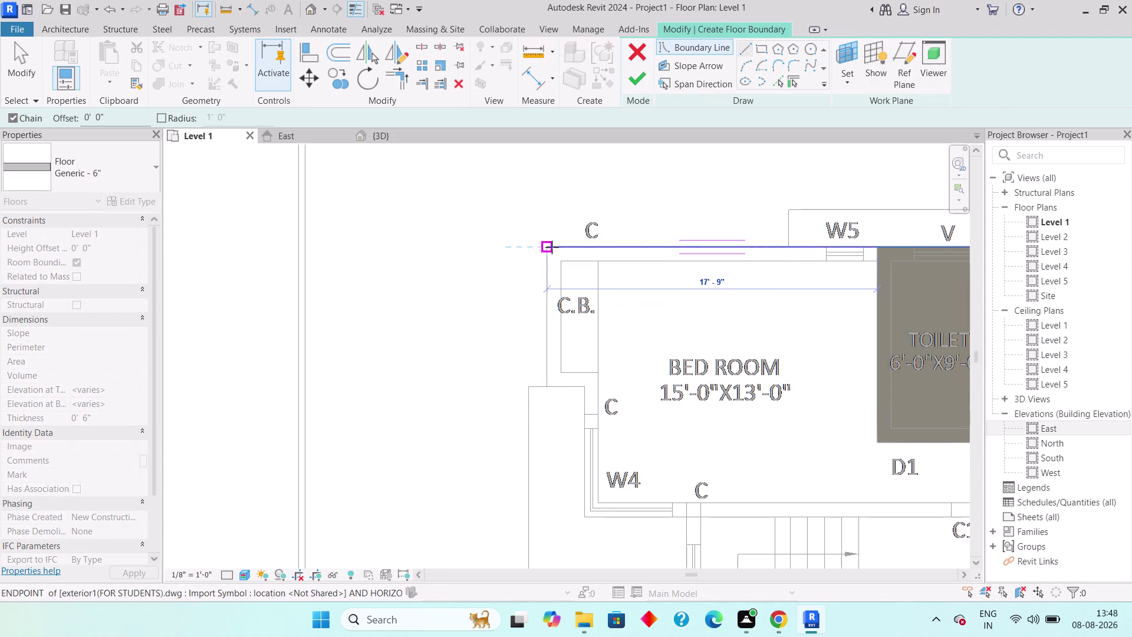
click(552, 247)
Trace the outline down the bedroom's left side to the W4 wall and along its bottom.
click(550, 382)
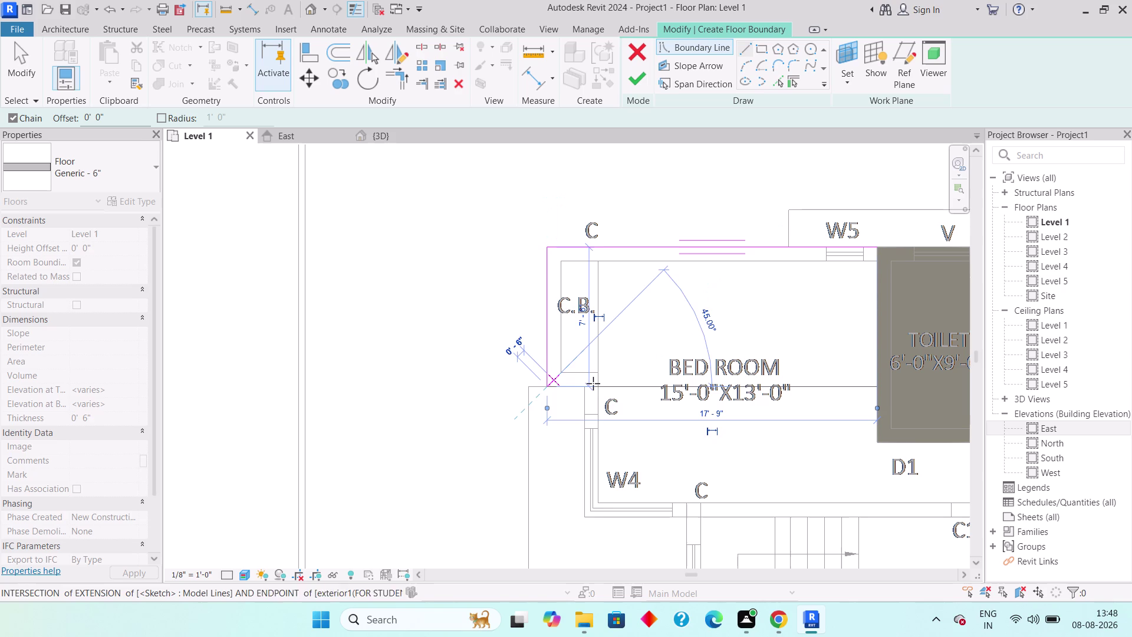
click(582, 387)
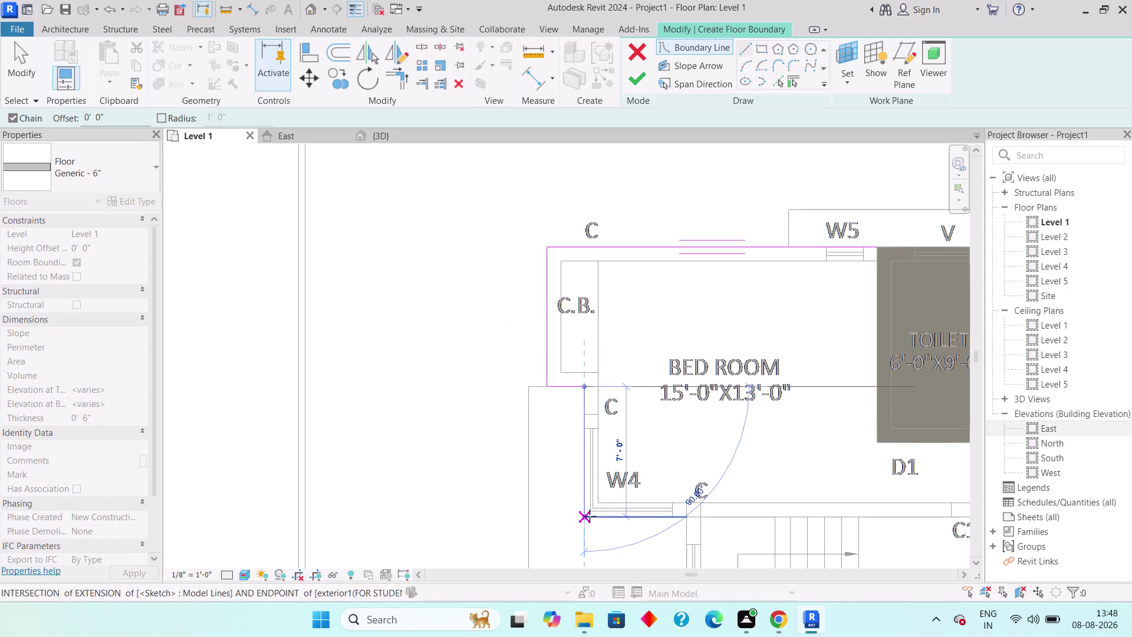
click(590, 519)
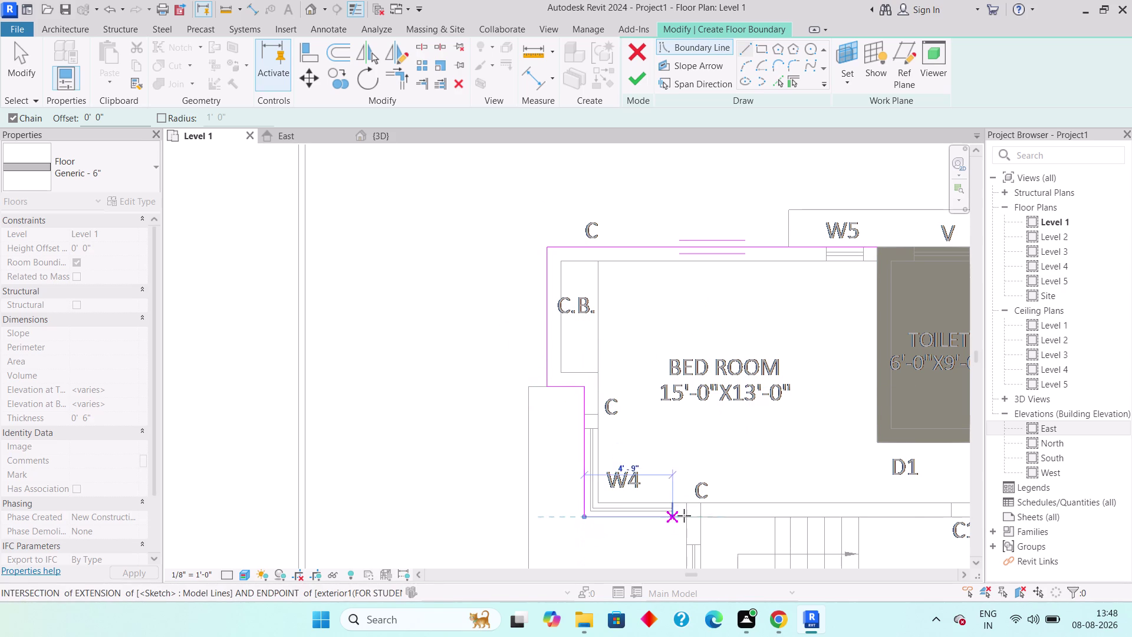
scroll(down, 3)
middle_drag(723, 514, 532, 481)
scroll(up, 3)
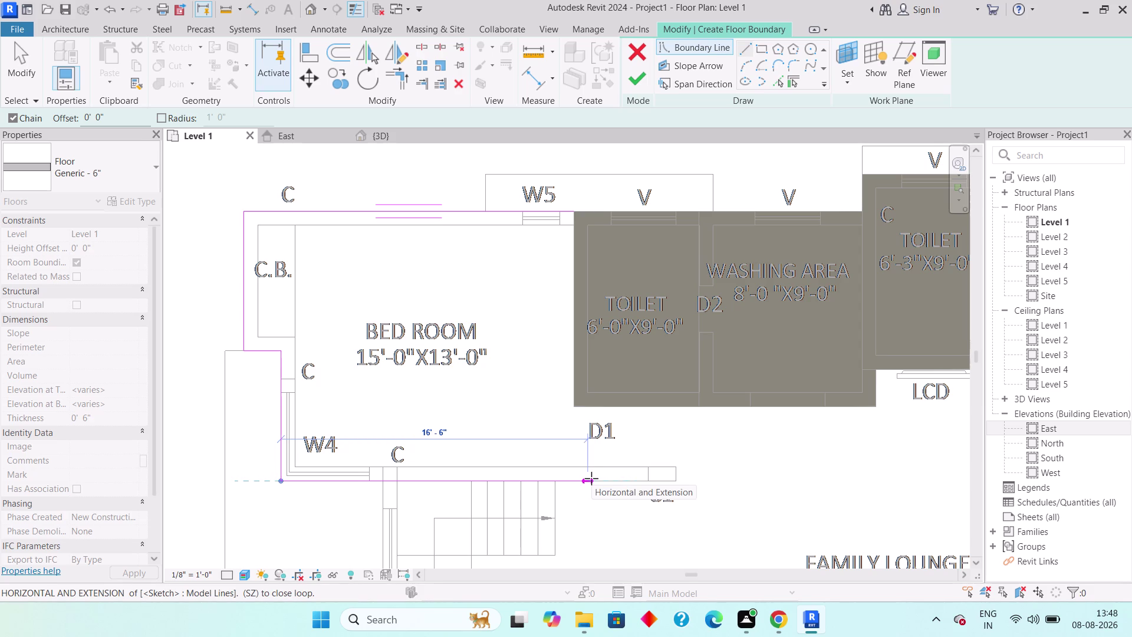
scroll(down, 3)
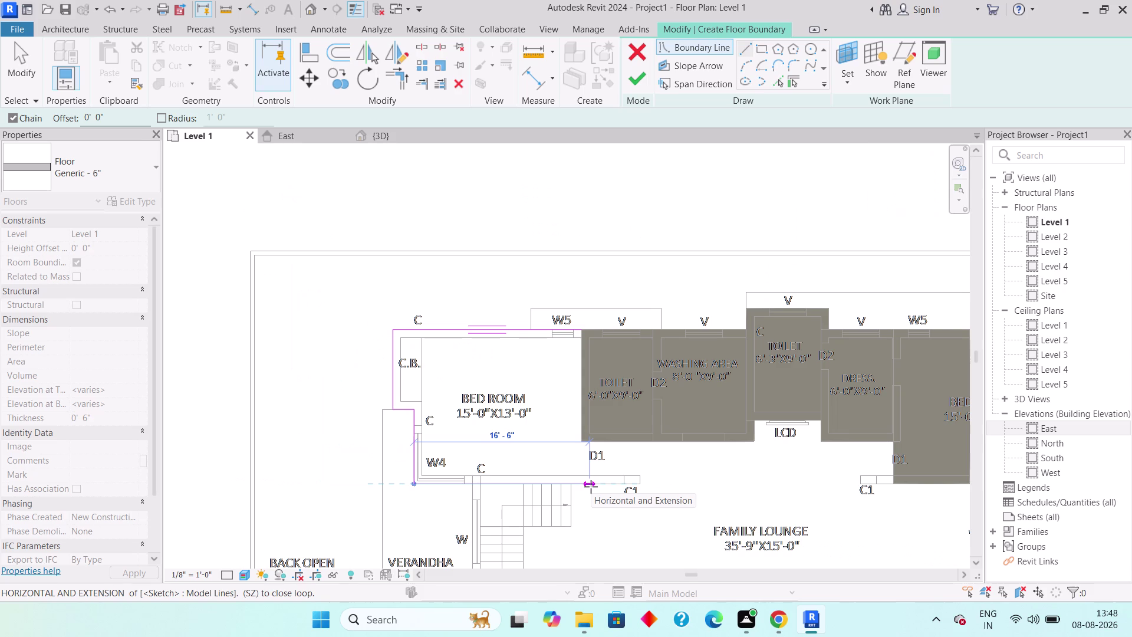
scroll(up, 3)
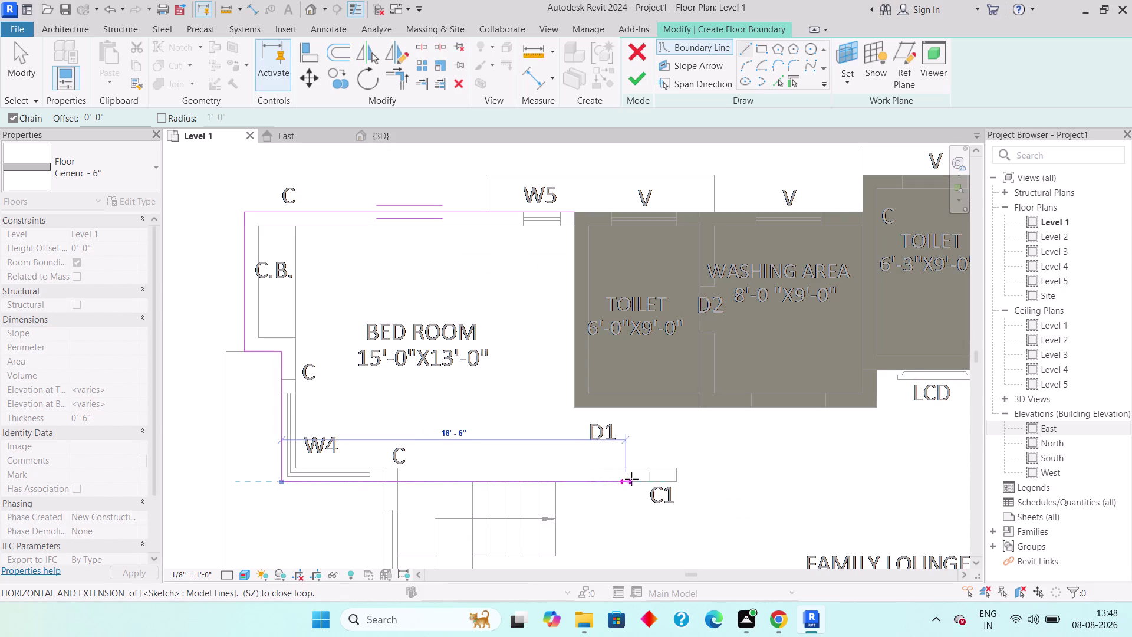
click(644, 478)
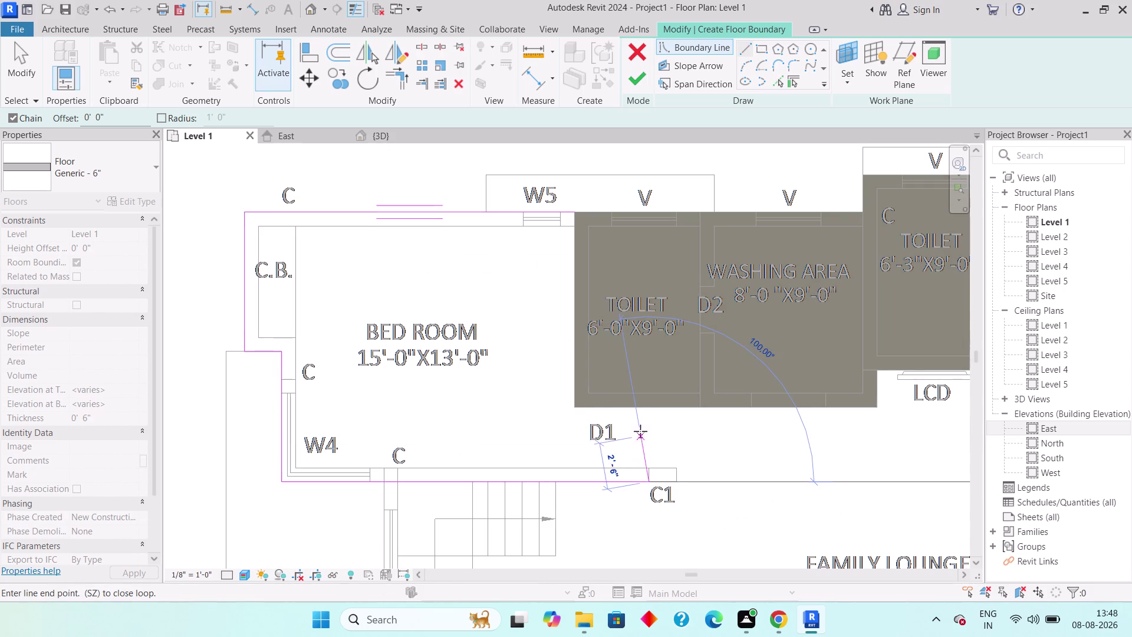
click(648, 409)
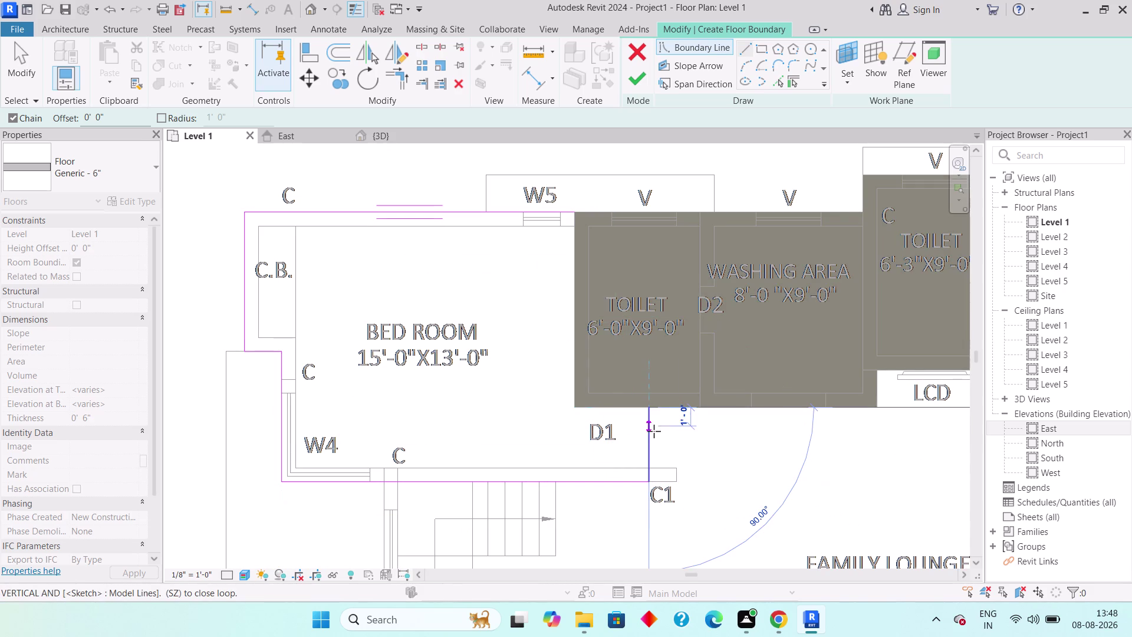
Continue past the open-loop warning, draw the line closing the bedroom boundary, and finish the floor.
key(Escape)
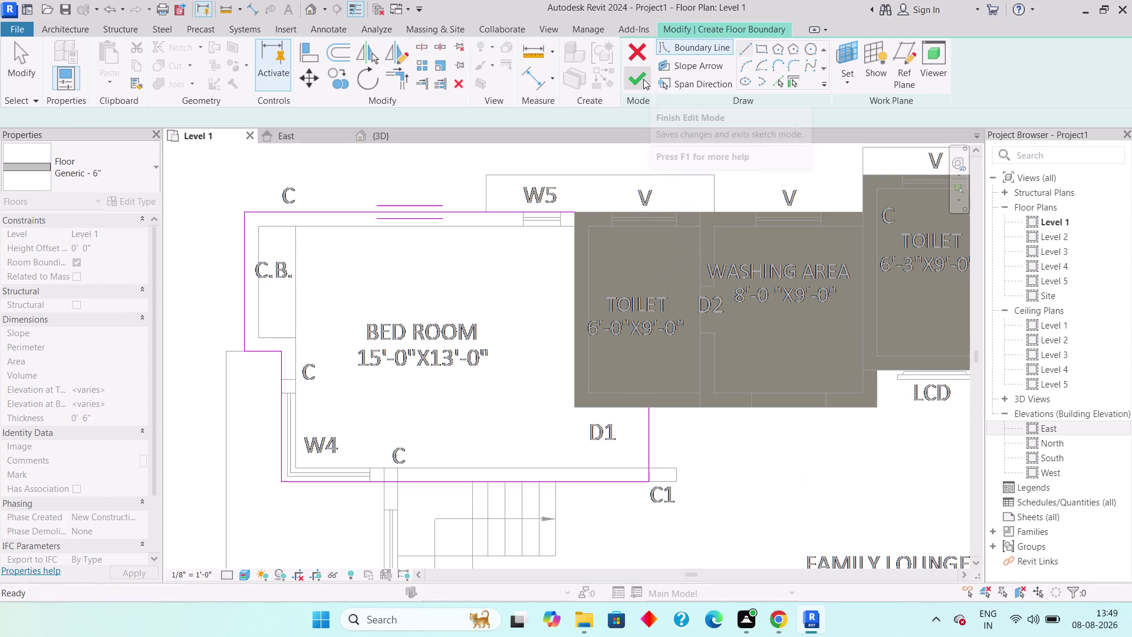
click(642, 79)
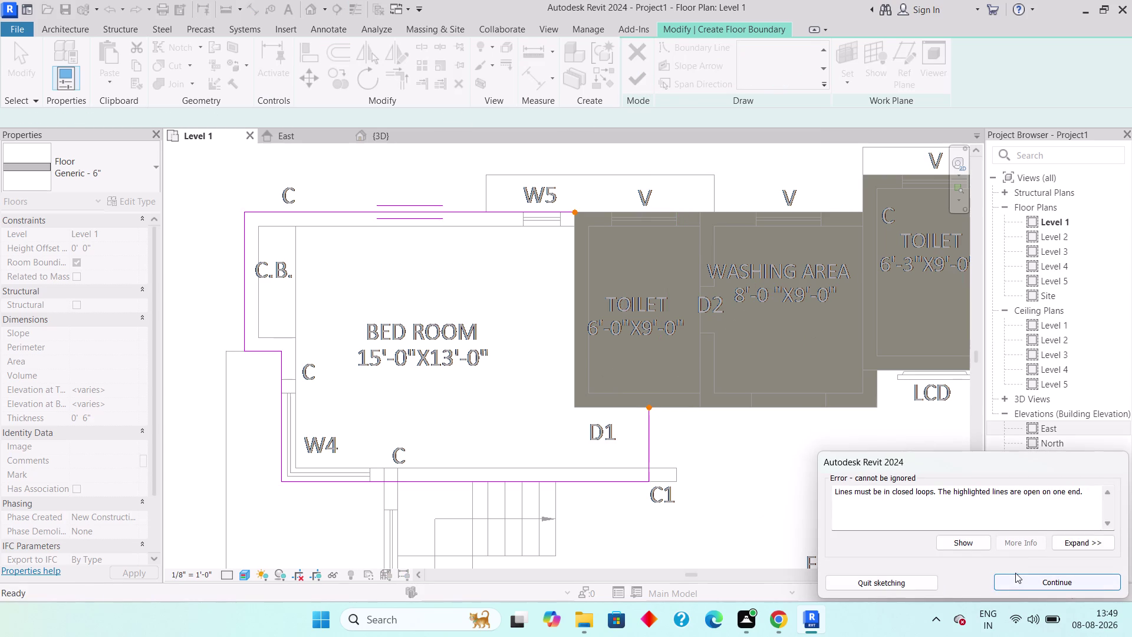
click(1023, 582)
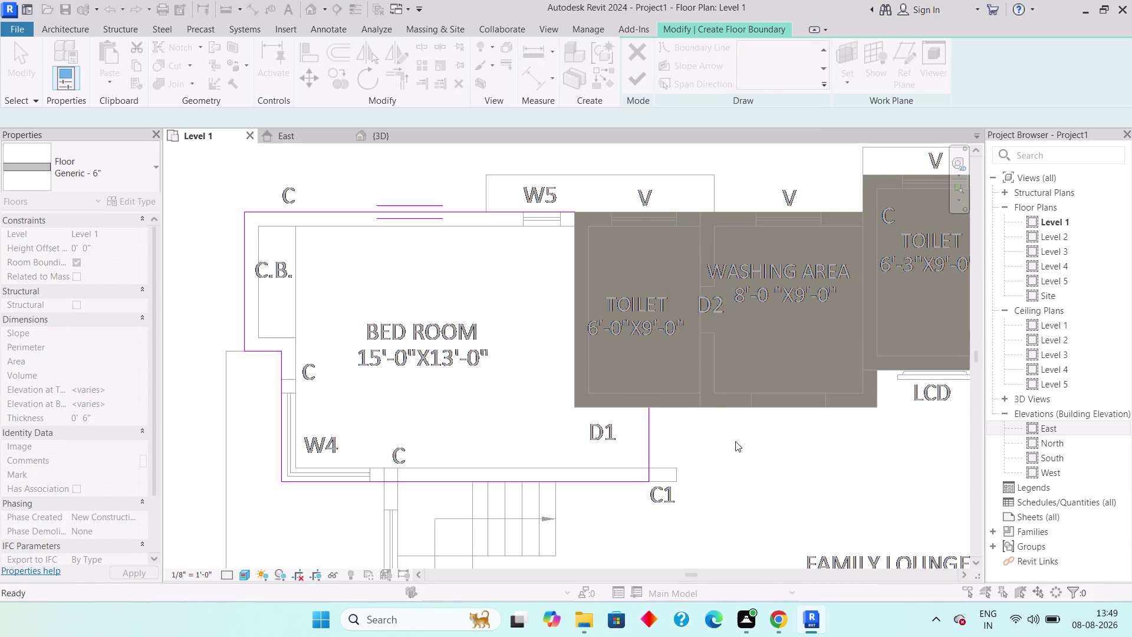
click(745, 50)
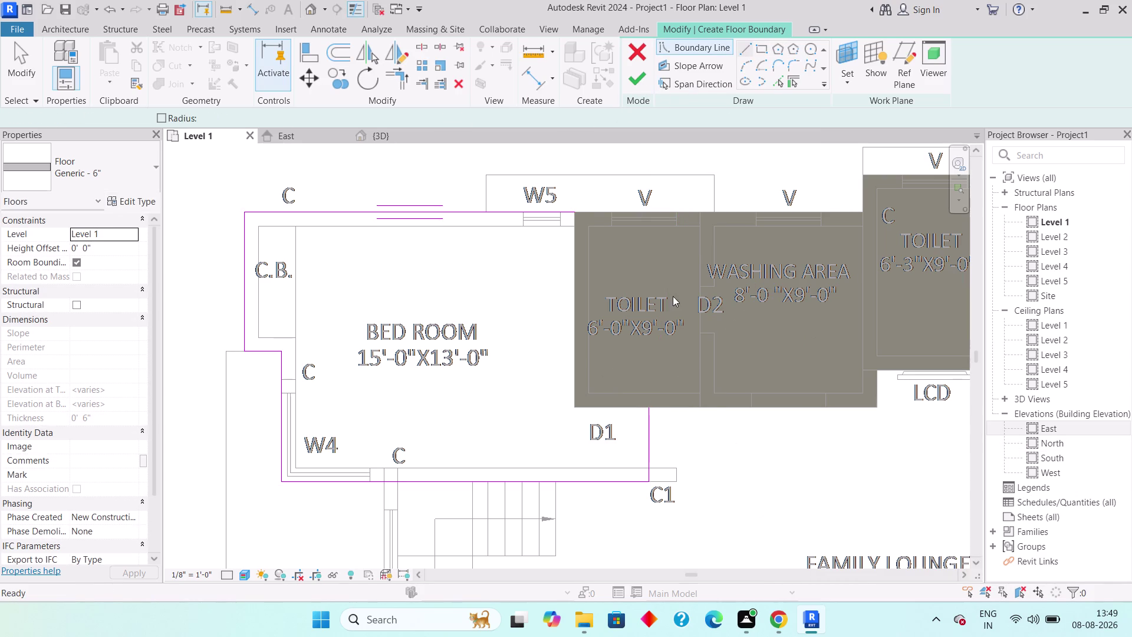
click(647, 407)
click(580, 405)
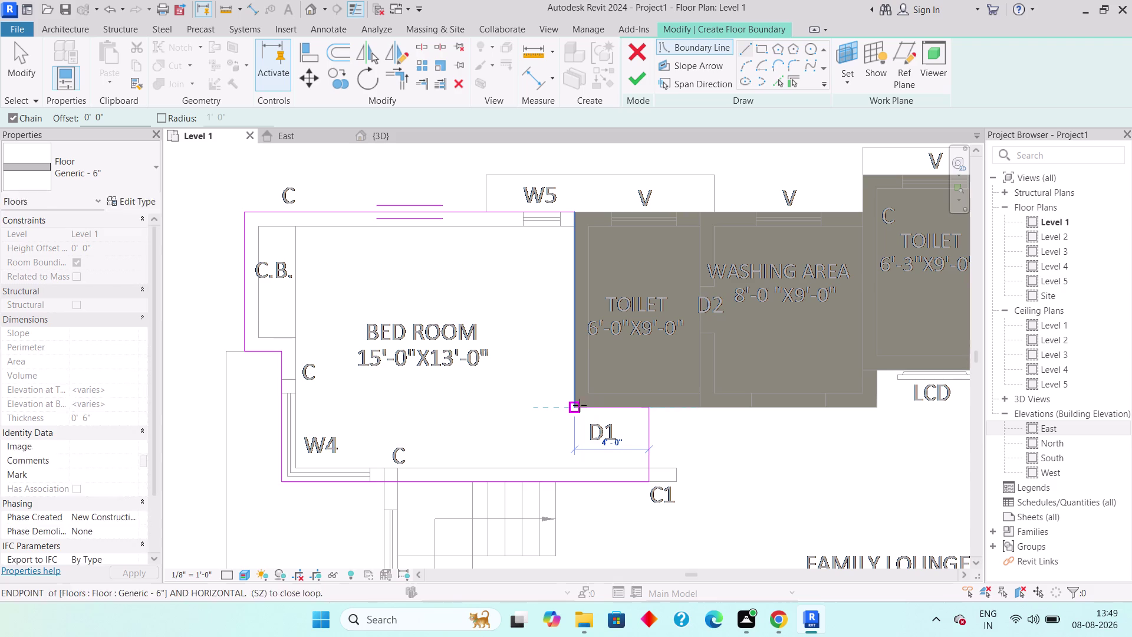
click(572, 212)
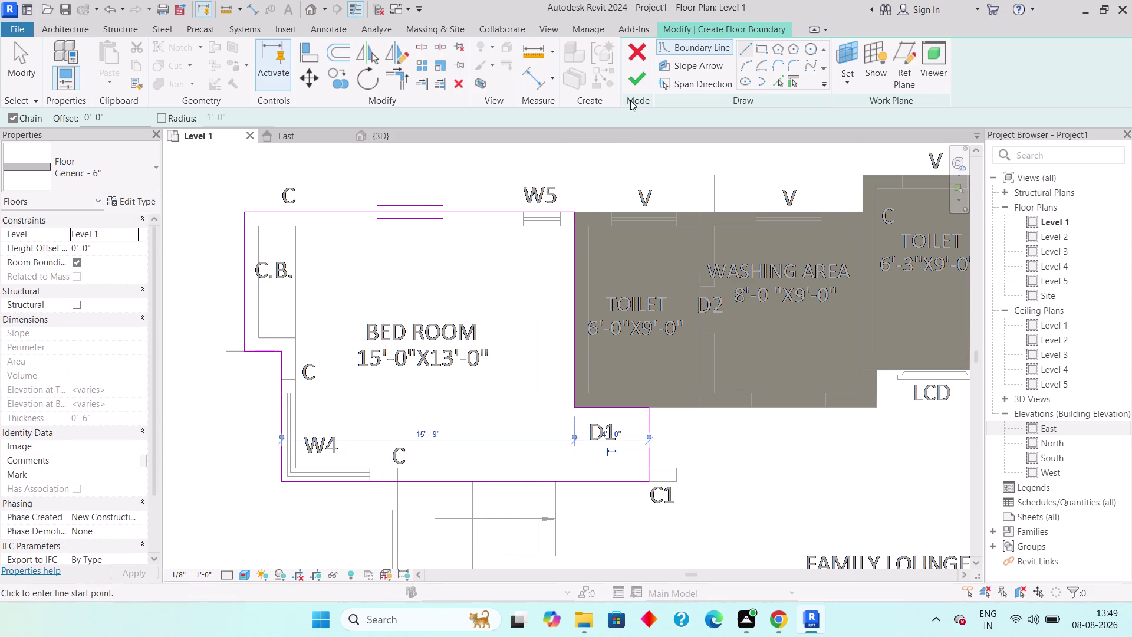
click(640, 78)
scroll(down, 3)
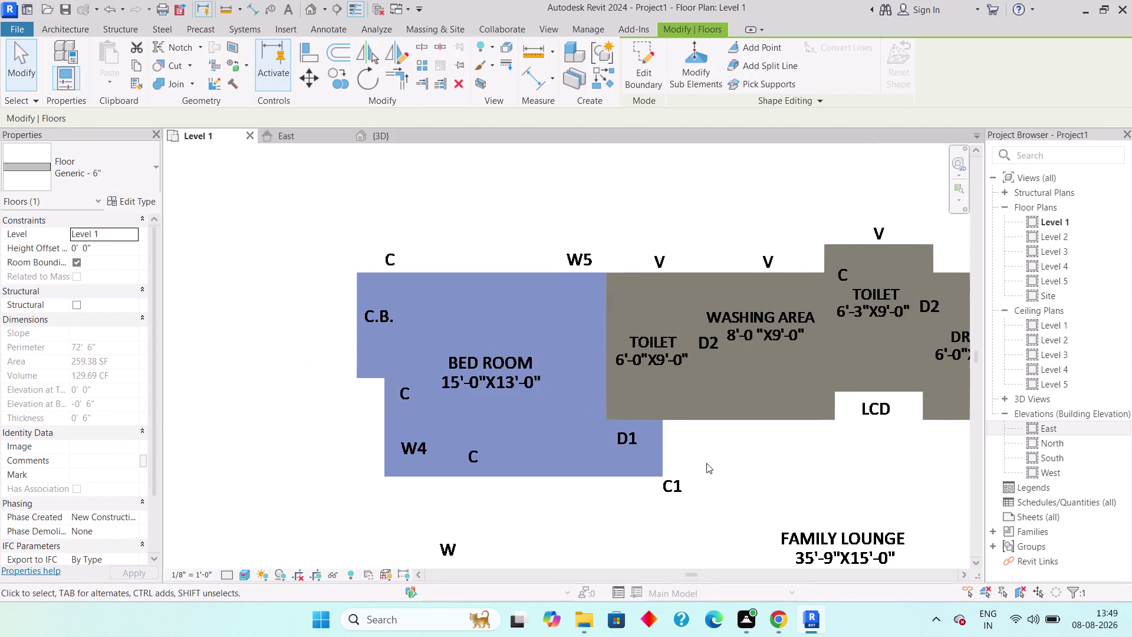
Pan down to the Family Lounge and start a new architectural floor boundary sketch.
middle_drag(705, 461, 605, 335)
key(Escape)
key(Escape)
middle_drag(649, 461, 566, 347)
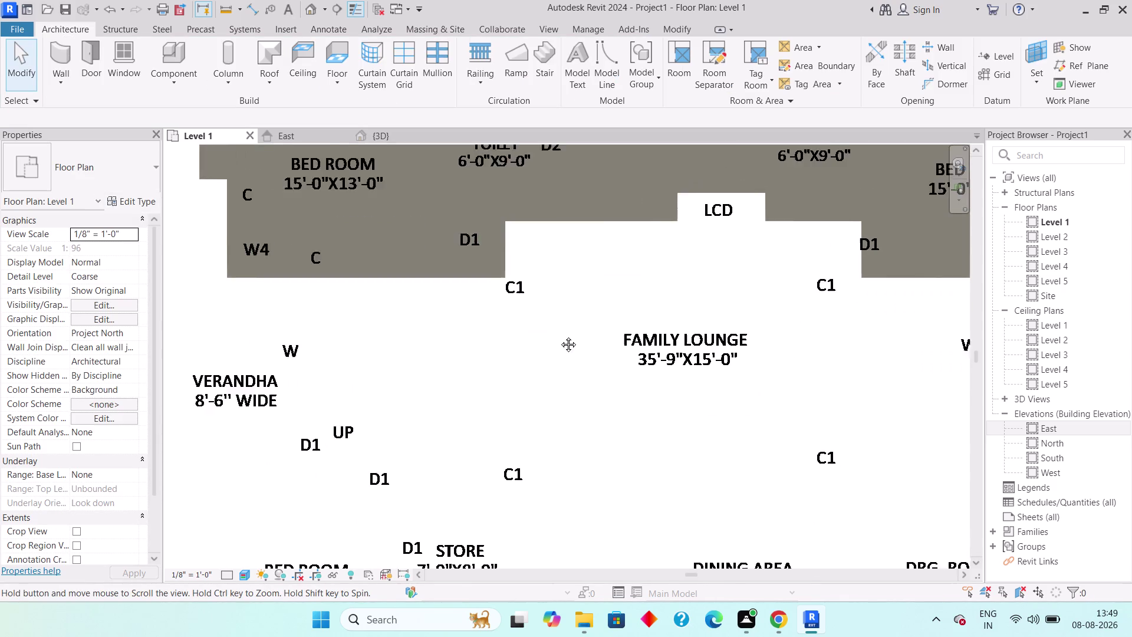
middle_drag(566, 347, 558, 335)
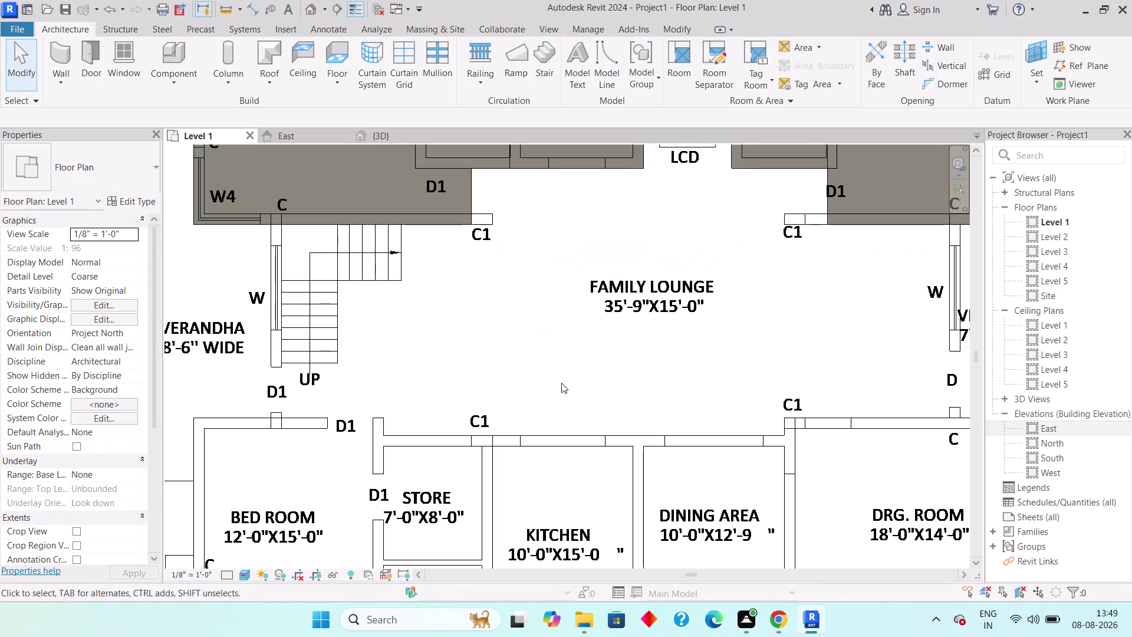
middle_drag(561, 382, 546, 404)
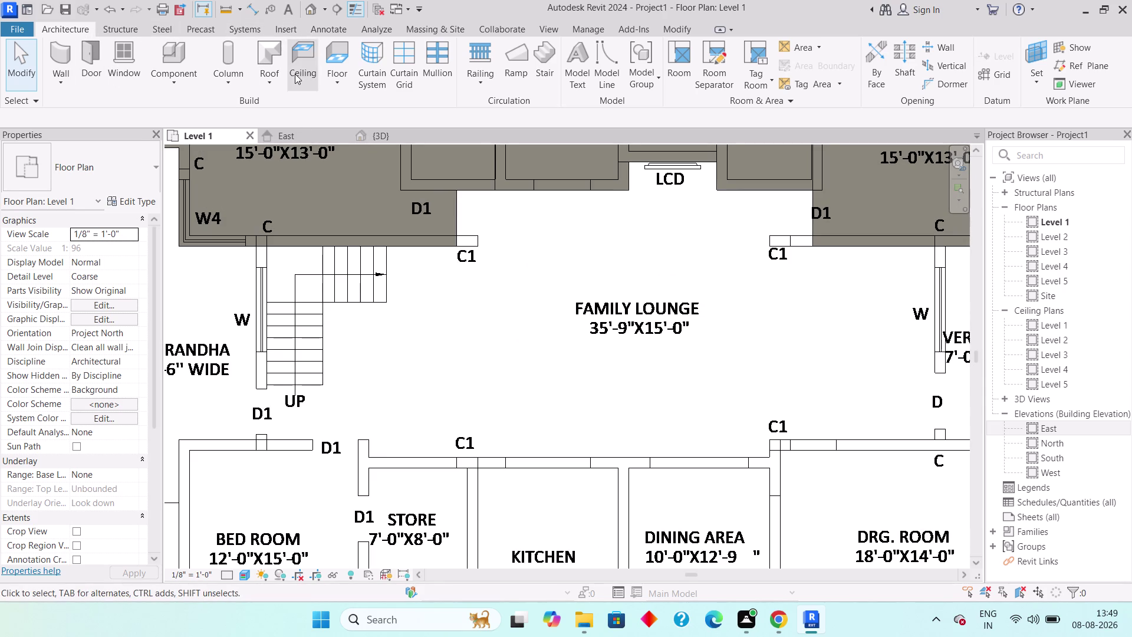
click(345, 74)
click(411, 103)
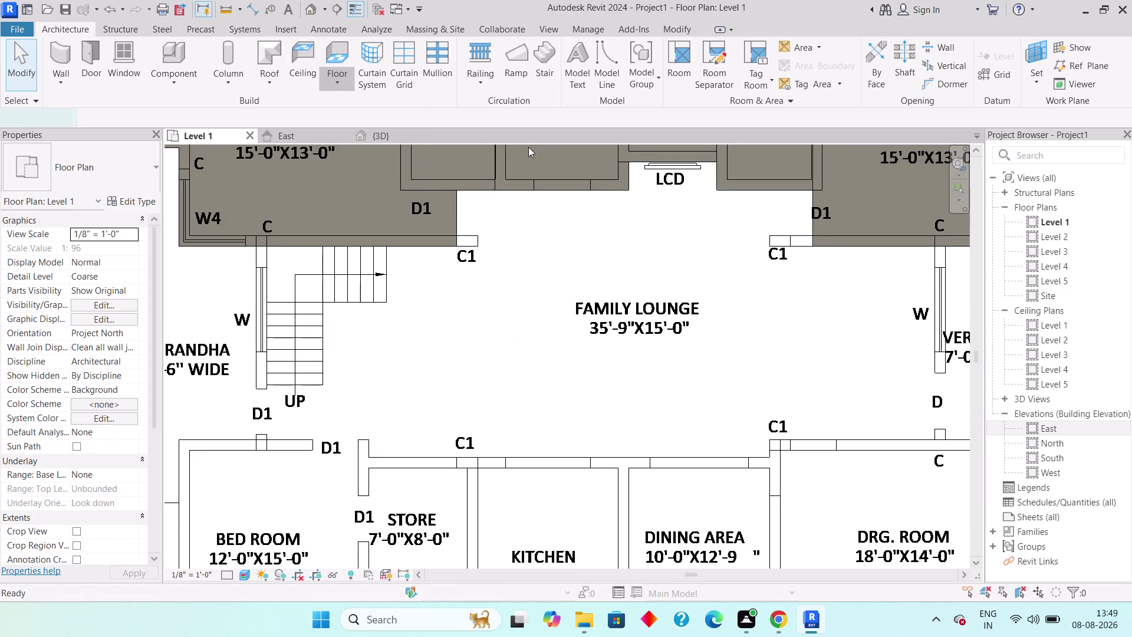
click(748, 47)
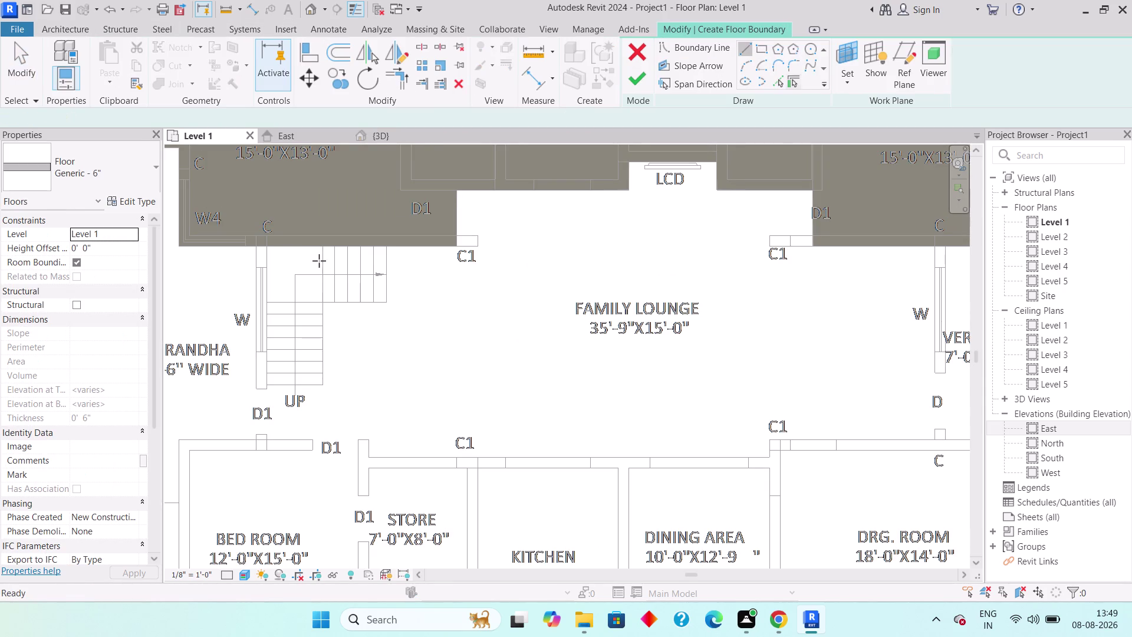
Trace the lounge's top boundary from the stair wall, around the LCD recess, to the right D1 door.
scroll(up, 3)
click(244, 248)
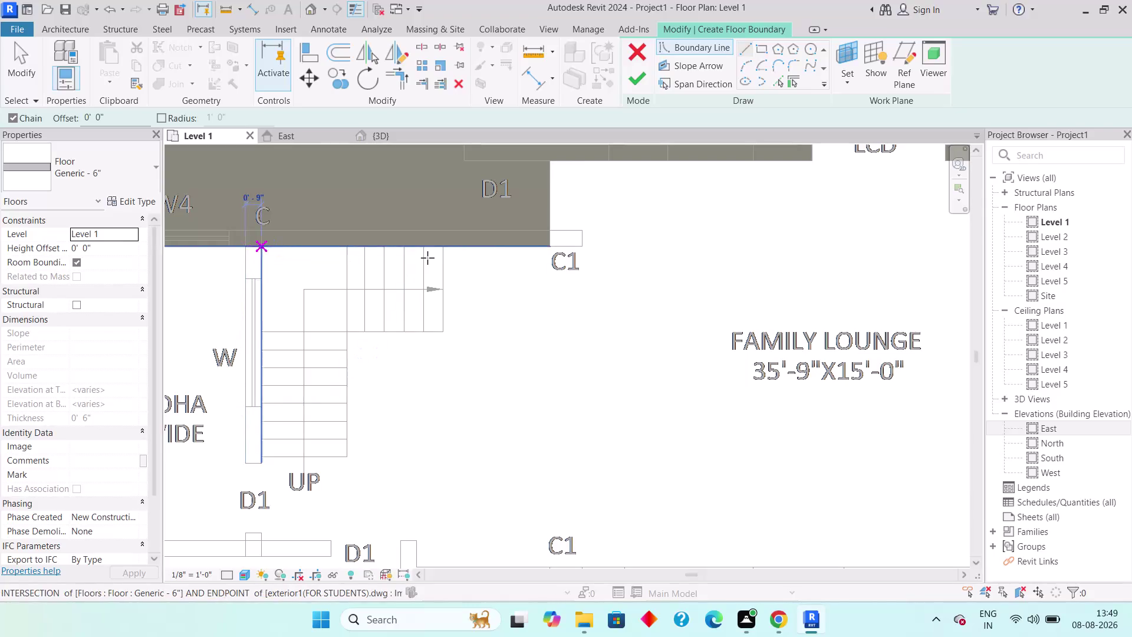
click(552, 241)
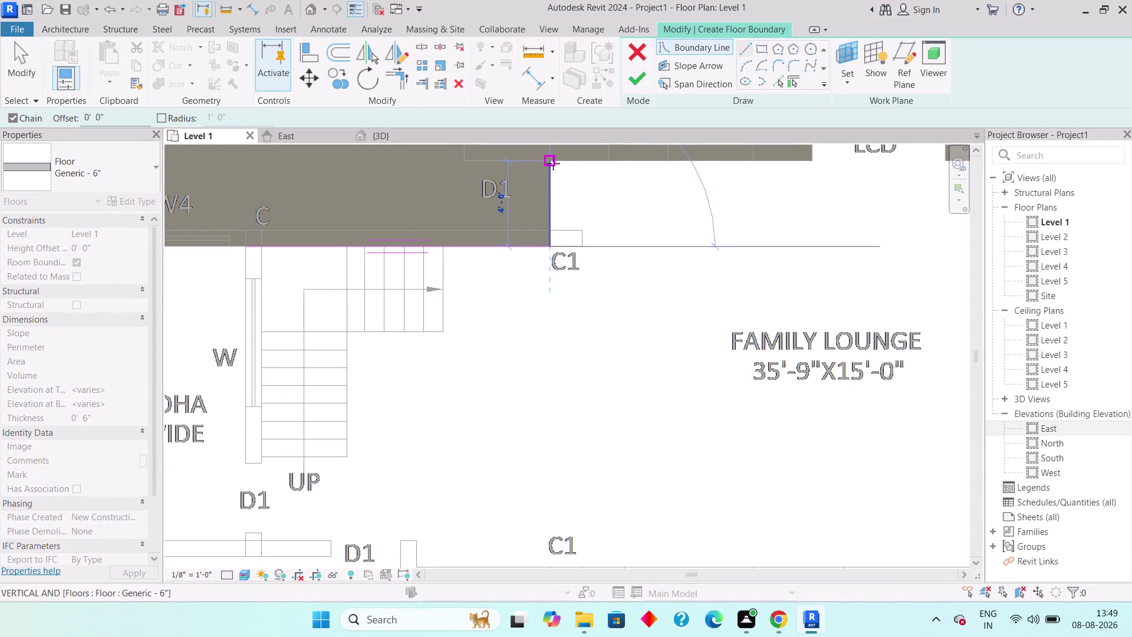
click(553, 162)
middle_drag(716, 202, 506, 282)
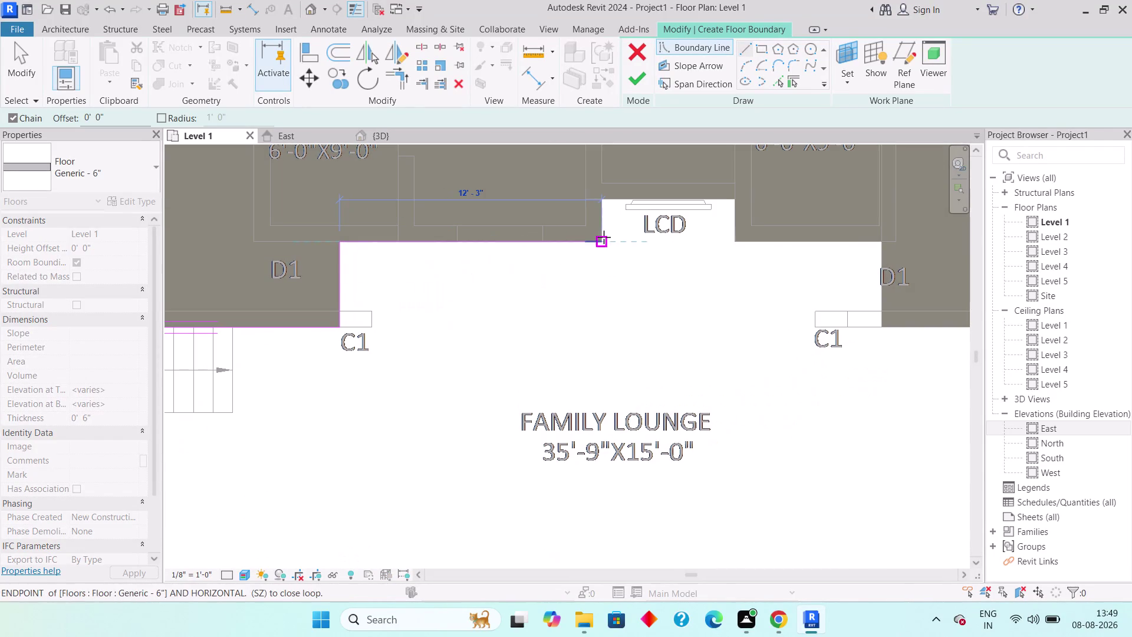
click(605, 240)
click(603, 202)
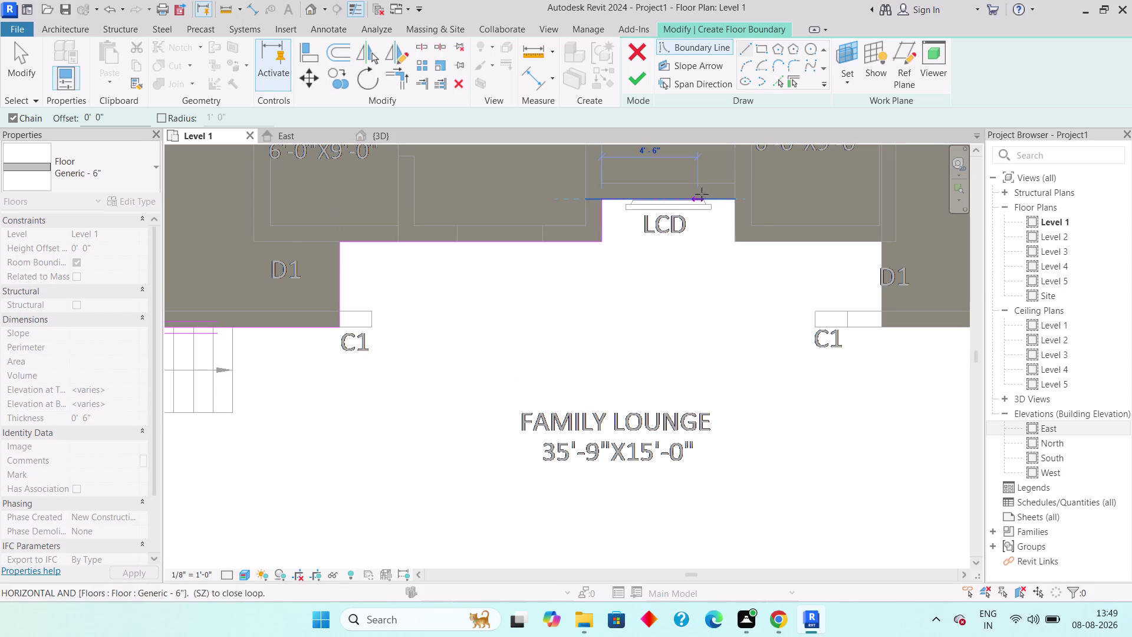
click(732, 198)
click(741, 239)
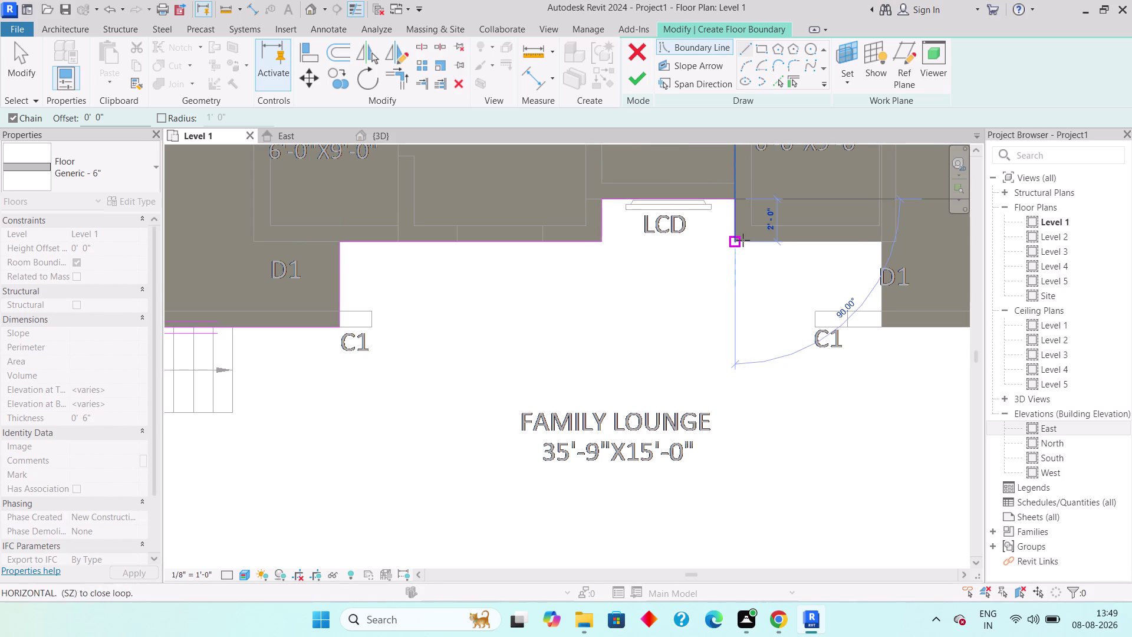
click(886, 245)
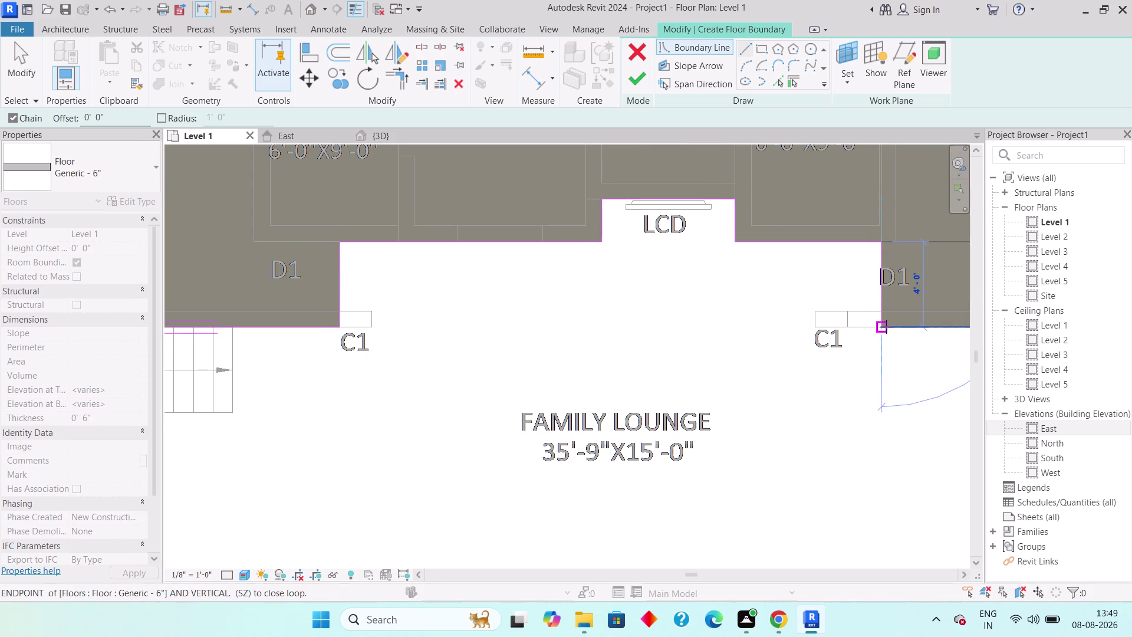
click(886, 325)
middle_drag(887, 327, 475, 265)
scroll(down, 3)
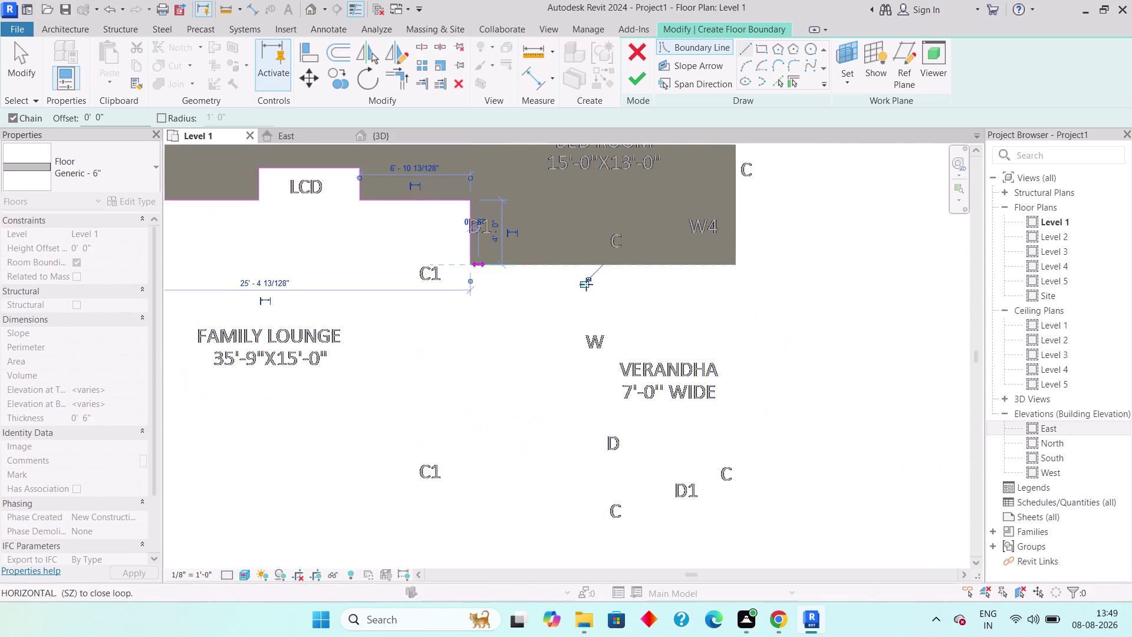
Extend the boundary along the bed room's lower edge toward the verandah, undoing stray lines.
click(737, 264)
middle_drag(735, 257, 718, 342)
scroll(down, 3)
scroll(down, 3)
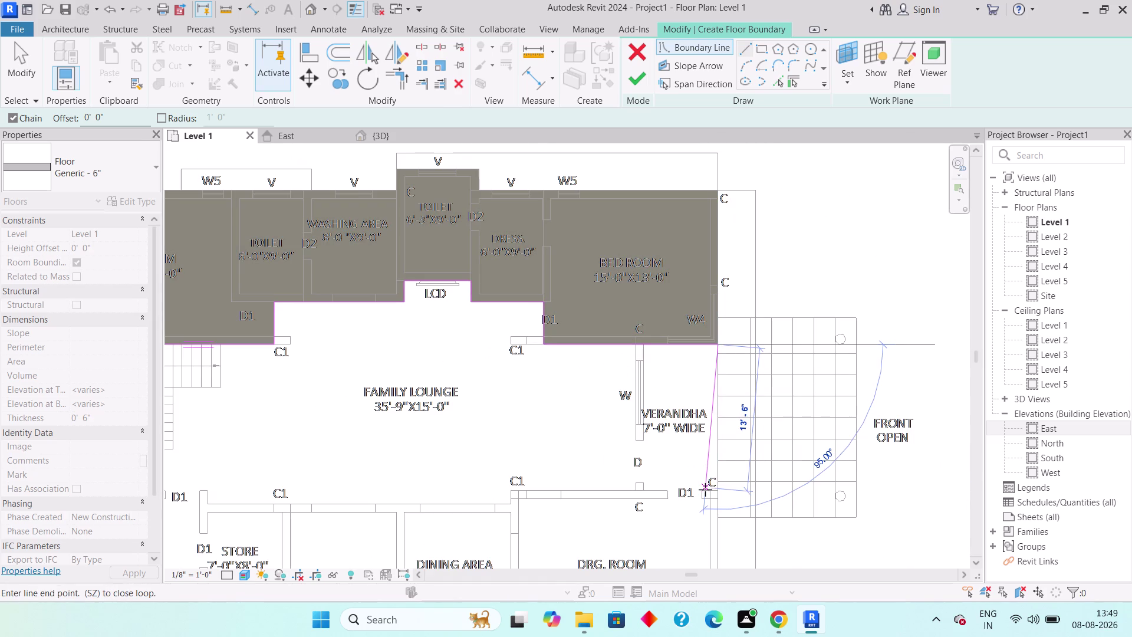
middle_drag(701, 467, 697, 383)
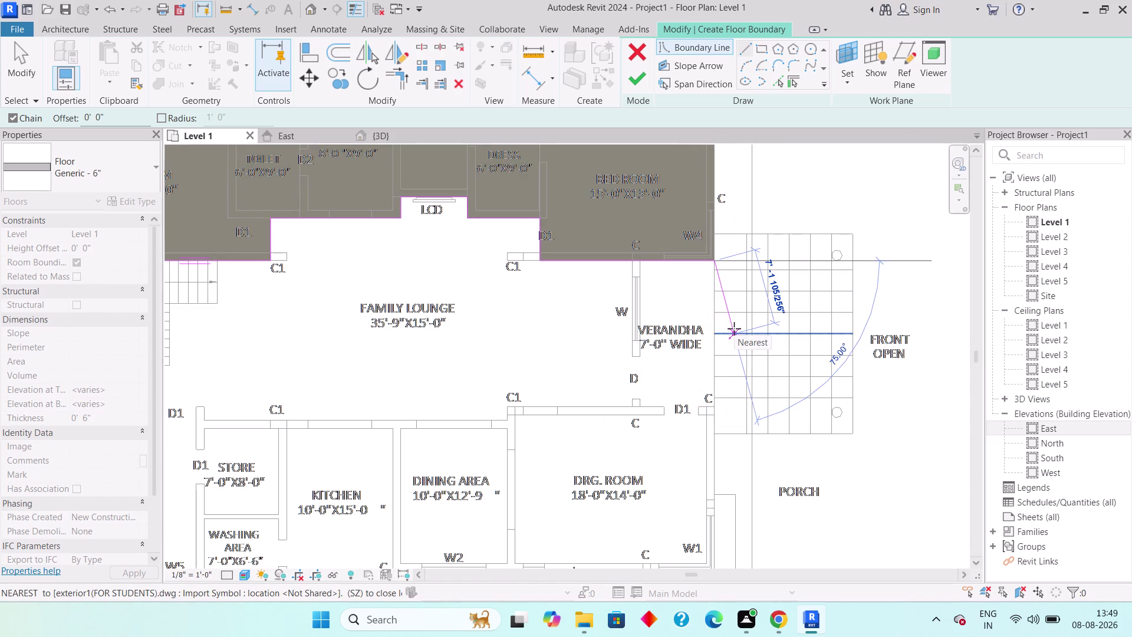
key(ctrl+z)
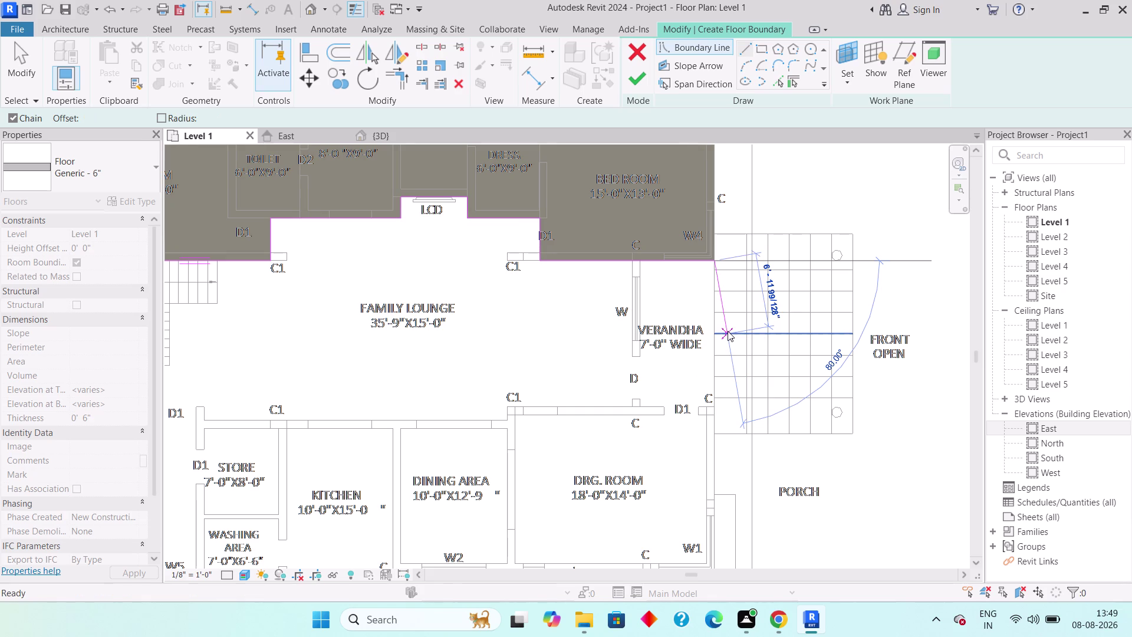
scroll(up, 3)
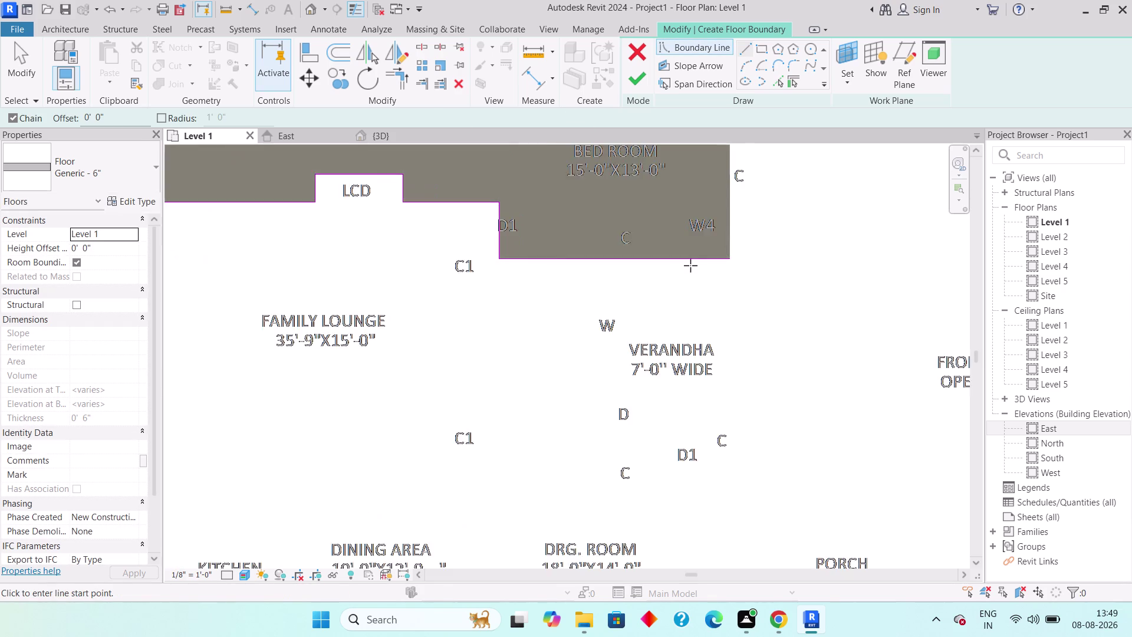
scroll(up, 3)
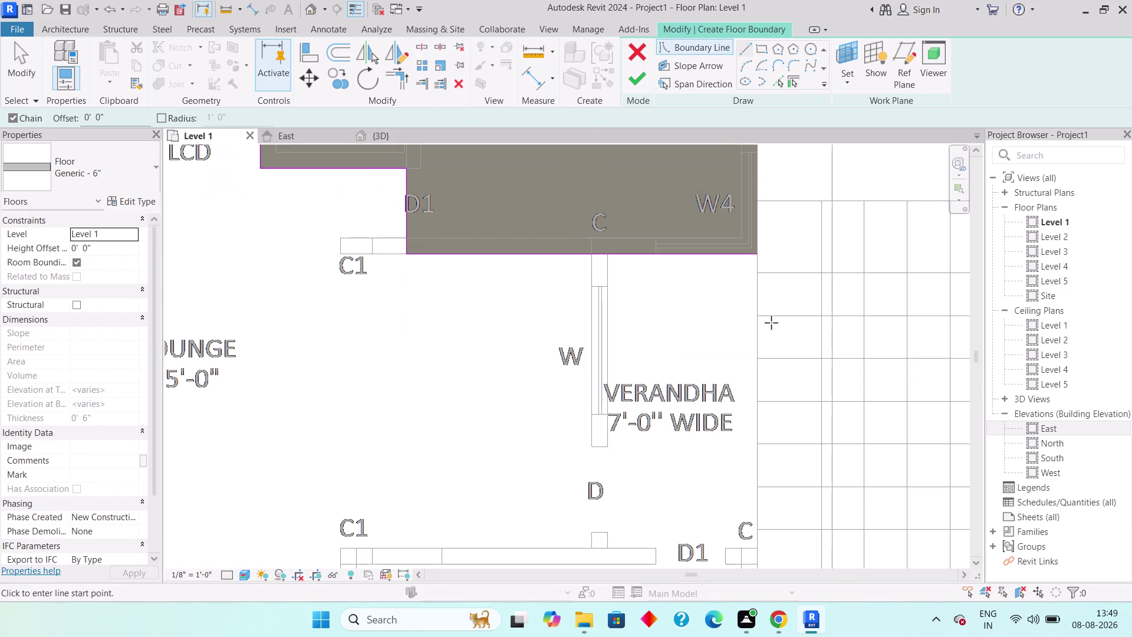
key(ctrl+z)
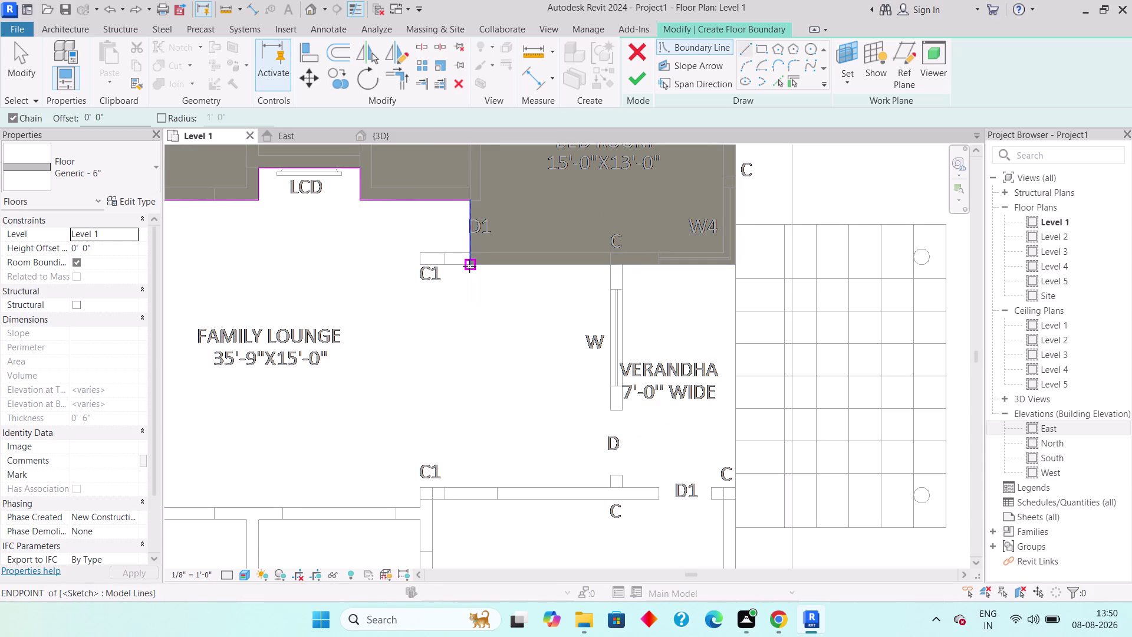
click(469, 266)
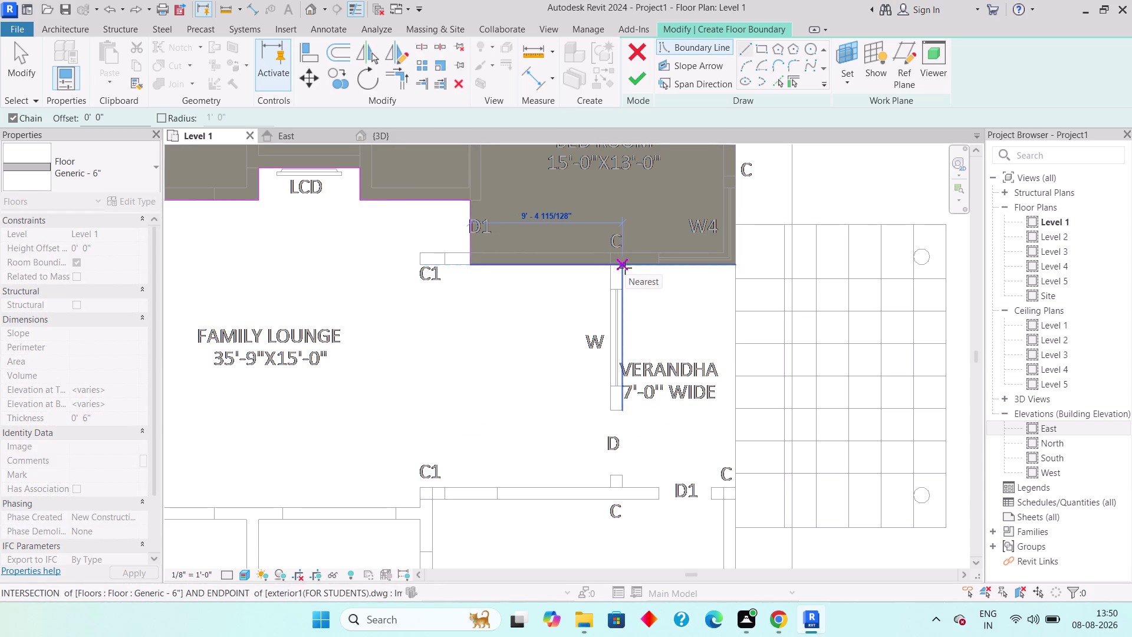
click(625, 268)
middle_drag(637, 395, 627, 279)
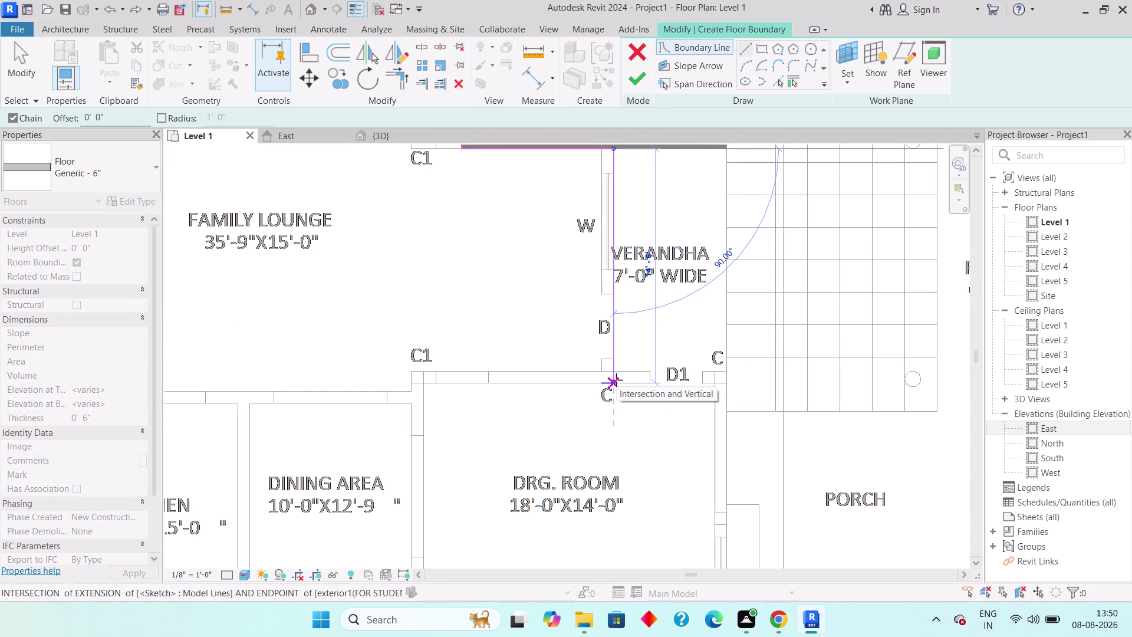
click(616, 380)
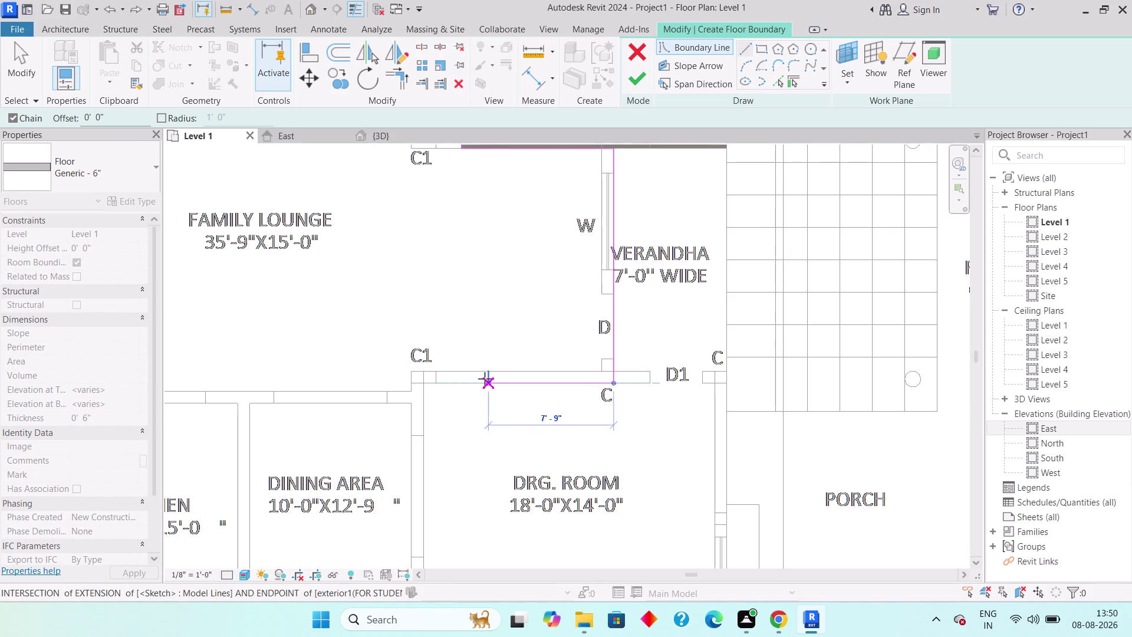
key(ctrl+z)
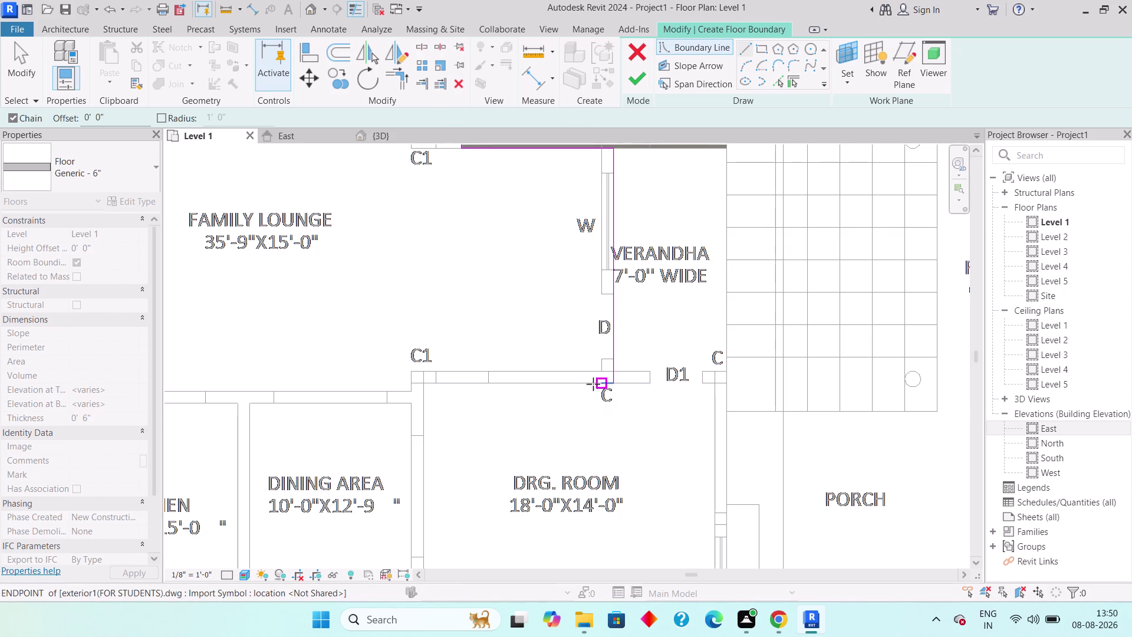
key(ctrl+z)
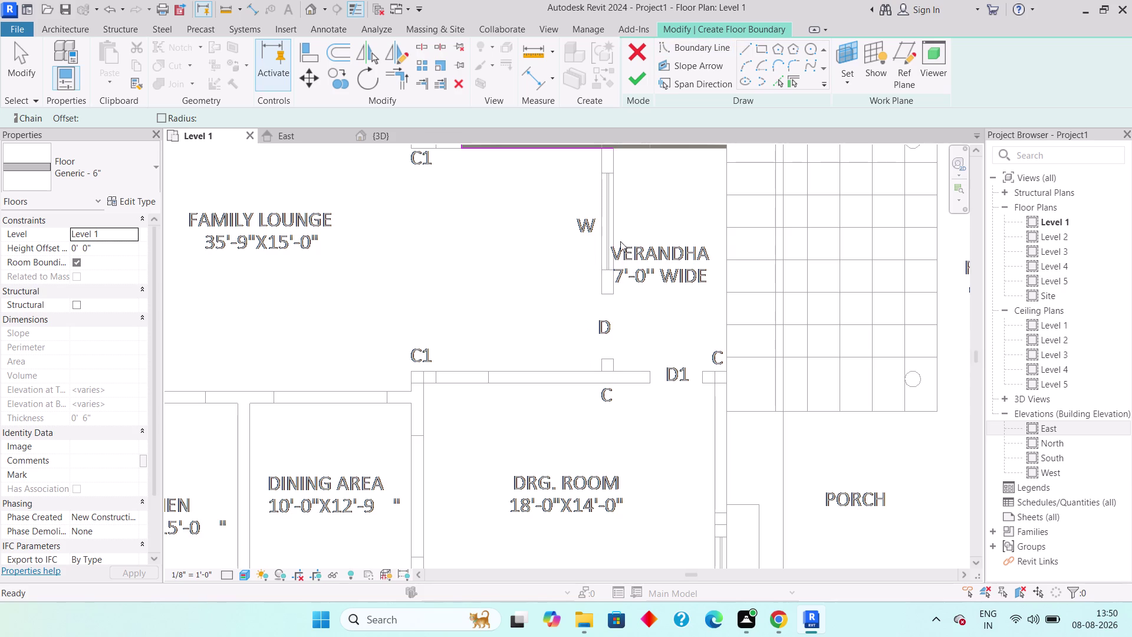
Outline the verandah wall, lower walls and stair wall, then finish the lounge floor.
click(614, 152)
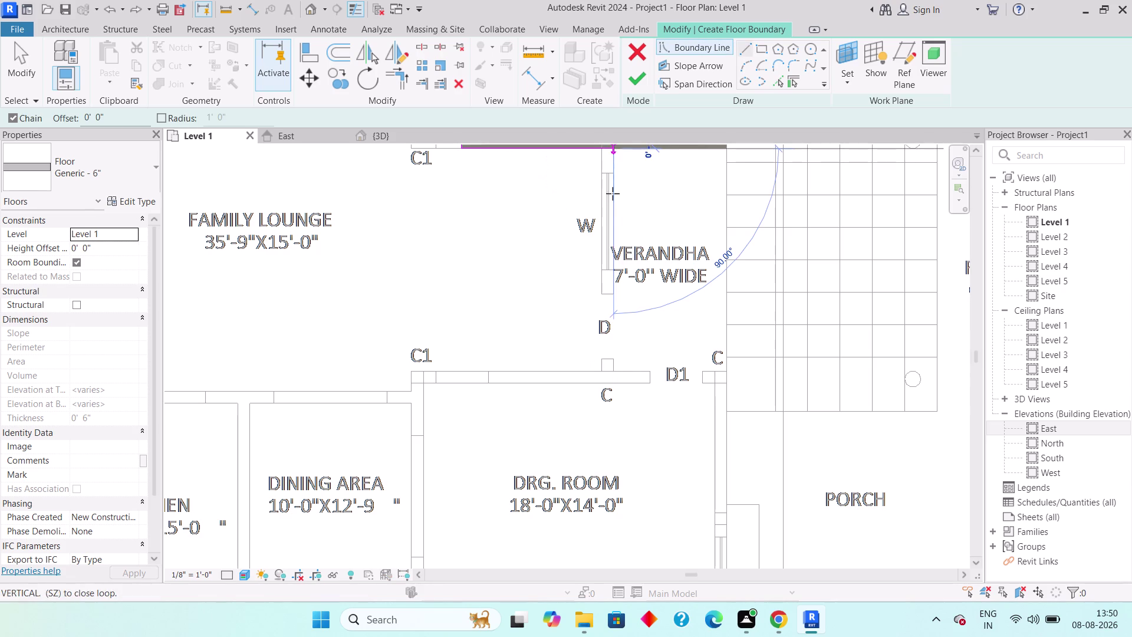
click(615, 373)
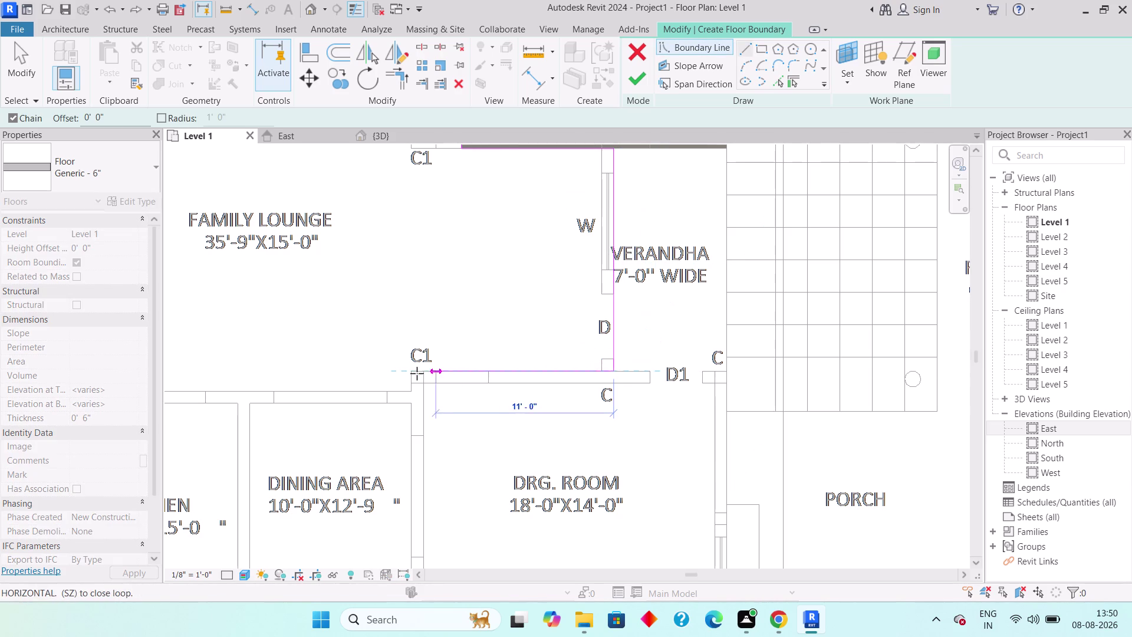
click(416, 373)
click(411, 389)
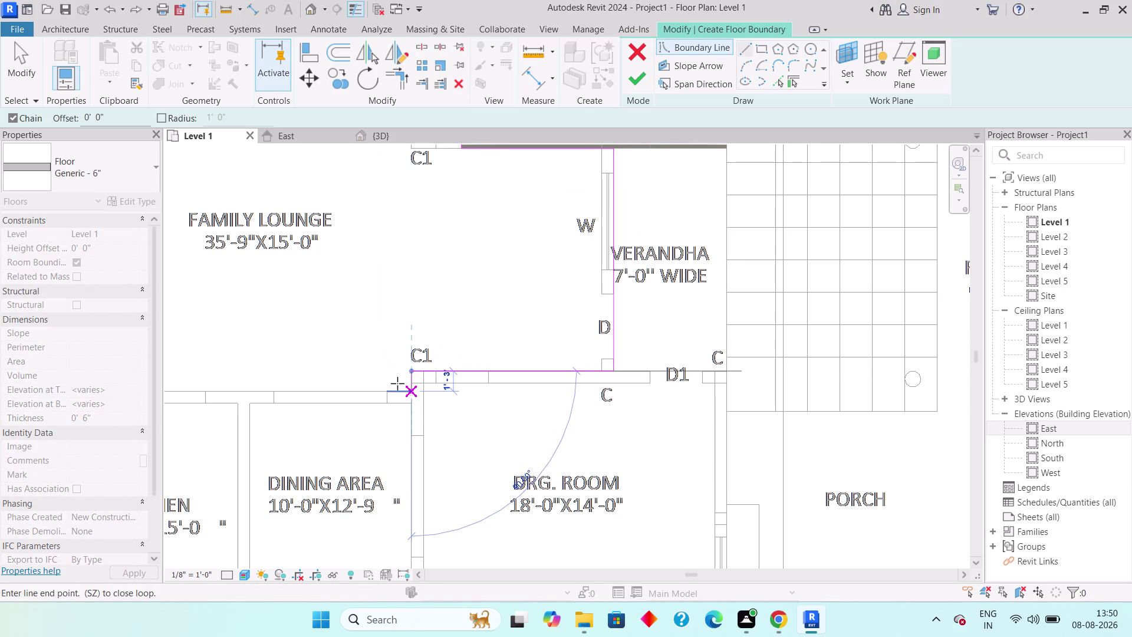
middle_drag(374, 379, 679, 358)
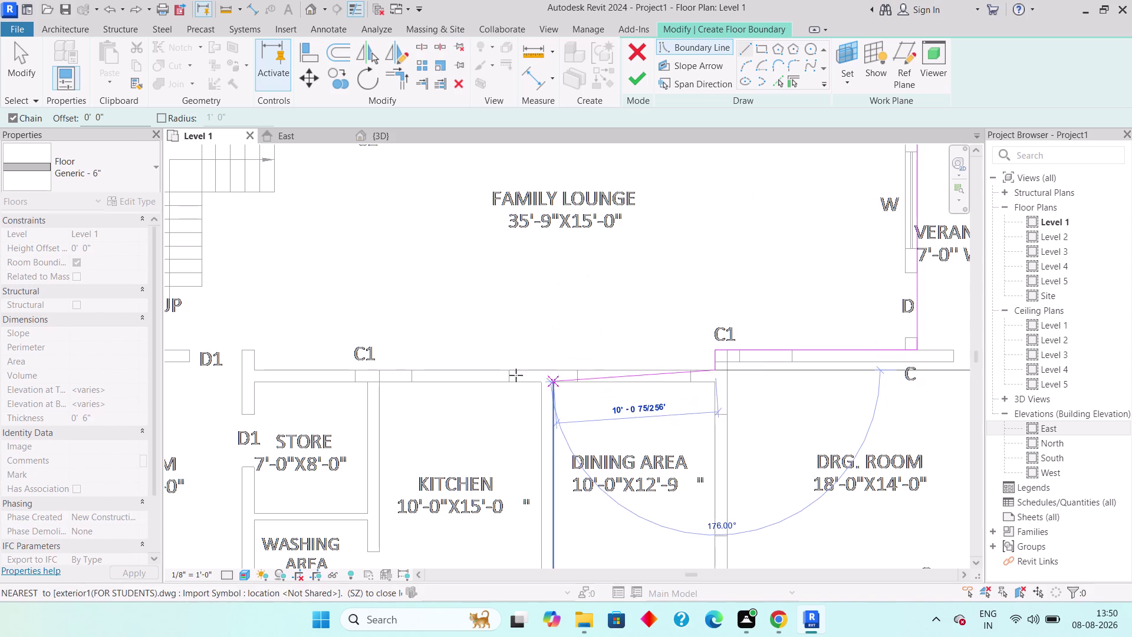
middle_drag(281, 356, 439, 351)
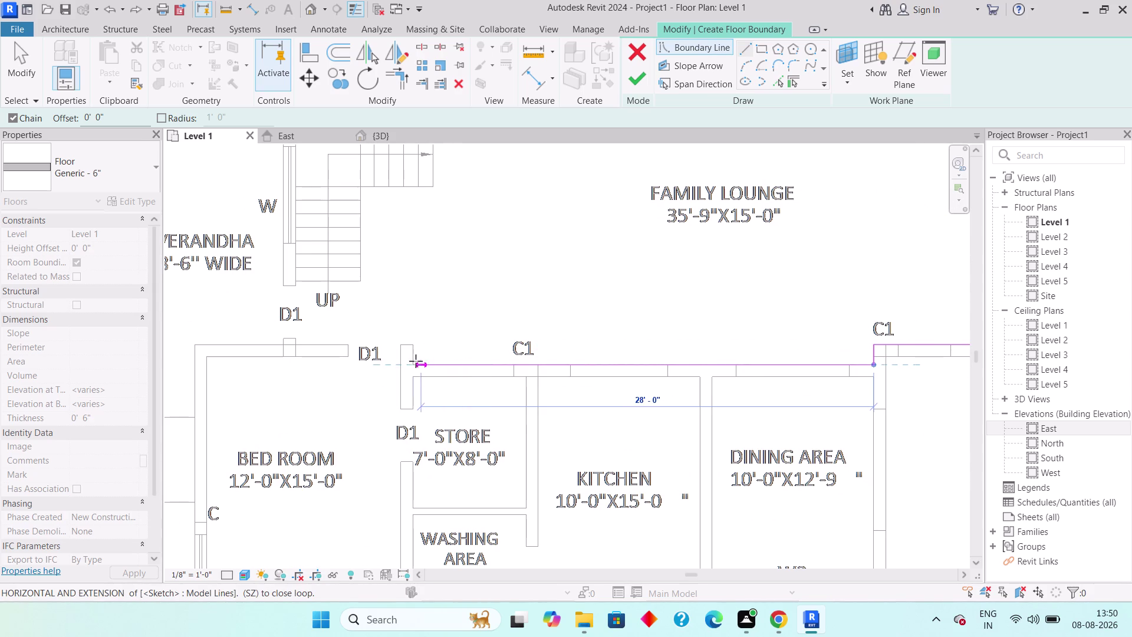
click(413, 360)
click(413, 346)
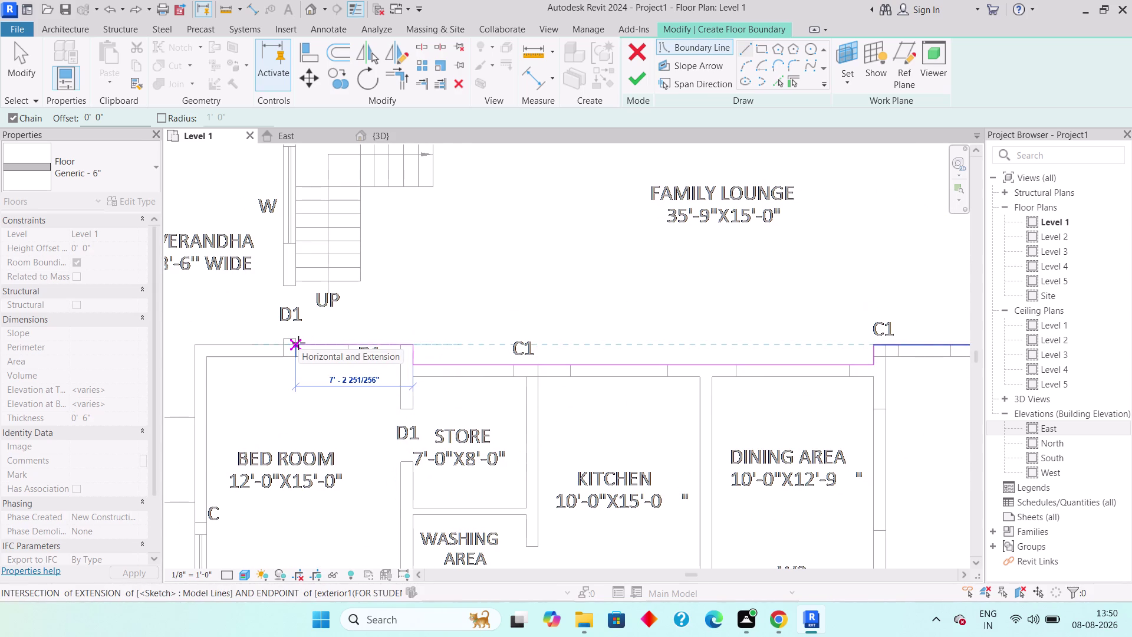
click(282, 342)
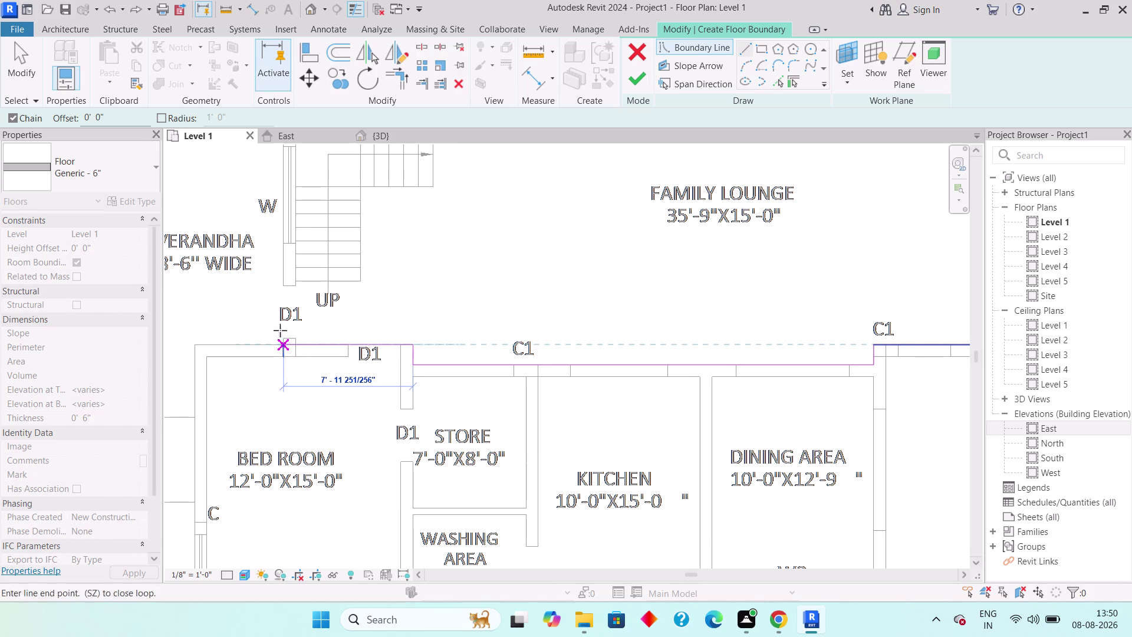
middle_drag(294, 265, 305, 435)
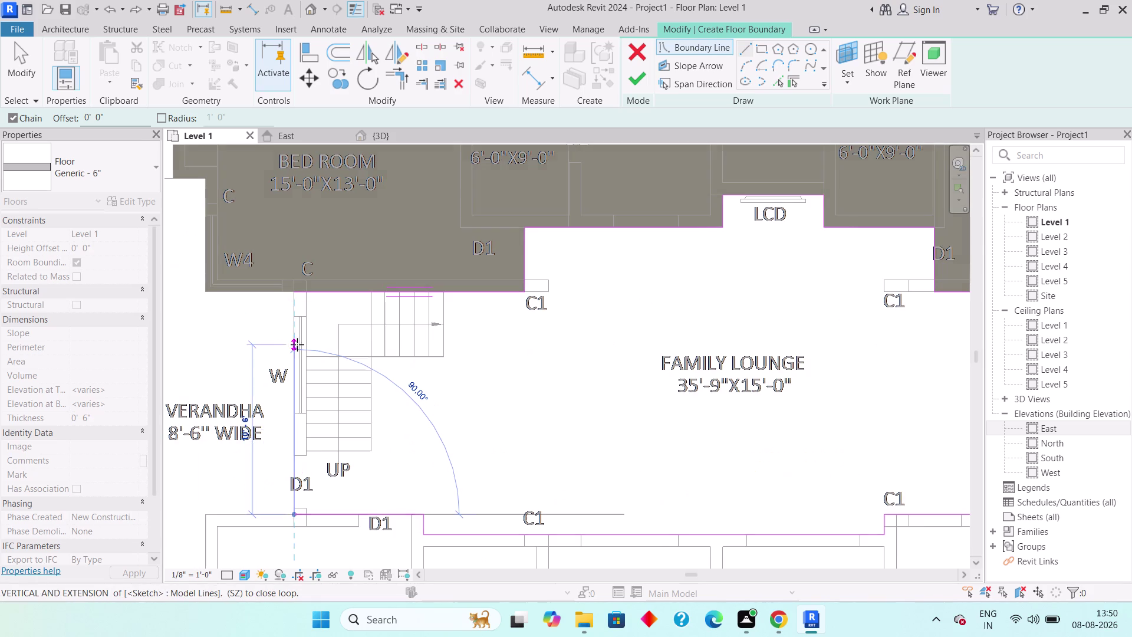
click(292, 294)
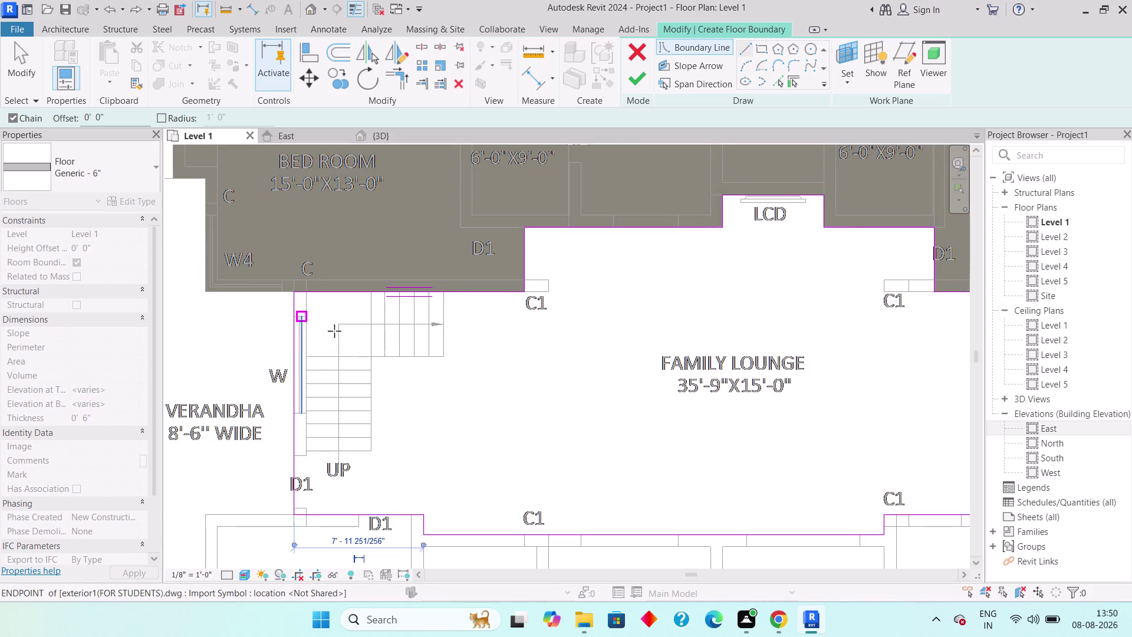
scroll(down, 3)
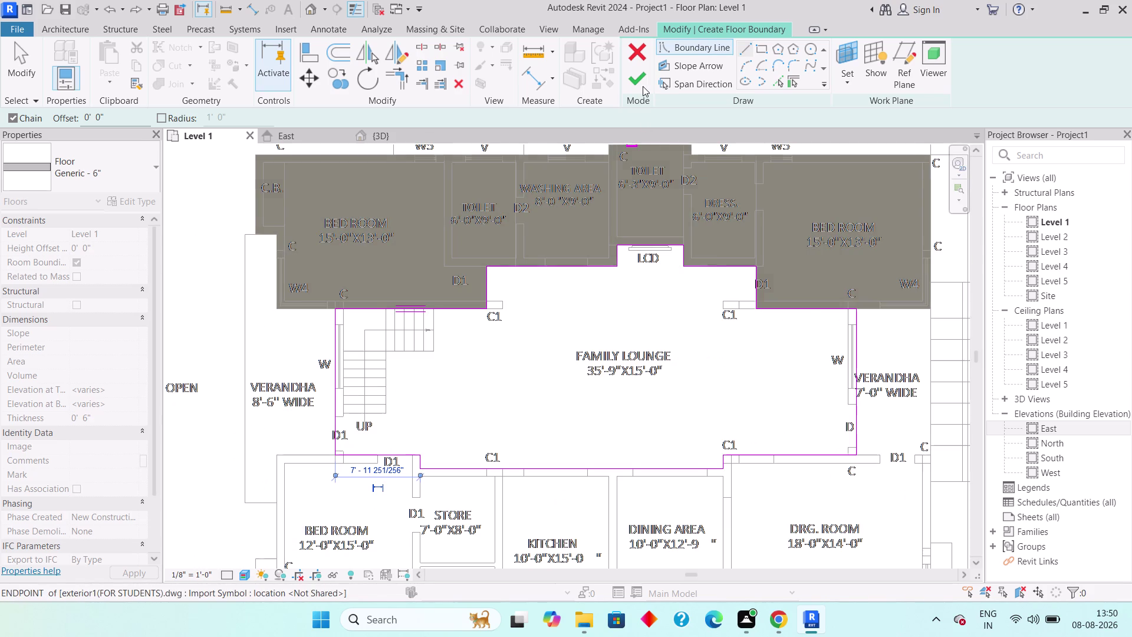
click(643, 86)
scroll(down, 3)
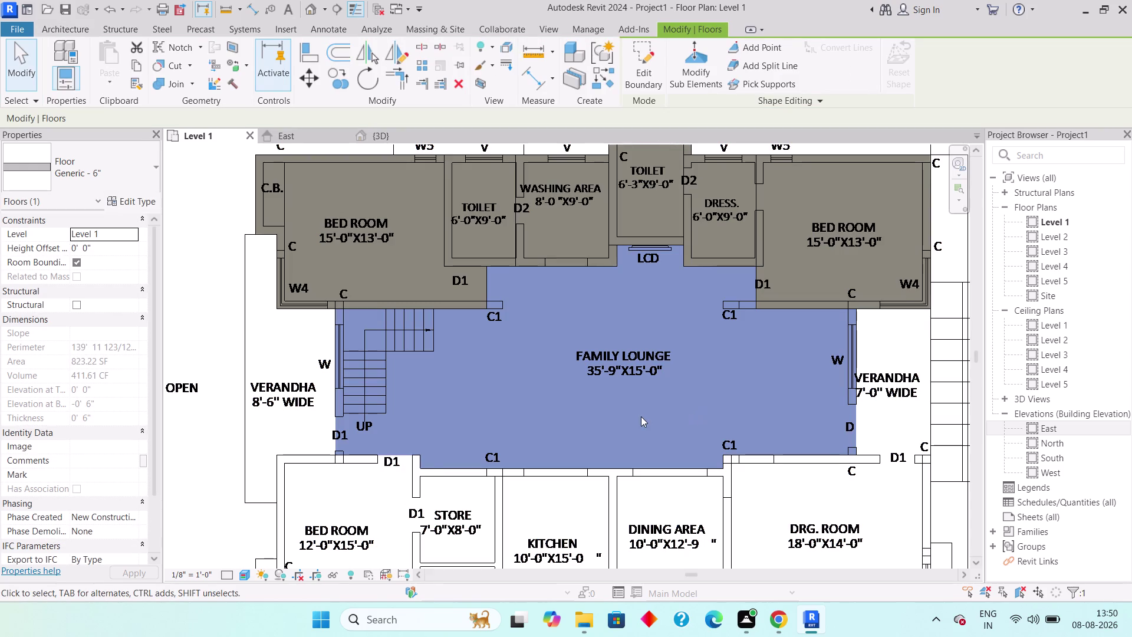
Deselect, then start another architectural floor sketch using Pick Walls with the whole plan visible.
middle_drag(640, 417, 581, 367)
key(Escape)
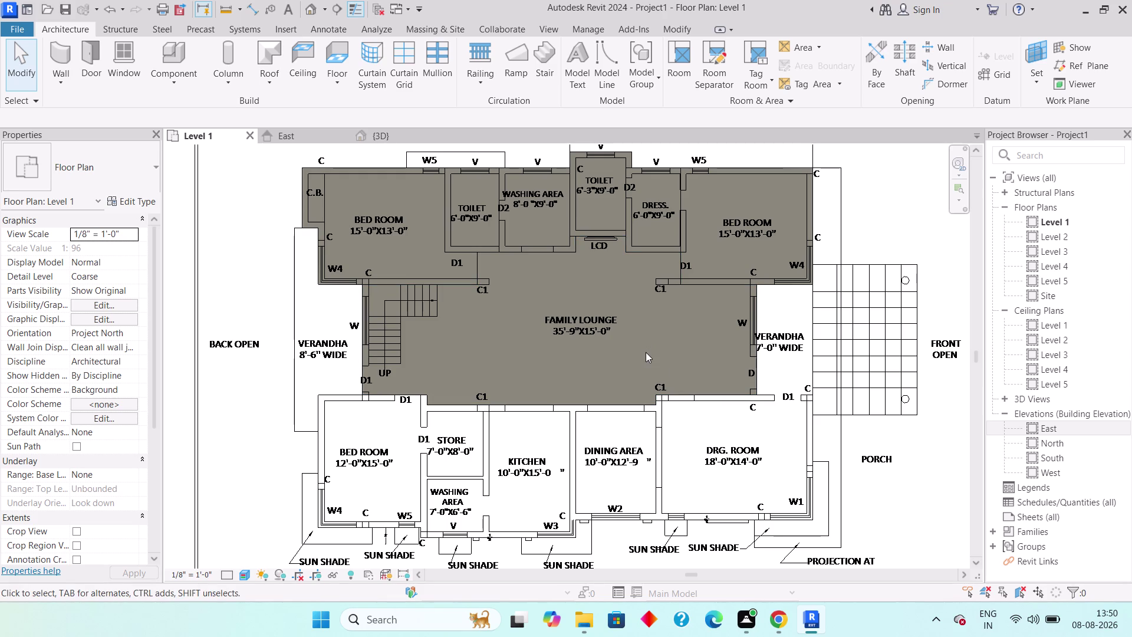
click(341, 82)
click(378, 111)
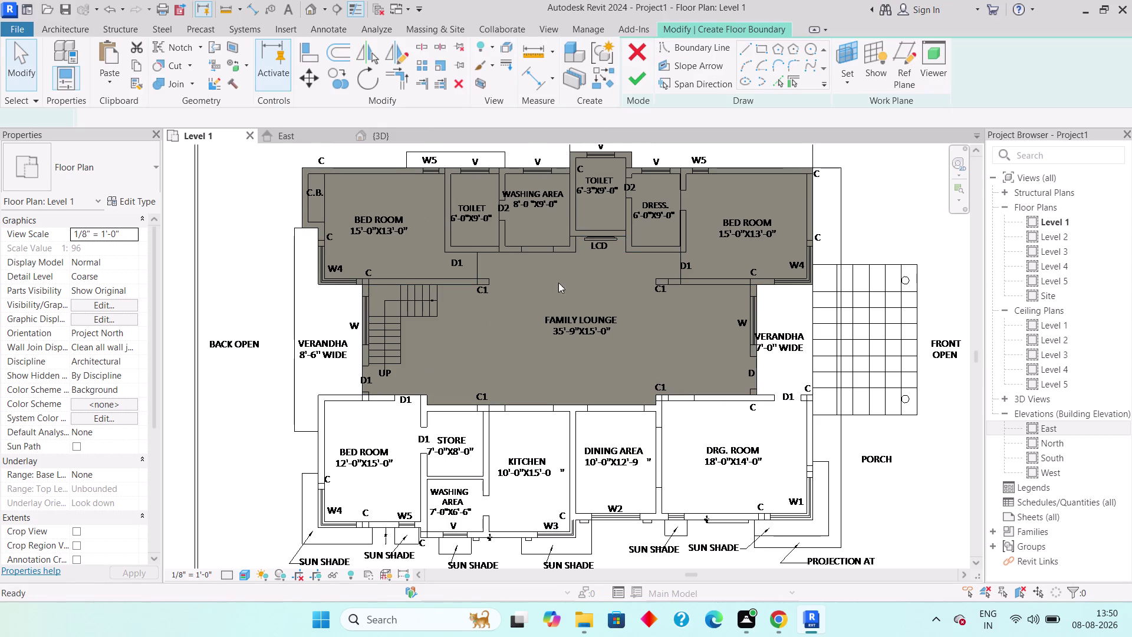
click(761, 48)
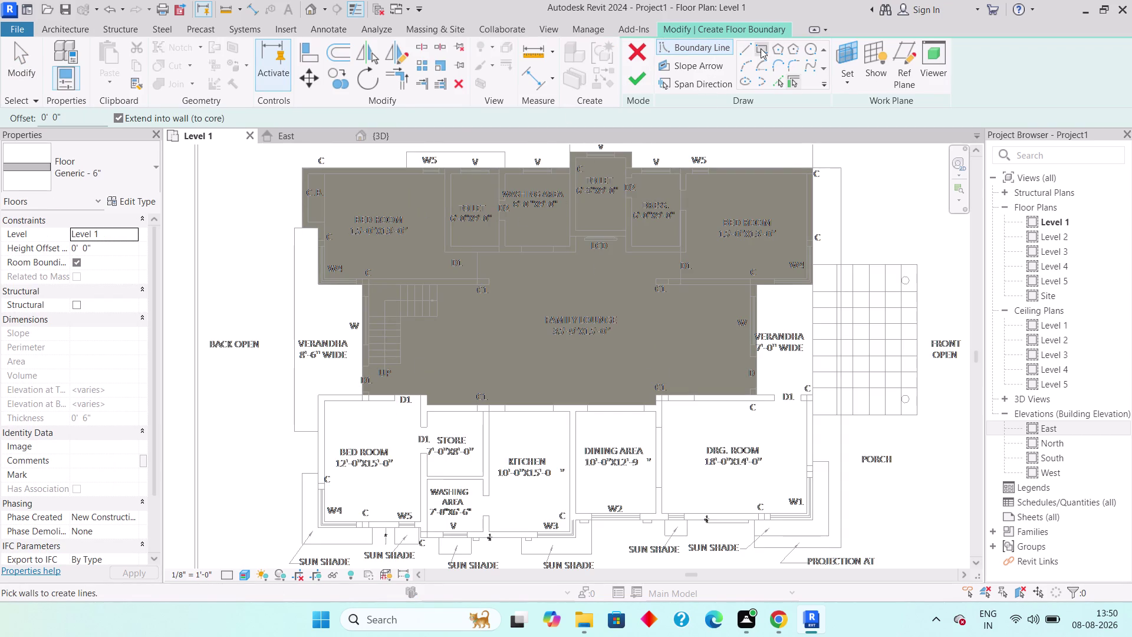
Outline the 12'-0" x 15'-0" Bed Room with a rectangle, creating a 210 sq ft floor.
scroll(up, 3)
scroll(up, 3)
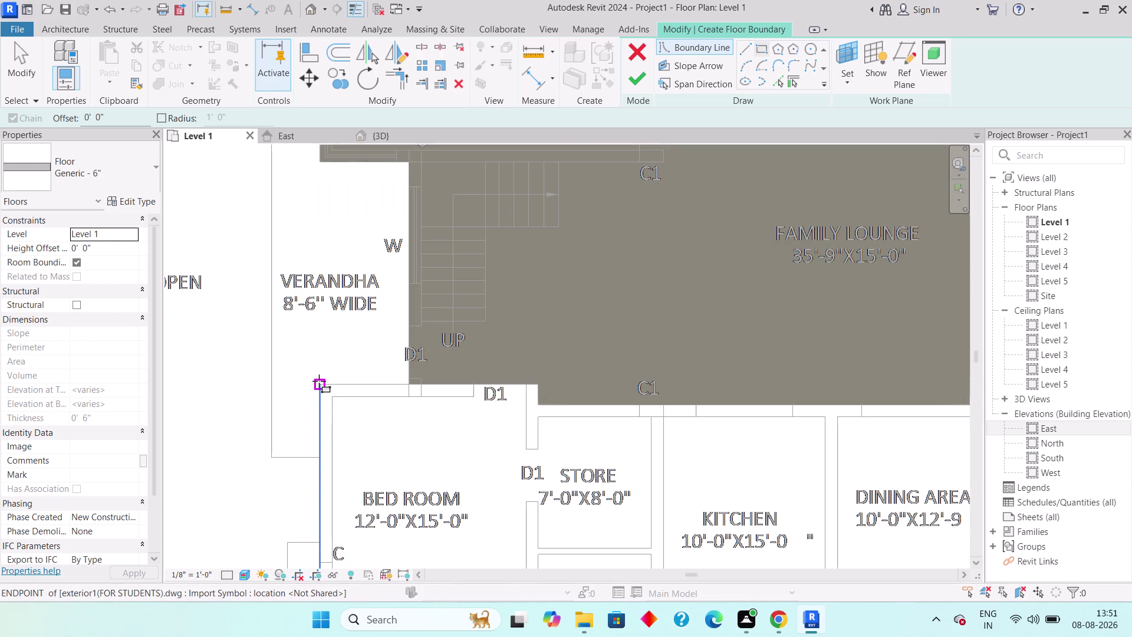
click(319, 381)
middle_drag(396, 498, 247, 334)
scroll(down, 3)
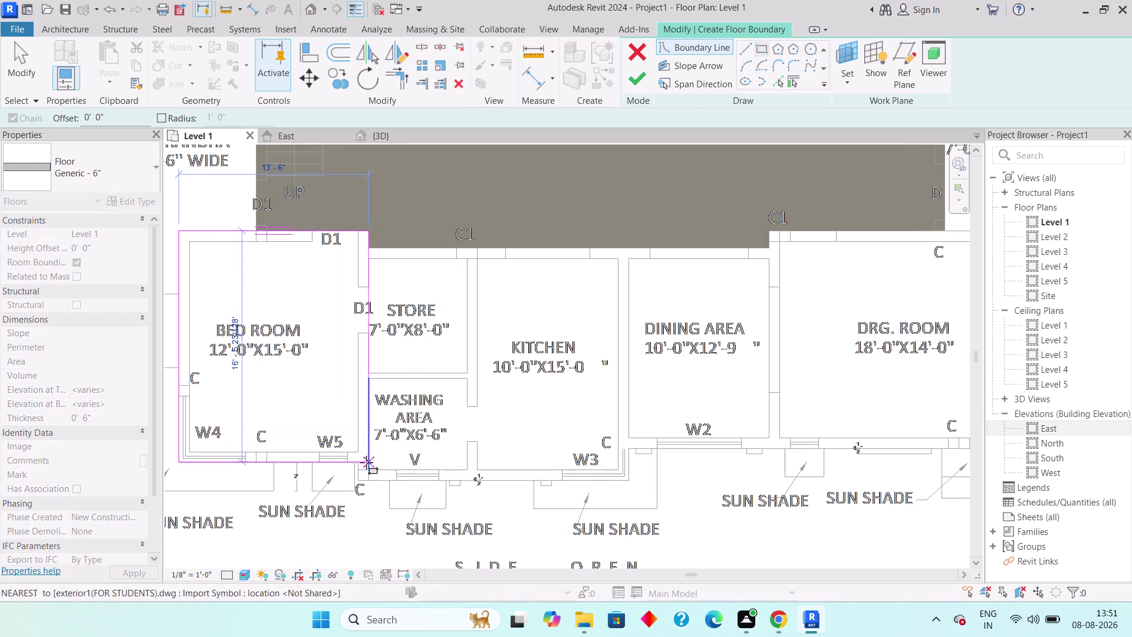
scroll(up, 3)
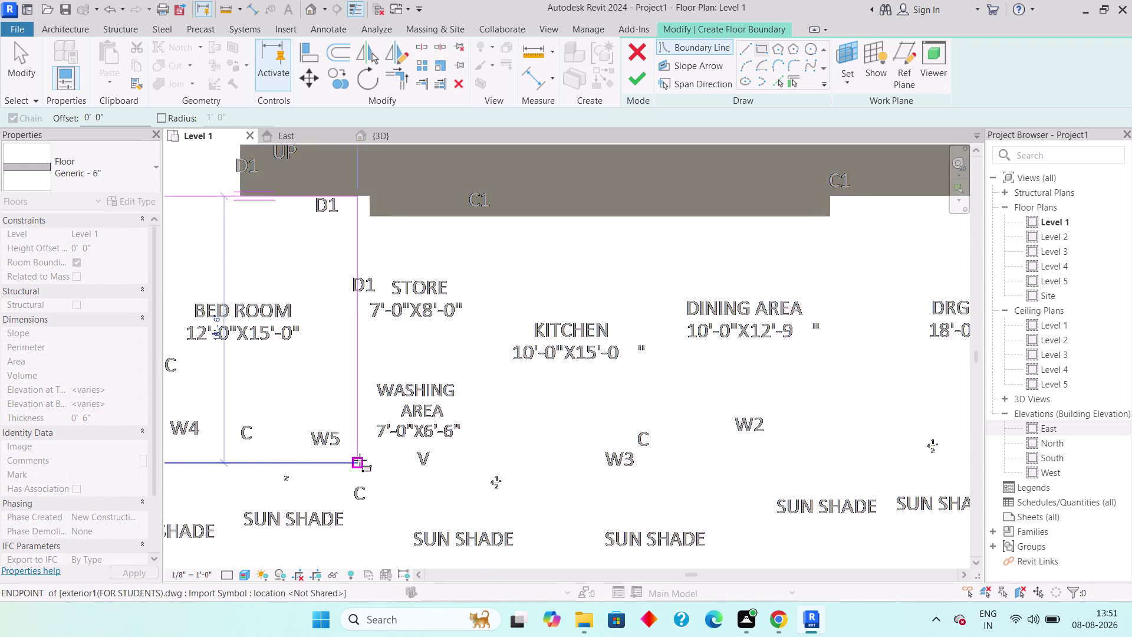
scroll(up, 3)
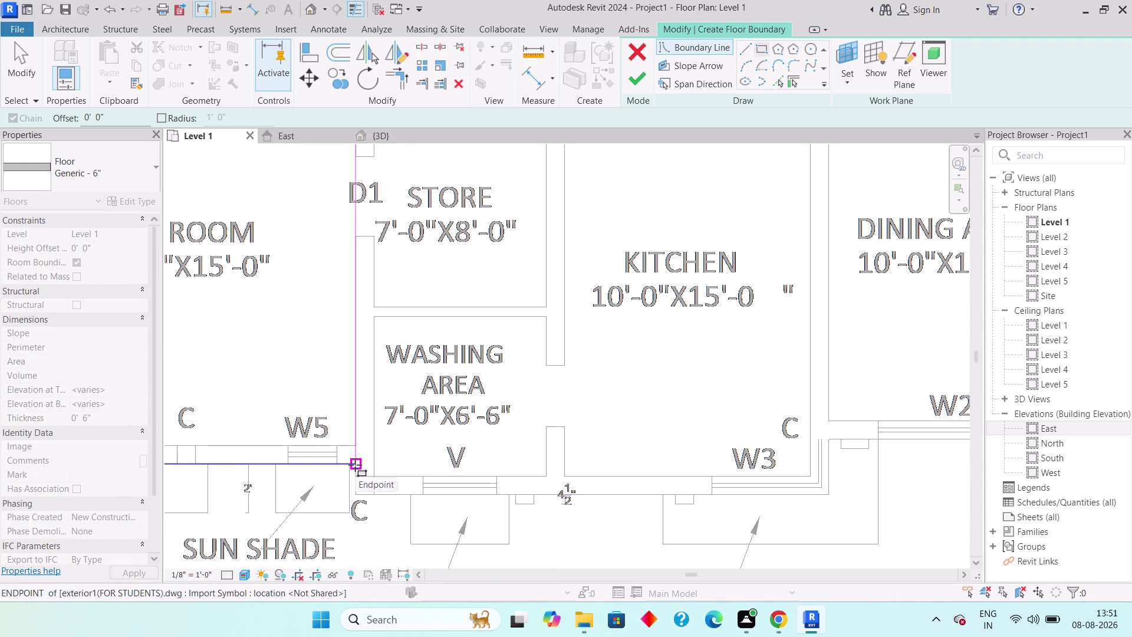
click(355, 465)
click(642, 81)
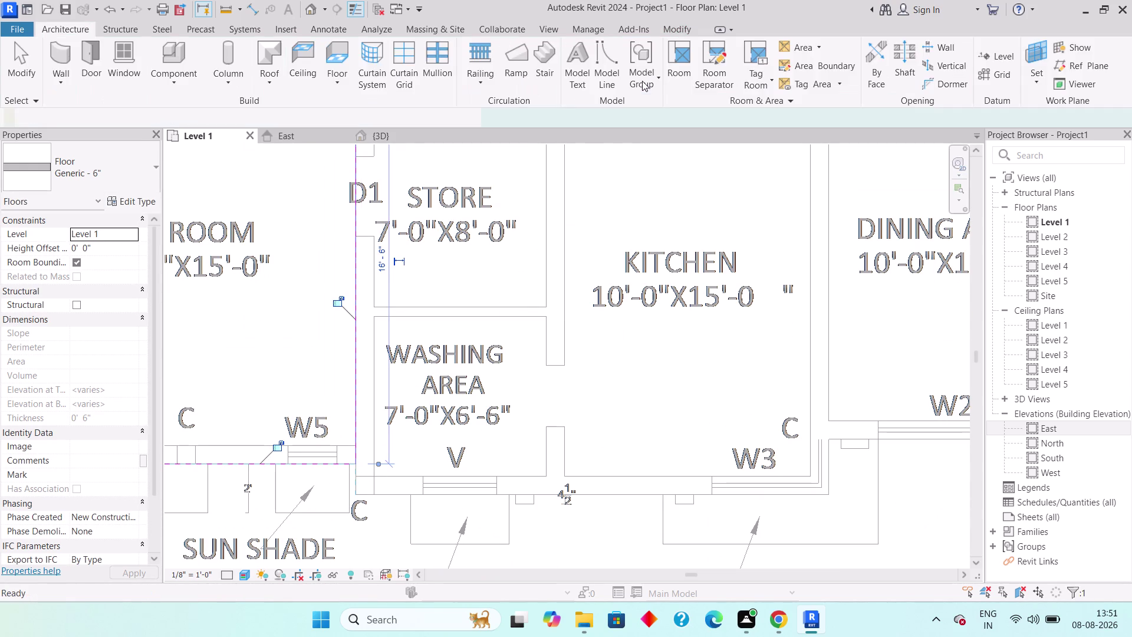
middle_drag(466, 355, 463, 480)
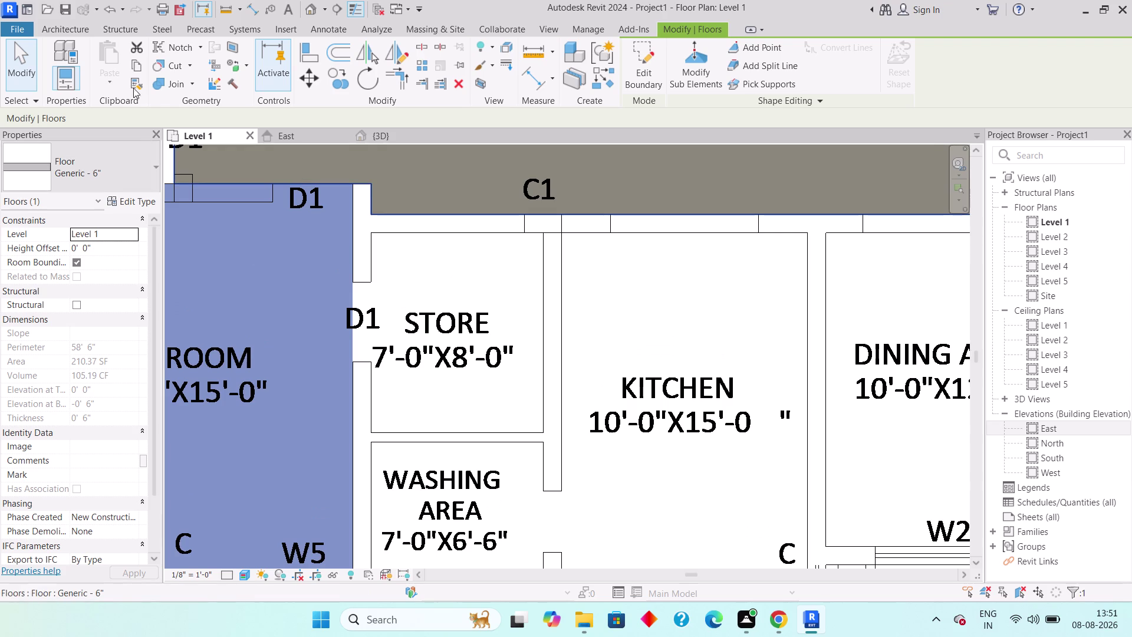
click(76, 25)
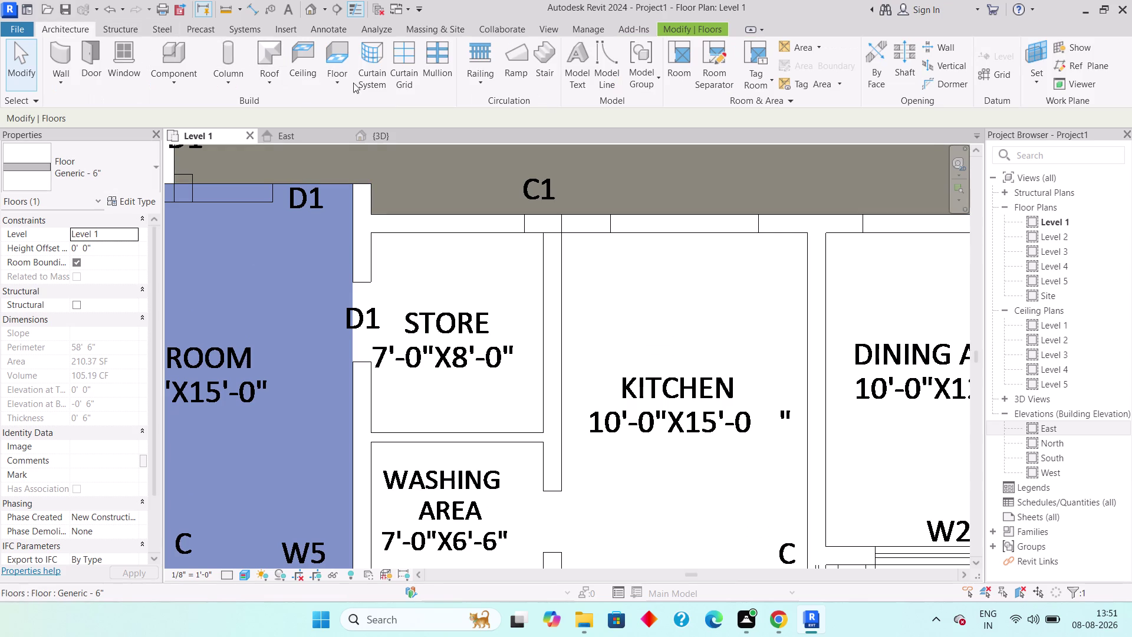
Start another floor sketch near the Store, then cancel it.
click(342, 83)
click(377, 110)
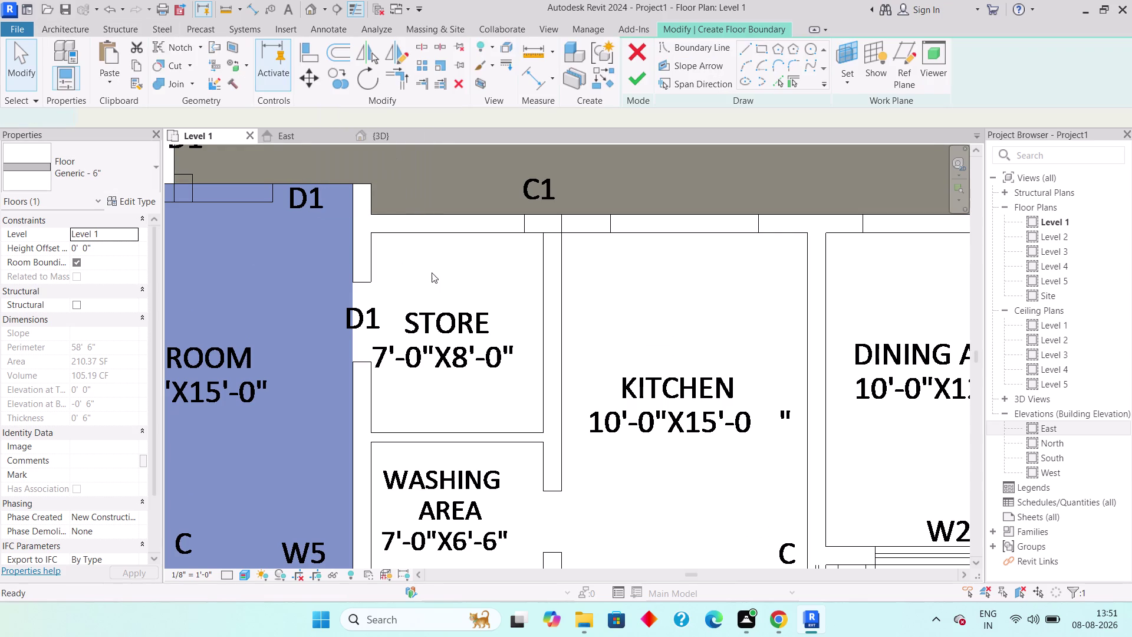
middle_drag(346, 208, 322, 245)
scroll(down, 3)
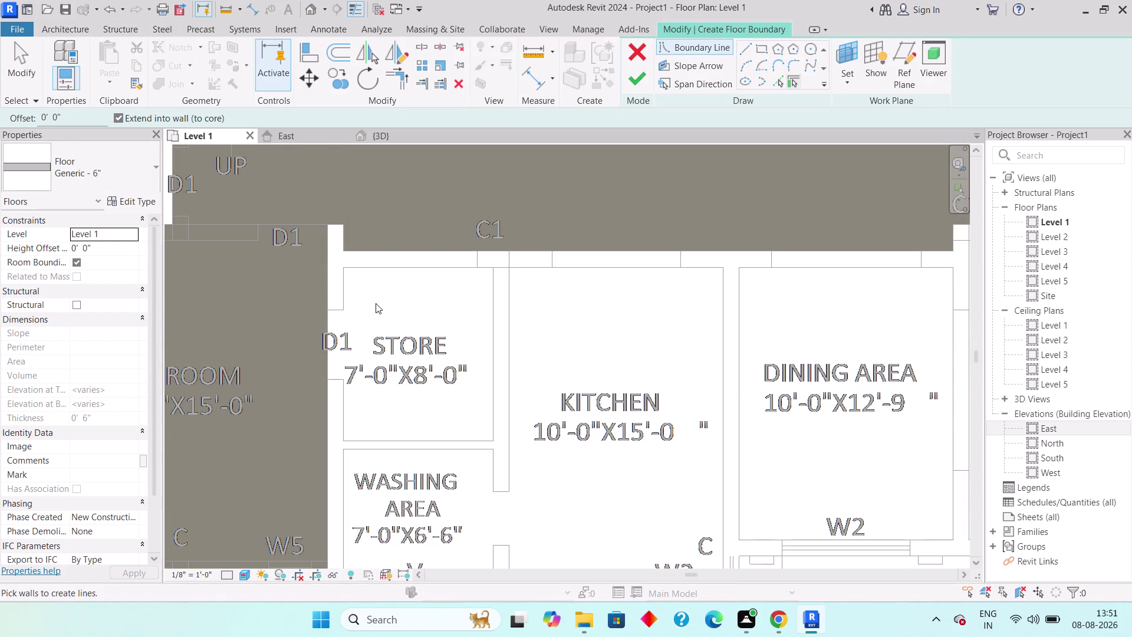
click(641, 53)
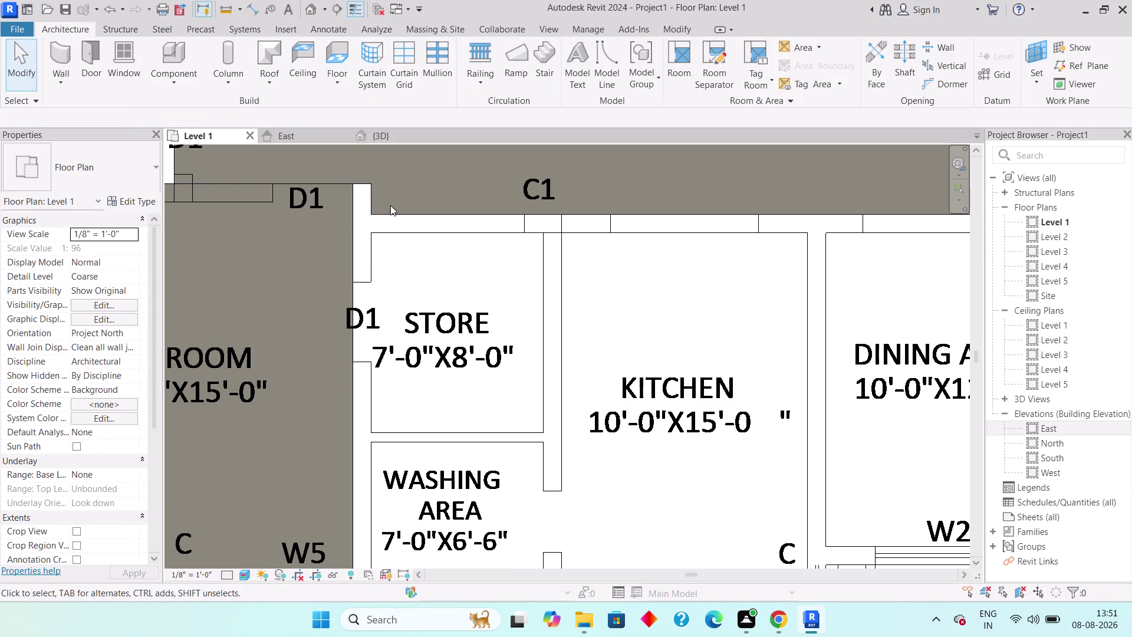
key(Escape)
Edit the lounge floor outline, deleting the edge near D1 and moving its corner to the Bed Room wall.
double_click(388, 214)
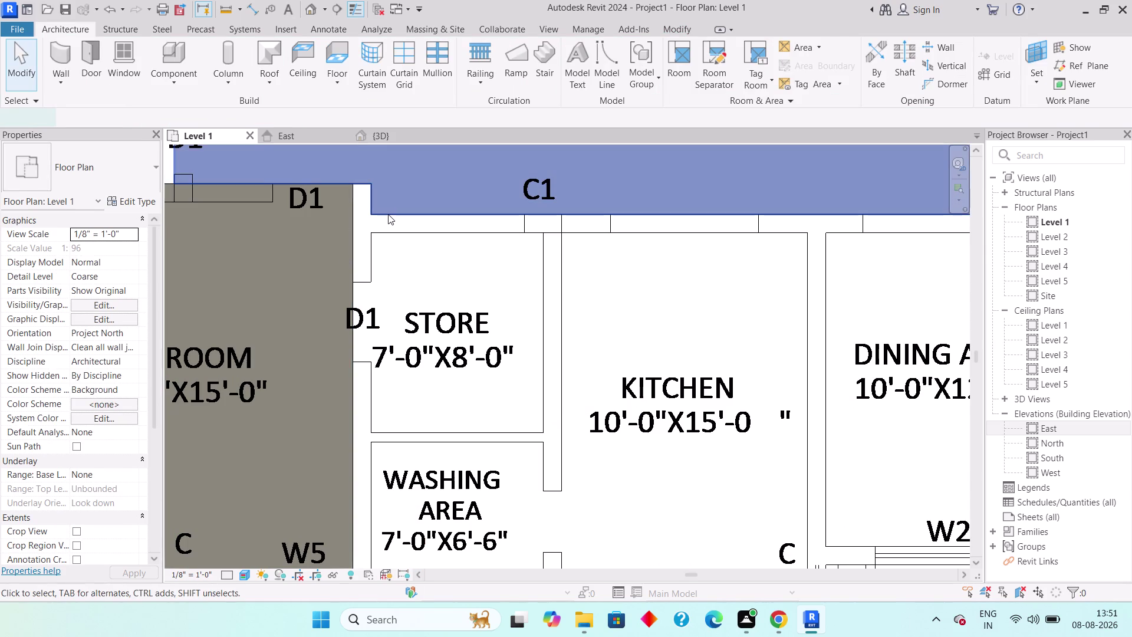
click(368, 197)
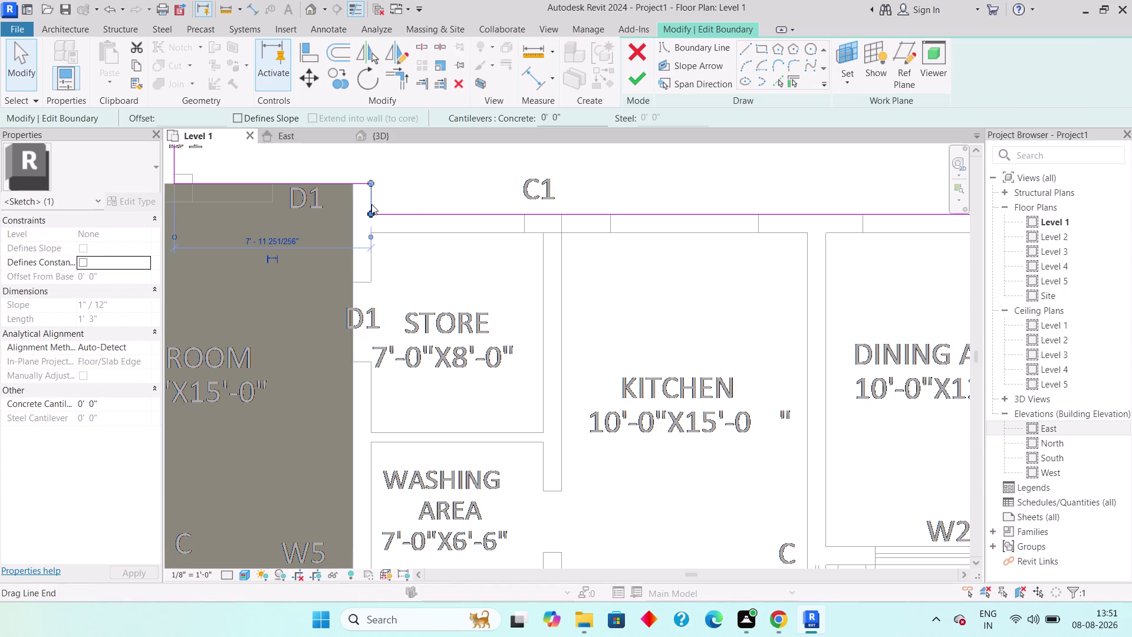
key(Delete)
click(371, 213)
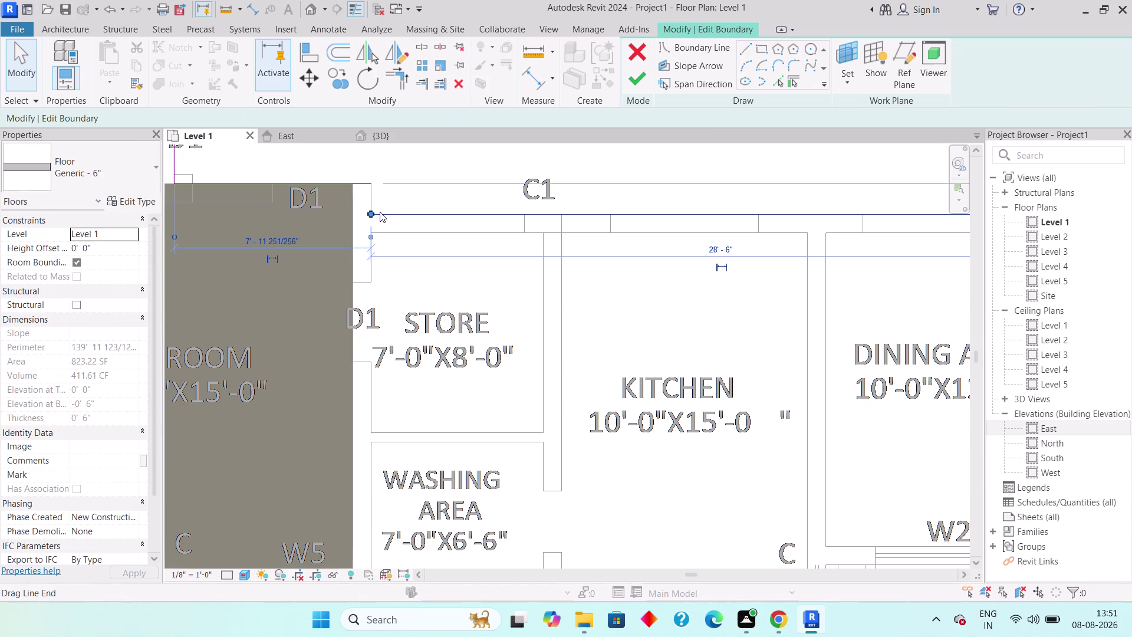
drag(369, 211, 355, 211)
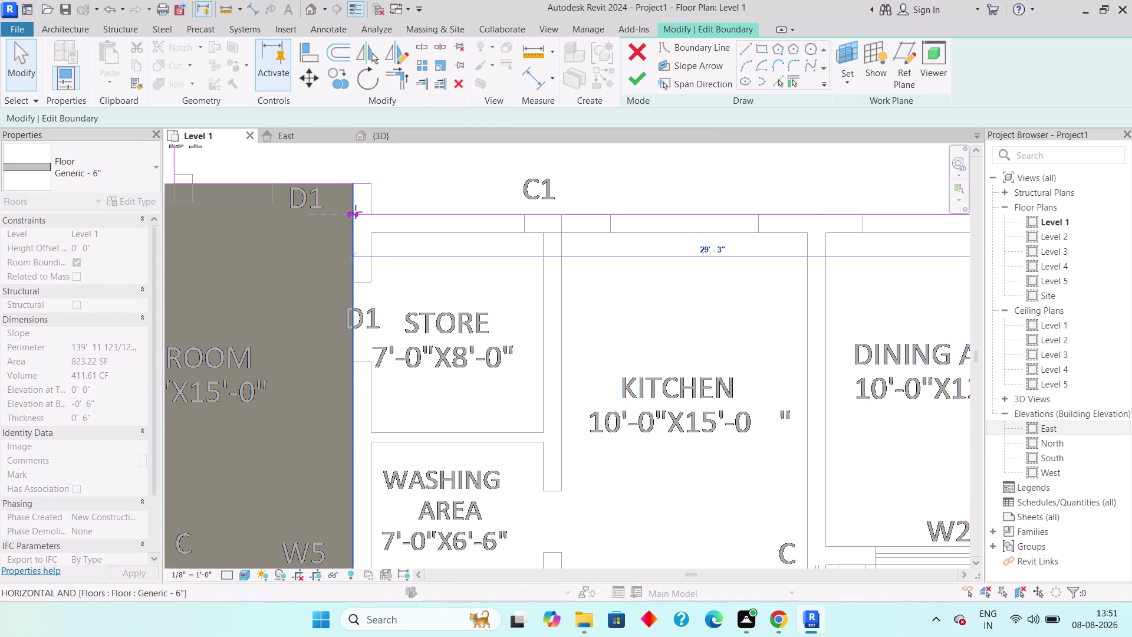
key(Escape)
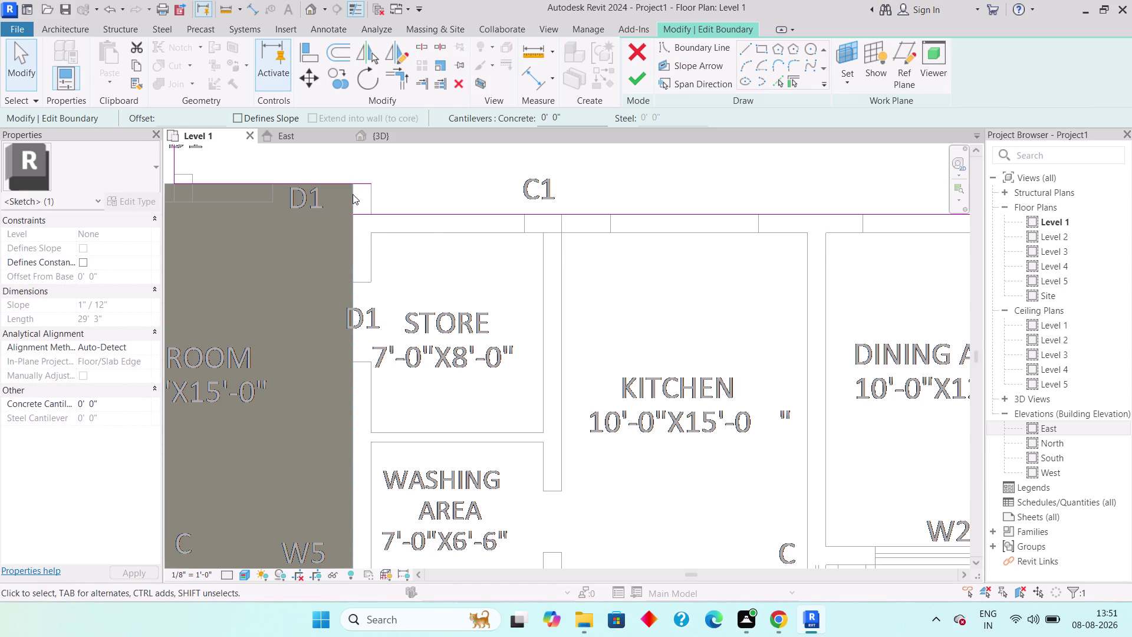
click(744, 45)
scroll(up, 3)
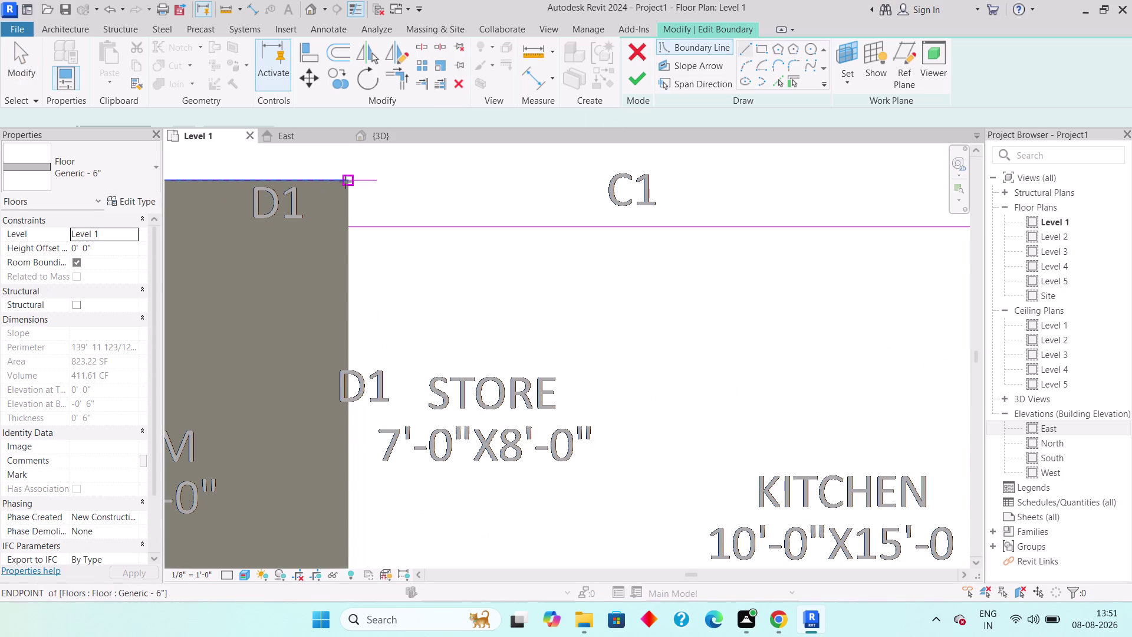
Extend the lounge outline into the upper D1 doorway, then inspect the finished floor.
click(345, 181)
click(347, 228)
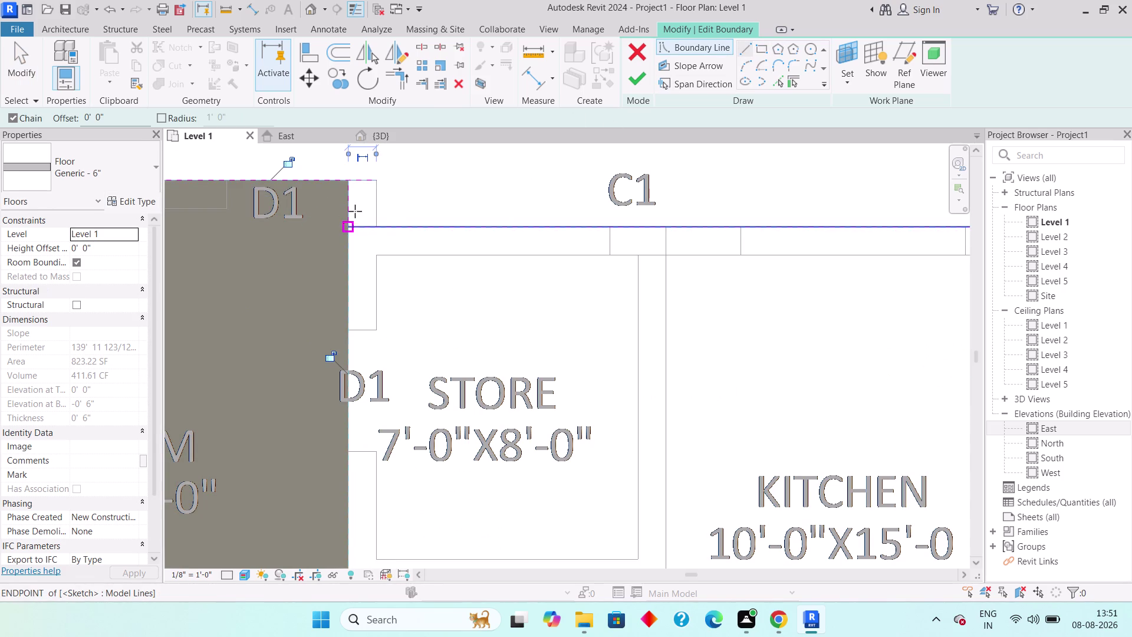
key(Escape)
key(Escape)
click(371, 176)
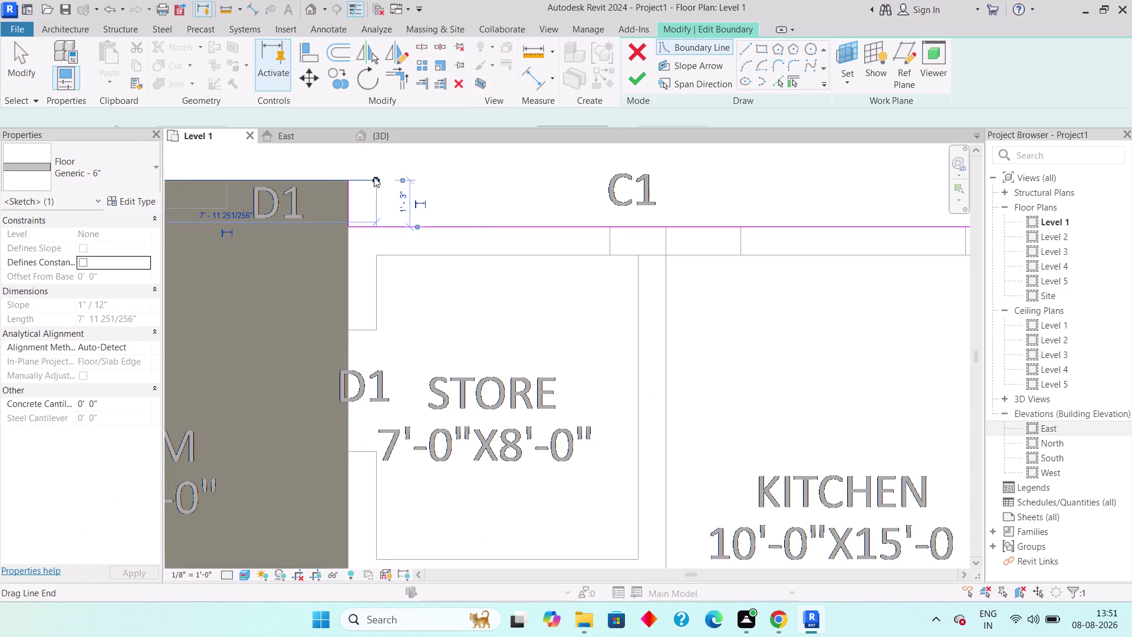
drag(373, 176, 349, 182)
key(Escape)
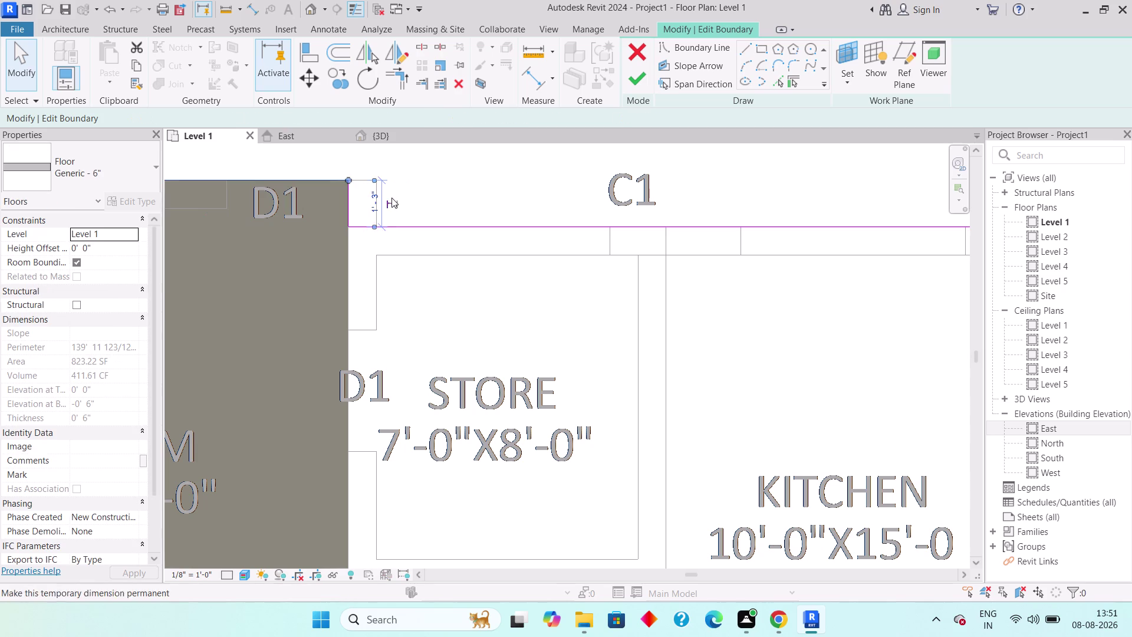
click(645, 84)
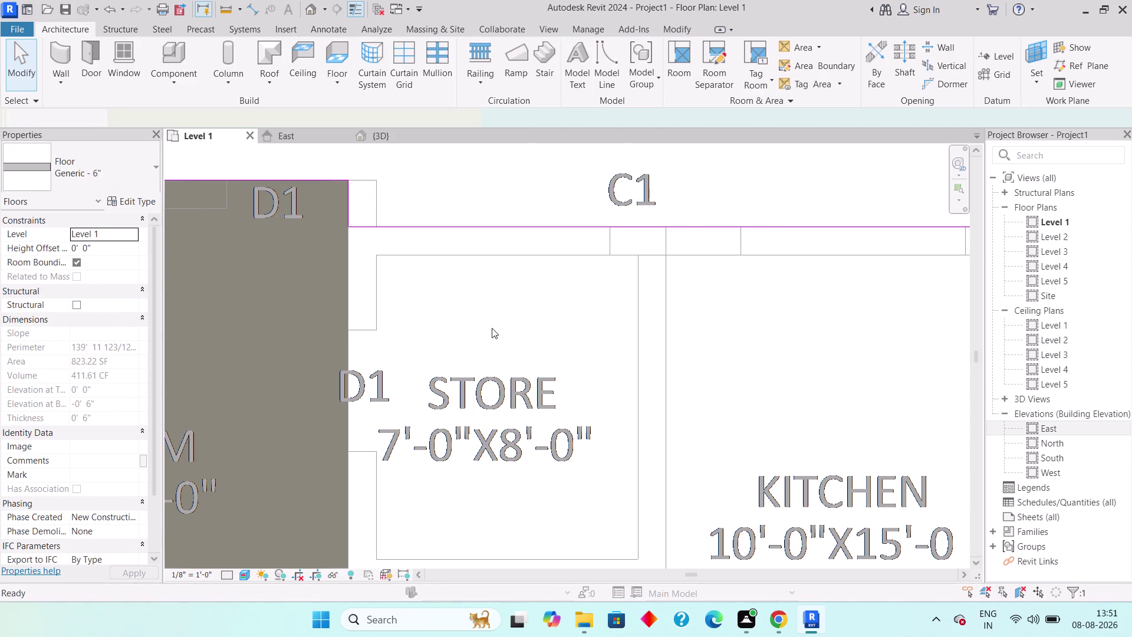
key(Escape)
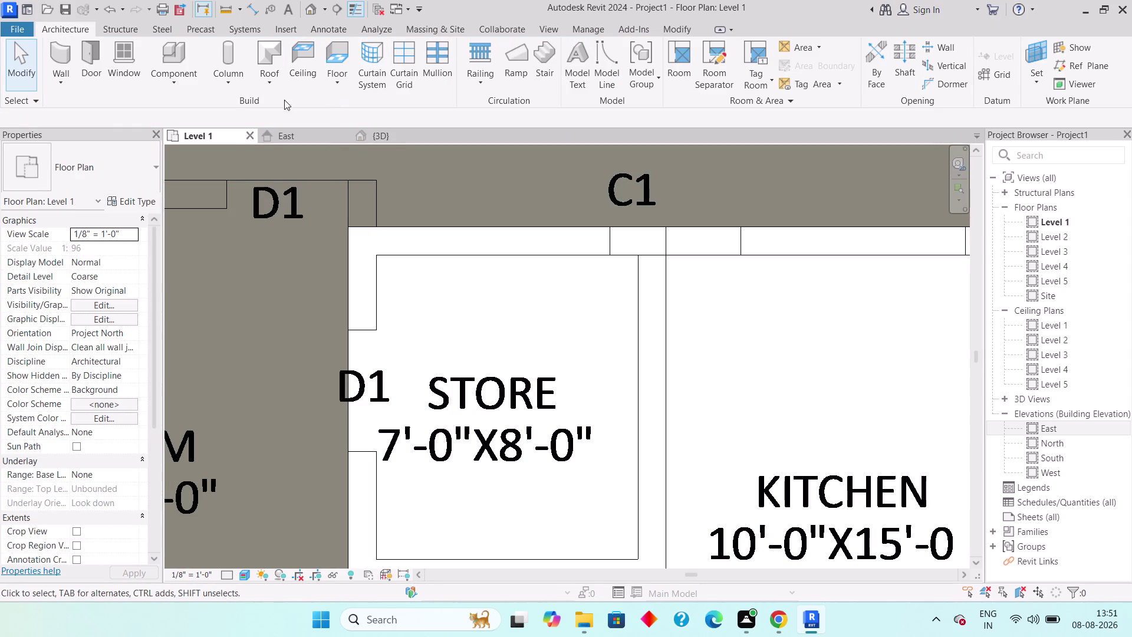
Start a rectangular Generic 6" floor boundary at the Store's top-left corner.
click(333, 78)
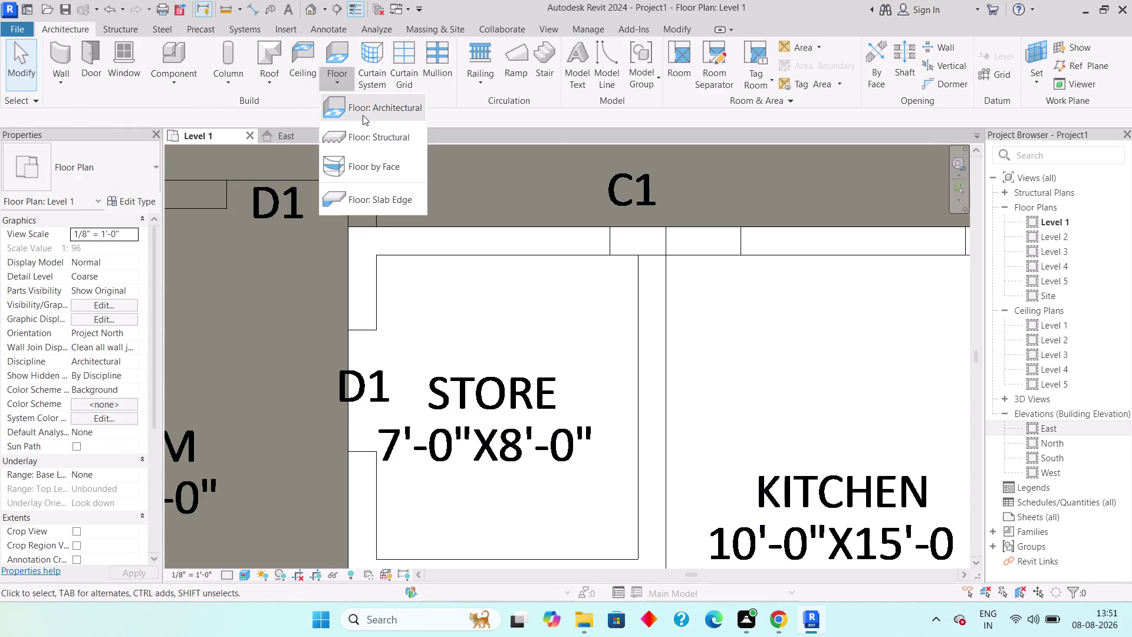
click(366, 117)
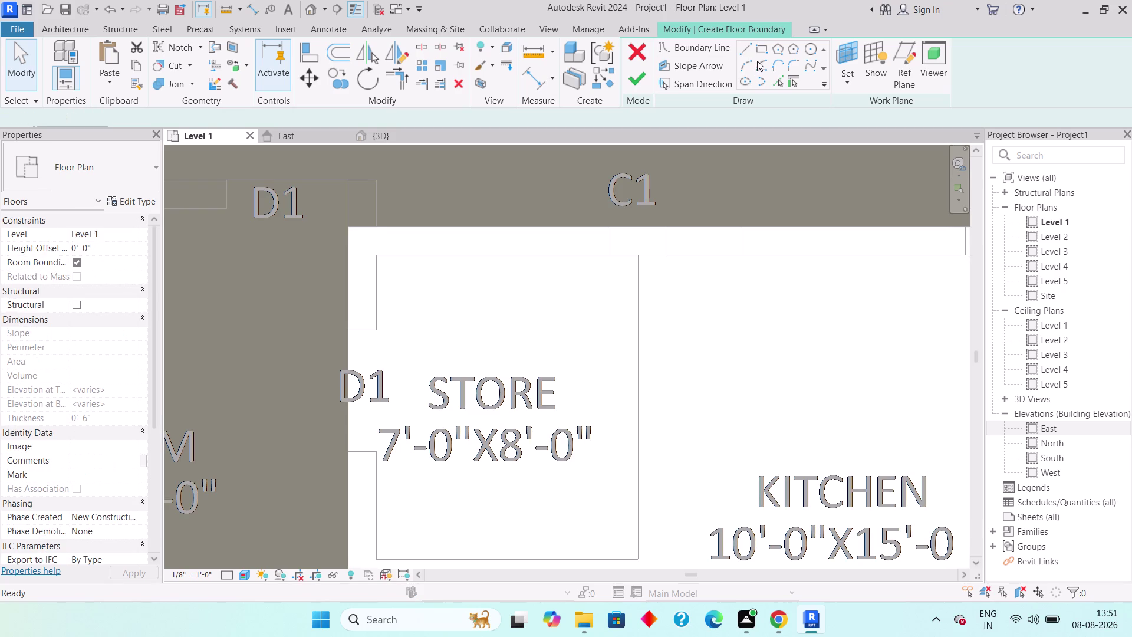
click(760, 51)
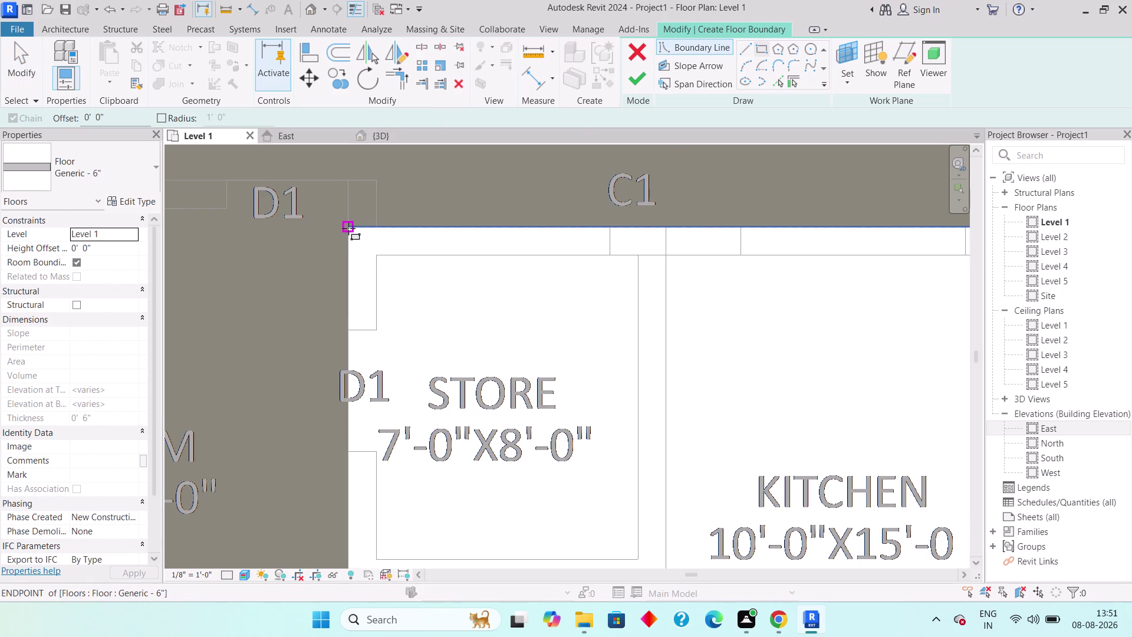
drag(348, 227, 358, 233)
middle_drag(499, 343, 406, 247)
scroll(down, 3)
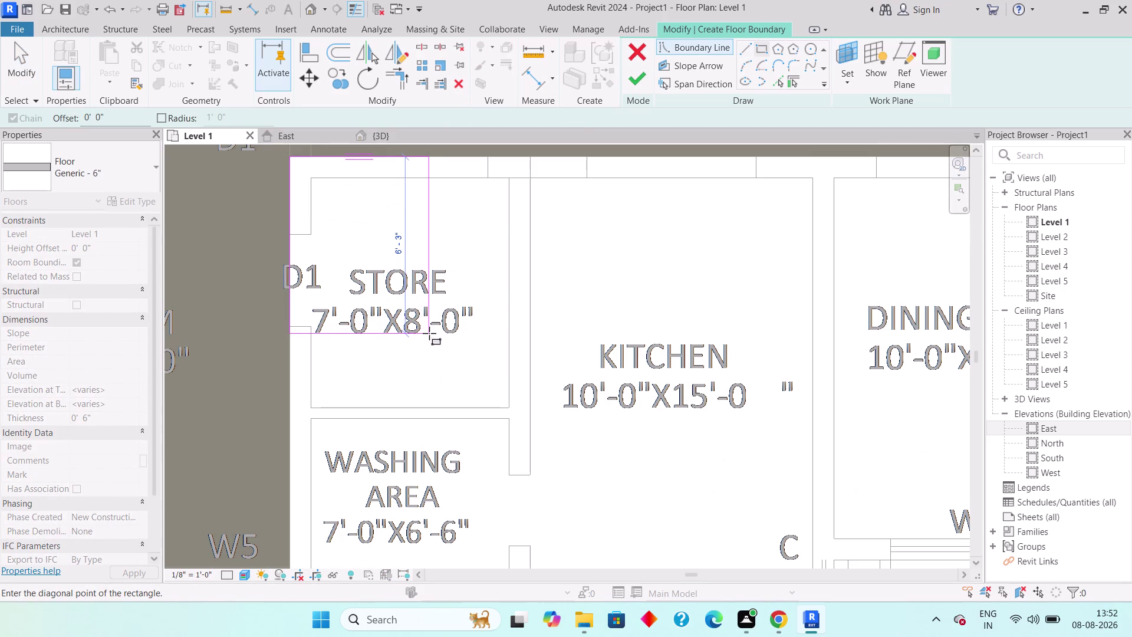
scroll(down, 3)
Set the far corner below the Washing Area and finish the 134 sq ft floor.
middle_drag(430, 379, 419, 288)
scroll(down, 3)
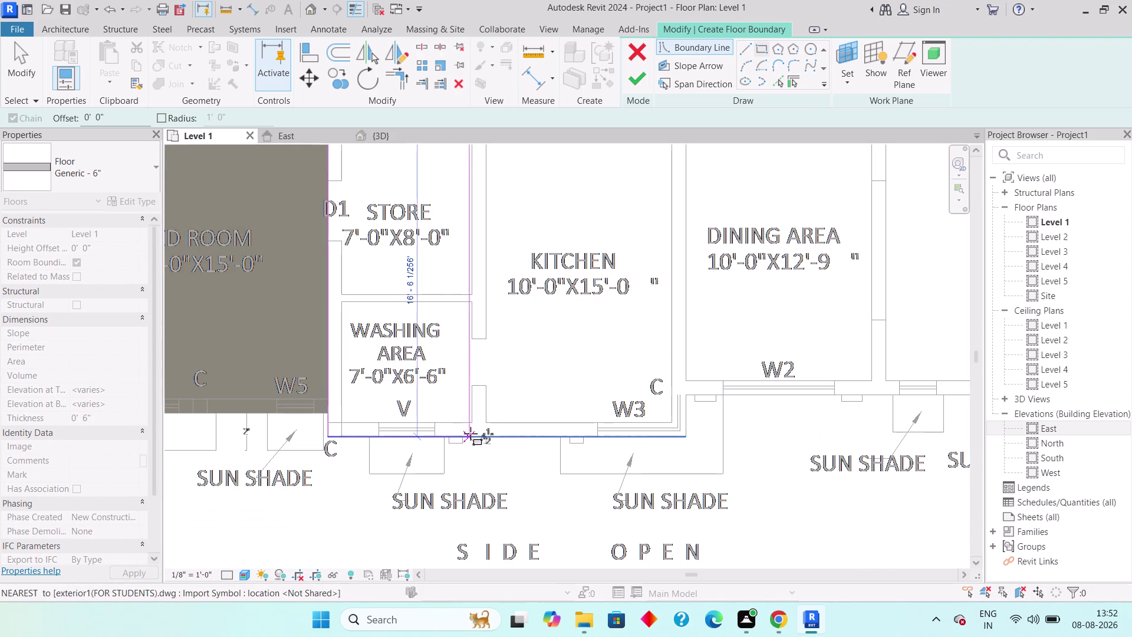
scroll(up, 3)
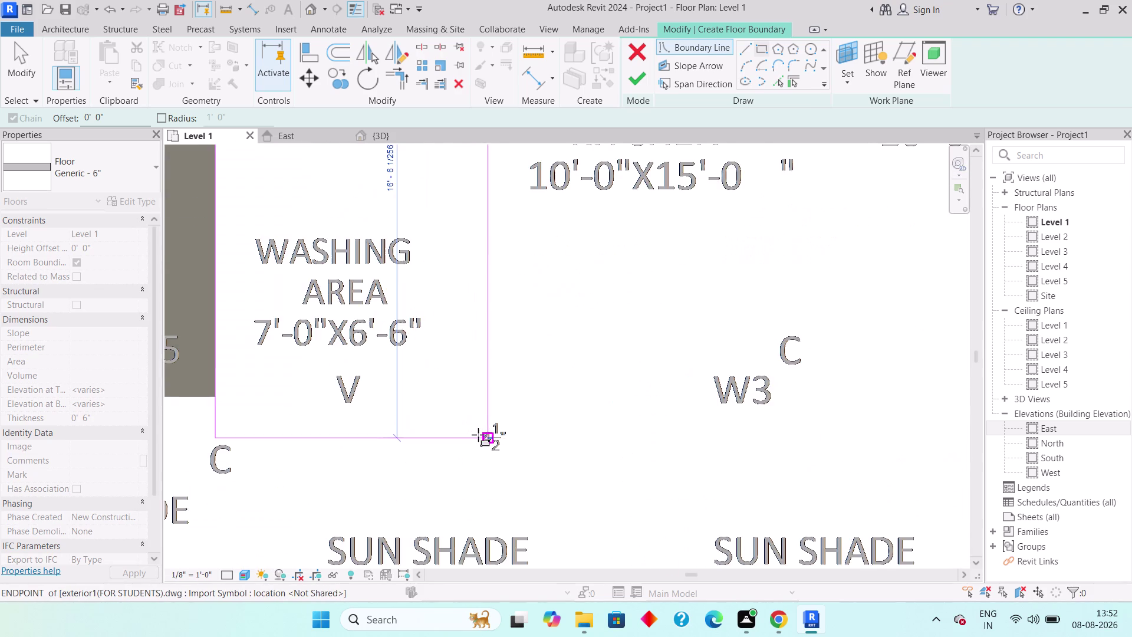
scroll(up, 3)
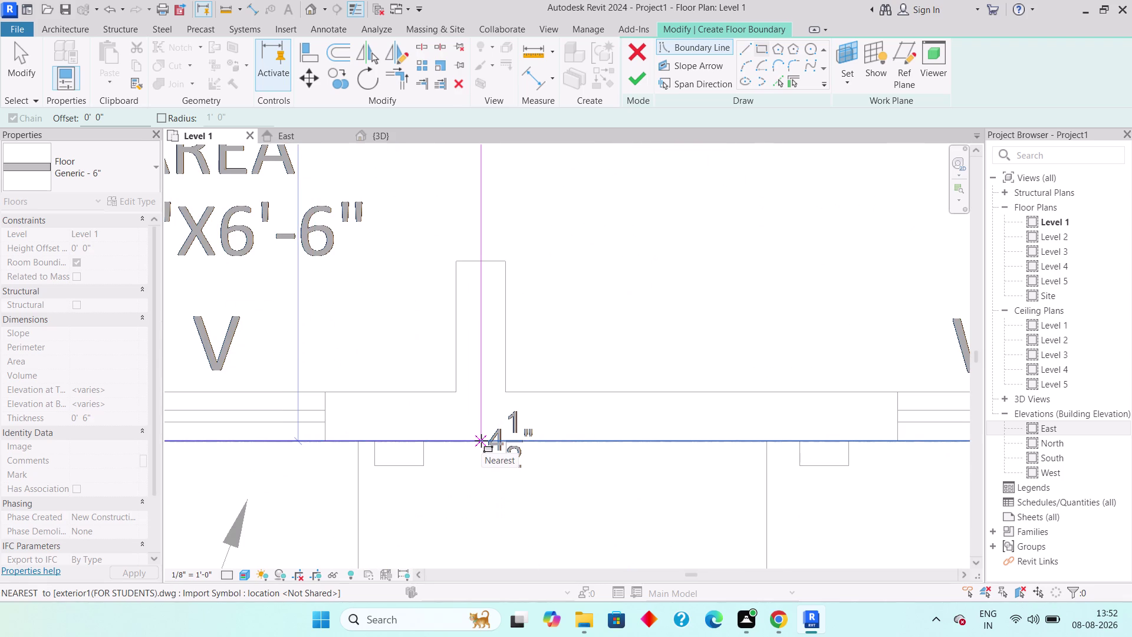
click(481, 440)
scroll(down, 3)
scroll(down, 3)
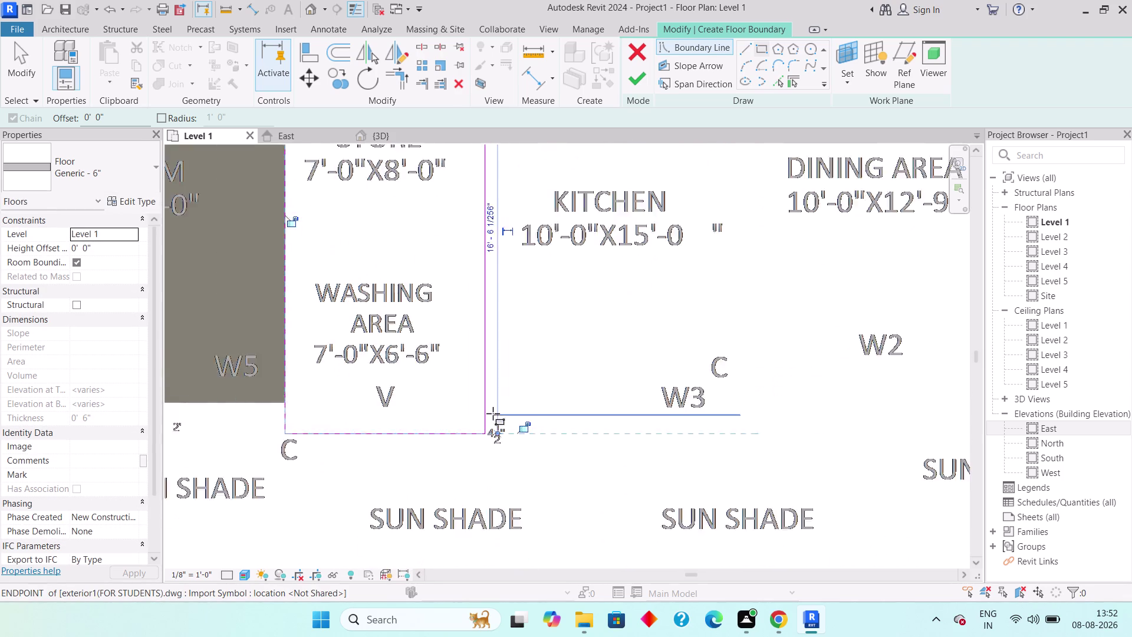
scroll(down, 3)
click(638, 88)
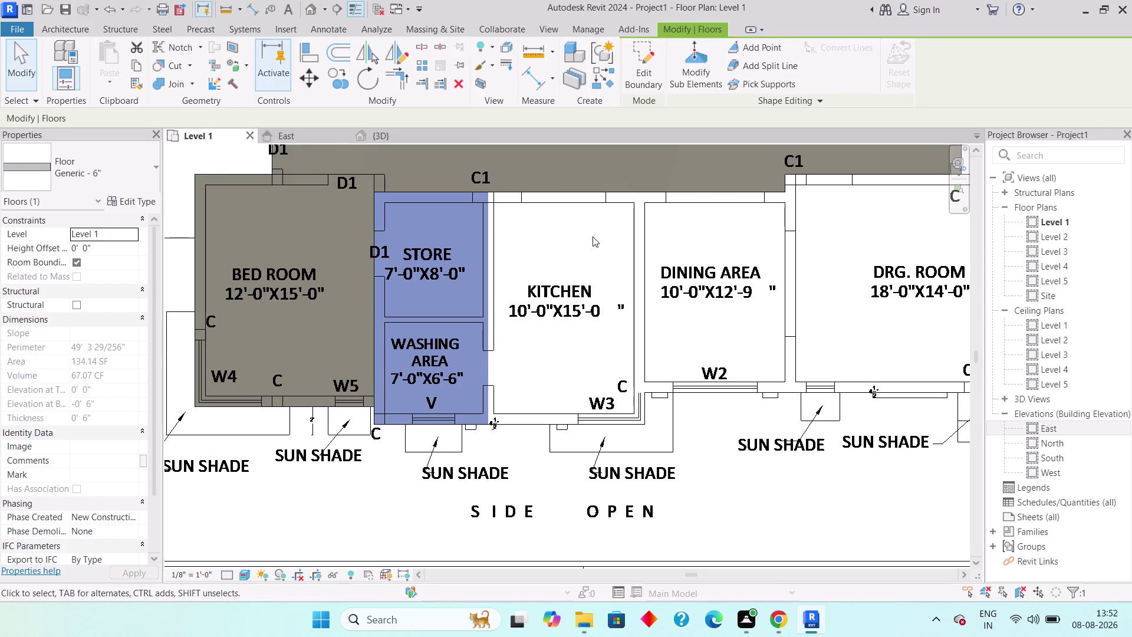
key(Escape)
key(Escape)
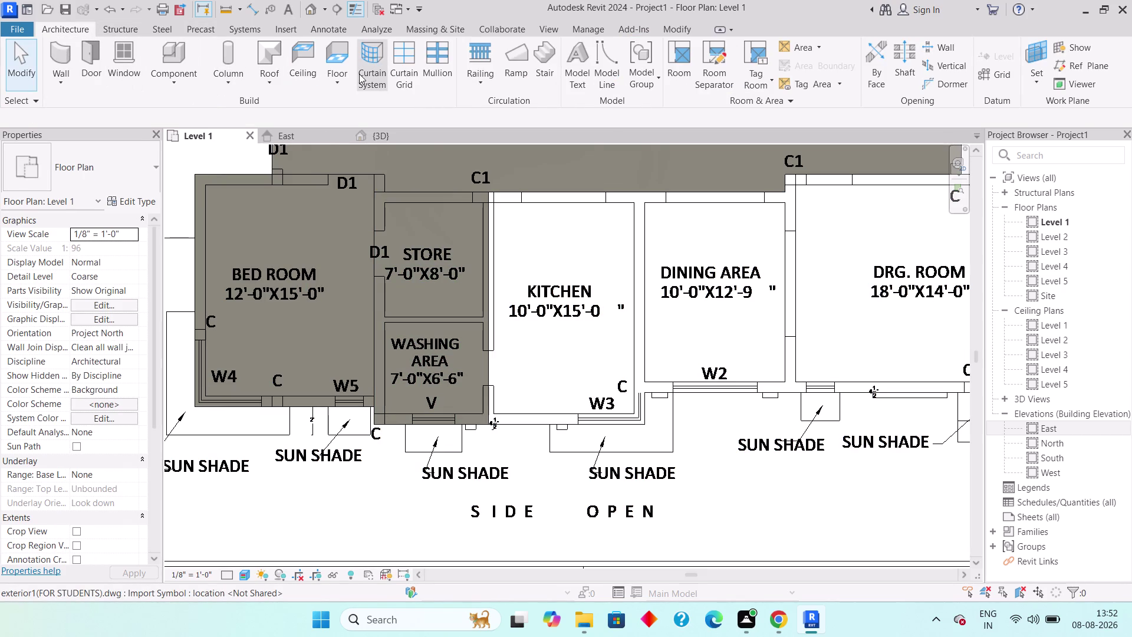
Start a rectangular floor boundary at the Kitchen's top-left corner.
click(327, 79)
click(384, 106)
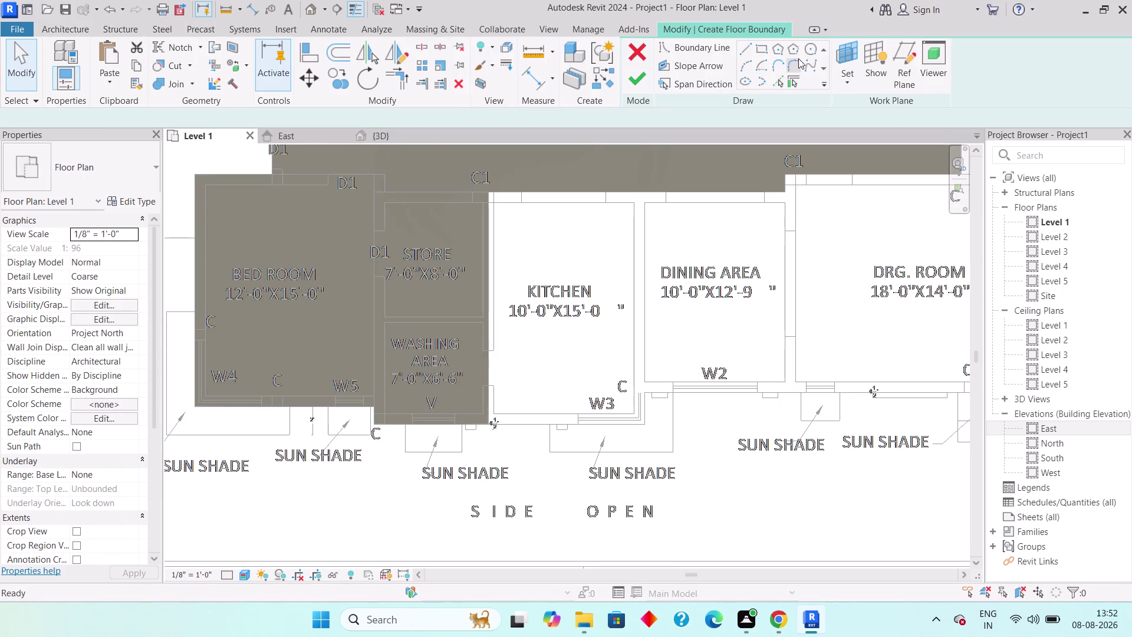
click(758, 50)
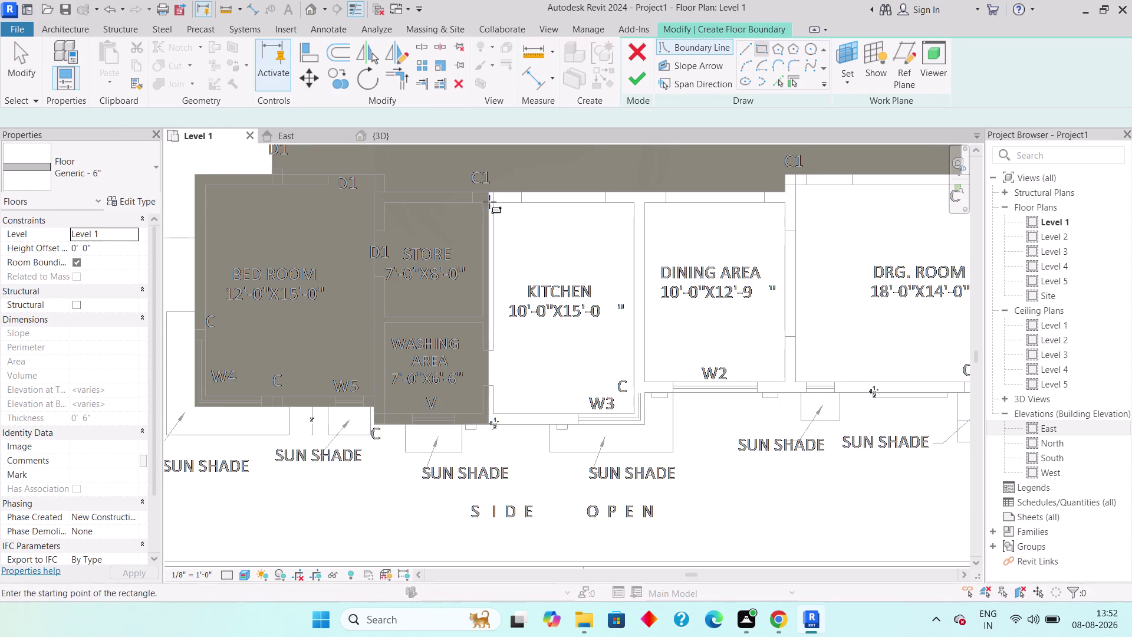
scroll(up, 3)
click(485, 191)
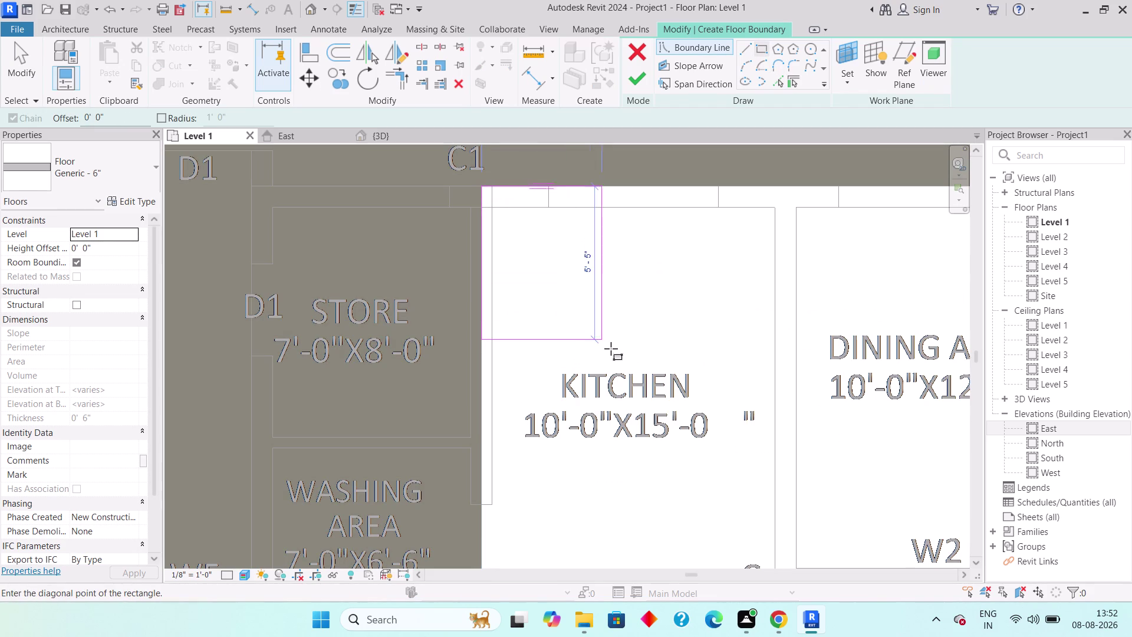
Set the far corner at the Kitchen's bottom-right and finish the 183 sq ft floor.
middle_drag(611, 349, 532, 302)
scroll(down, 3)
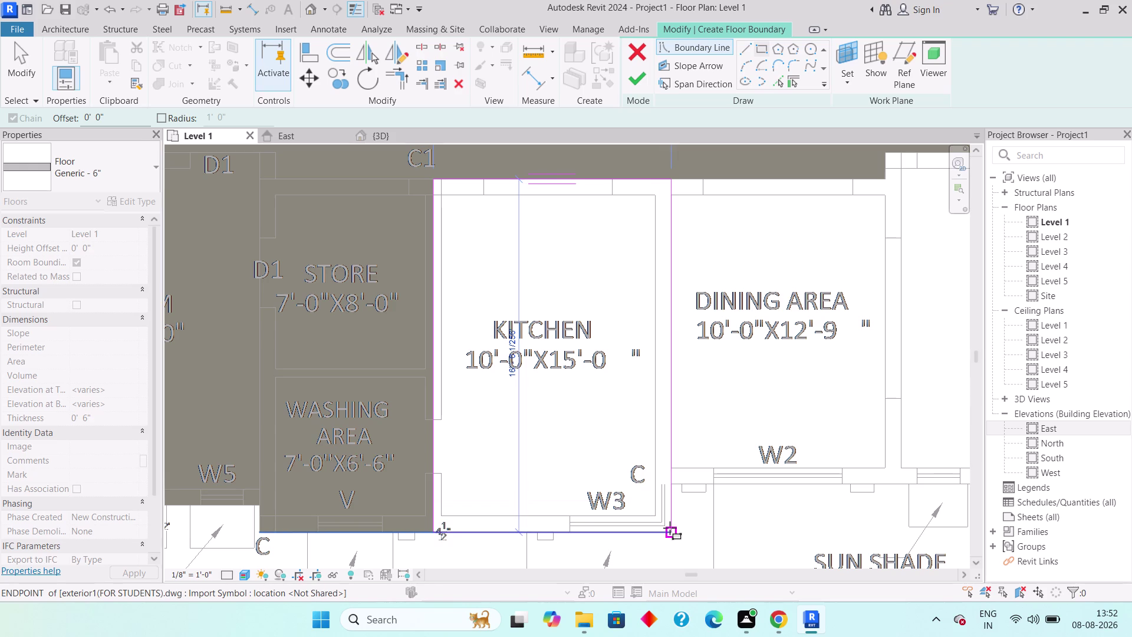
click(670, 527)
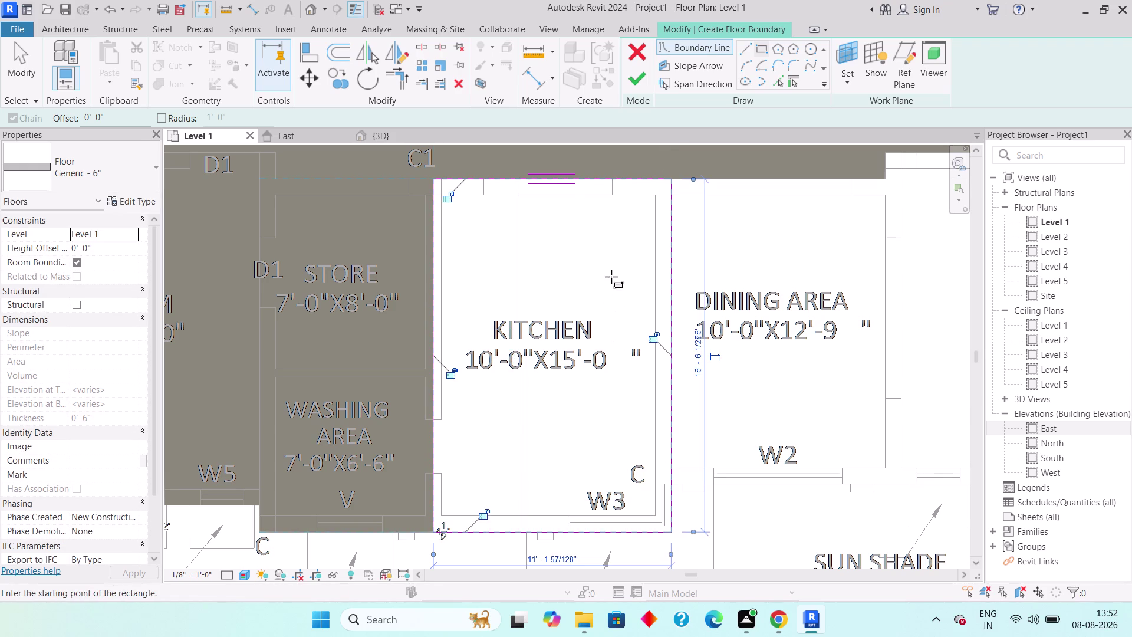
click(636, 76)
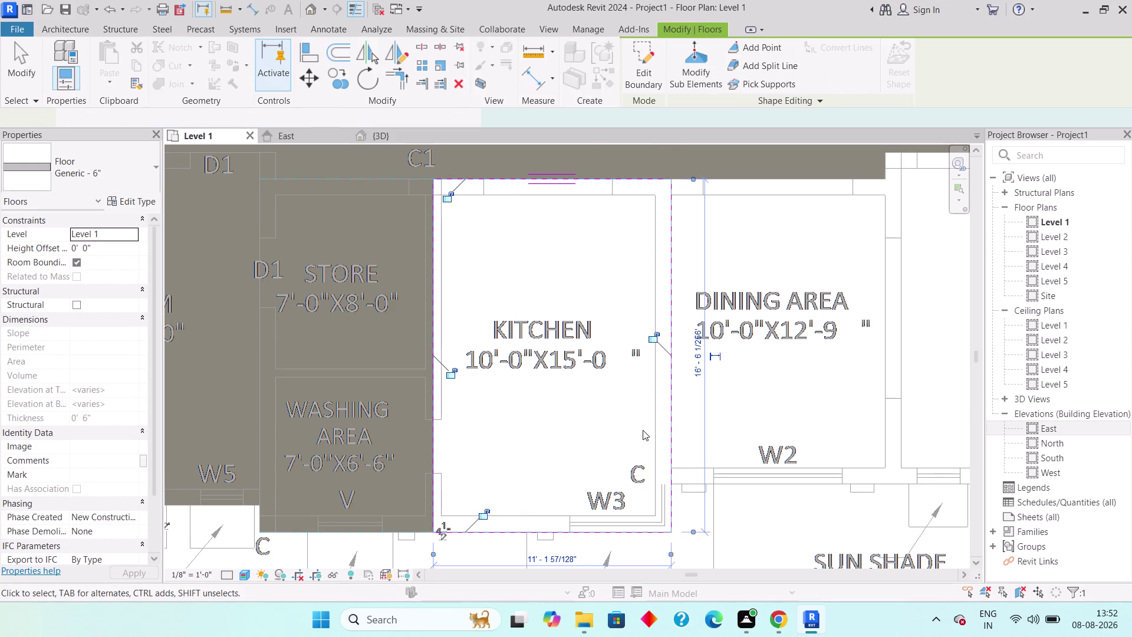
middle_drag(752, 422, 628, 400)
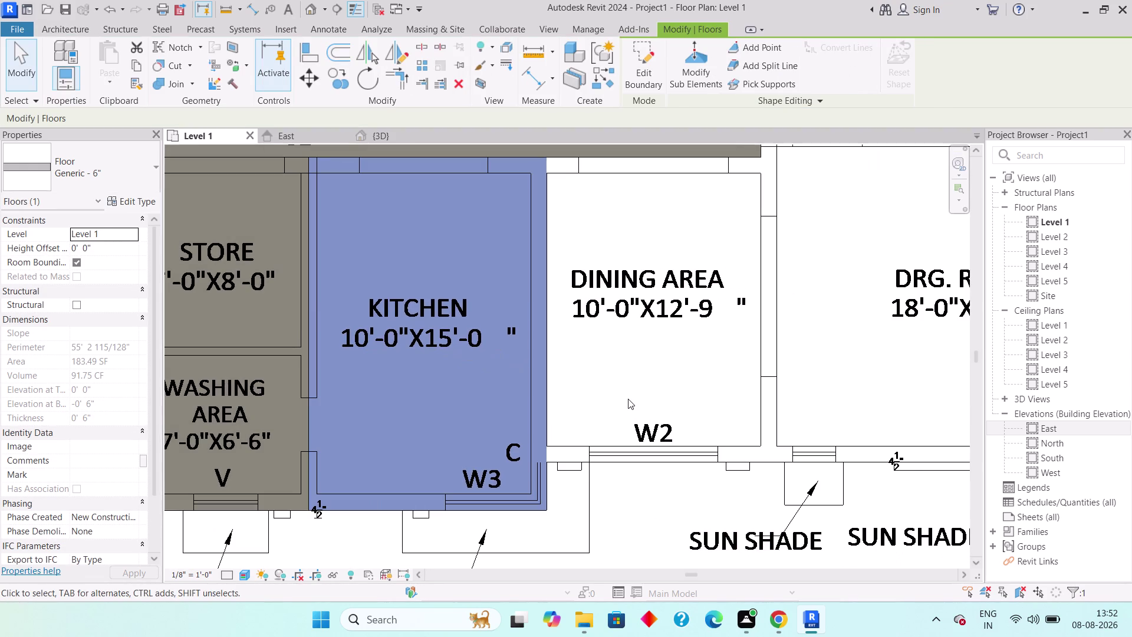
key(Escape)
key(Escape)
scroll(down, 3)
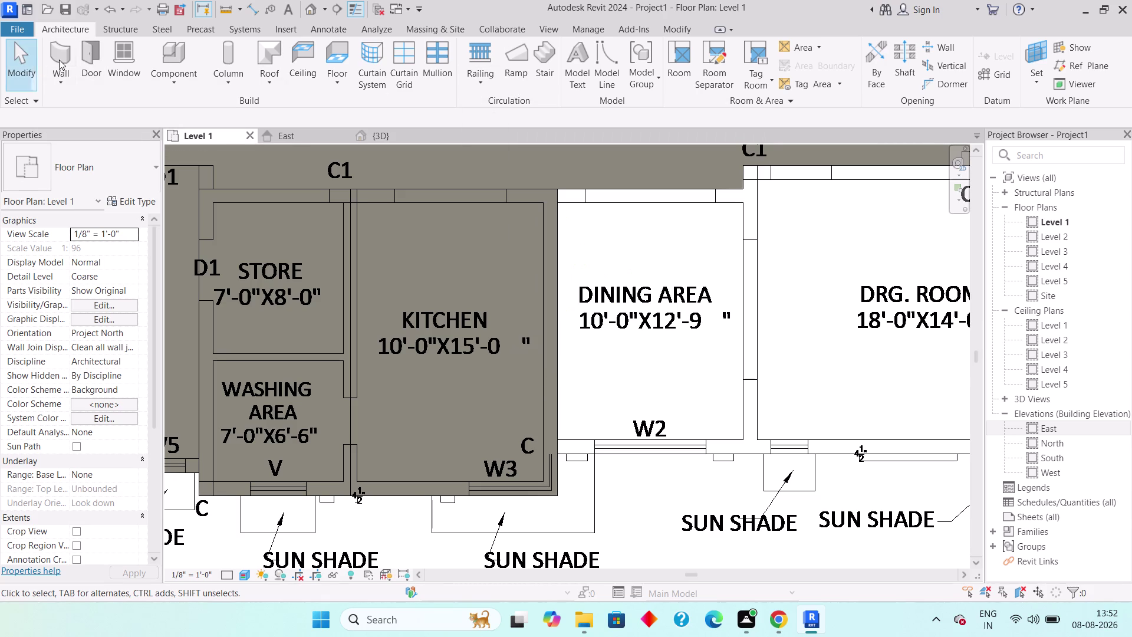
click(330, 81)
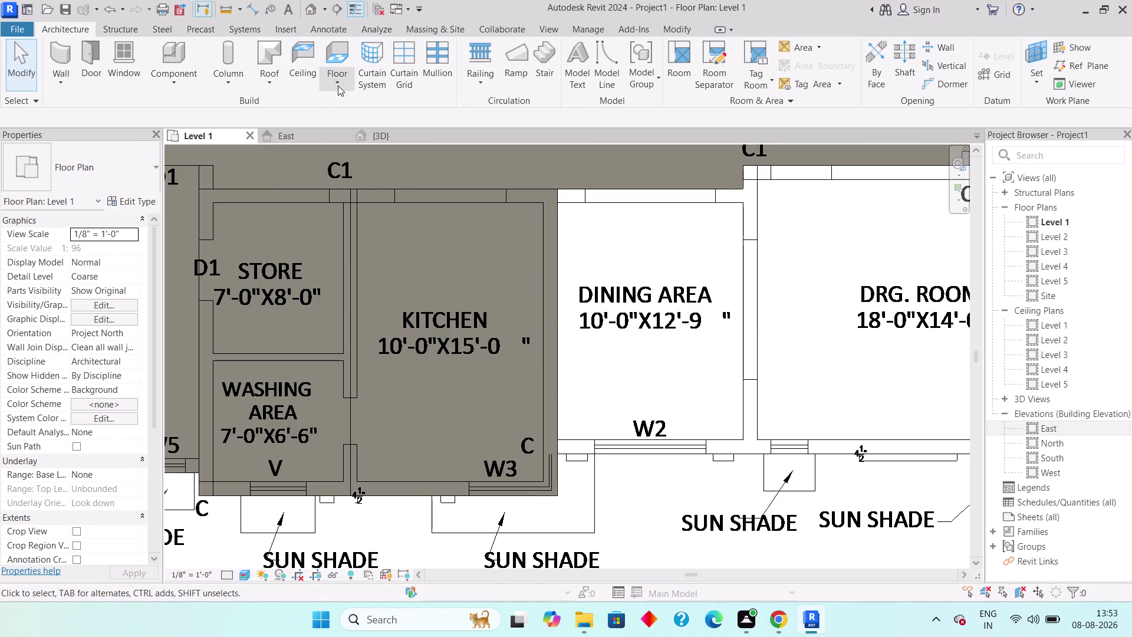
click(385, 103)
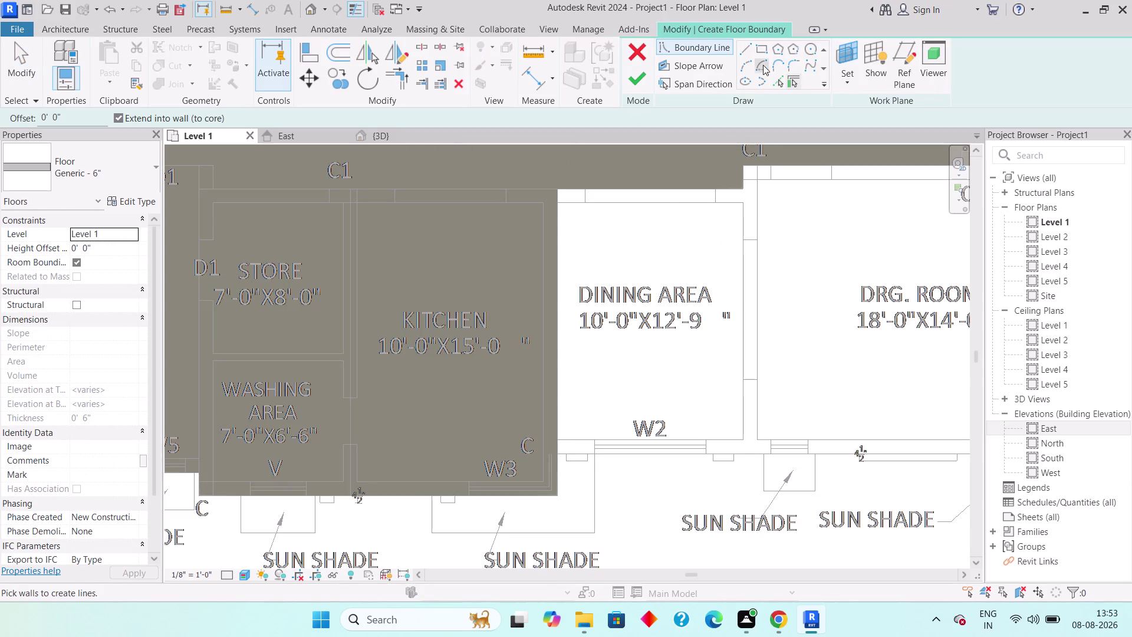
click(761, 49)
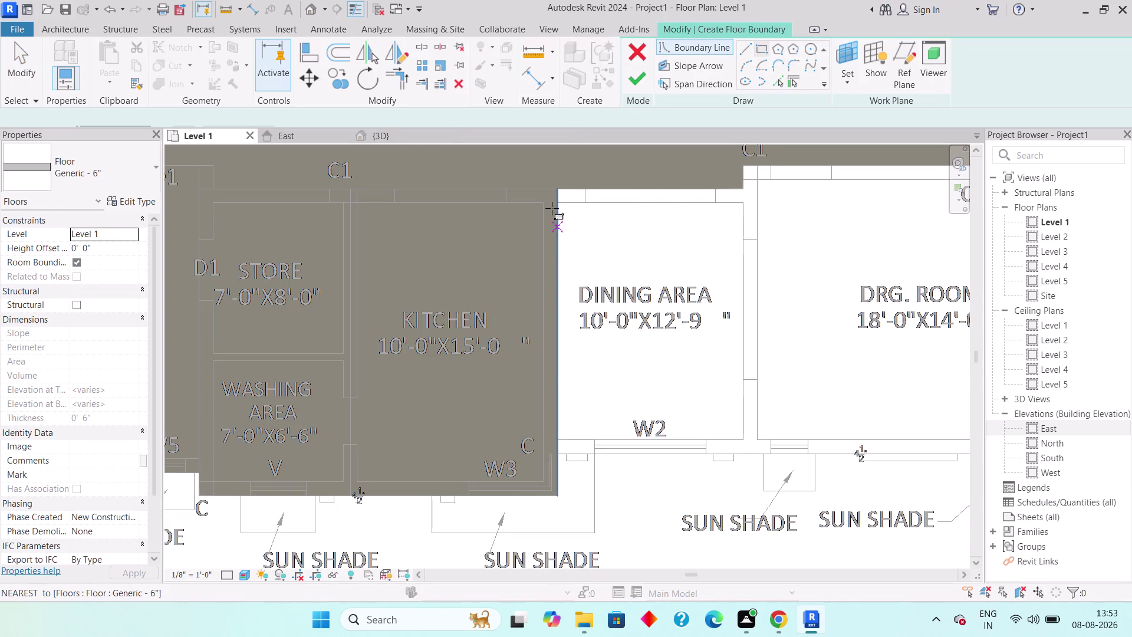
click(551, 188)
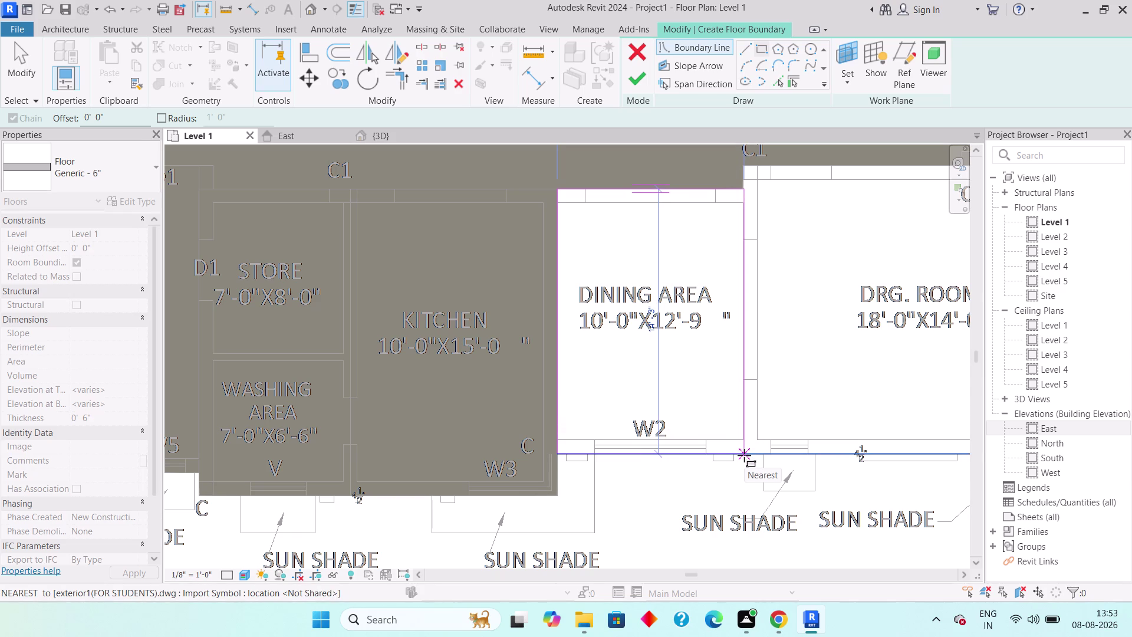
key(Escape)
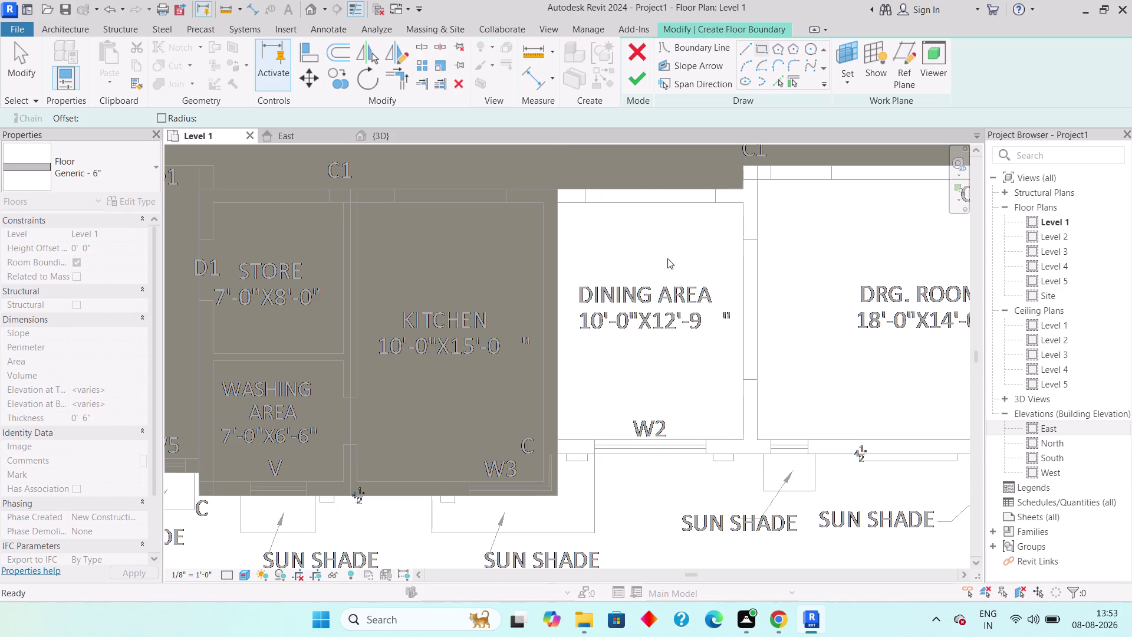
click(739, 190)
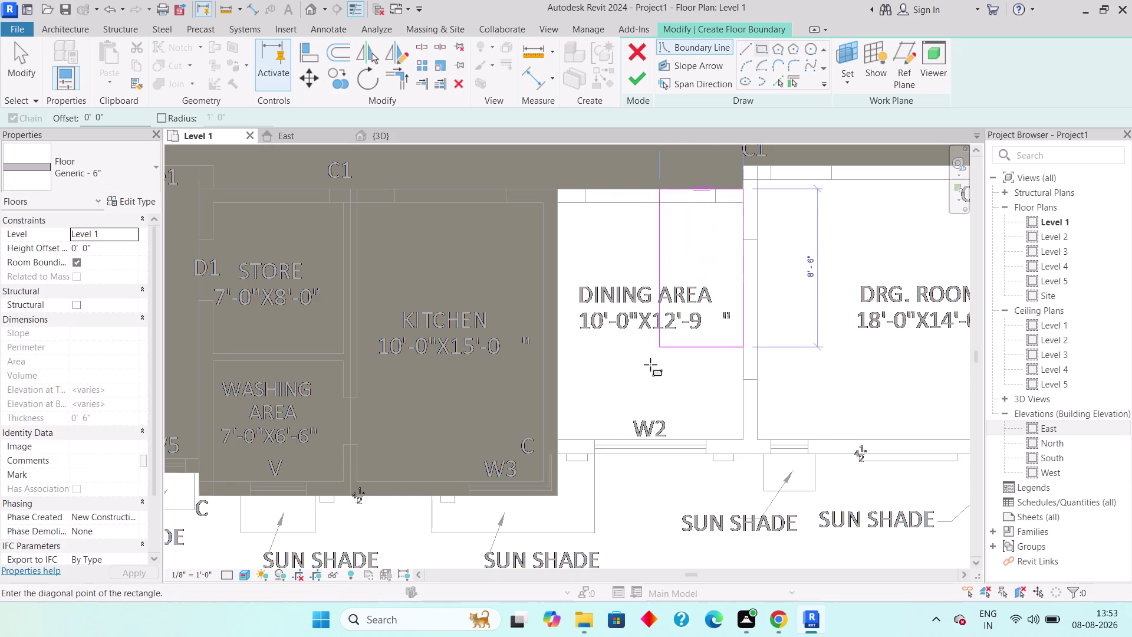
click(561, 449)
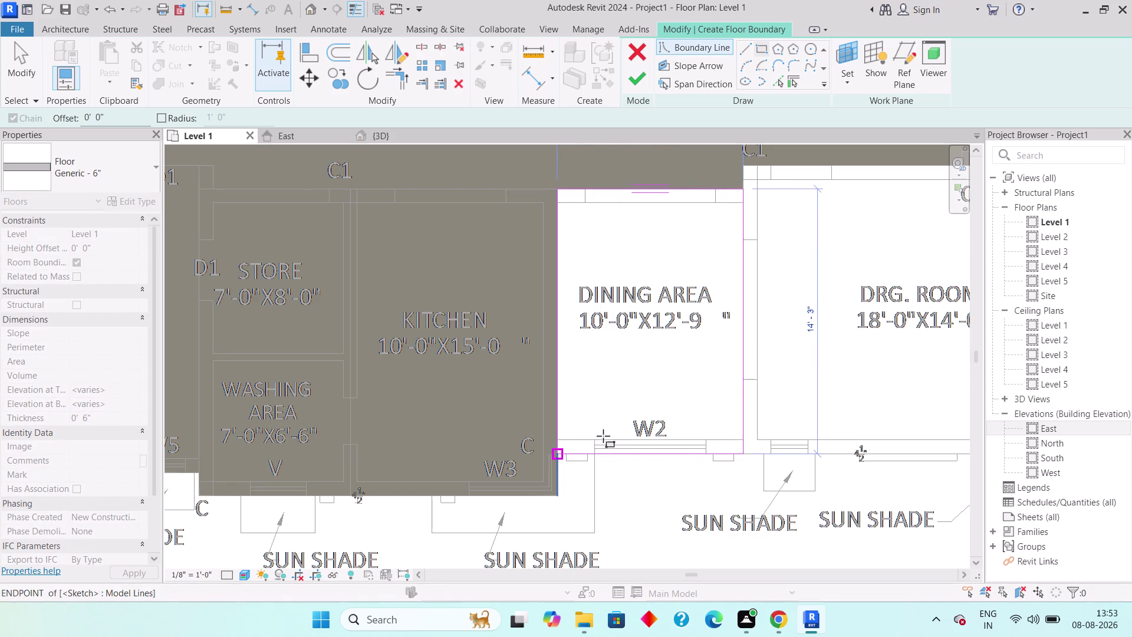
click(625, 73)
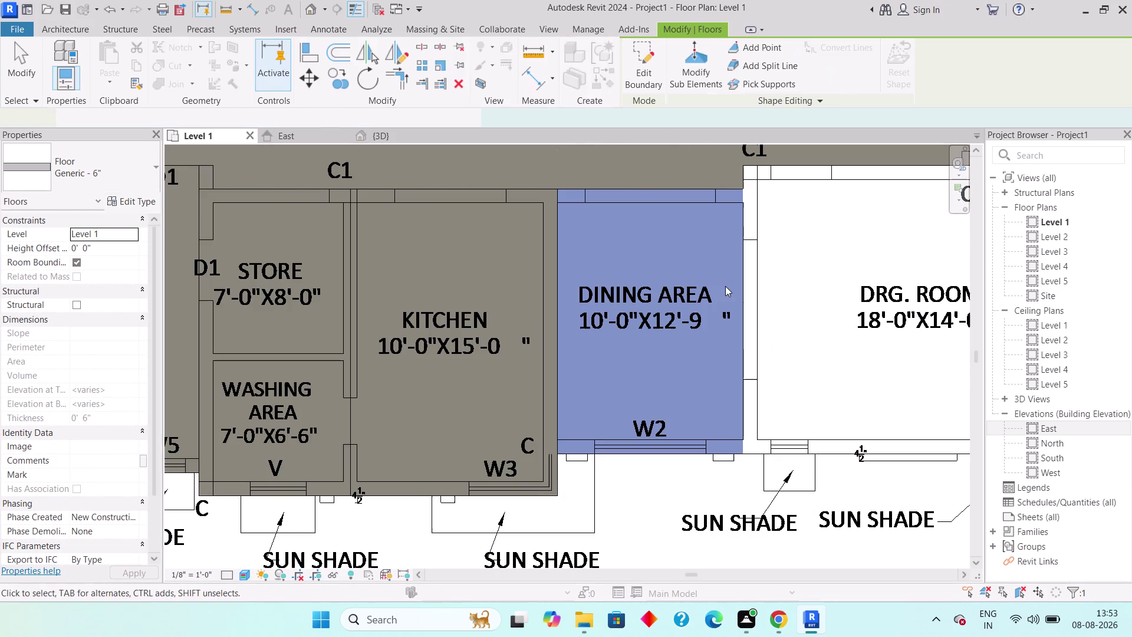
key(Escape)
key(Escape)
middle_drag(791, 303, 727, 302)
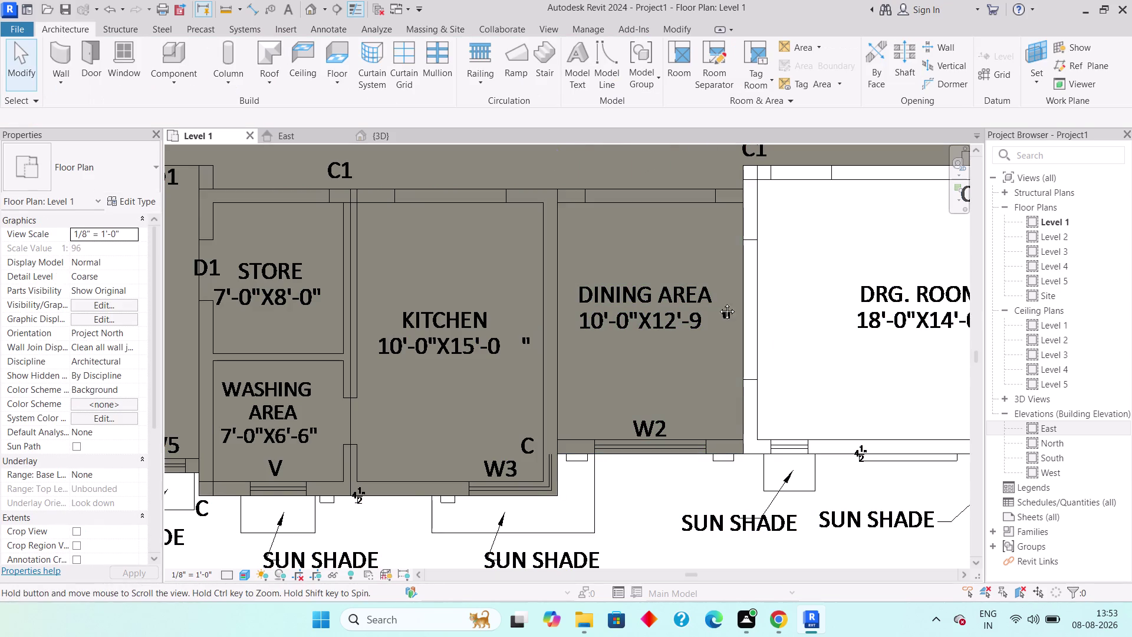
middle_drag(727, 302, 686, 303)
scroll(down, 3)
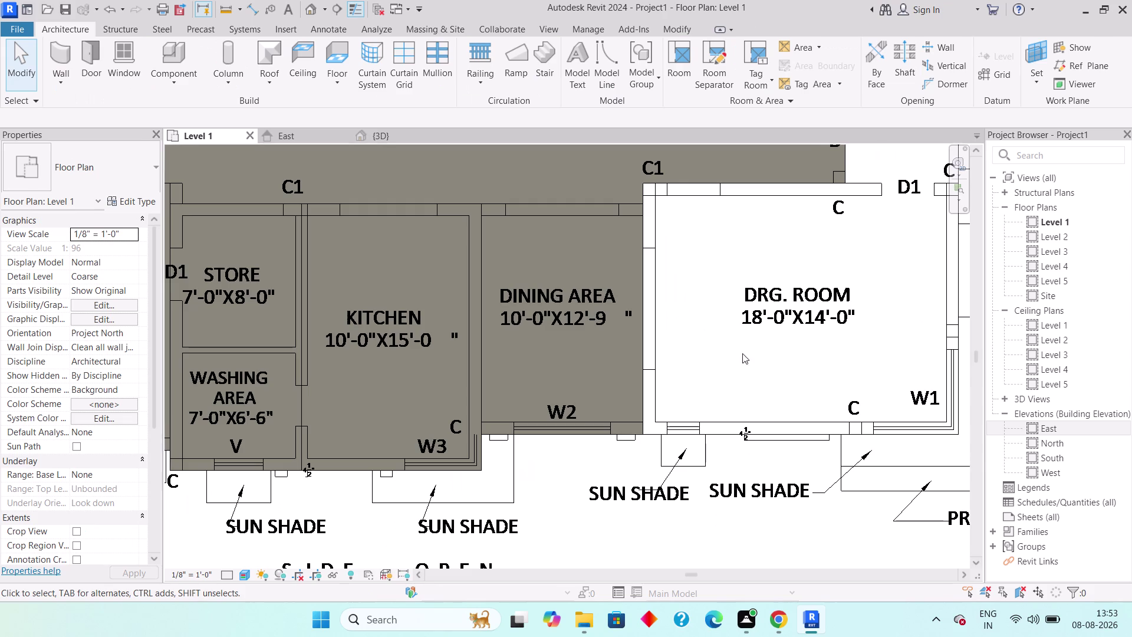
middle_drag(754, 357, 711, 414)
scroll(down, 3)
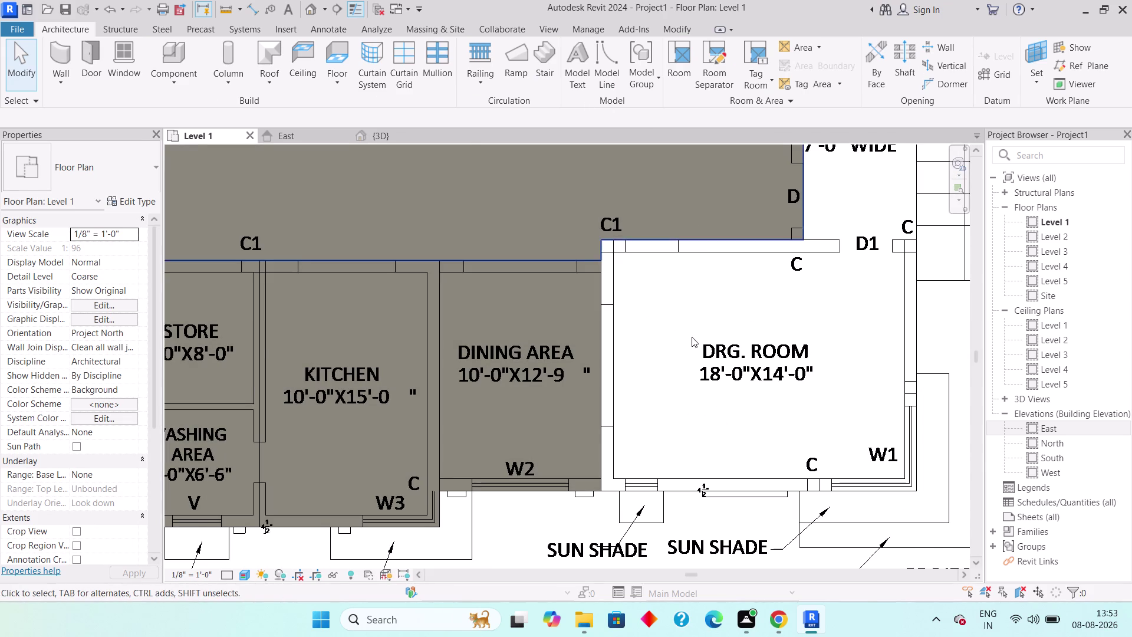
scroll(down, 3)
middle_drag(785, 323, 761, 402)
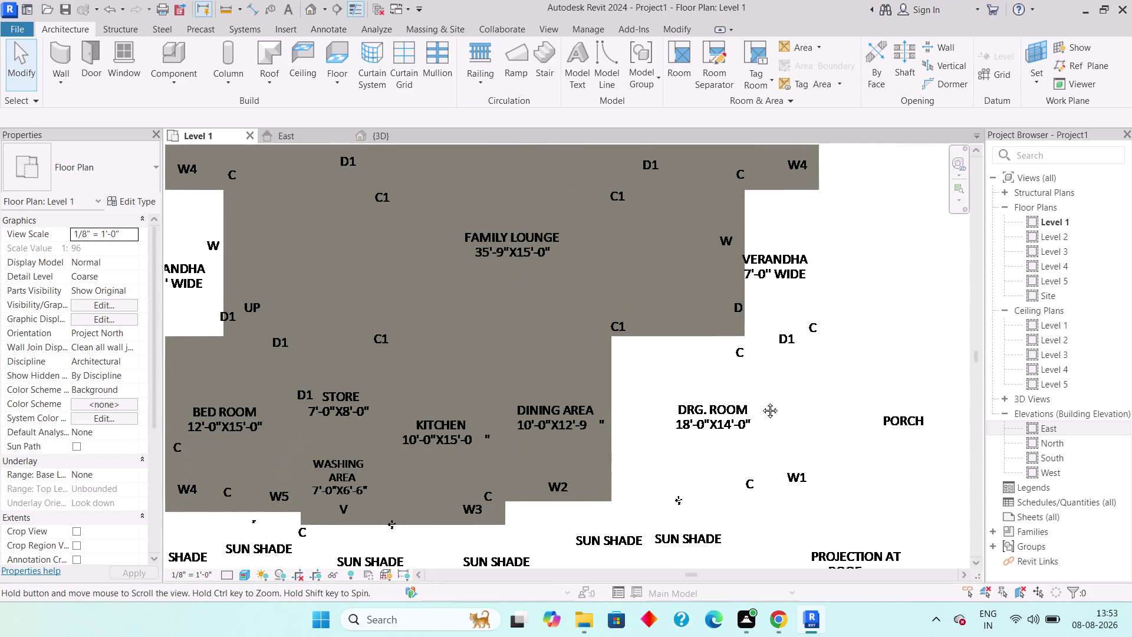
middle_drag(728, 474, 727, 473)
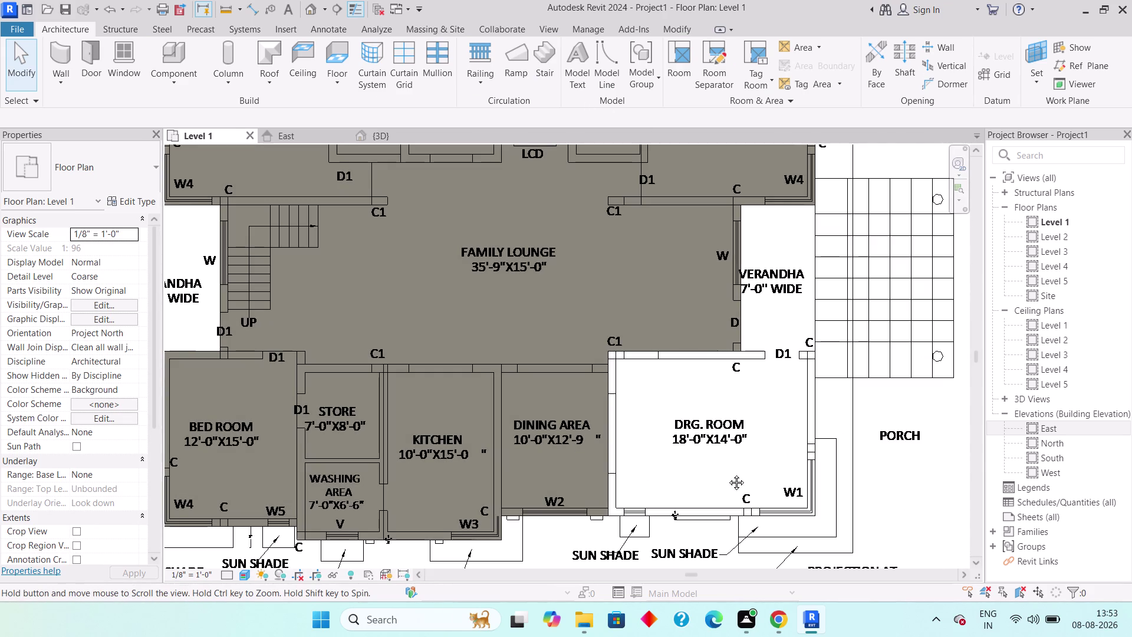
middle_drag(727, 473, 725, 452)
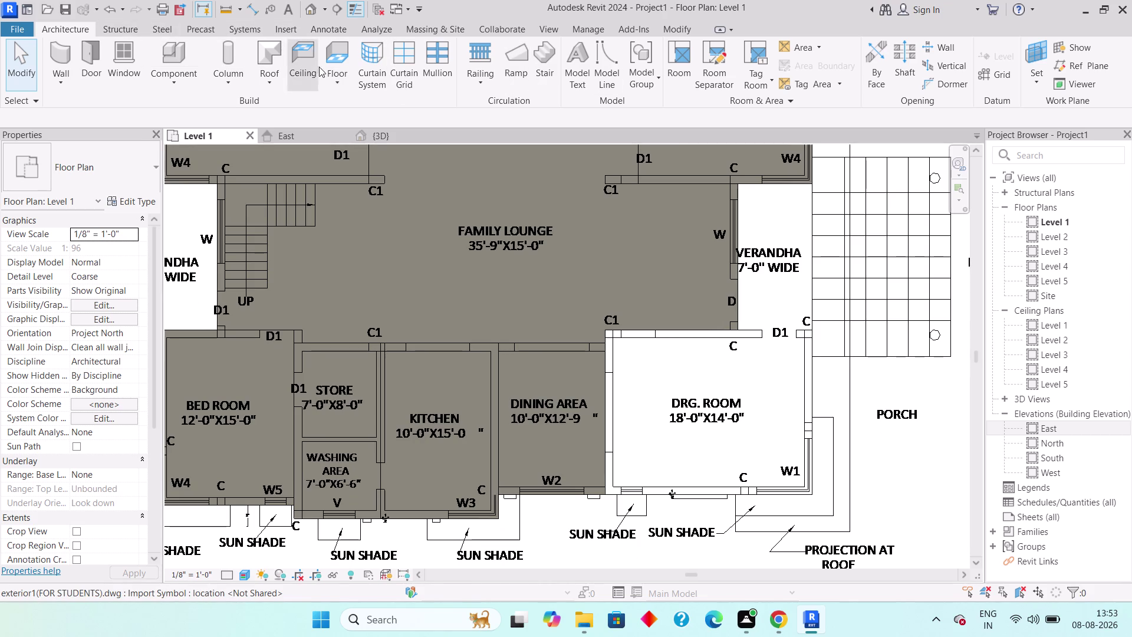
click(357, 75)
click(338, 76)
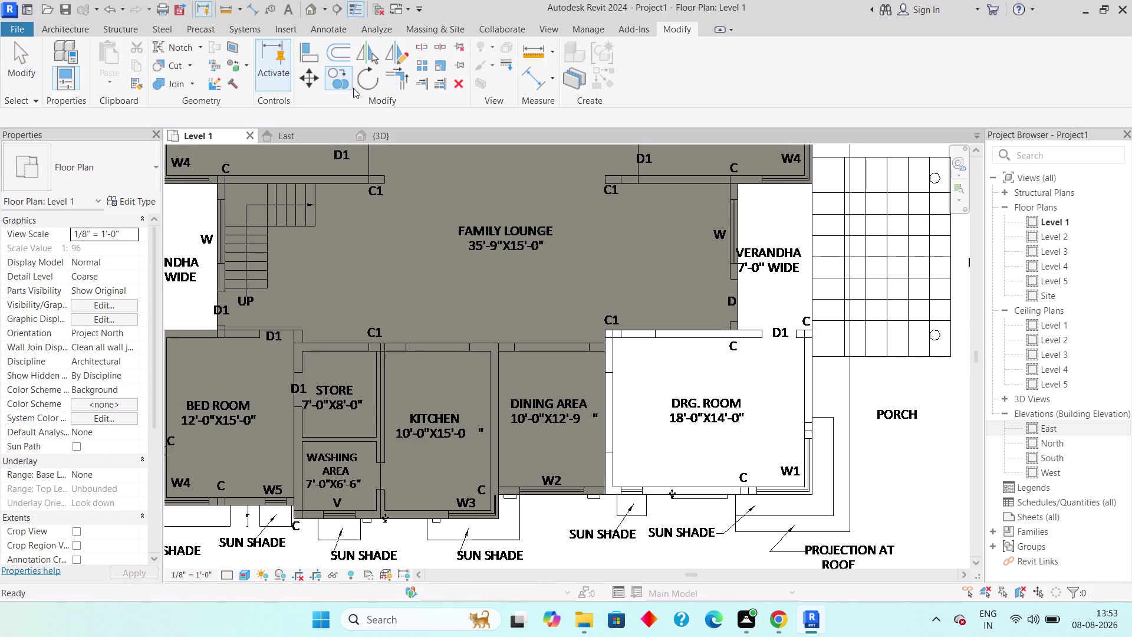
key(Escape)
key(Escape)
key(Escape)
key(Escape)
key(Escape)
key(Escape)
key(Escape)
key(Escape)
key(Escape)
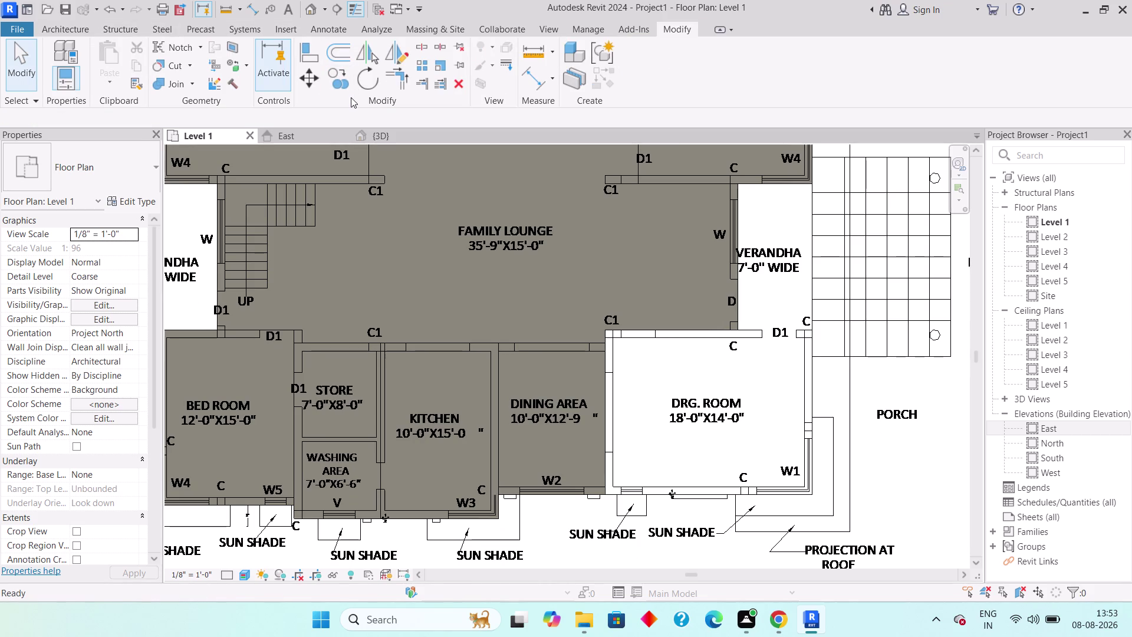
key(Escape)
click(70, 23)
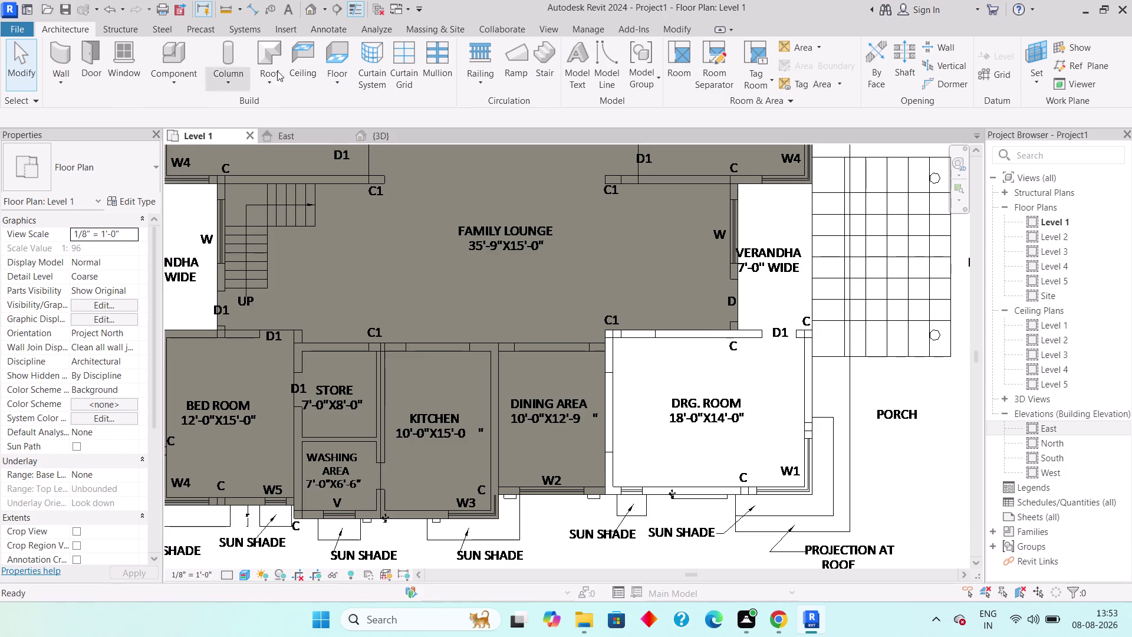
click(331, 74)
click(394, 97)
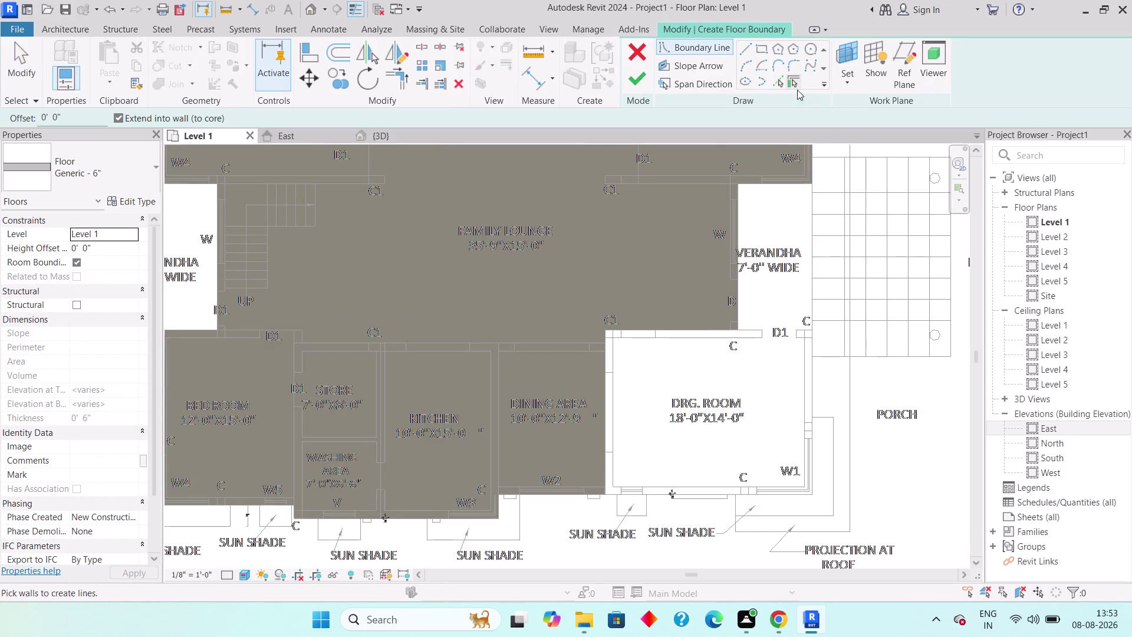
Sketch a rectangle around the Drg. Room for a Generic 6" floor of about 302 sq ft.
click(761, 48)
scroll(up, 3)
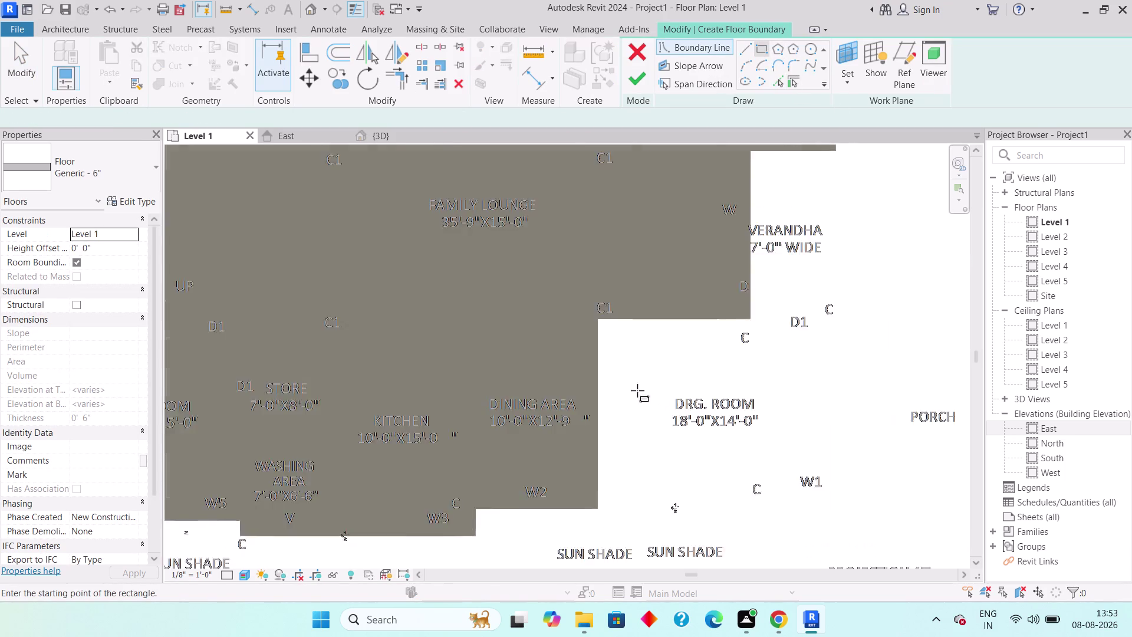
click(575, 293)
middle_drag(801, 490, 671, 410)
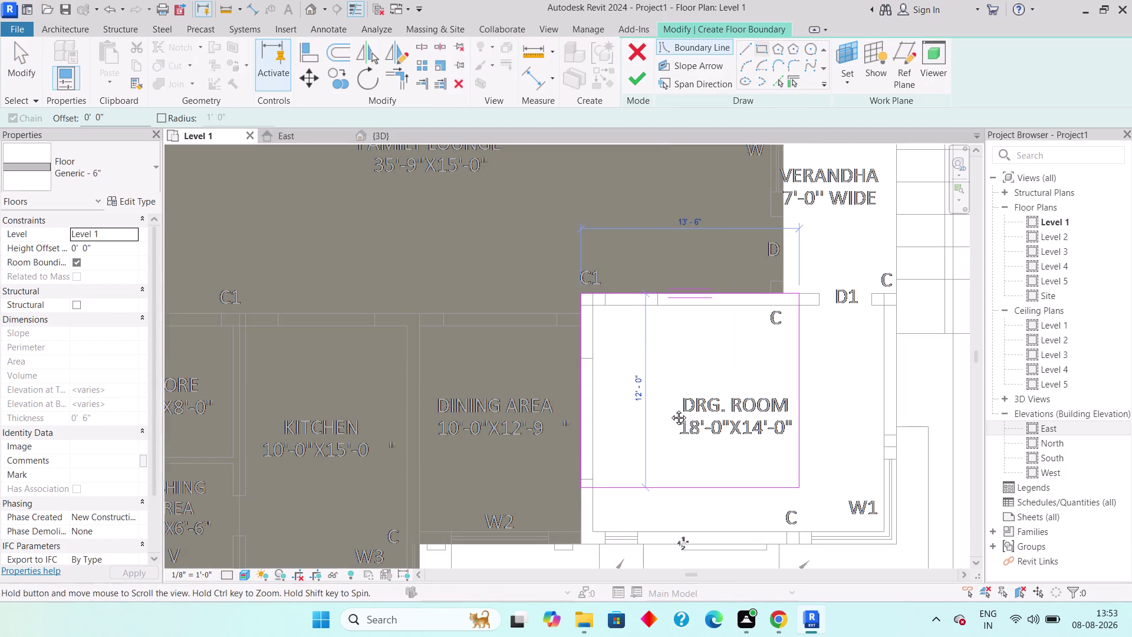
middle_drag(672, 410, 668, 407)
click(764, 460)
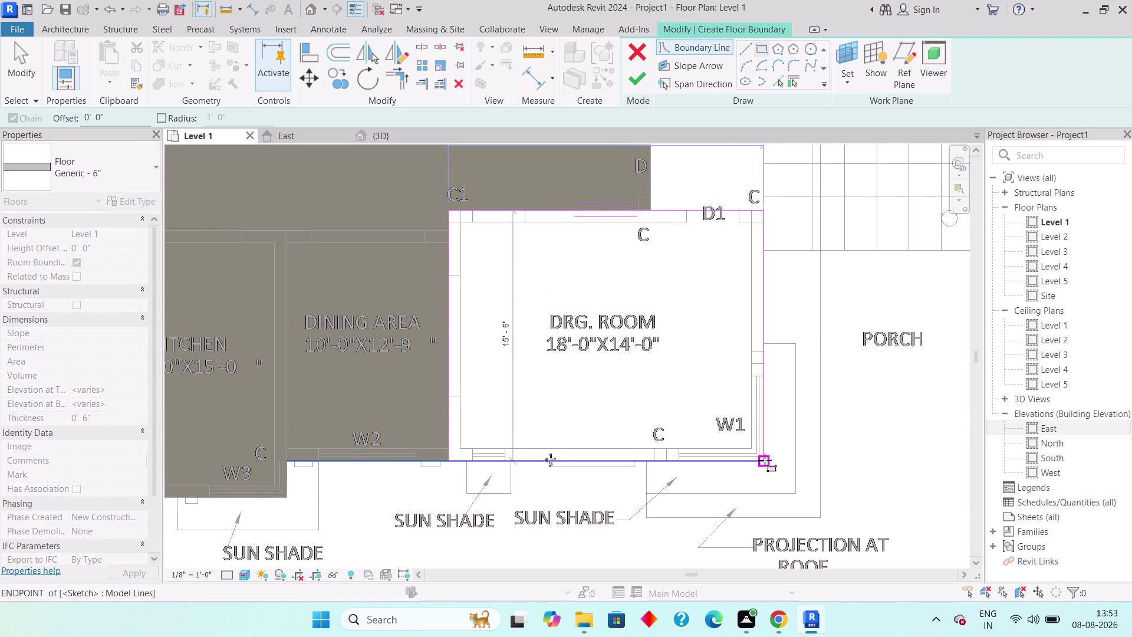
click(639, 71)
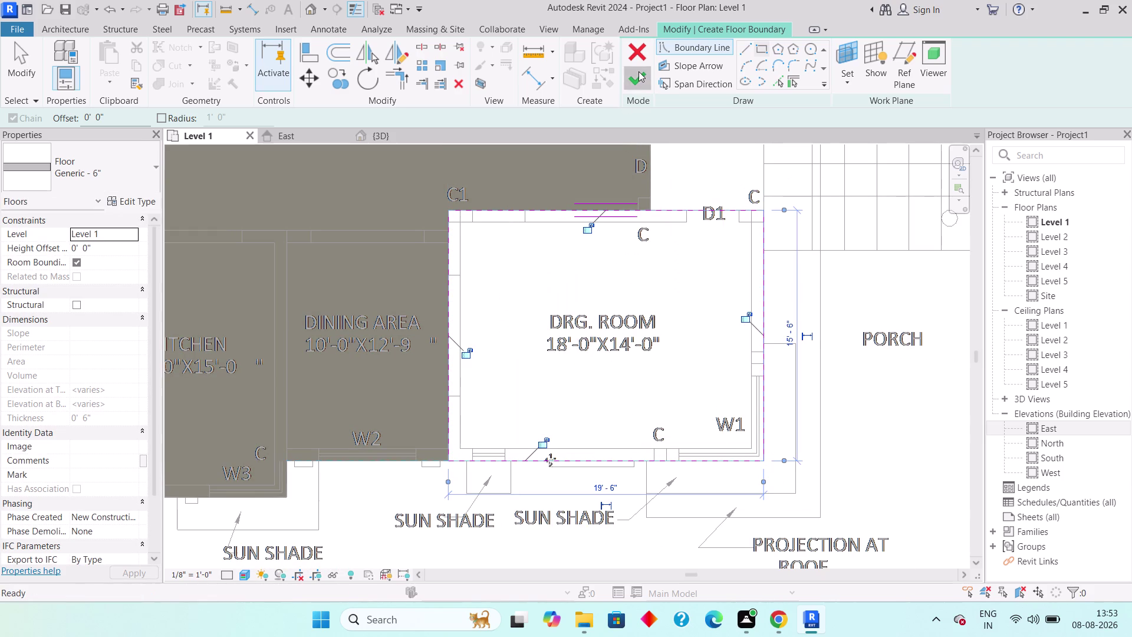
key(Escape)
key(Escape)
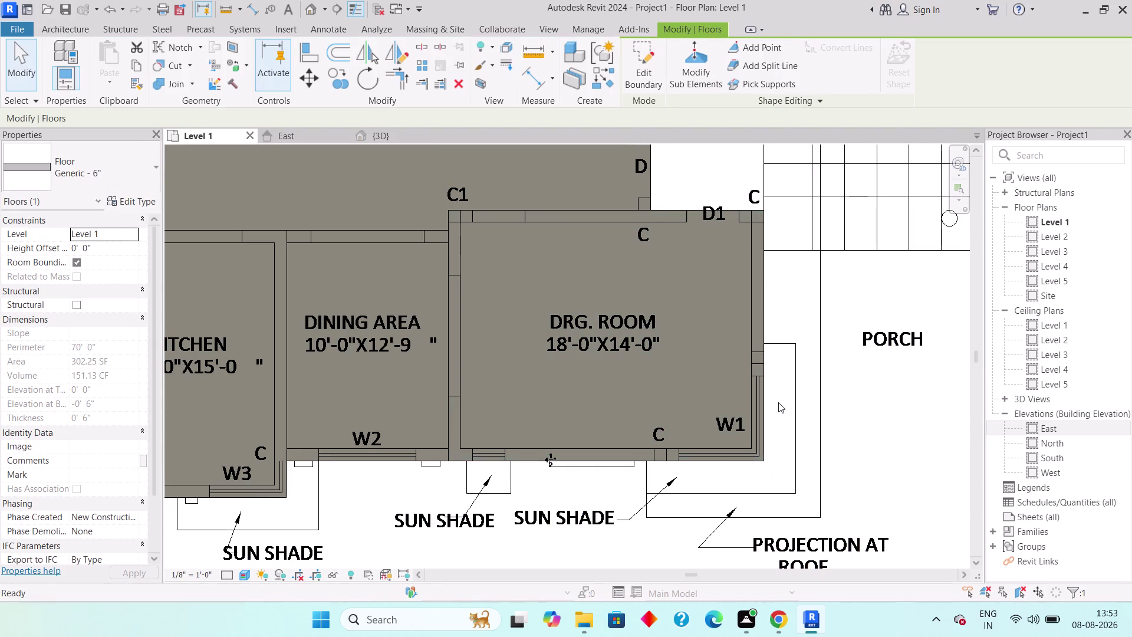
scroll(down, 3)
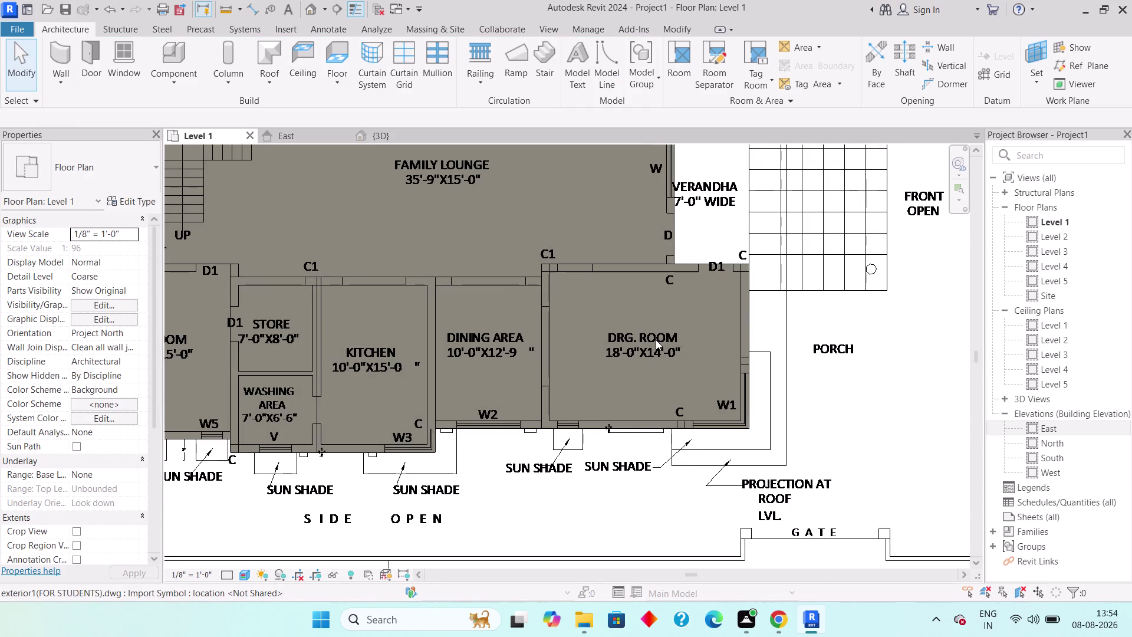
middle_drag(653, 299, 614, 447)
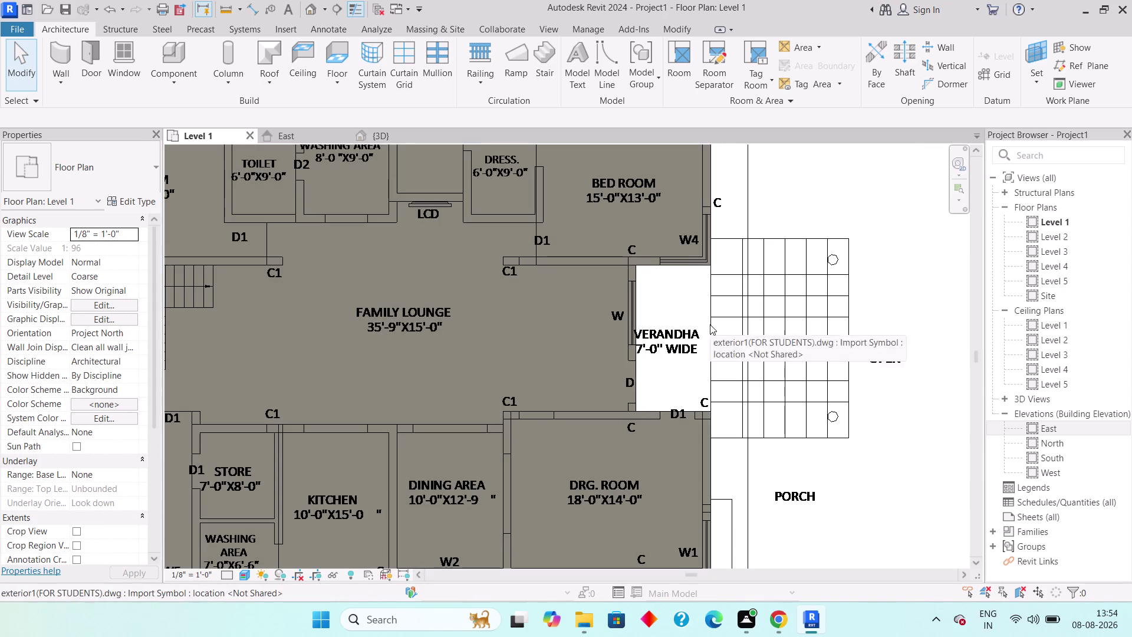
middle_drag(697, 302, 665, 340)
scroll(down, 3)
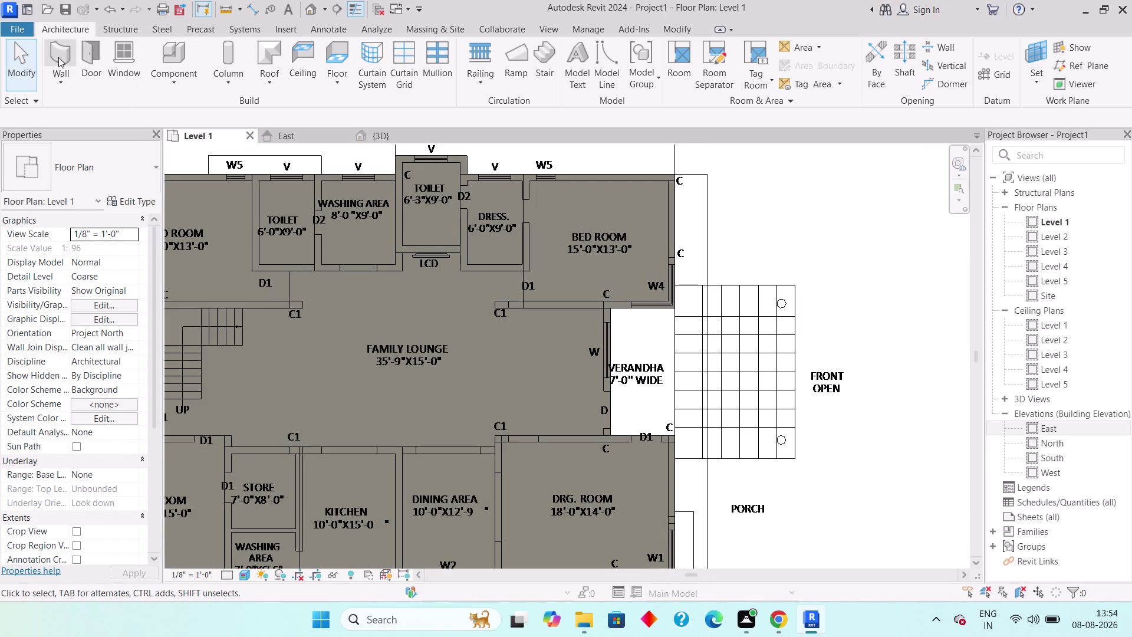
click(346, 75)
click(380, 106)
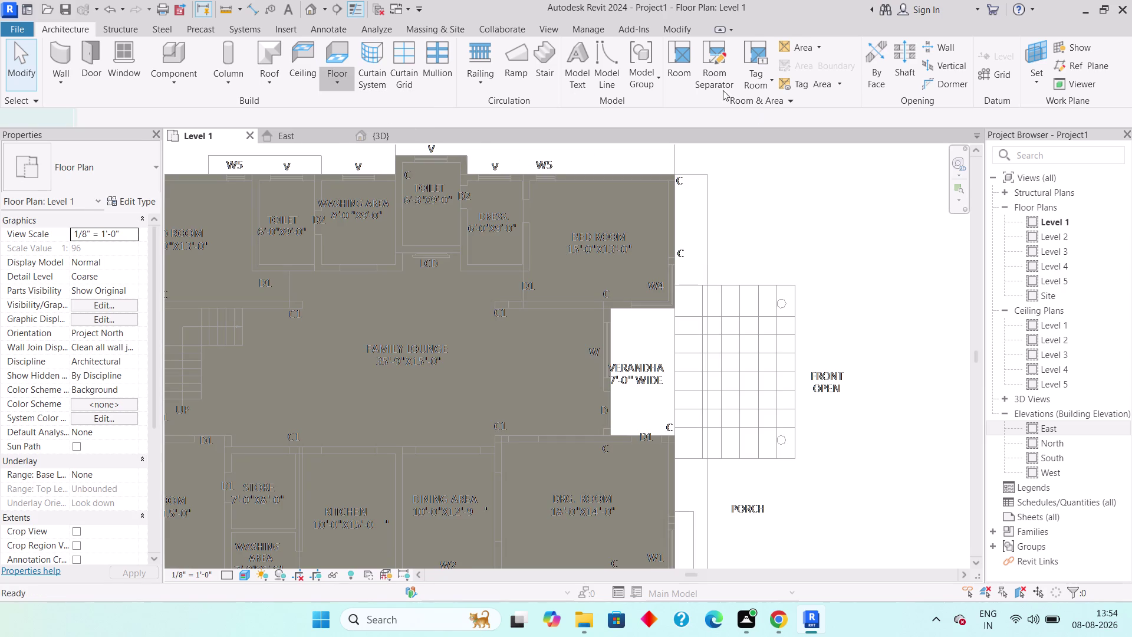
Trace the floor boundary down the plan's east side to the roof projection and back up.
click(748, 46)
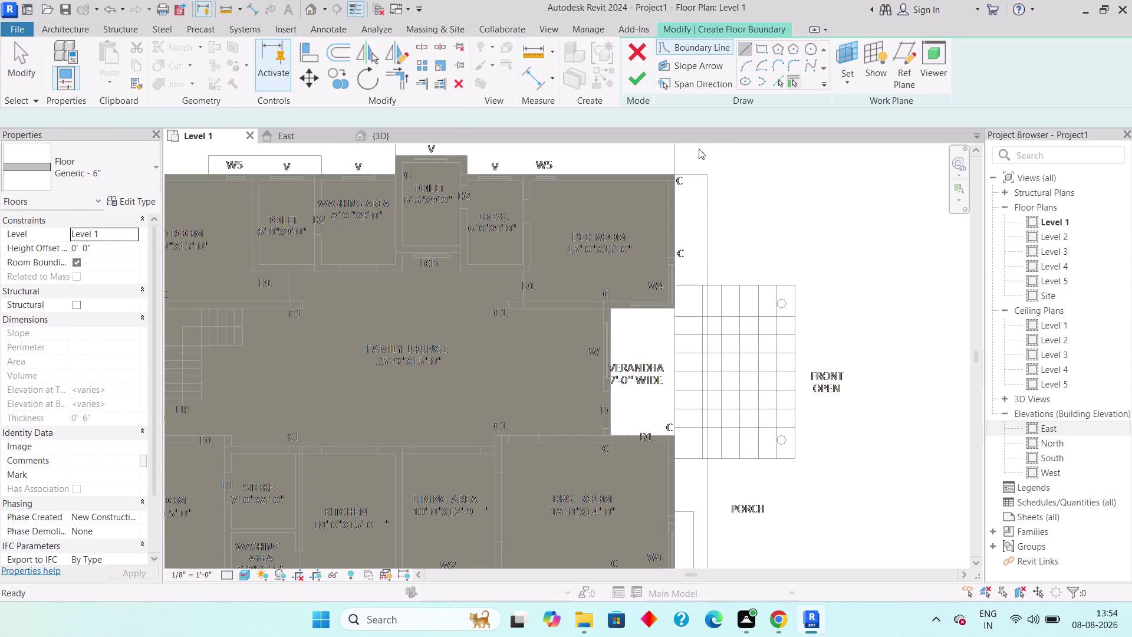
click(669, 176)
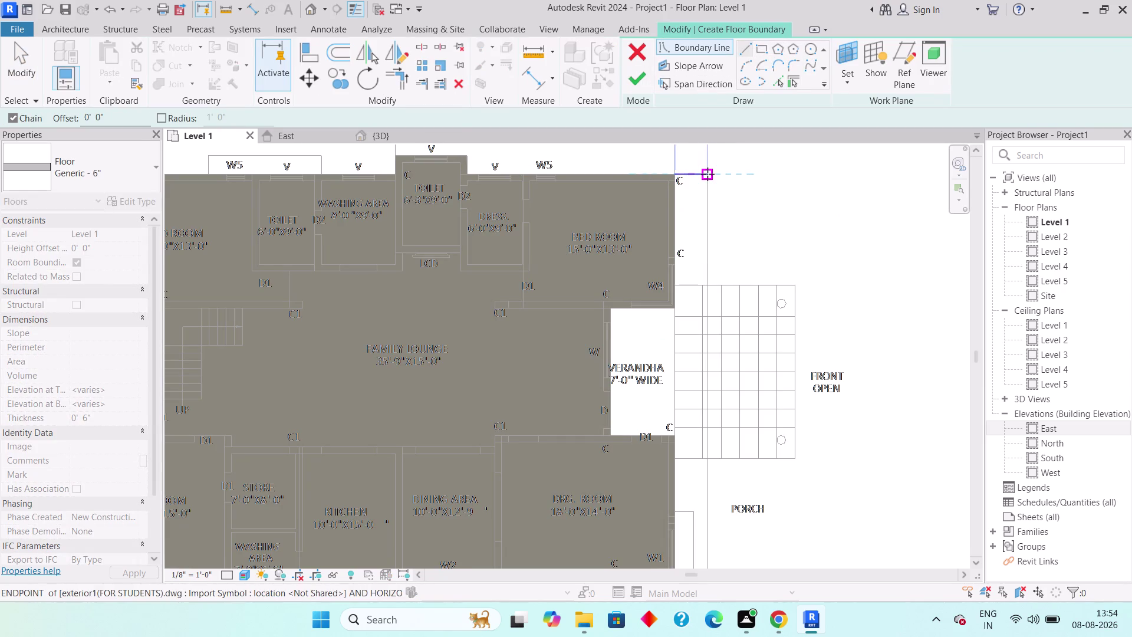
click(707, 174)
middle_drag(724, 432, 701, 277)
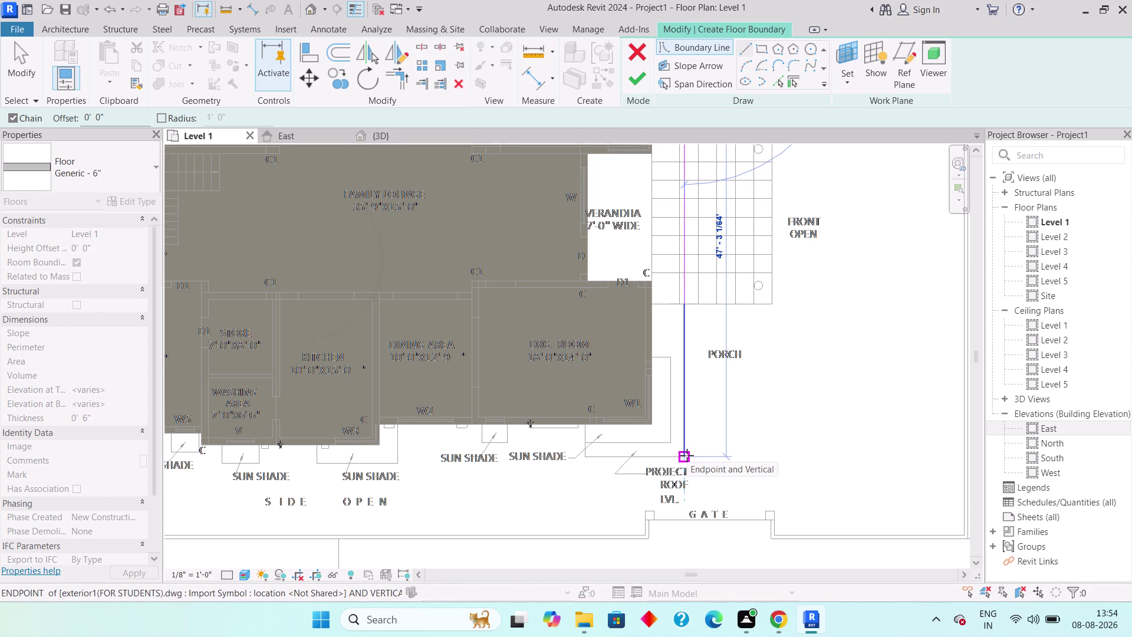
click(687, 455)
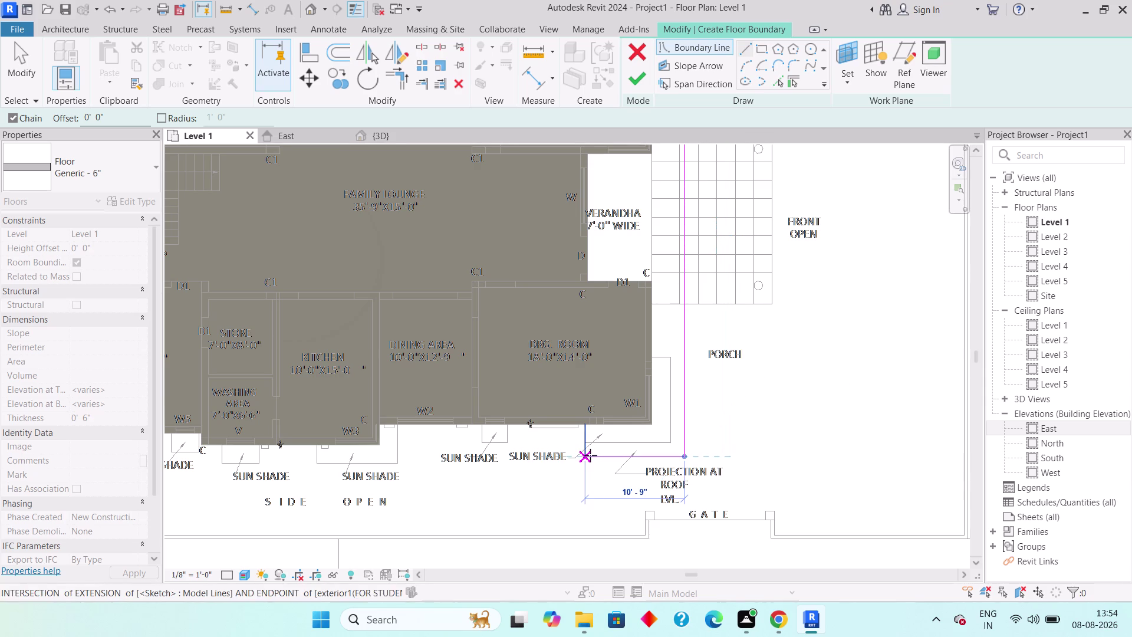
click(590, 455)
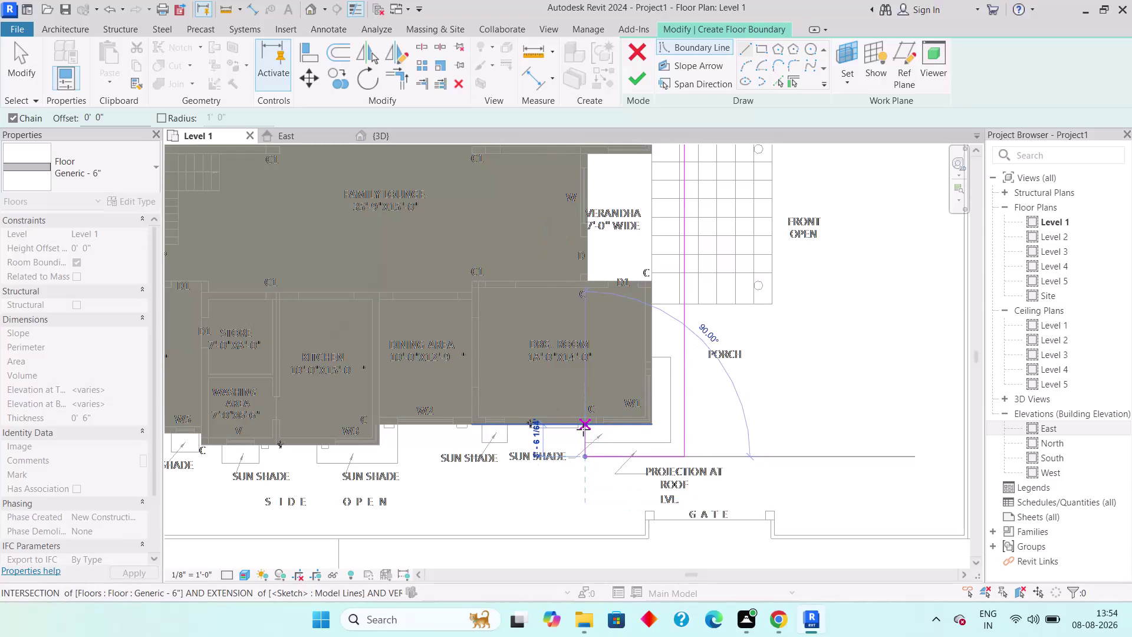
click(583, 429)
click(651, 426)
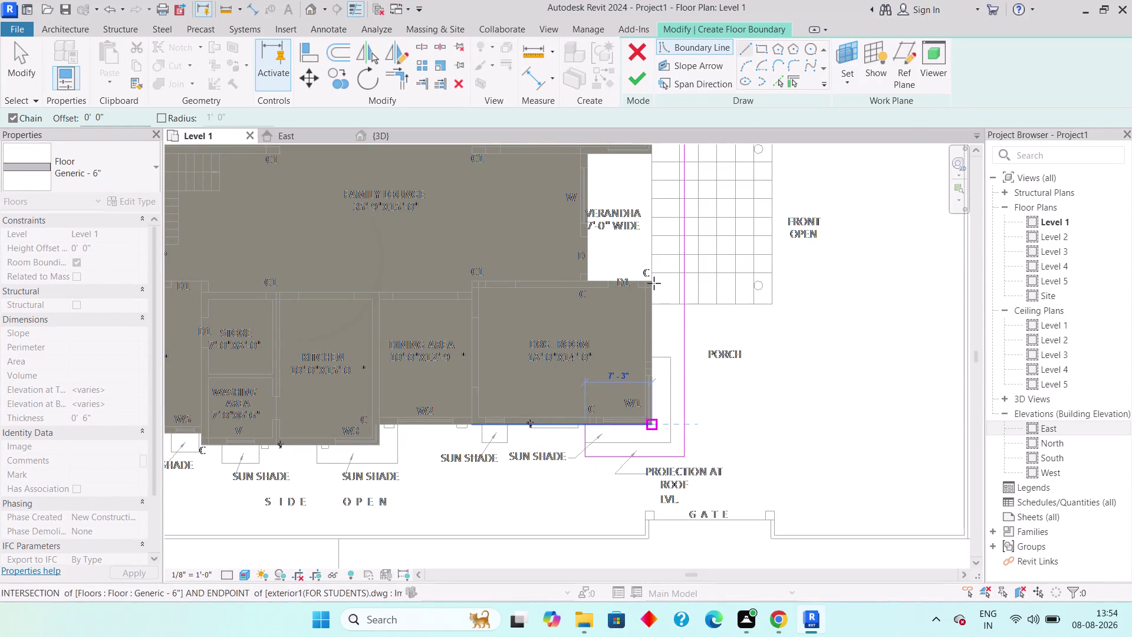
click(651, 280)
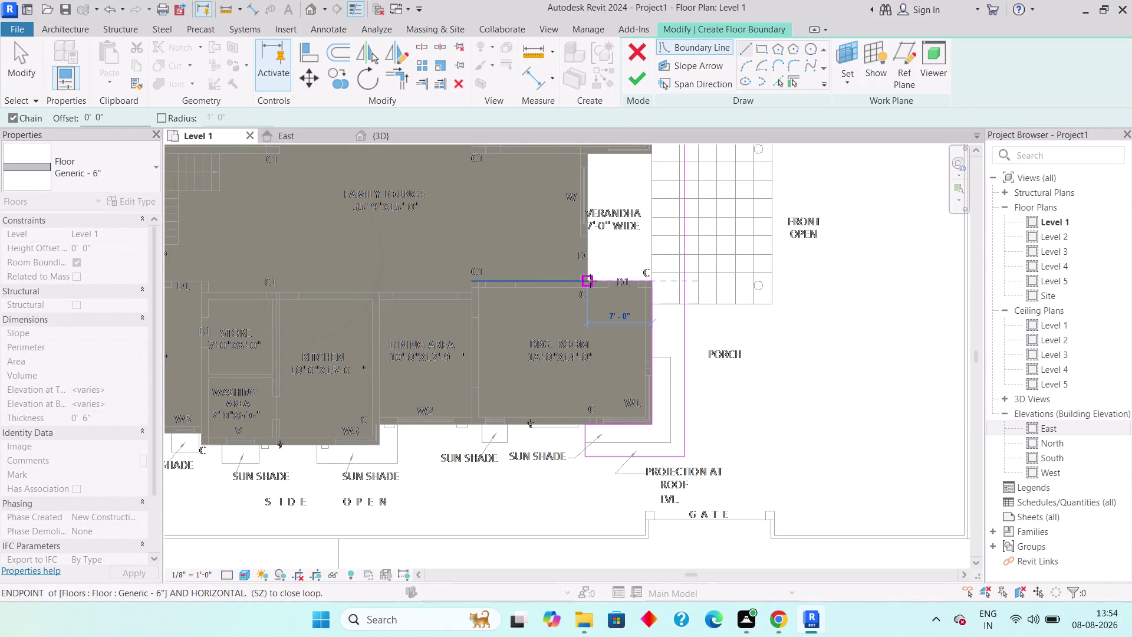
Trace the 7'-0" veranda's edges, close the loop and finish the floor.
click(590, 280)
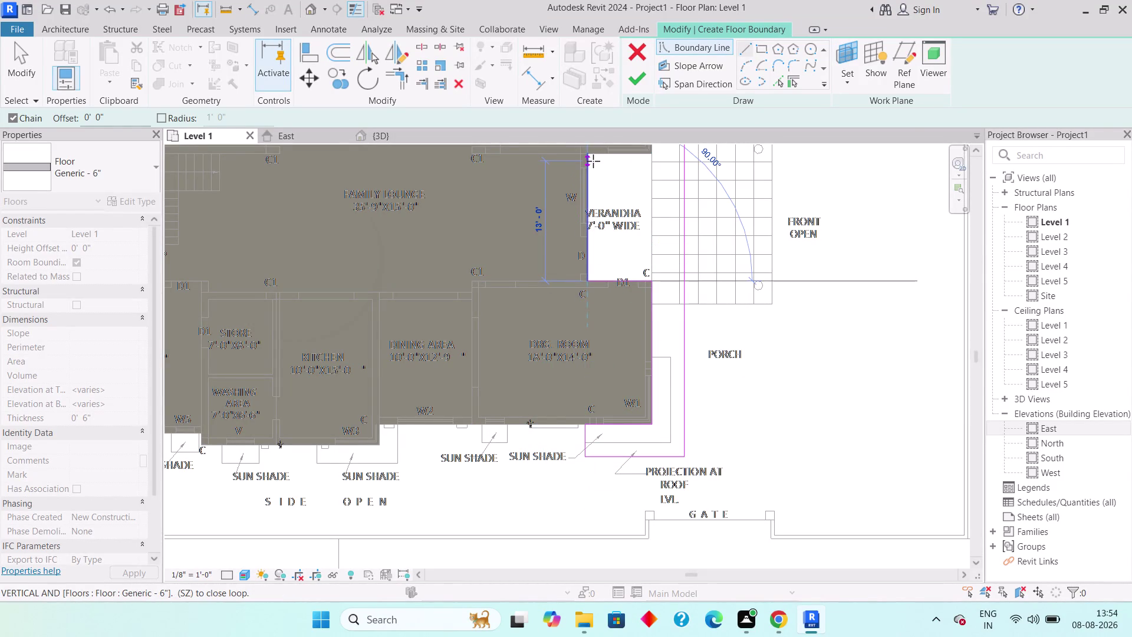
click(593, 158)
middle_drag(619, 175, 603, 271)
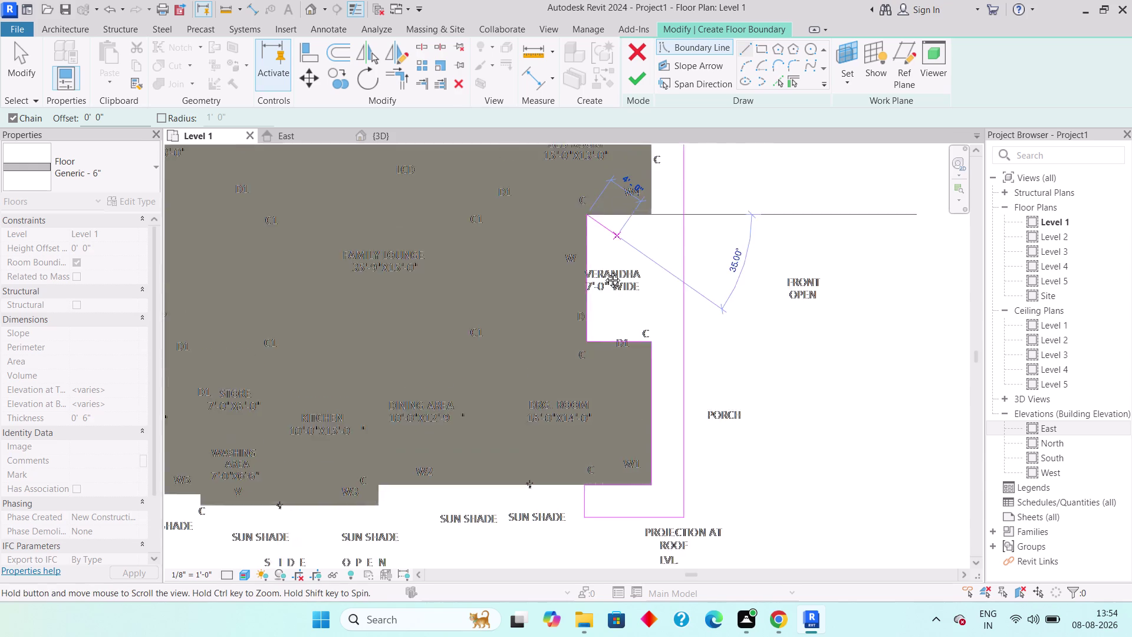
middle_drag(603, 271, 574, 308)
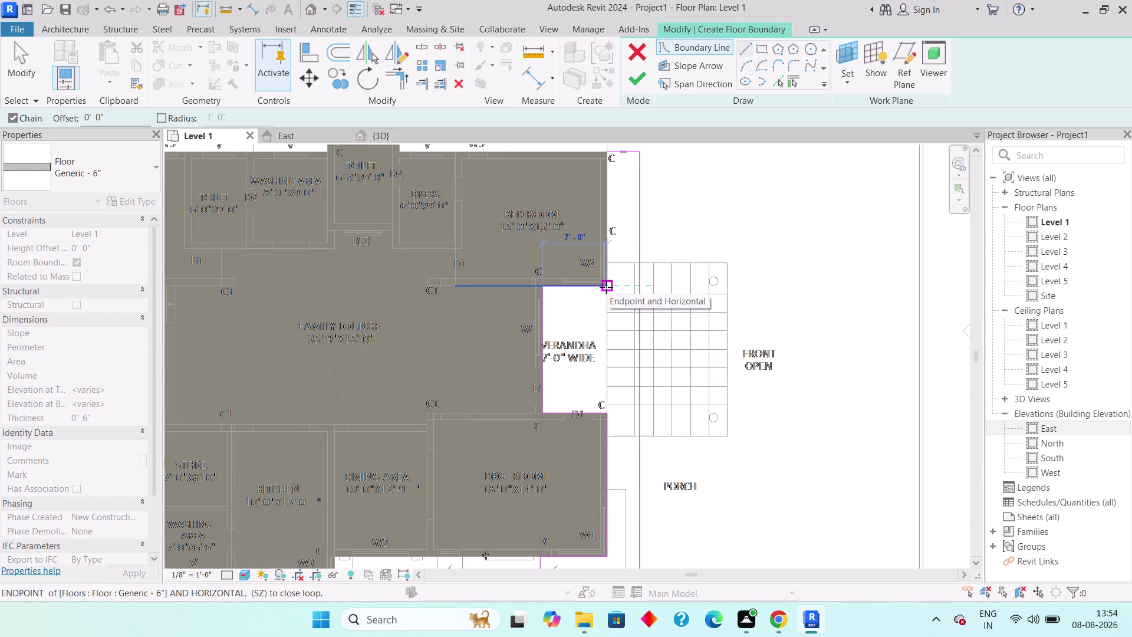
click(606, 287)
click(603, 149)
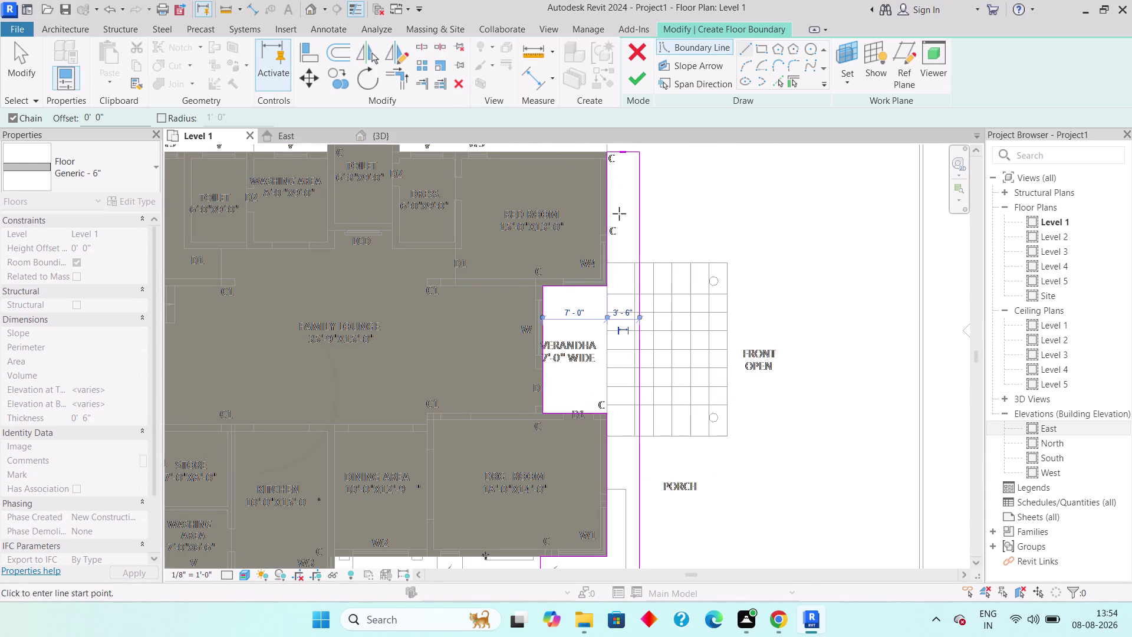
click(638, 78)
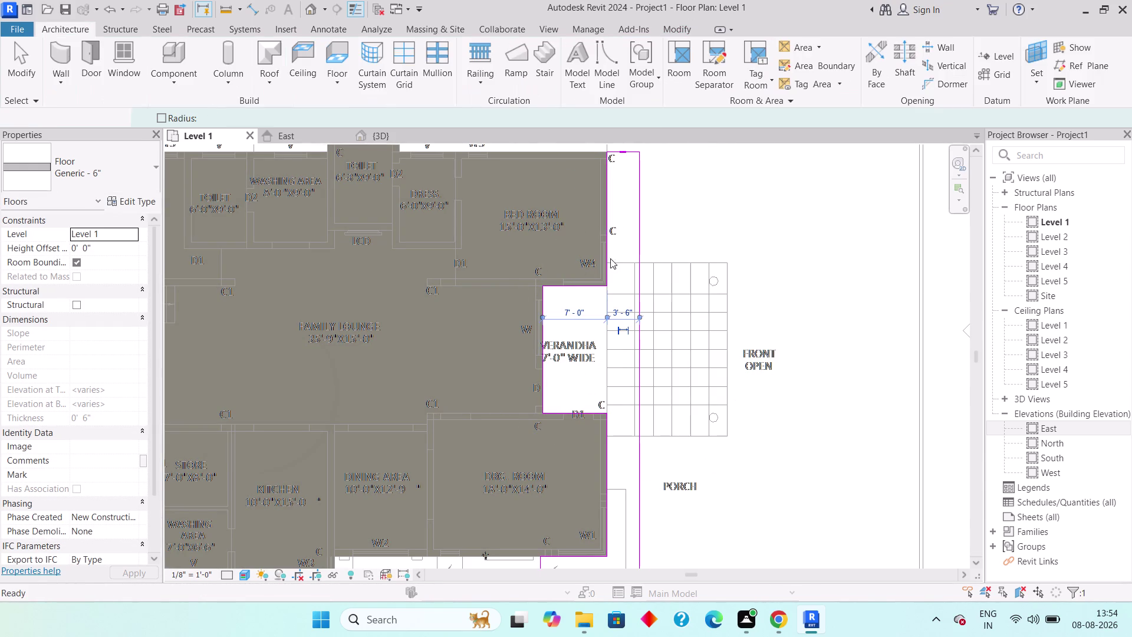
scroll(down, 3)
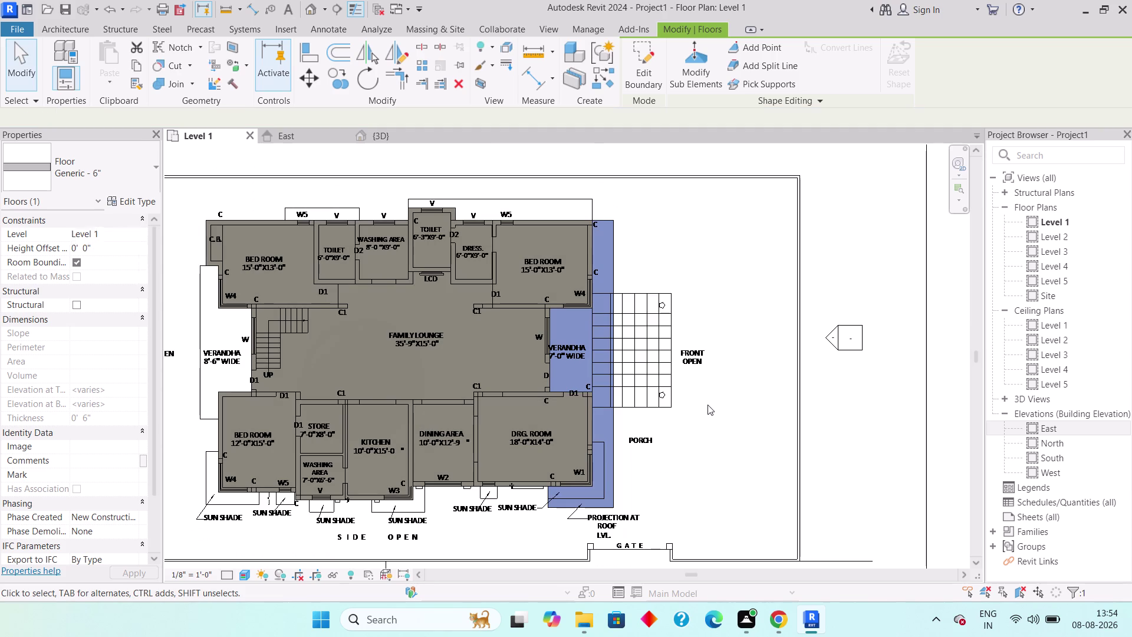
key(Escape)
key(Escape)
middle_drag(671, 440, 837, 430)
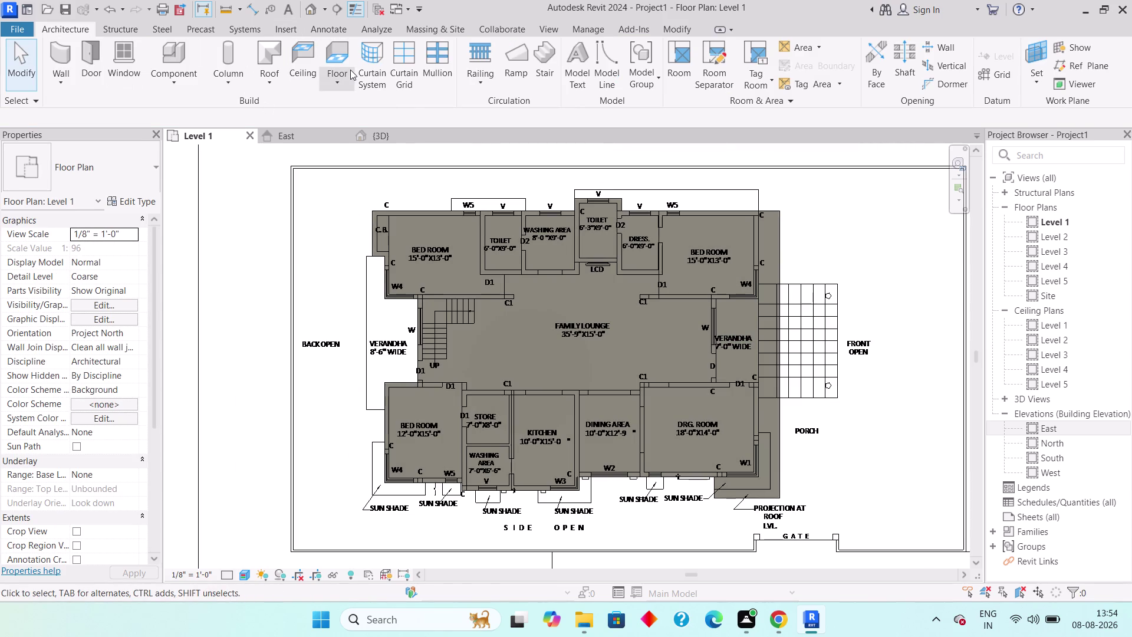
Start a line-sketched floor and trace the back verandah's outer edge downward.
click(350, 70)
click(369, 105)
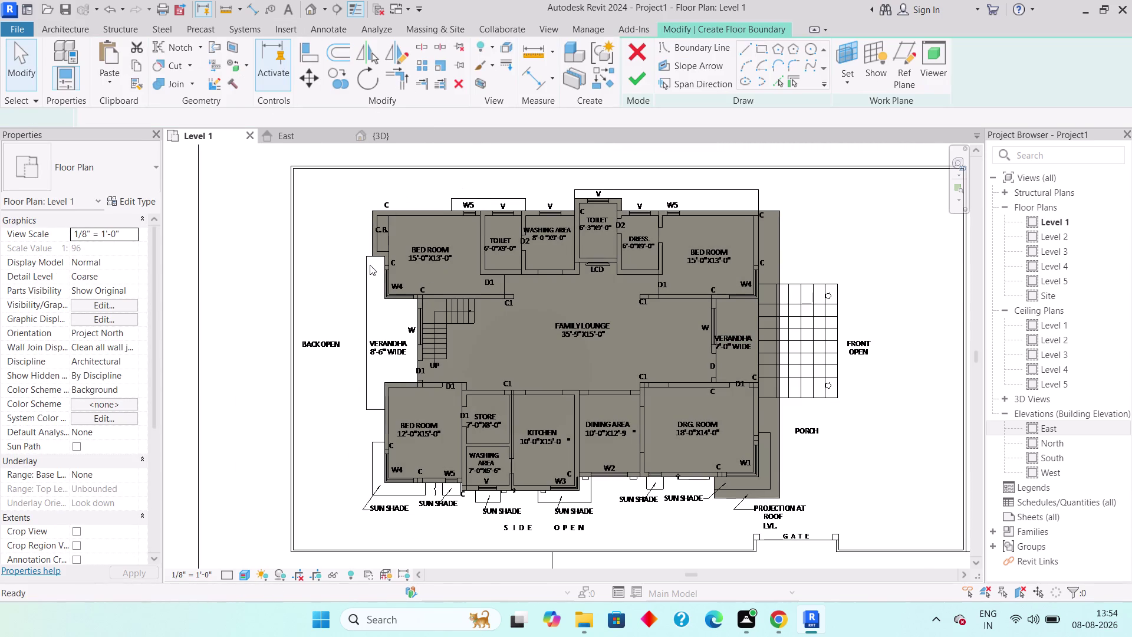
click(747, 52)
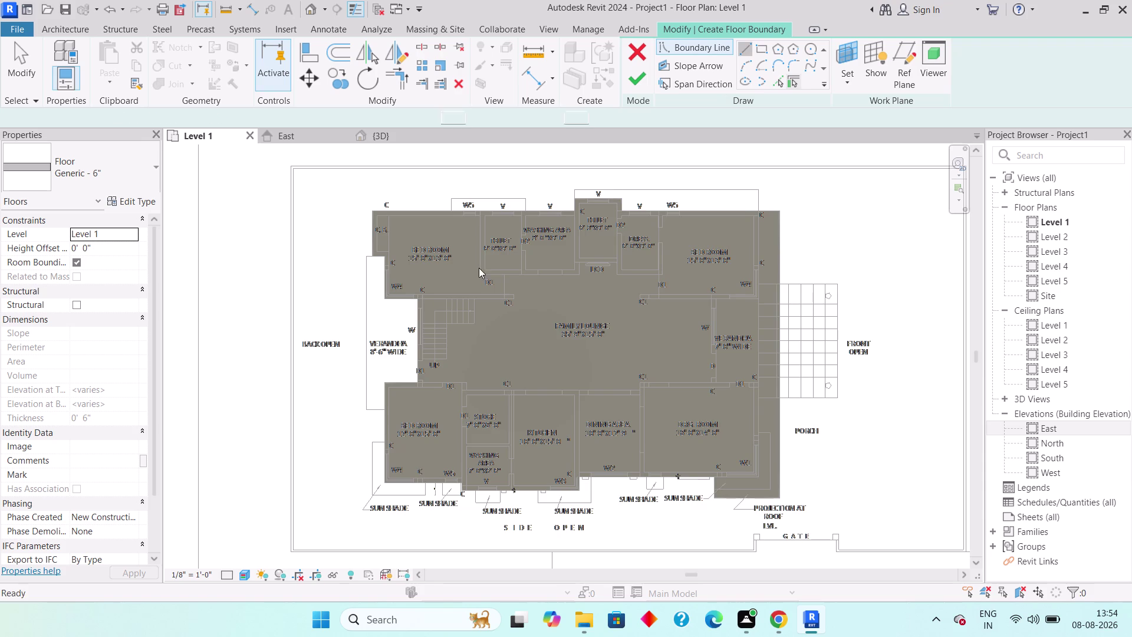
scroll(up, 3)
click(410, 268)
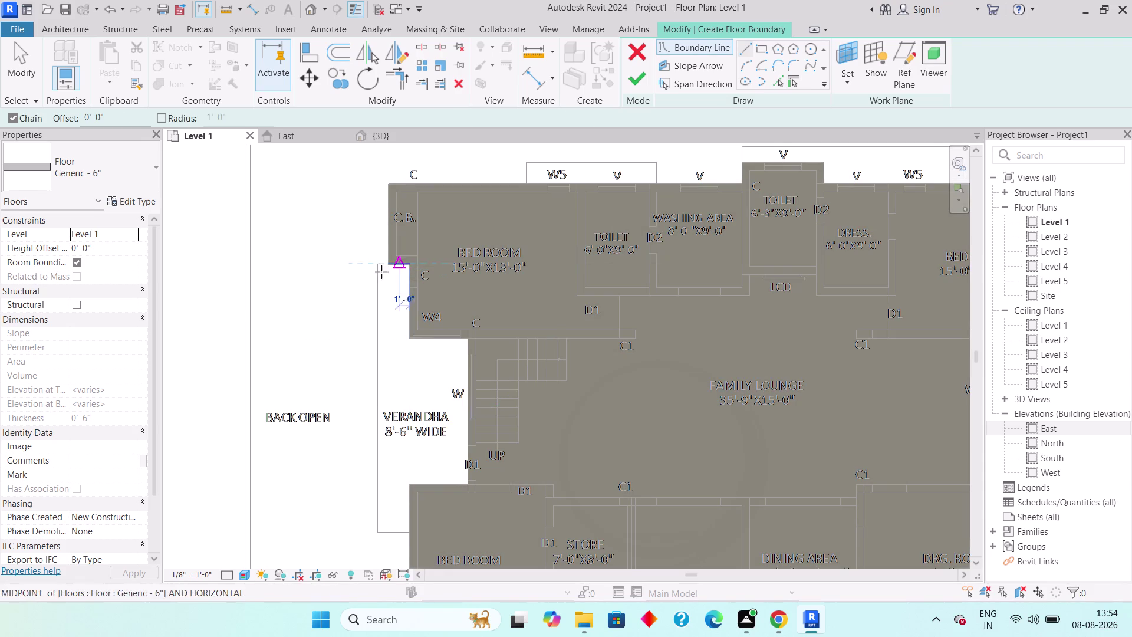
click(379, 267)
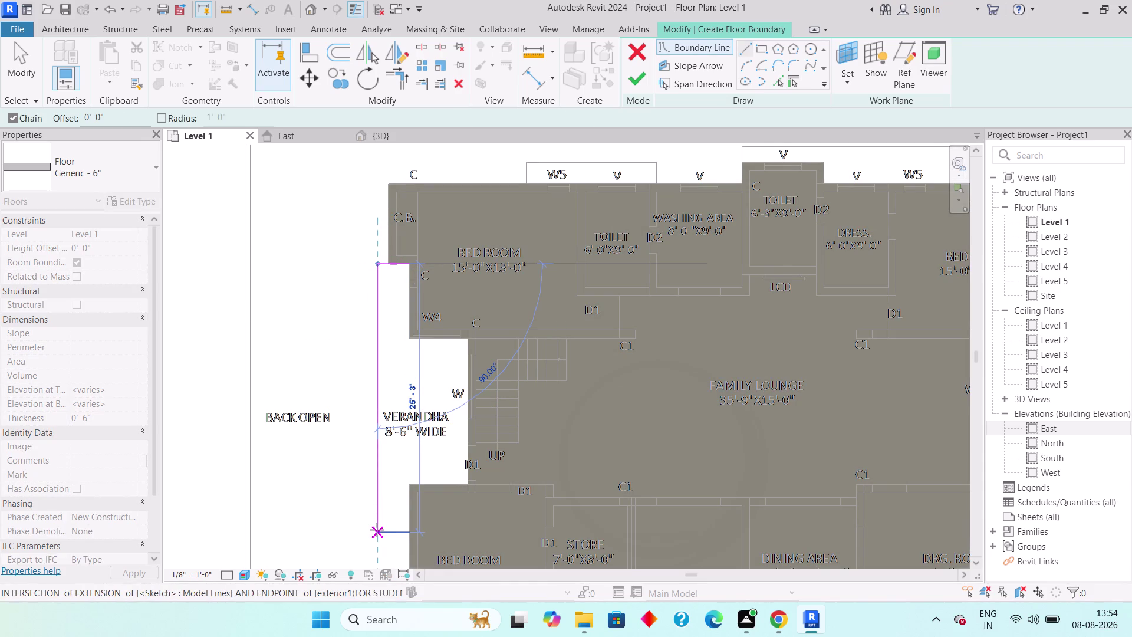
click(377, 529)
Close the outline around the verandah notch, creating the 151 sq ft Generic 6" floor.
click(411, 530)
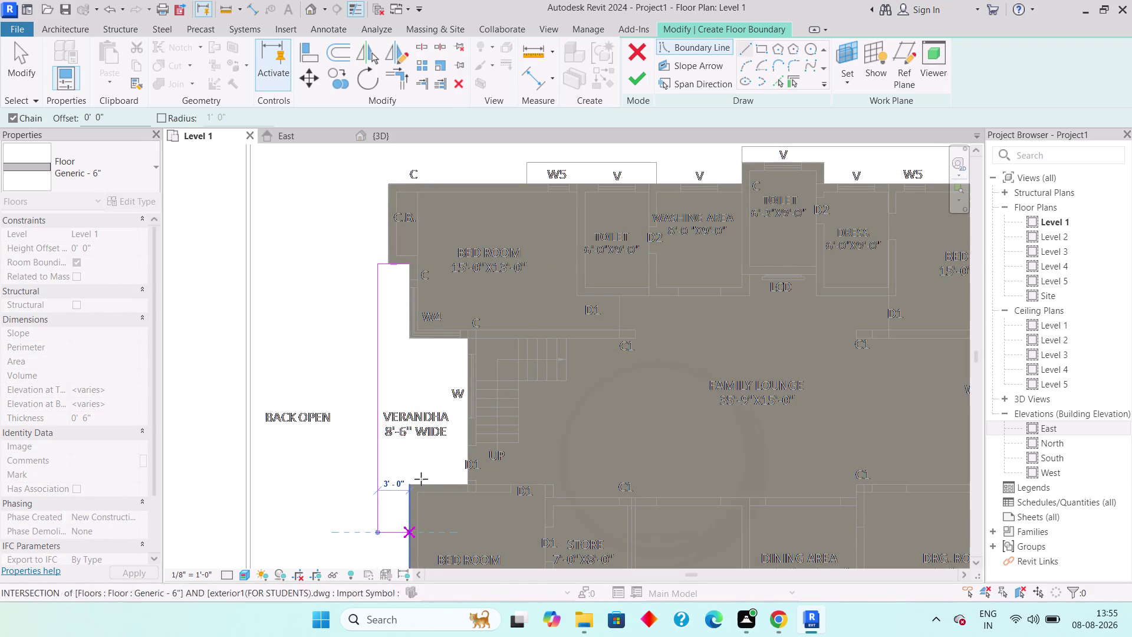
click(410, 486)
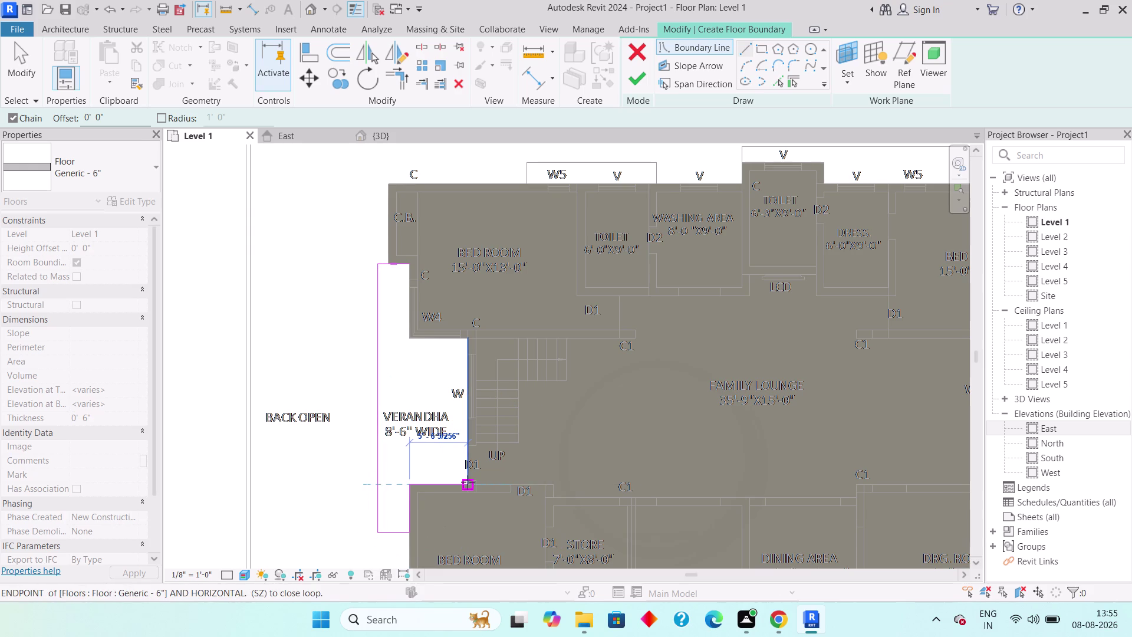
click(468, 481)
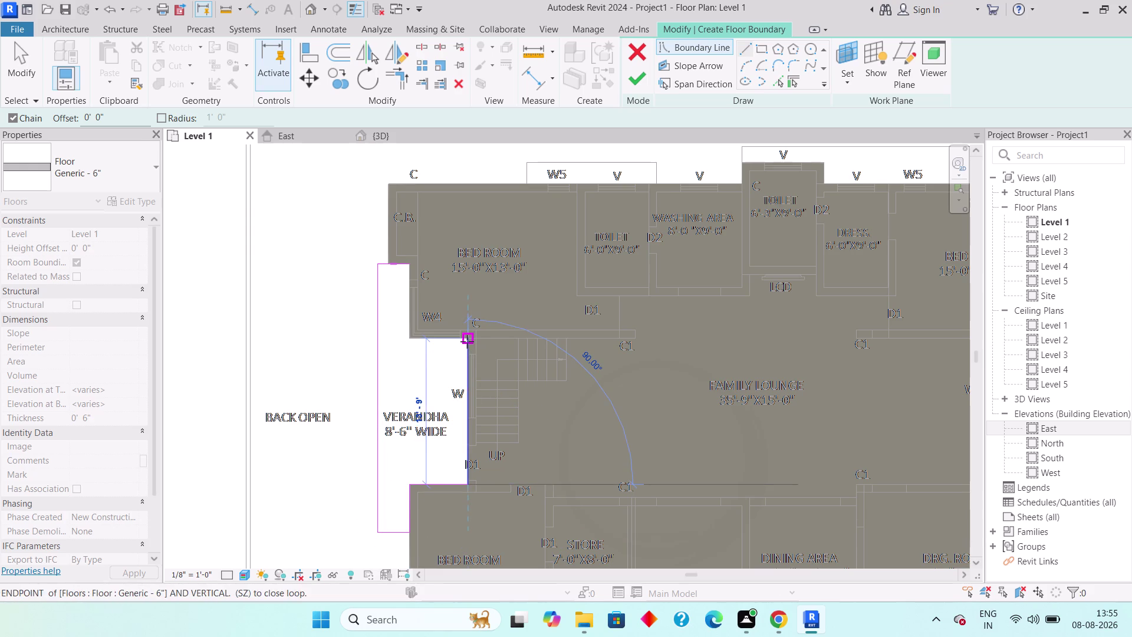
click(467, 341)
click(410, 335)
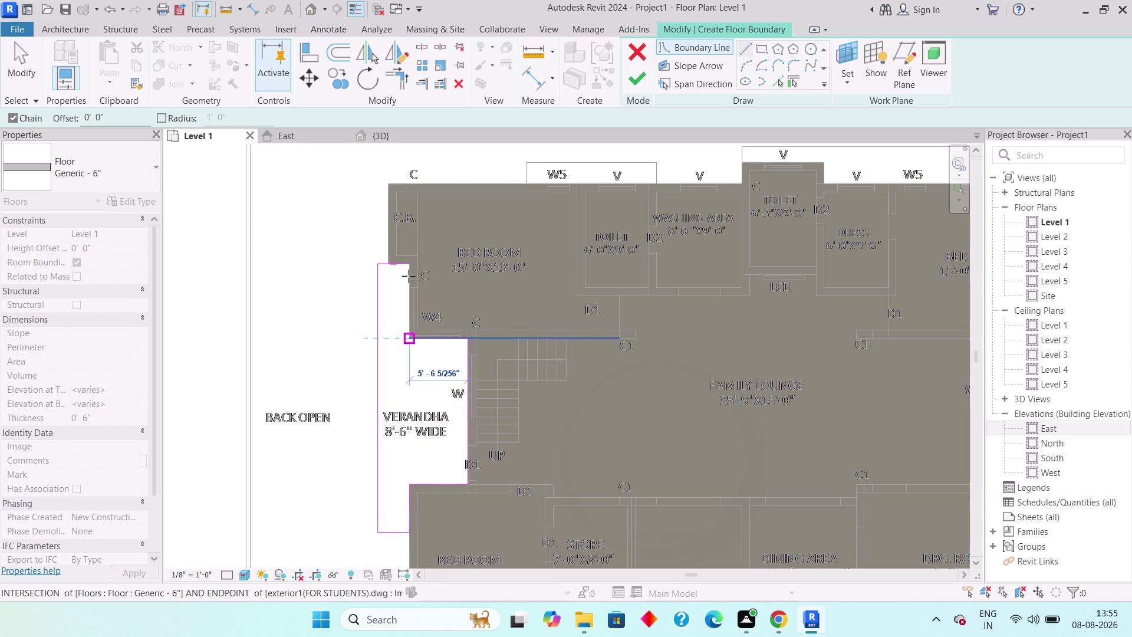
click(411, 264)
scroll(up, 3)
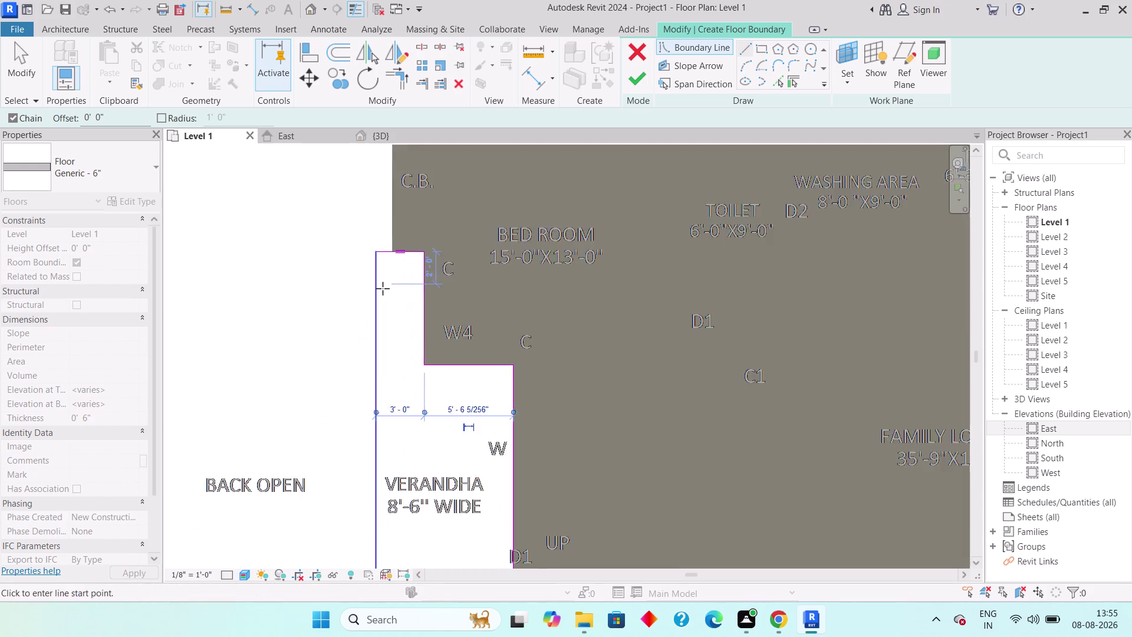
scroll(up, 3)
middle_drag(405, 253, 398, 284)
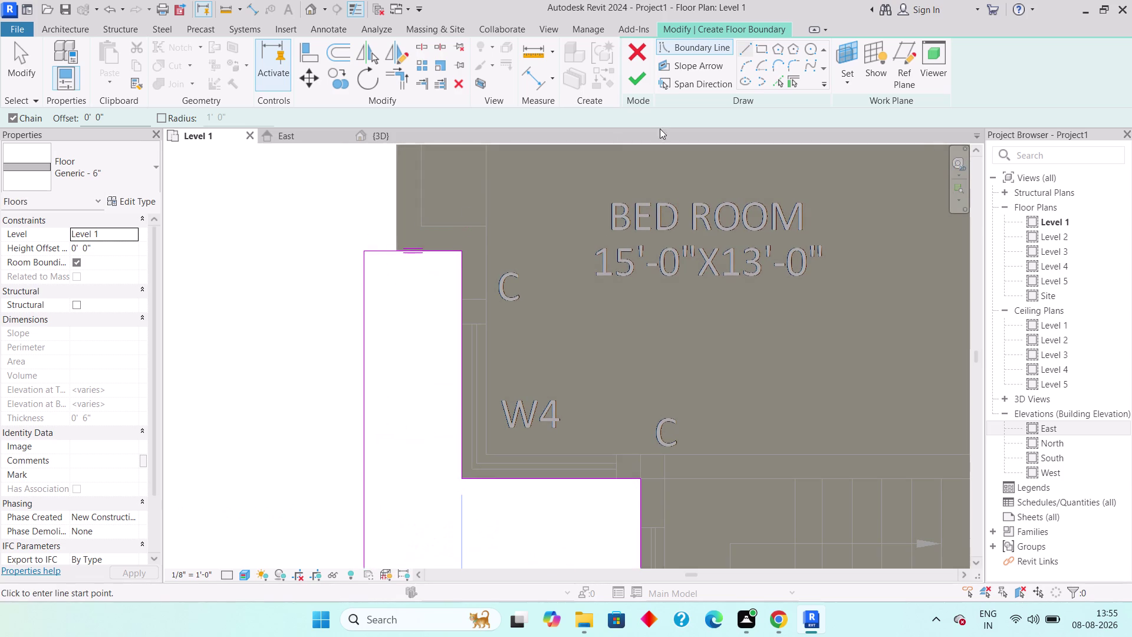
click(636, 75)
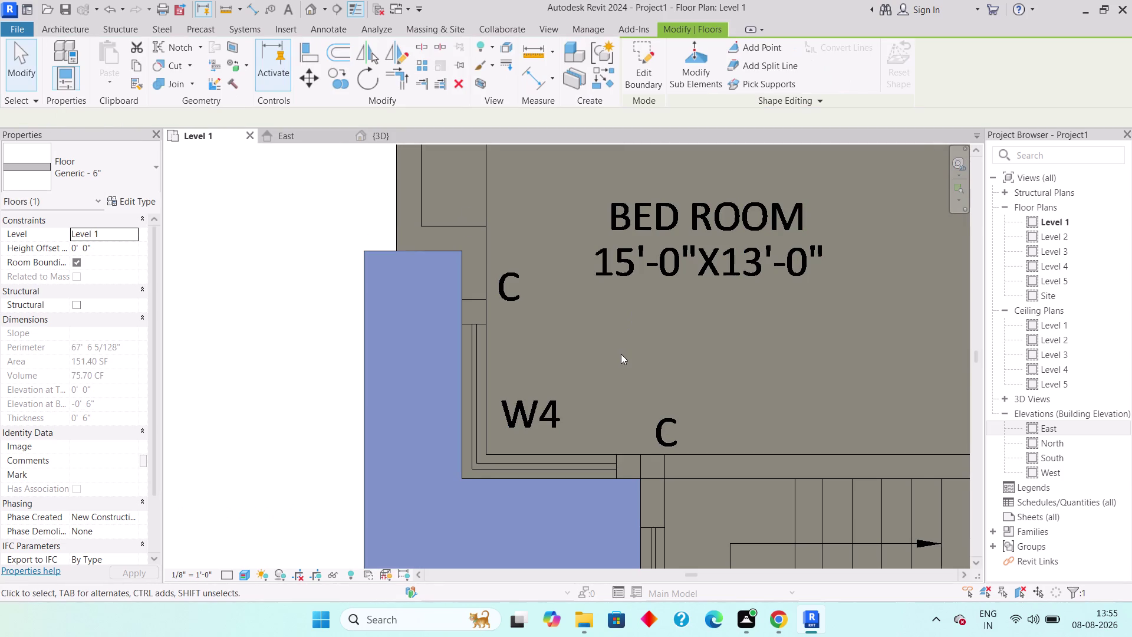
key(Escape)
key(Escape)
Zoom out to the whole floor plan and switch to the 3D view.
scroll(down, 3)
middle_drag(660, 418, 517, 368)
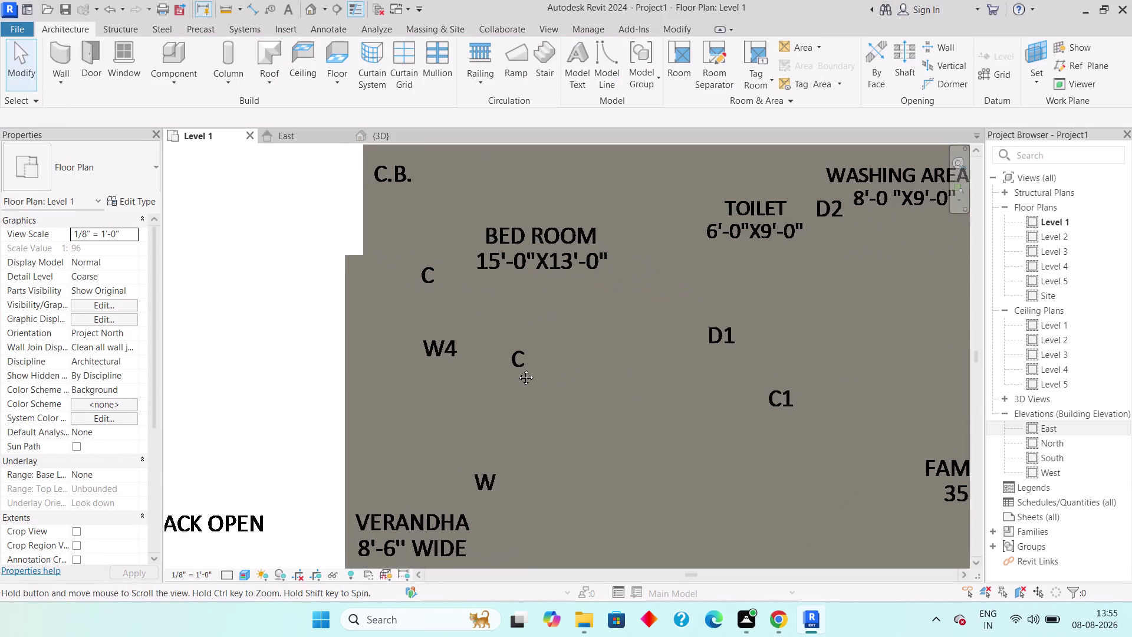
middle_drag(517, 369, 516, 367)
scroll(down, 3)
scroll(up, 3)
scroll(down, 3)
scroll(down, 3)
middle_drag(690, 431, 490, 344)
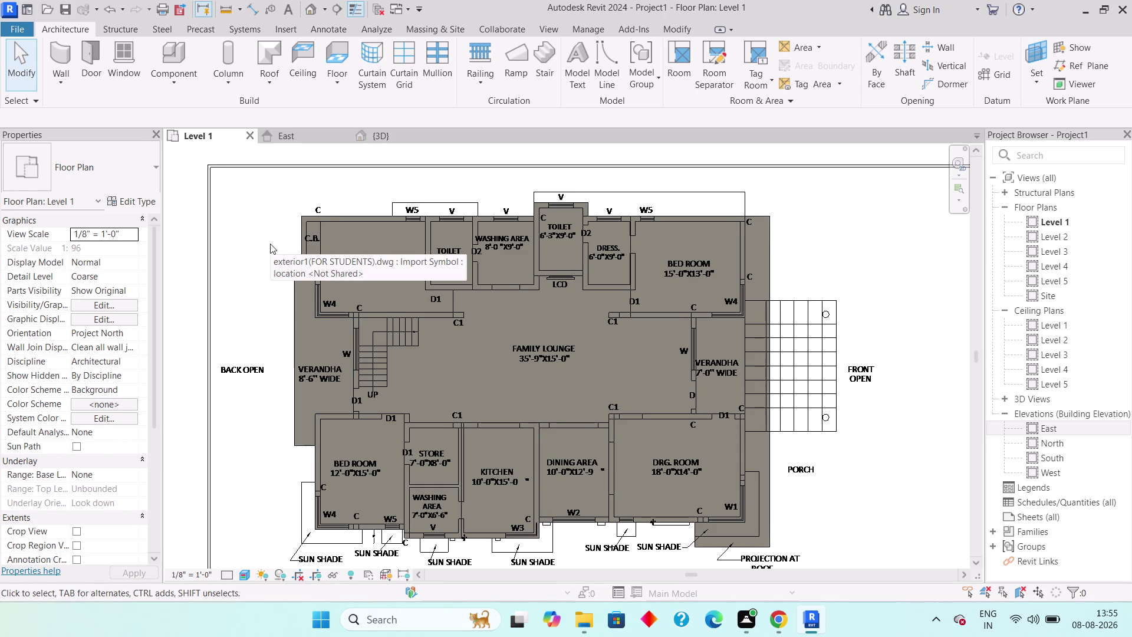
click(389, 134)
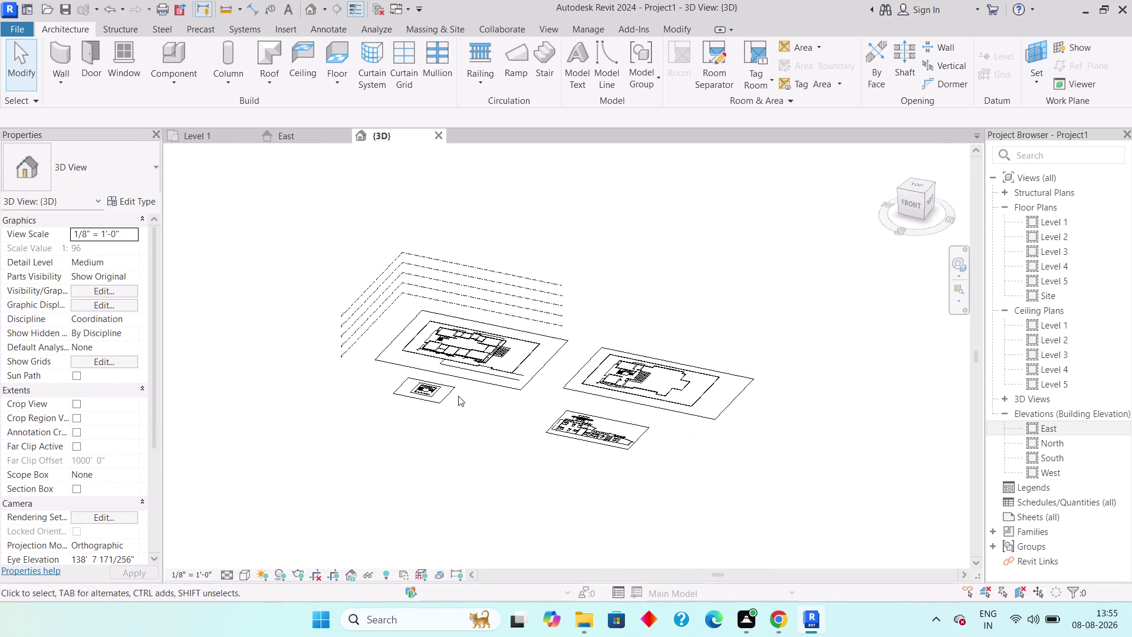
click(244, 572)
click(266, 553)
scroll(up, 3)
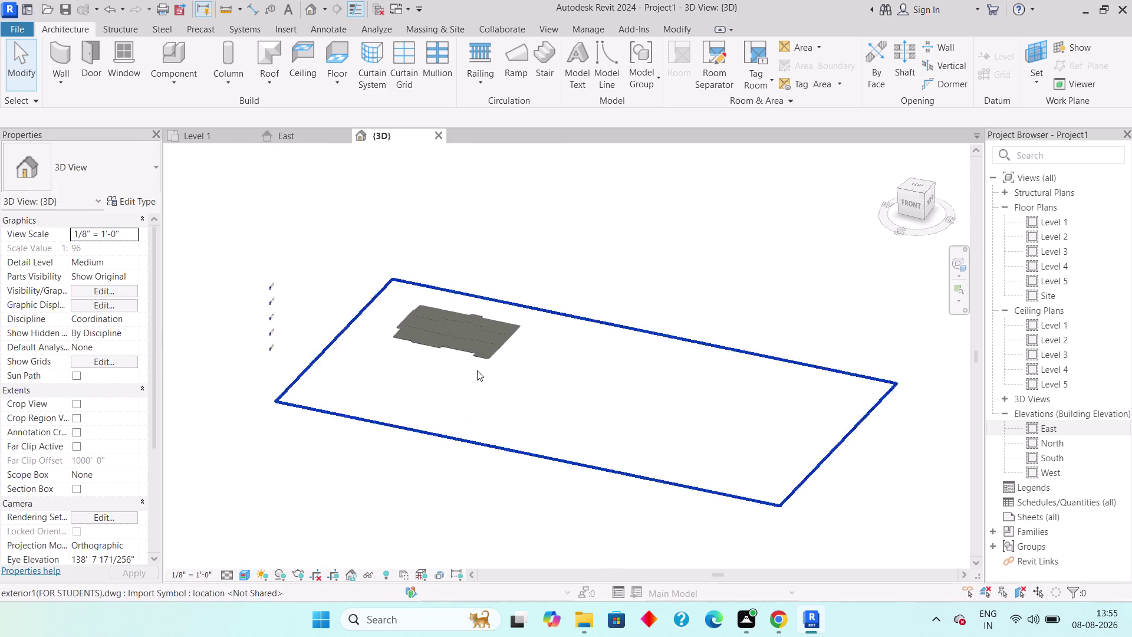
scroll(up, 3)
middle_drag(485, 404, 496, 473)
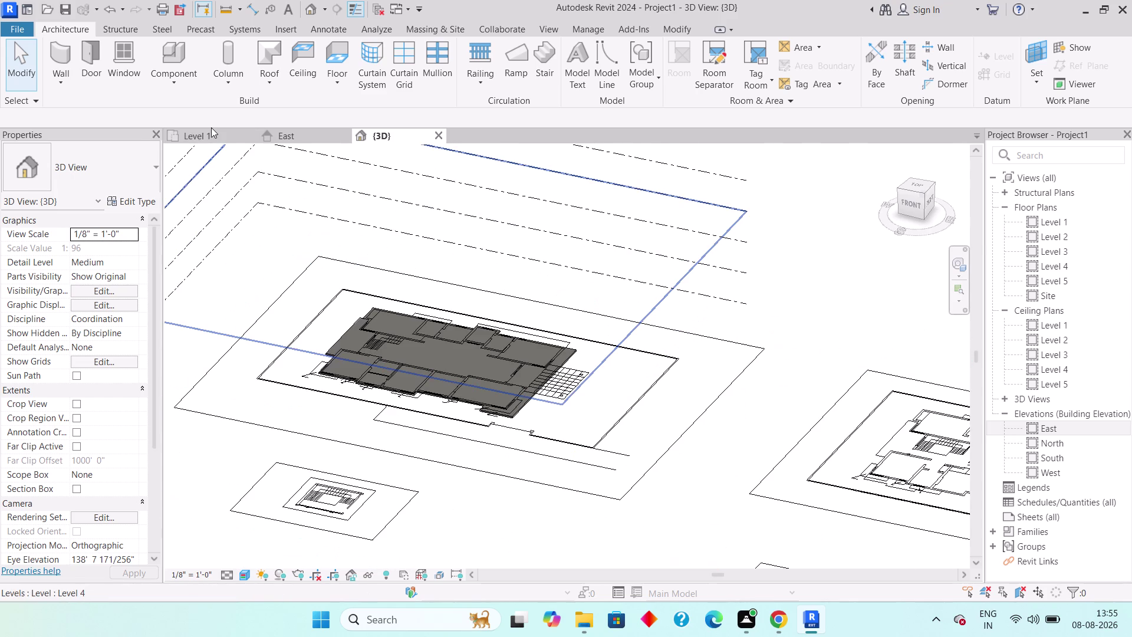
click(208, 135)
middle_drag(395, 245, 416, 289)
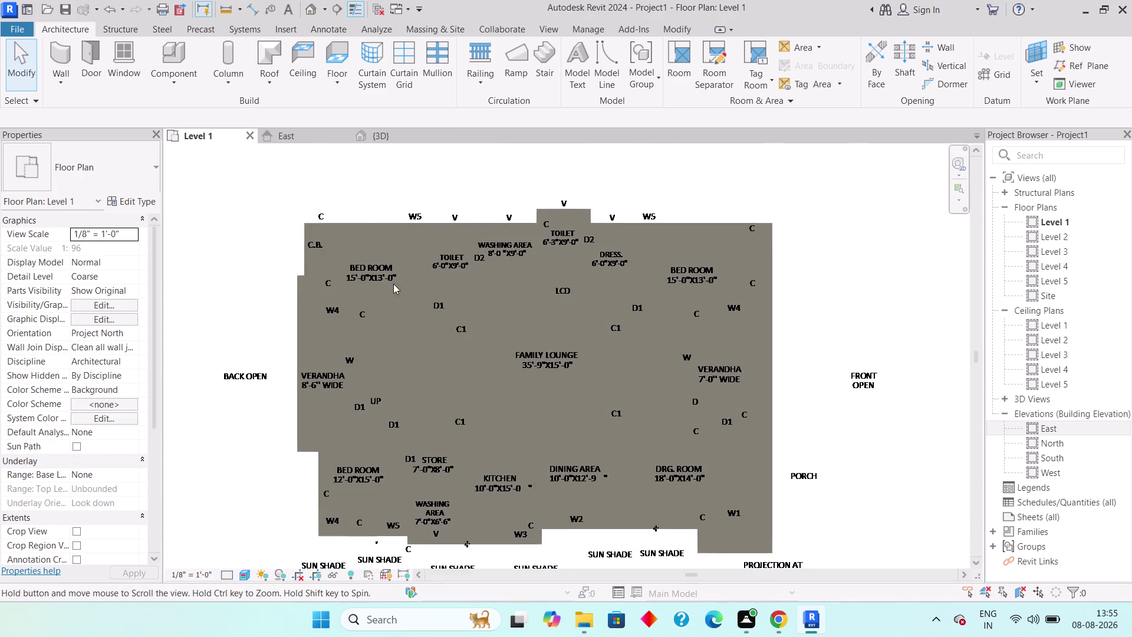
scroll(up, 3)
scroll(up, 3)
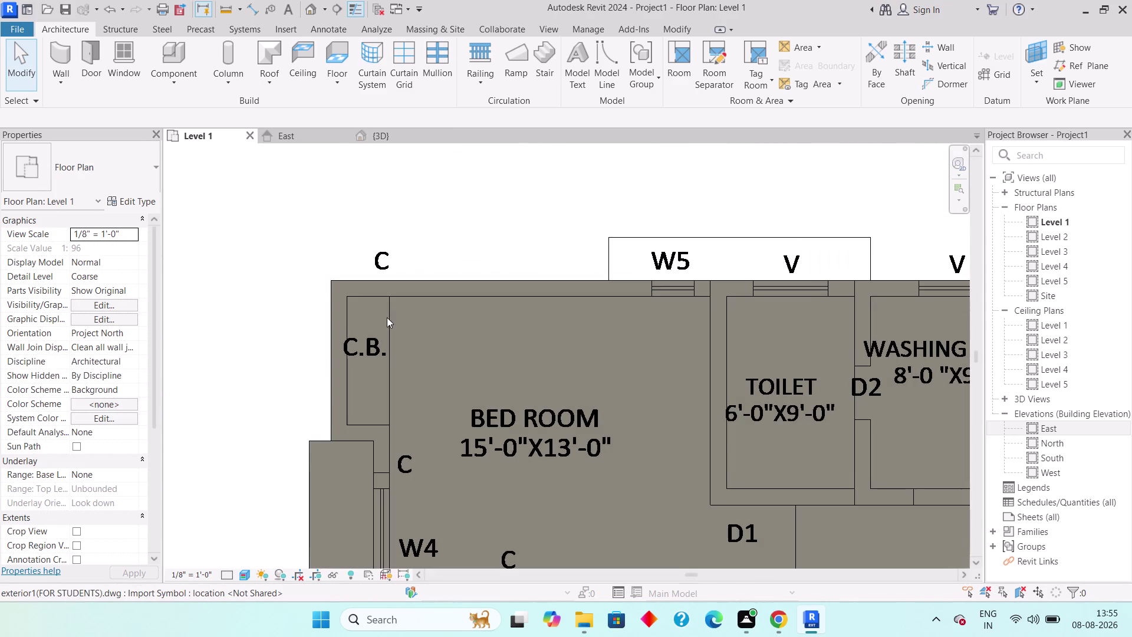
click(221, 8)
scroll(up, 3)
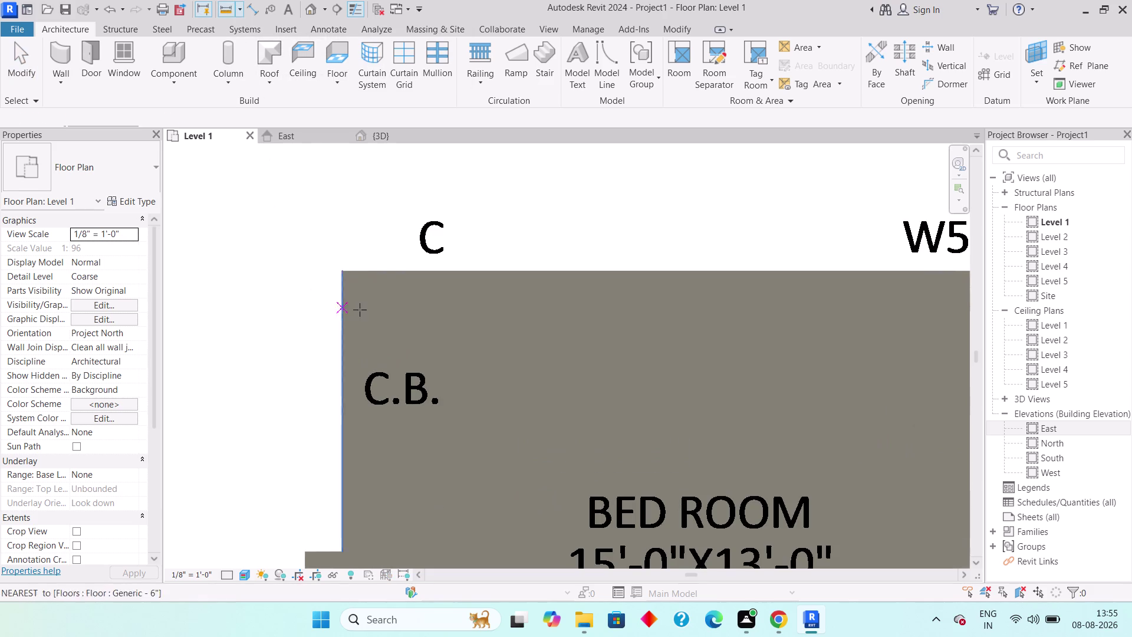
click(374, 301)
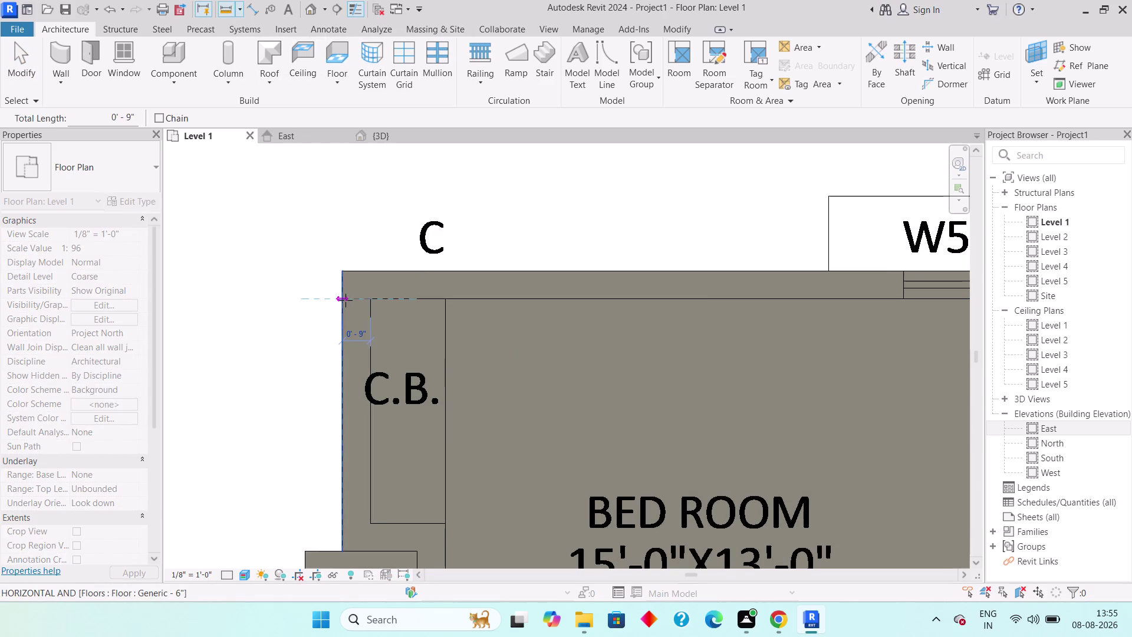
click(339, 300)
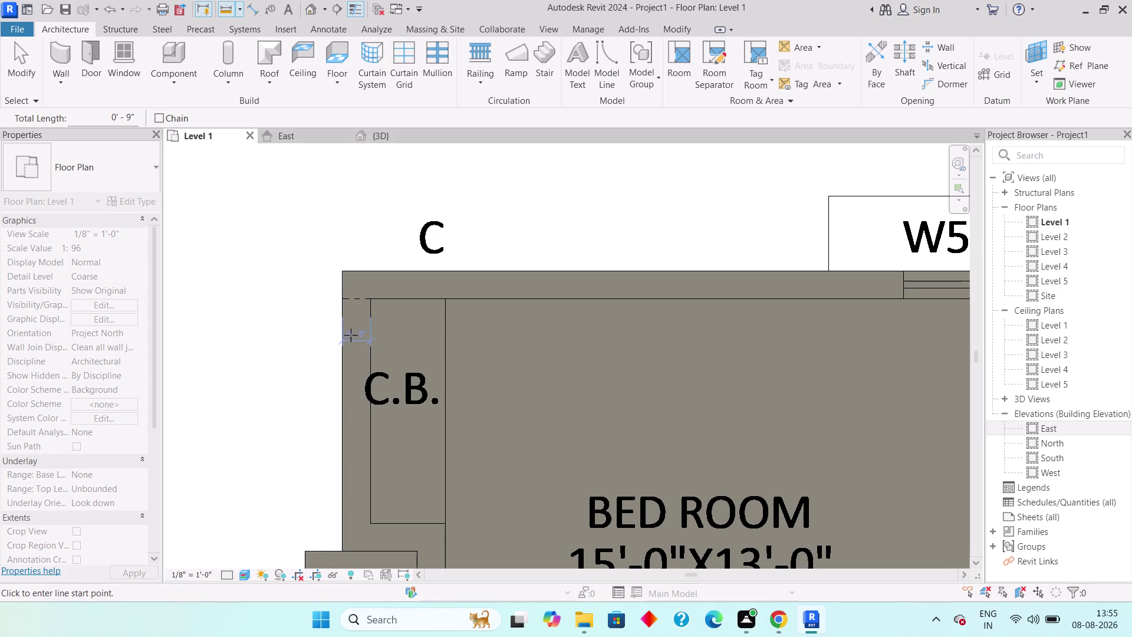
key(Escape)
key(Escape)
scroll(down, 3)
scroll(down, 3)
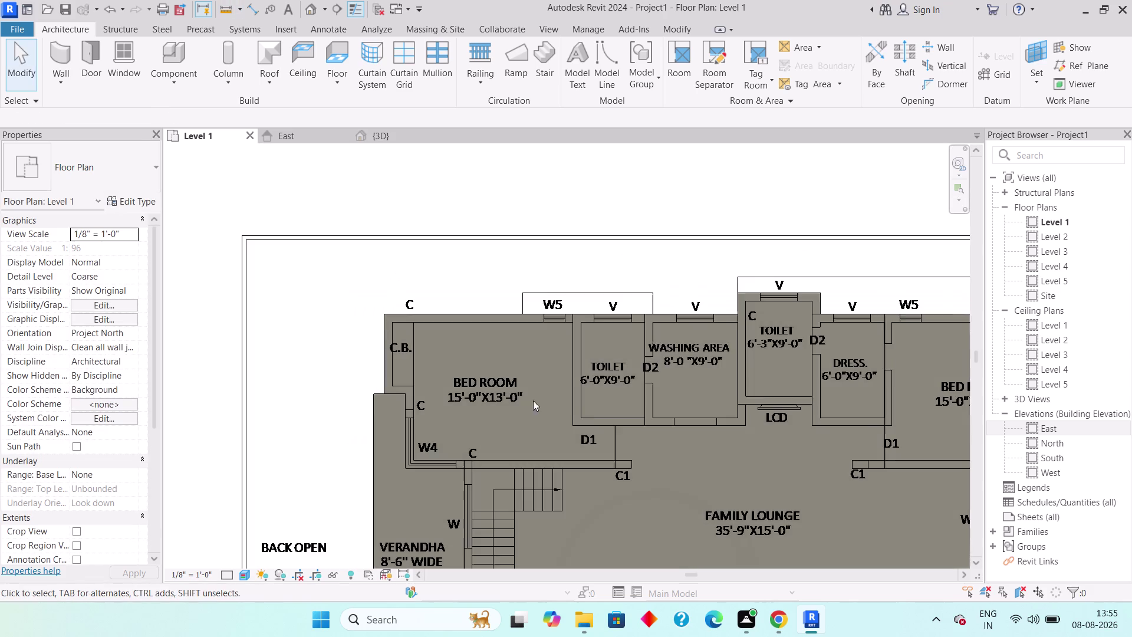
middle_drag(618, 421, 468, 333)
scroll(down, 3)
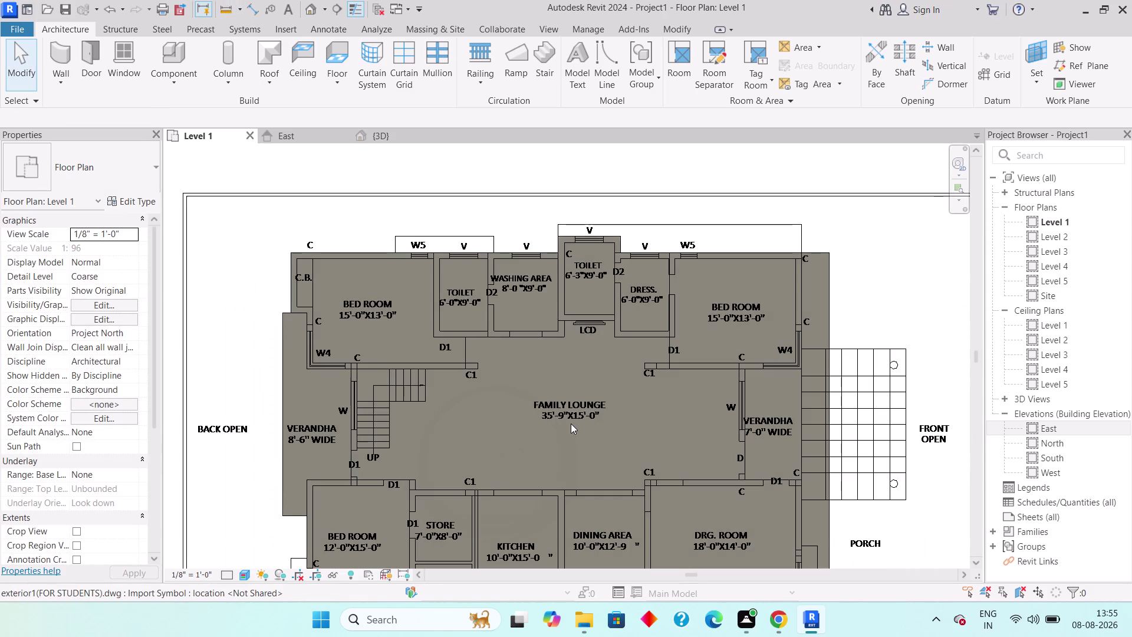
middle_drag(571, 422, 558, 327)
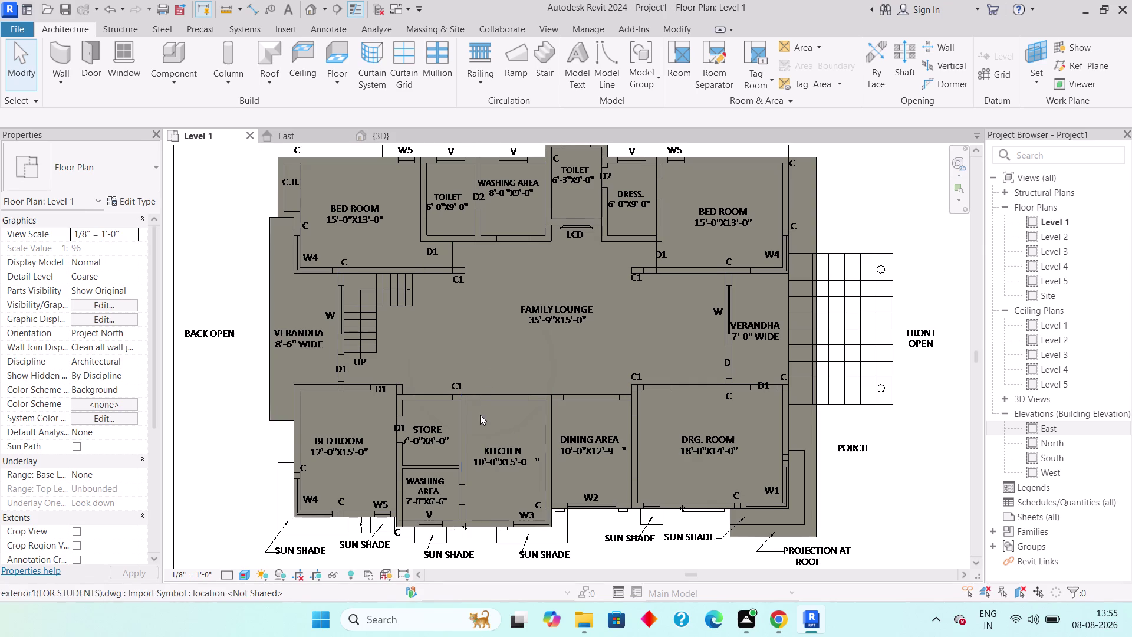
scroll(up, 3)
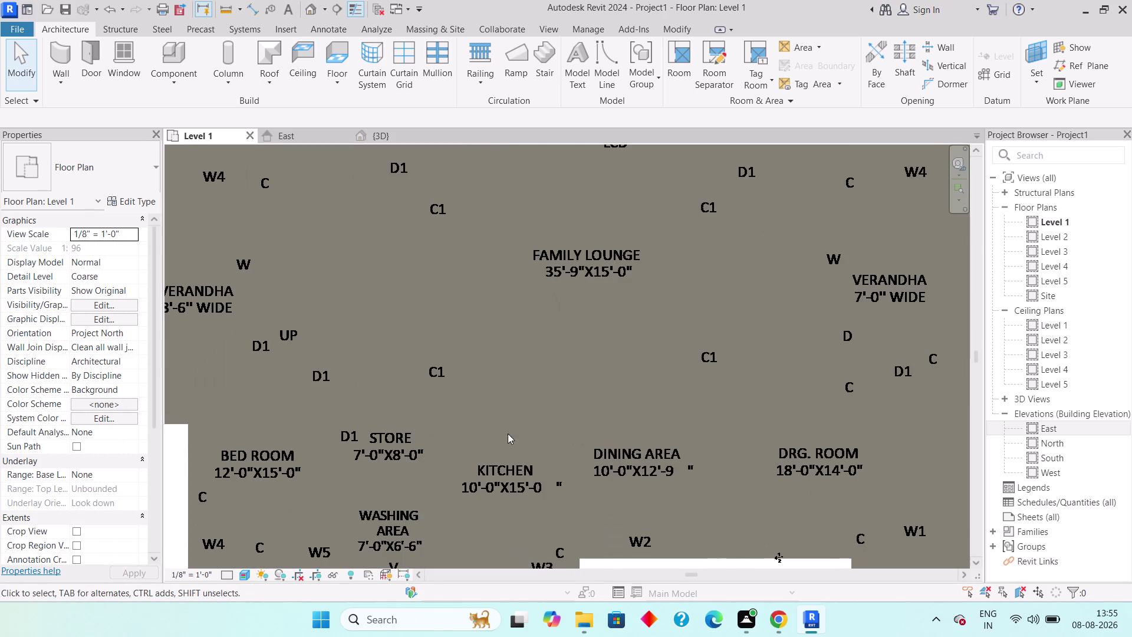
middle_drag(445, 486, 432, 388)
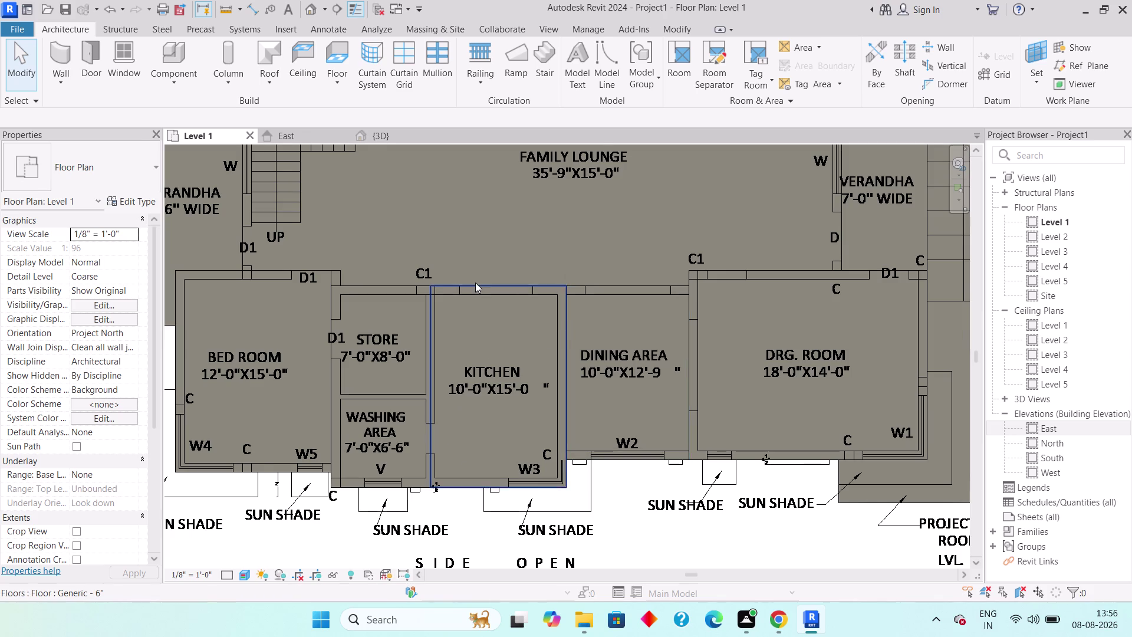
middle_drag(494, 318, 571, 413)
Start placing architectural walls and keep Generic - 8" as the wall type.
click(65, 74)
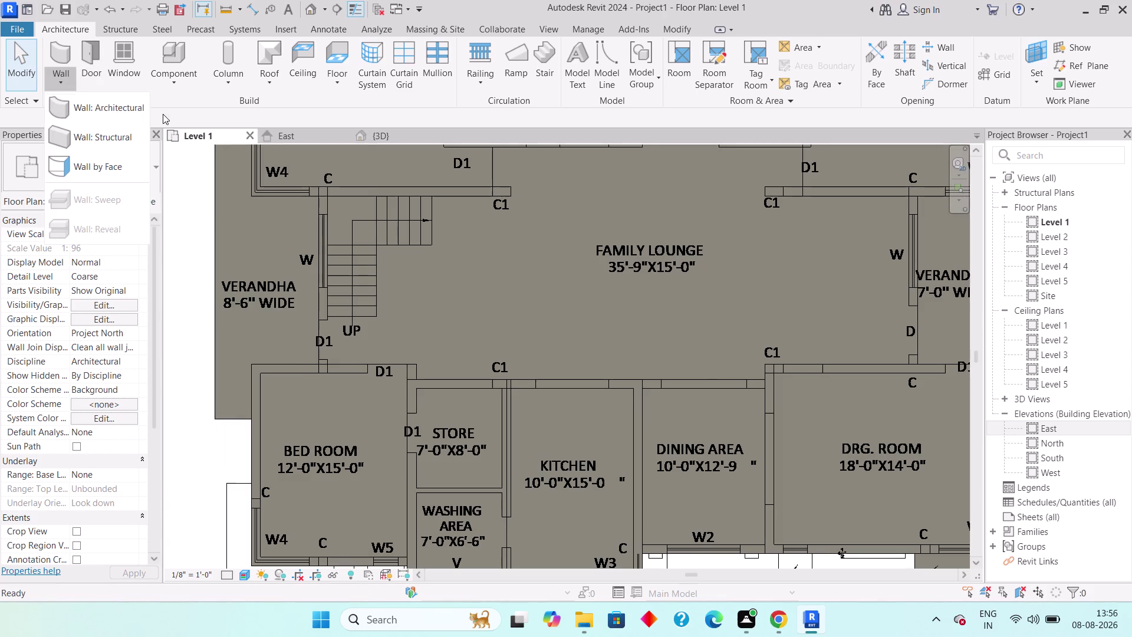
click(129, 109)
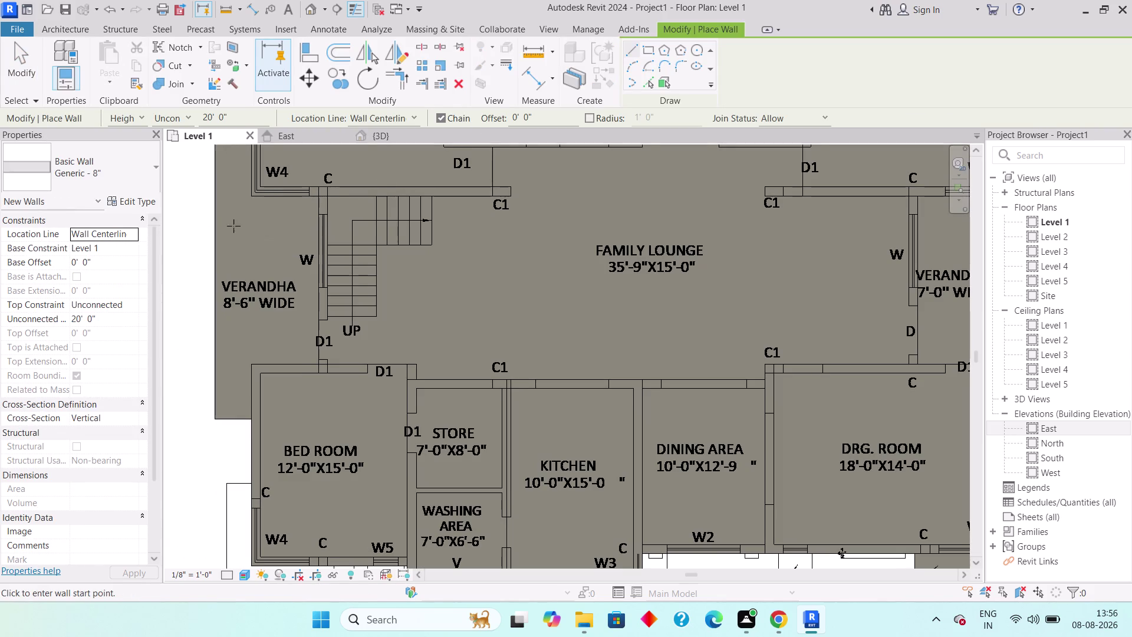
click(81, 153)
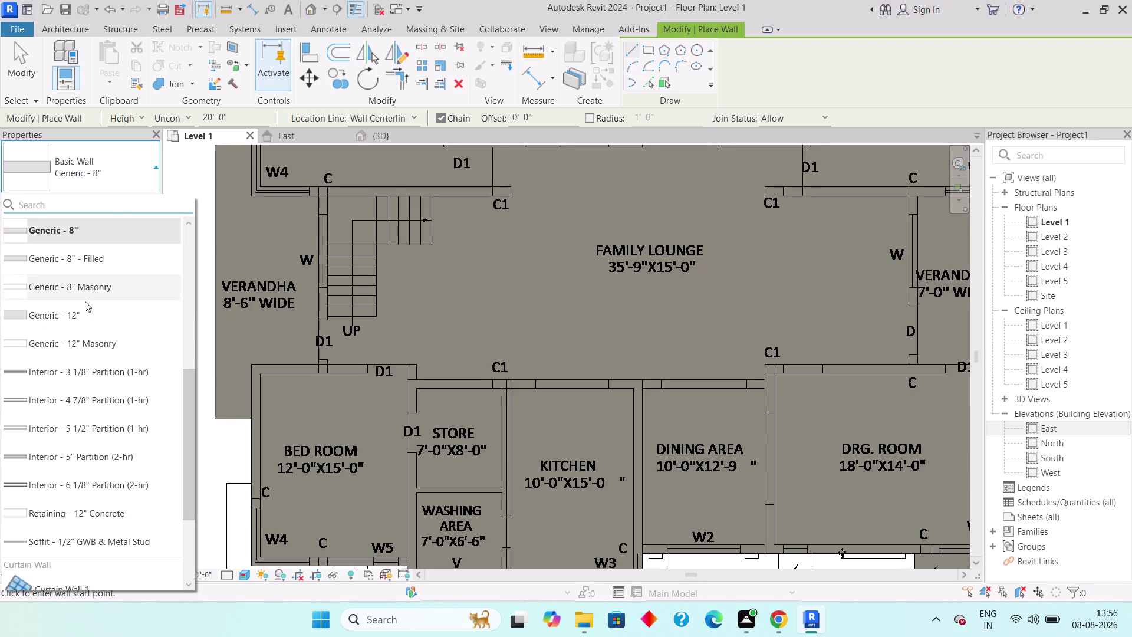
scroll(down, 3)
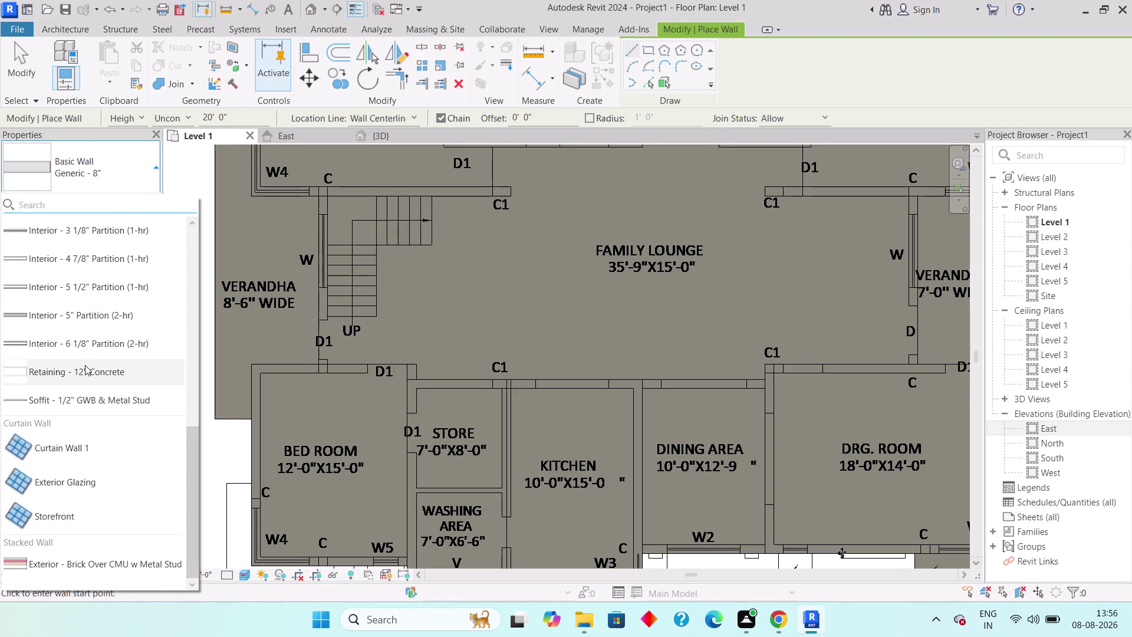
scroll(up, 3)
scroll(up, 3)
scroll(up, 3)
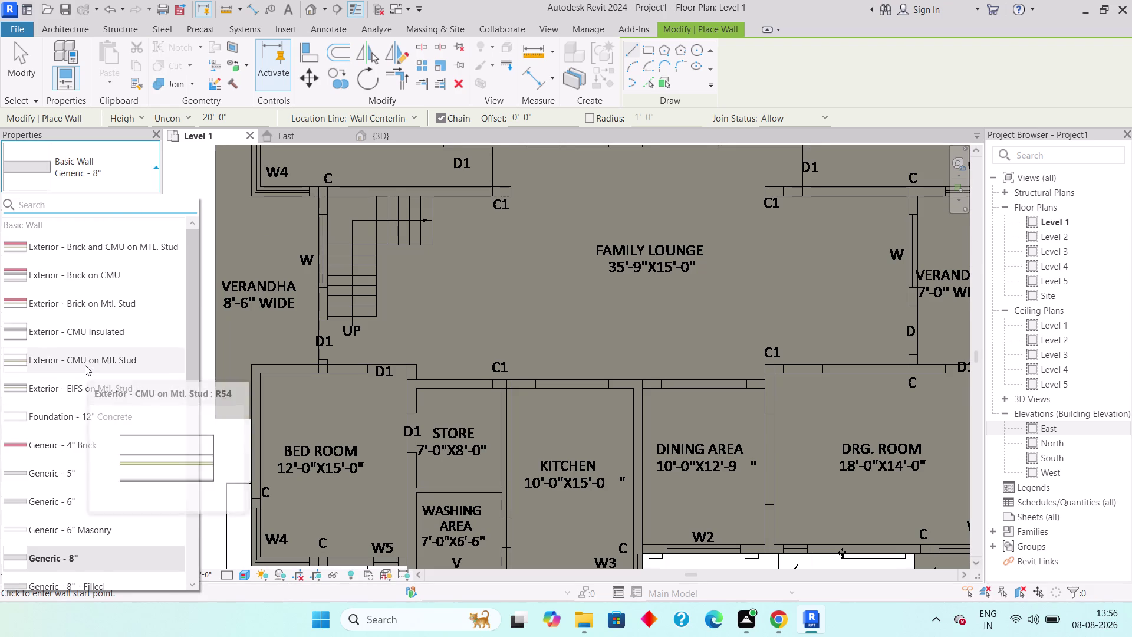
scroll(down, 3)
scroll(up, 3)
click(138, 171)
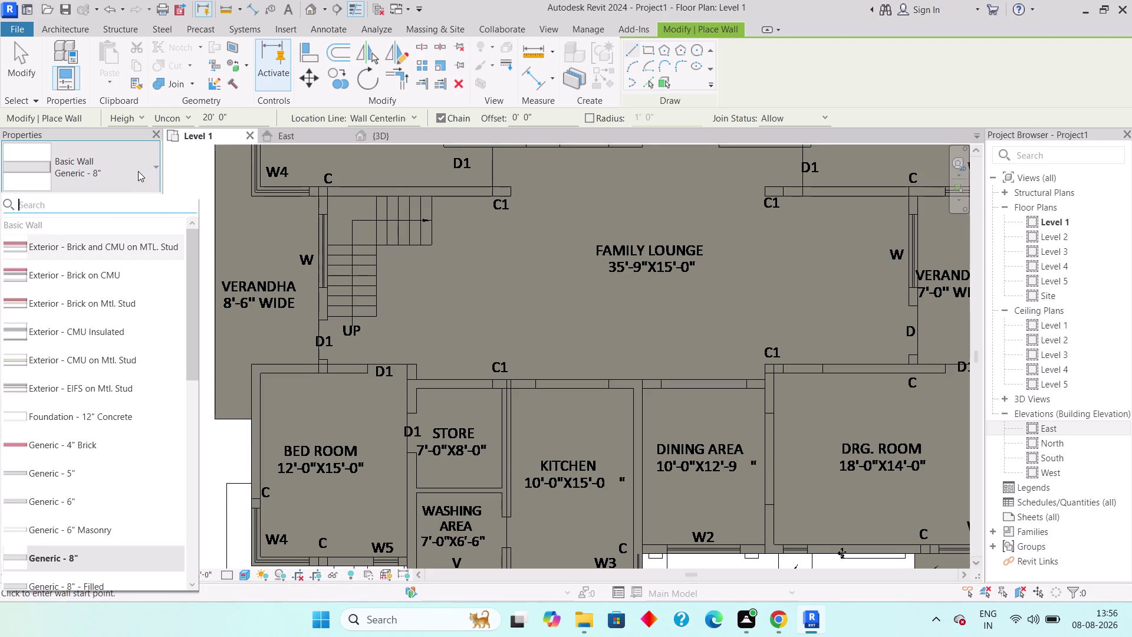
click(143, 168)
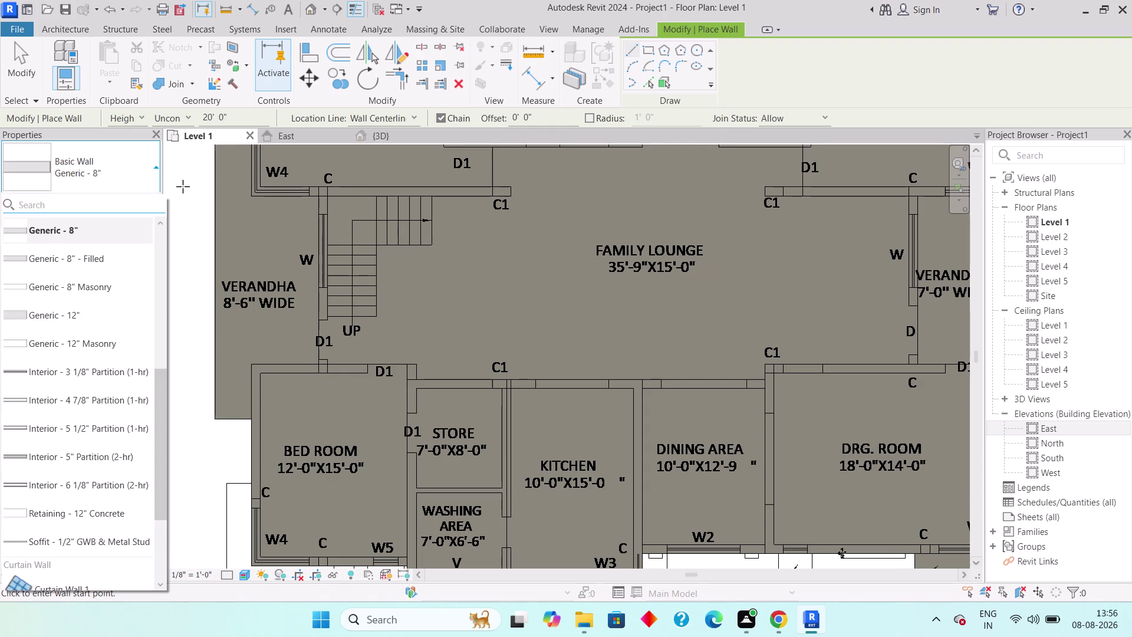
click(183, 186)
Cancel the wall placement and fully exit the wall command.
key(Escape)
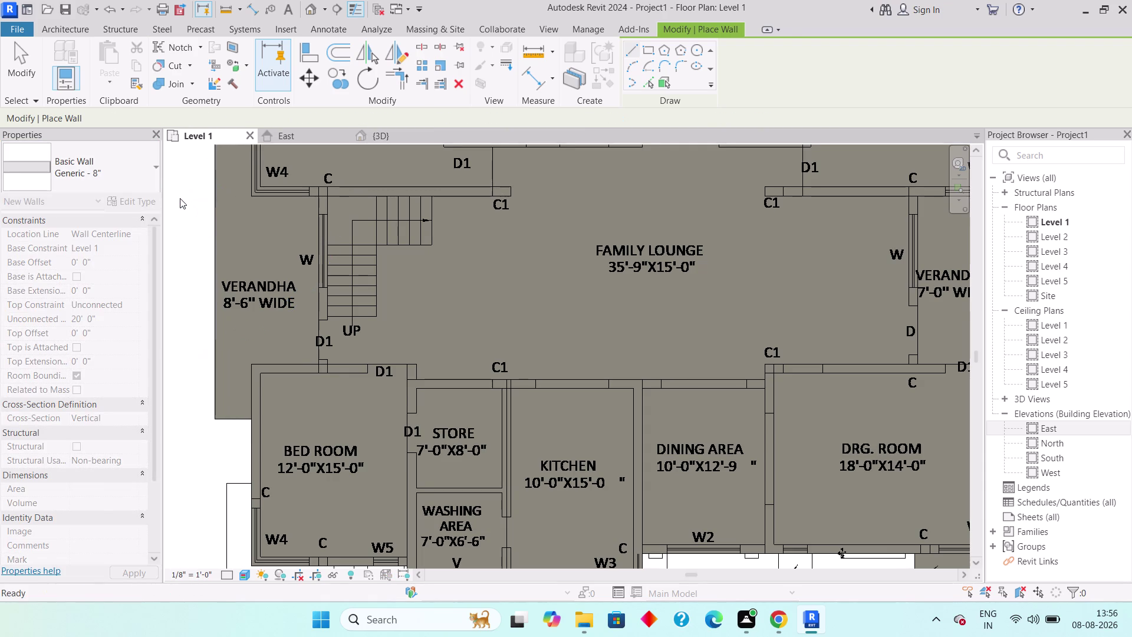
key(Escape)
key(Escape)
key(Escape)
key(Escape)
key(Escape)
key(Escape)
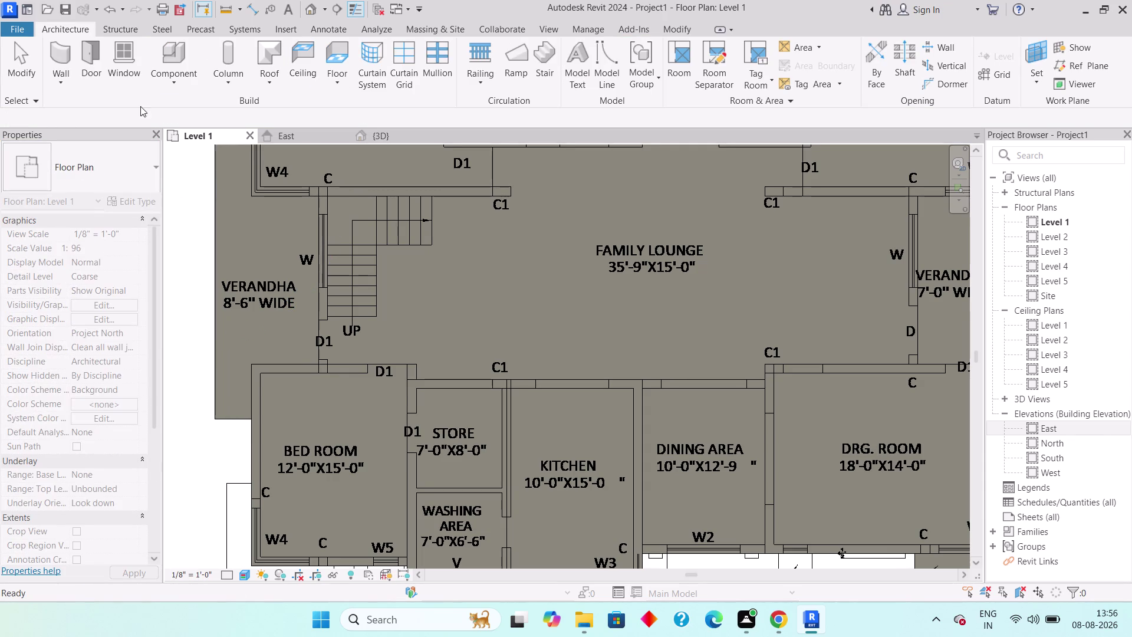
Restart architectural wall placement and open the Generic - 8" type properties.
click(62, 80)
click(132, 109)
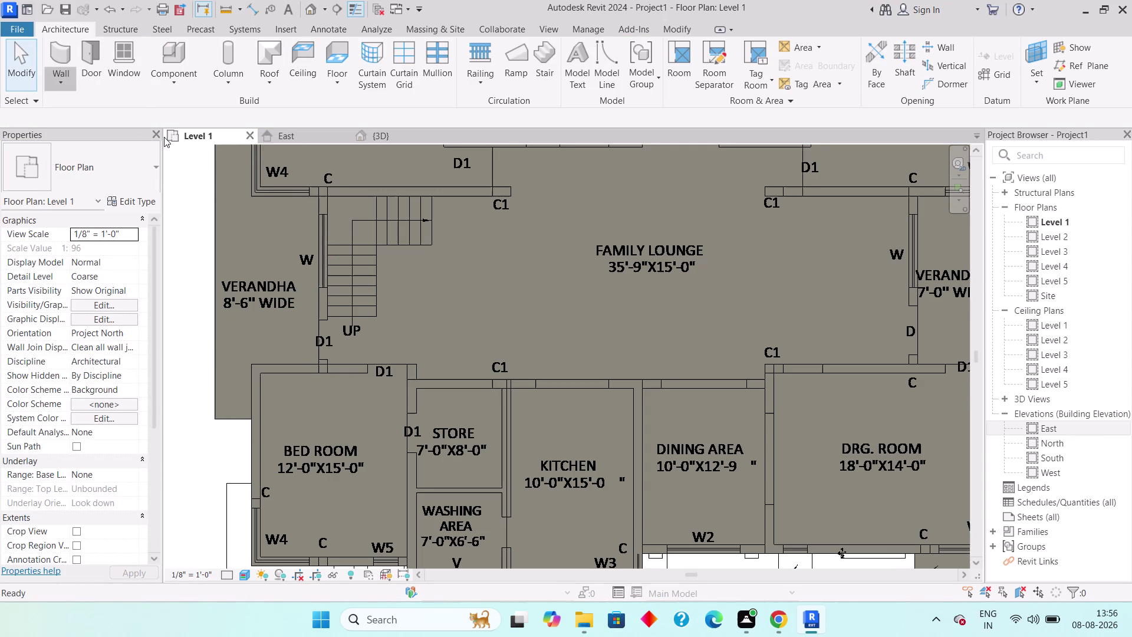
click(136, 198)
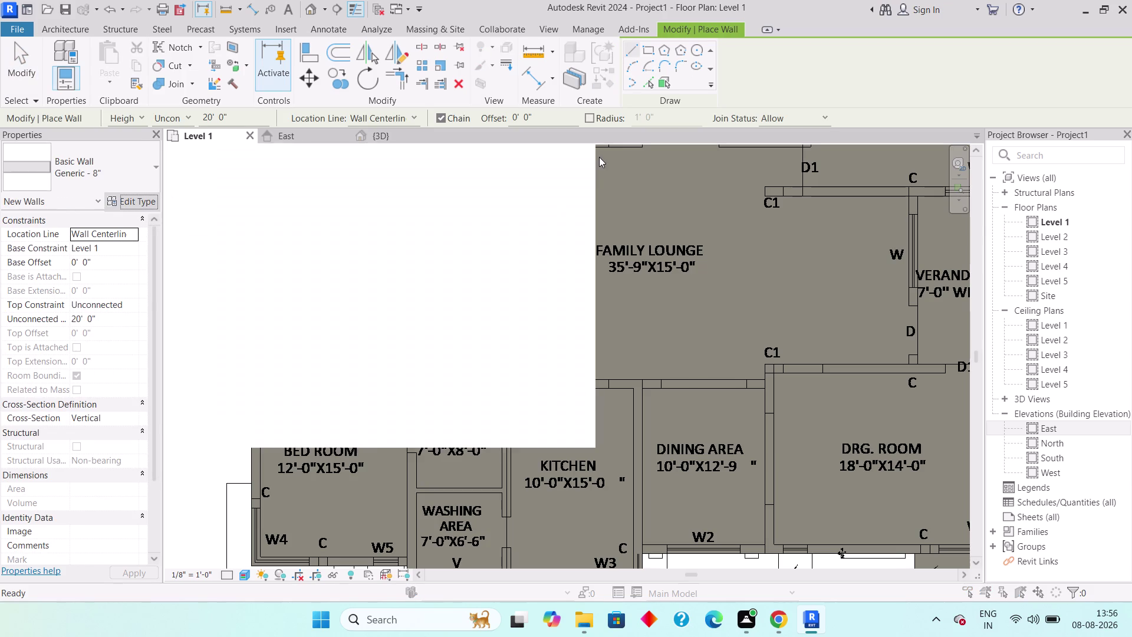
click(936, 140)
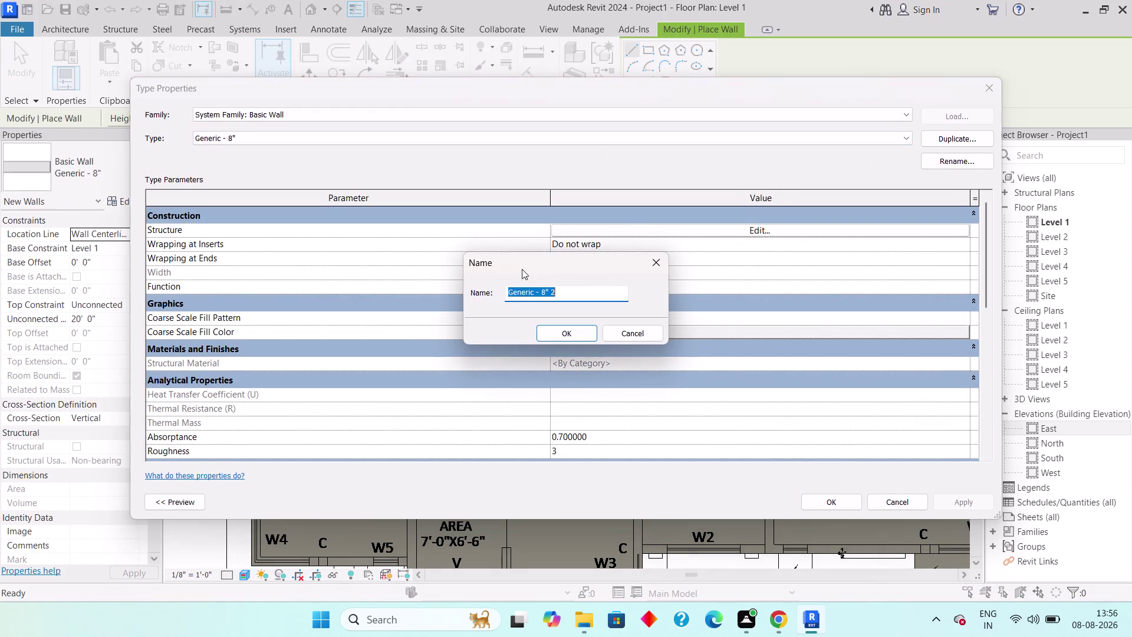
Duplicate the Generic - 8" wall type as Generic - 9".
click(574, 292)
key(BackSpace)
key(BackSpace)
key(BackSpace)
key(BackSpace)
key(9)
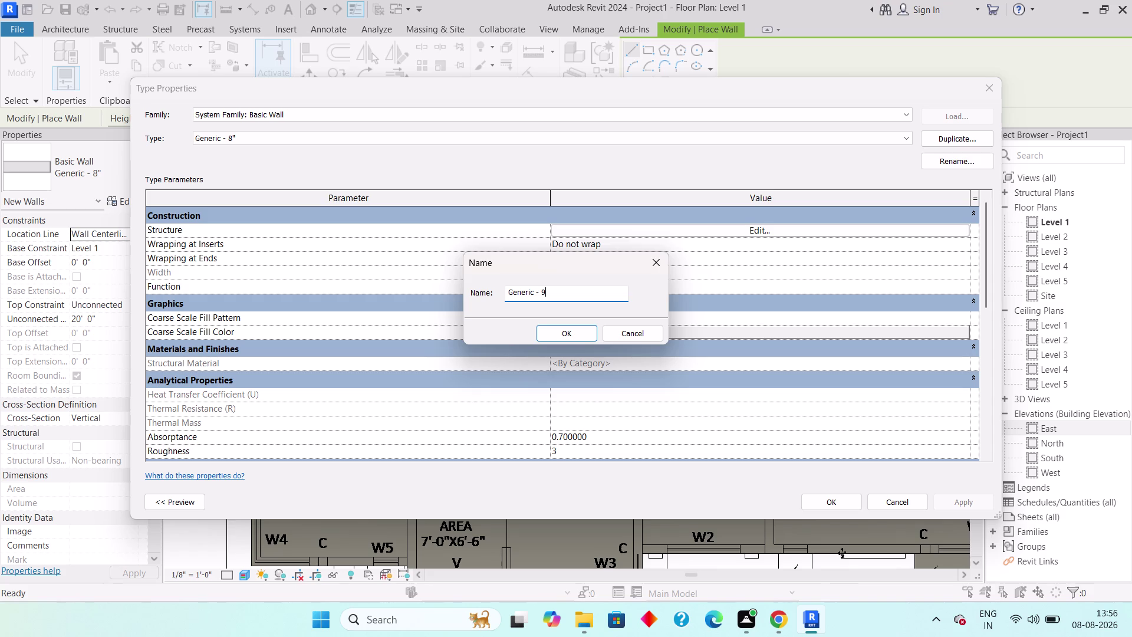
key(shift+quotedbl)
key(Return)
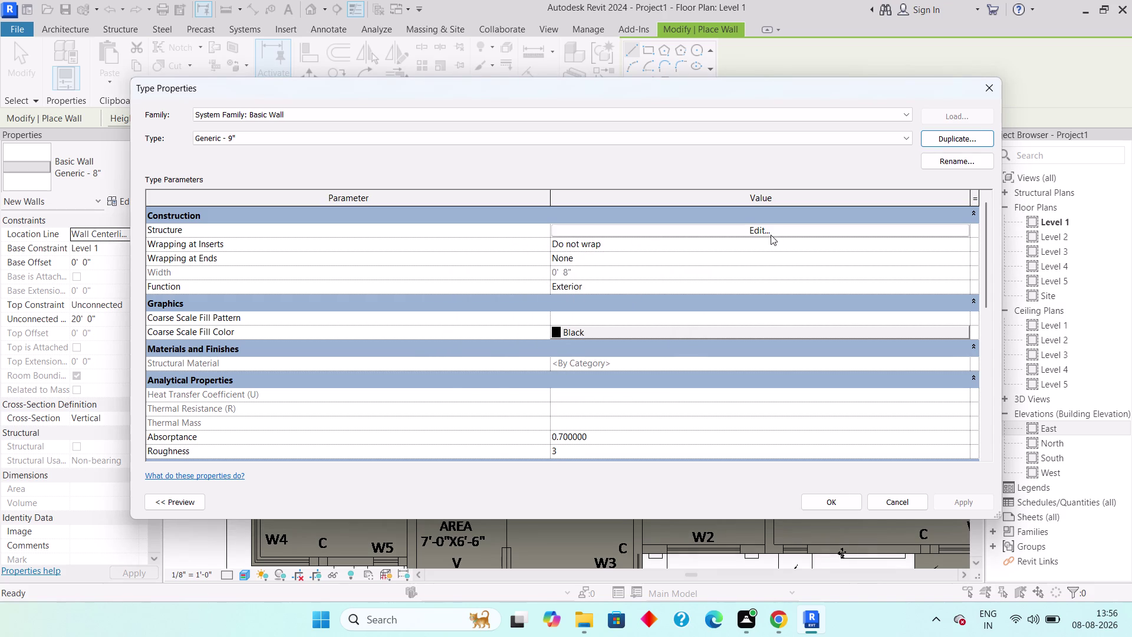
Set the Generic - 9" structure layer thickness to 9" and accept both dialogs.
drag(489, 129, 0, 0)
click(772, 230)
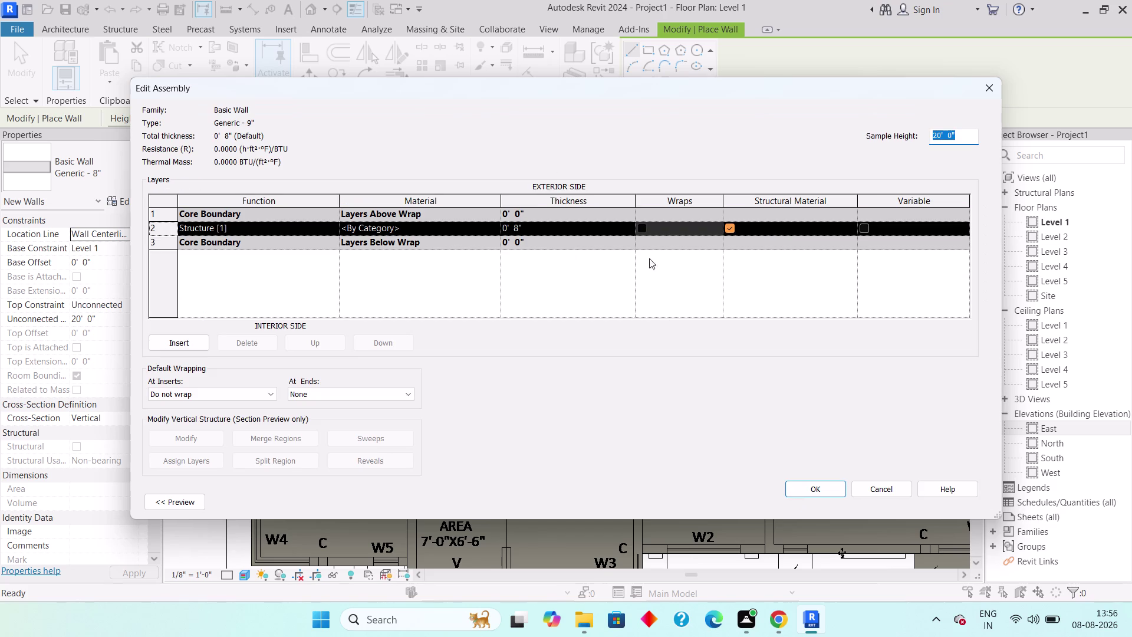
click(541, 225)
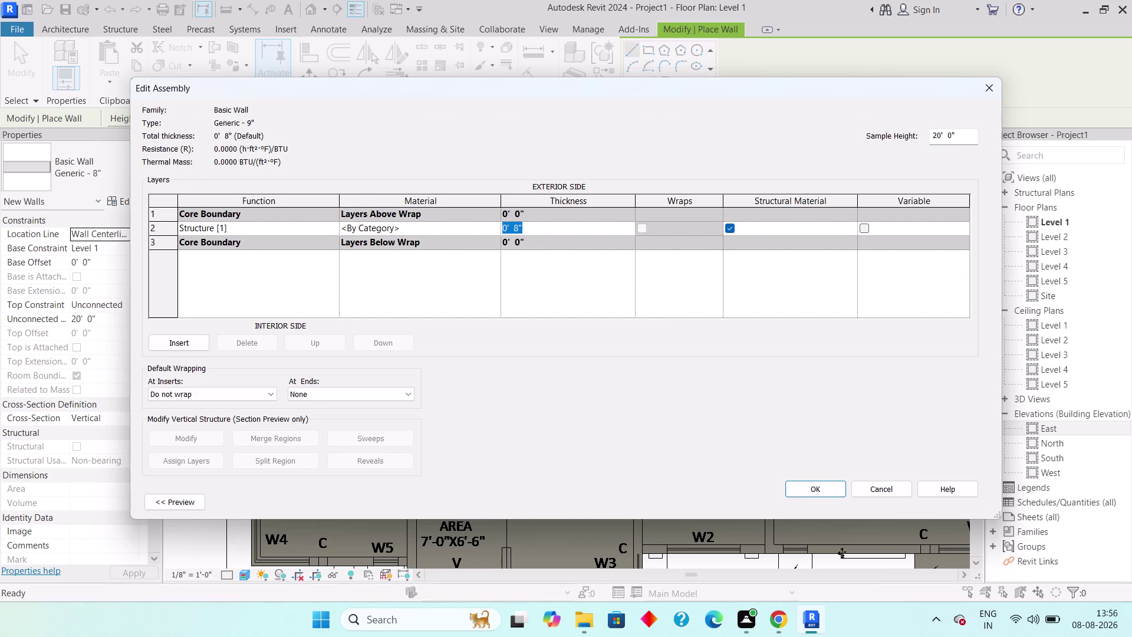
text(9")
key(Return)
click(828, 491)
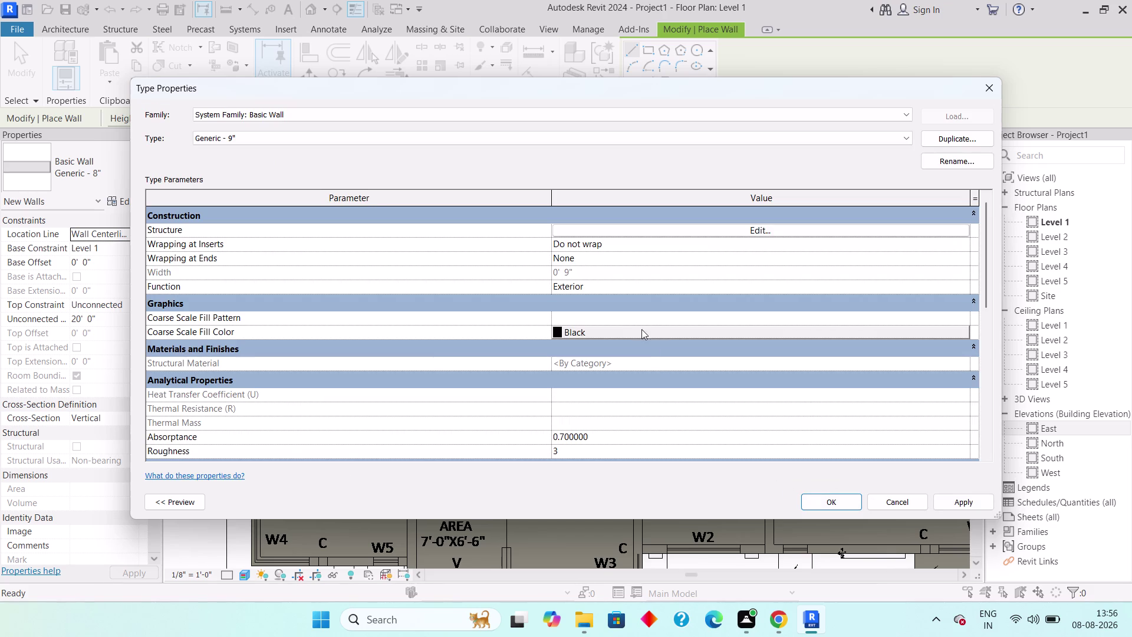
scroll(down, 3)
scroll(down, 3)
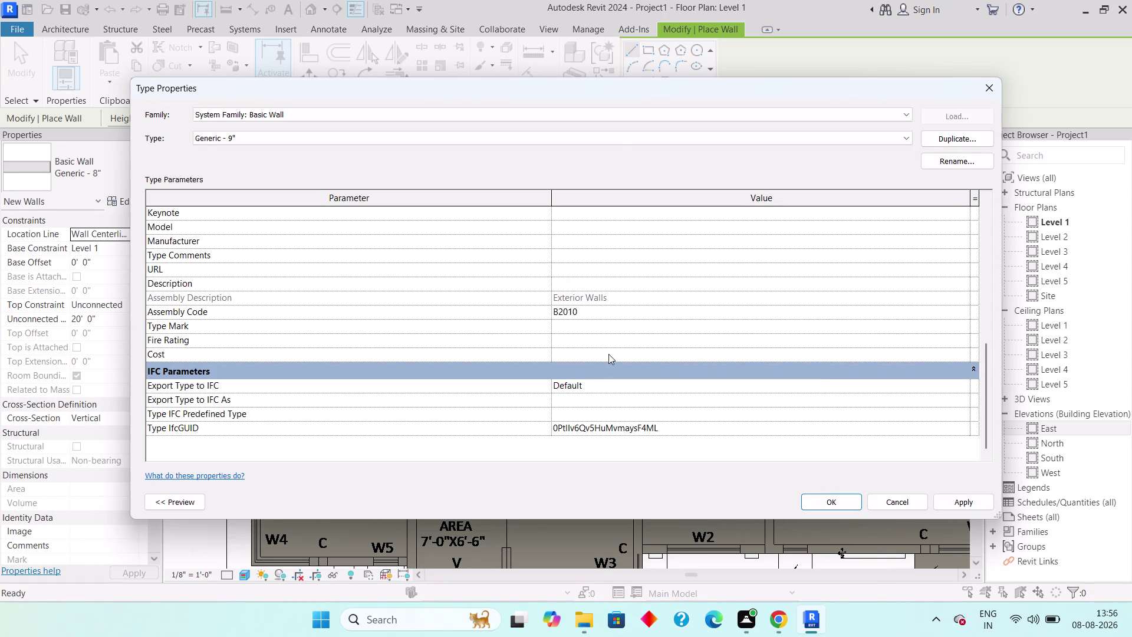
click(841, 505)
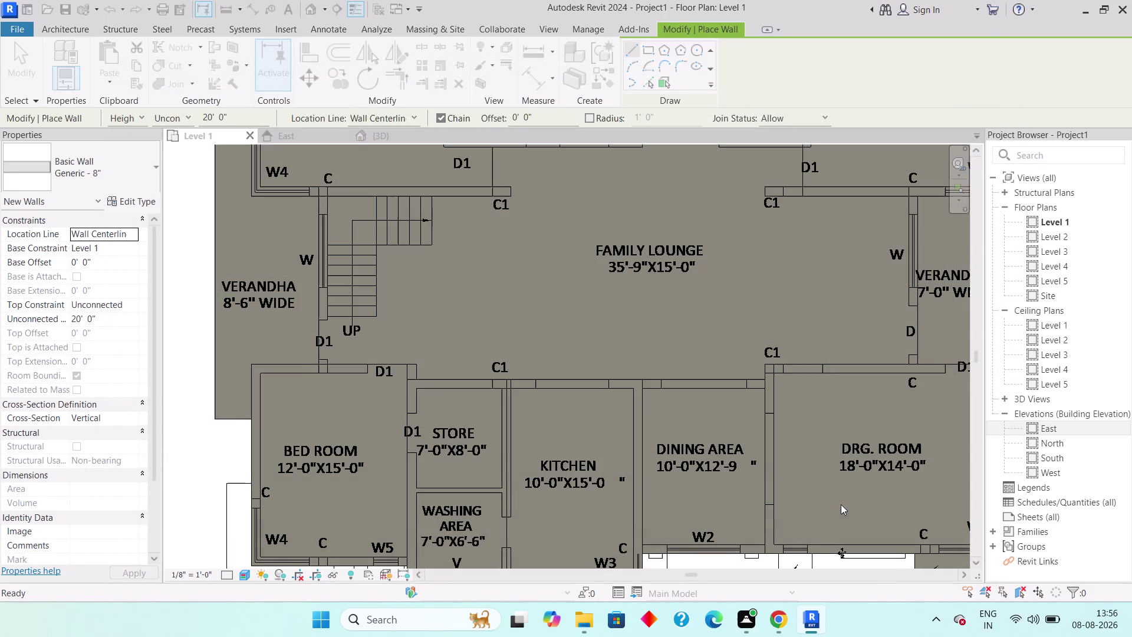
Set the wall Location Line to Finish Face: Exterior with the whole plan in view.
scroll(down, 3)
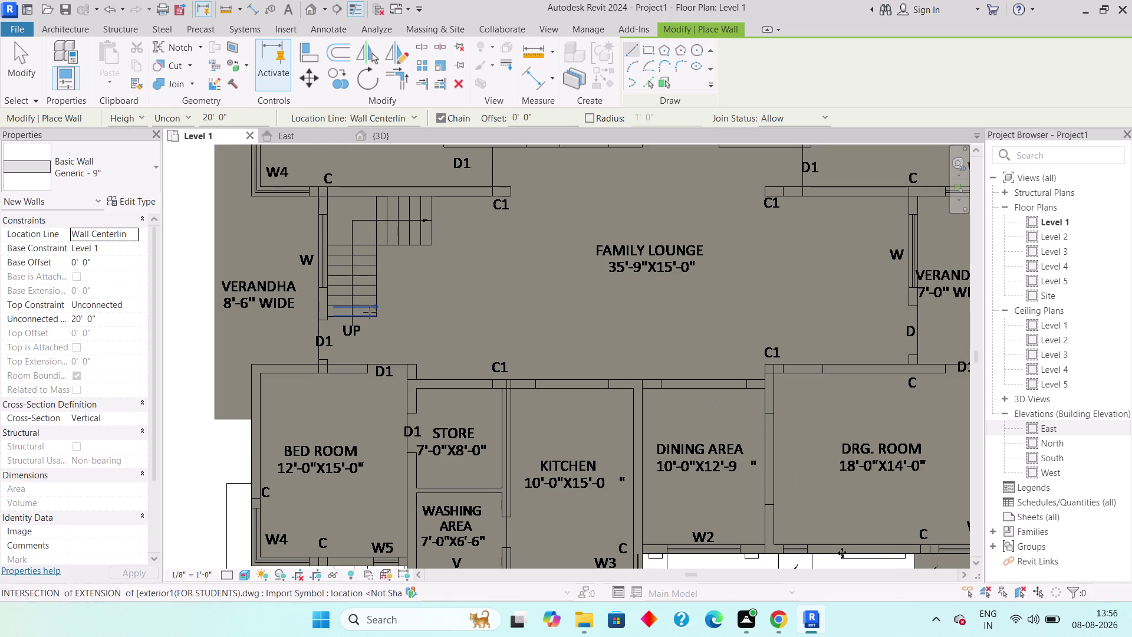
scroll(down, 3)
scroll(down, 3)
middle_drag(415, 296, 454, 364)
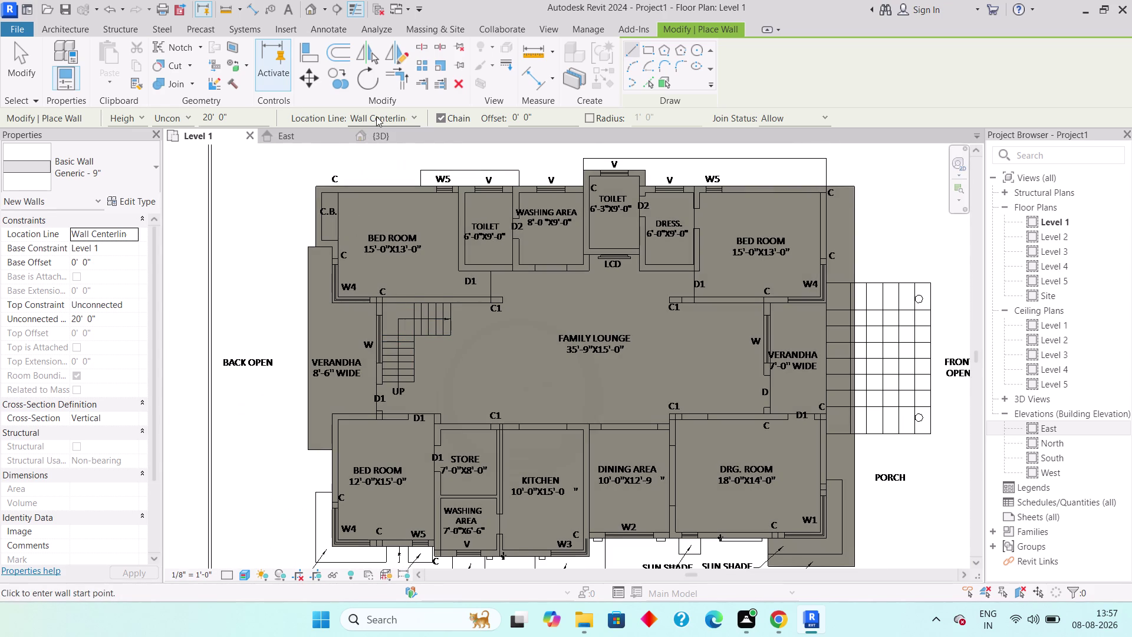
click(403, 113)
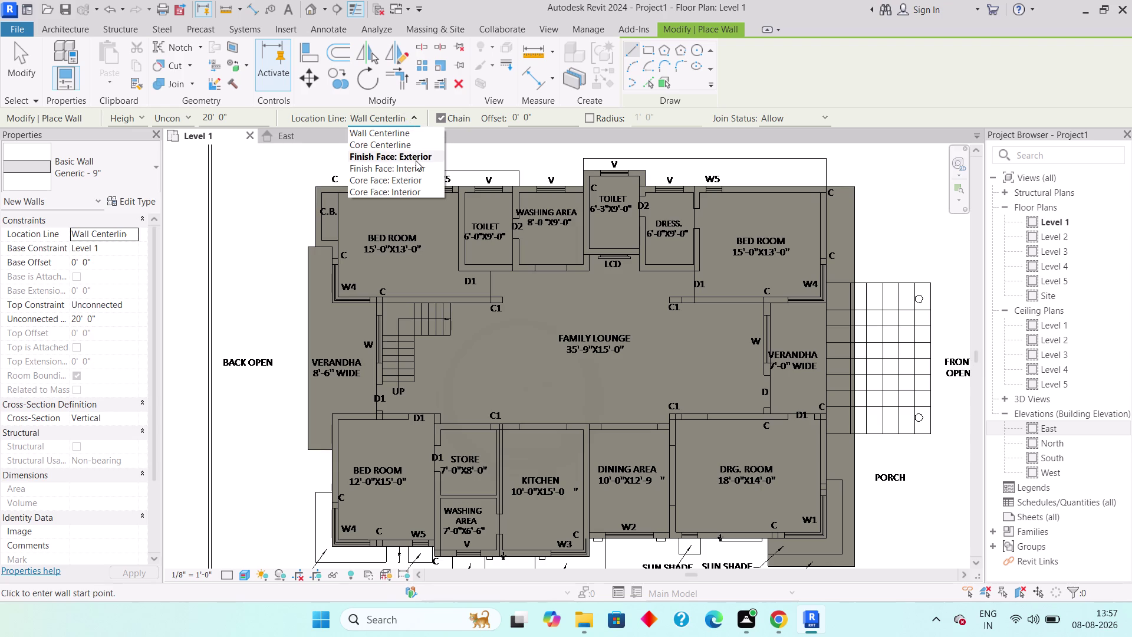
click(415, 160)
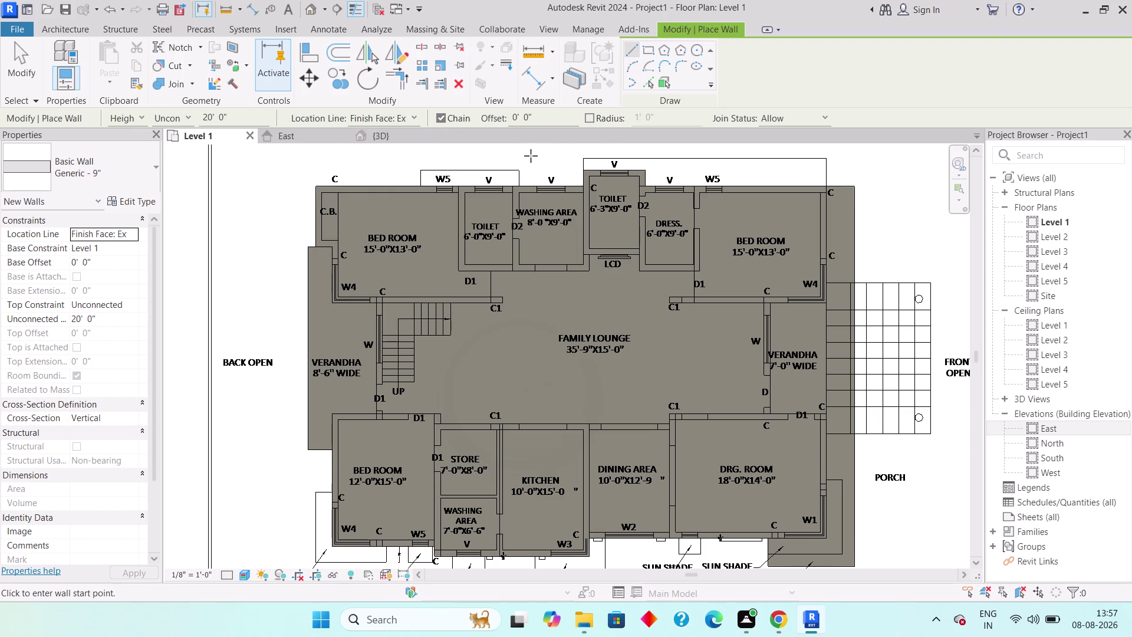
Trace the top walls from the top-left corner, around the toilet projection, to the right bed room.
scroll(up, 3)
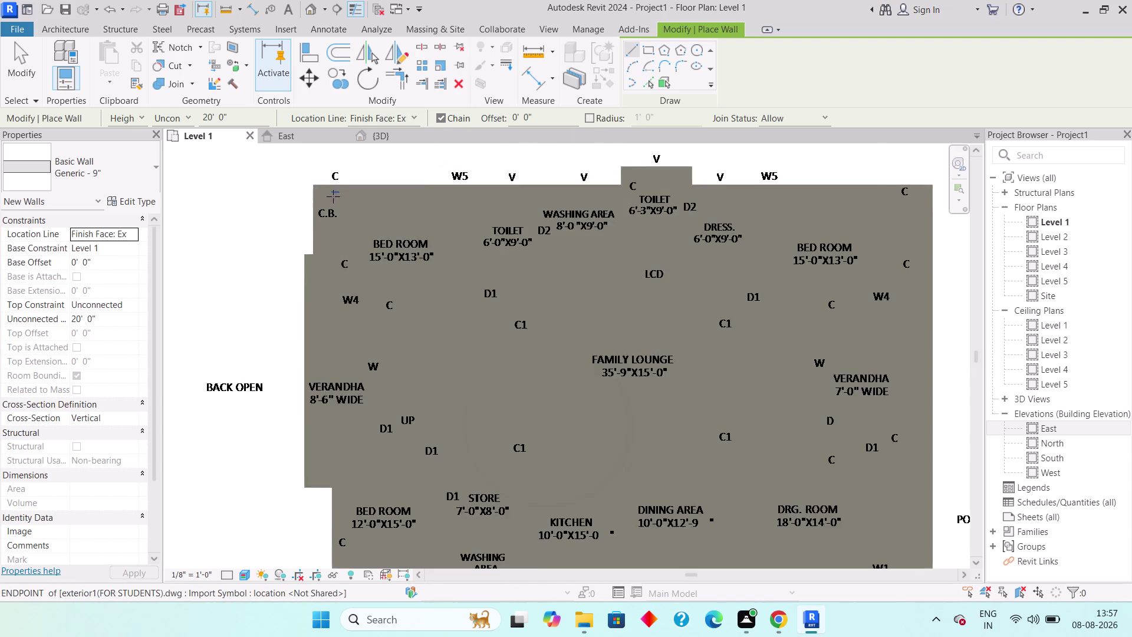
middle_drag(401, 241, 378, 299)
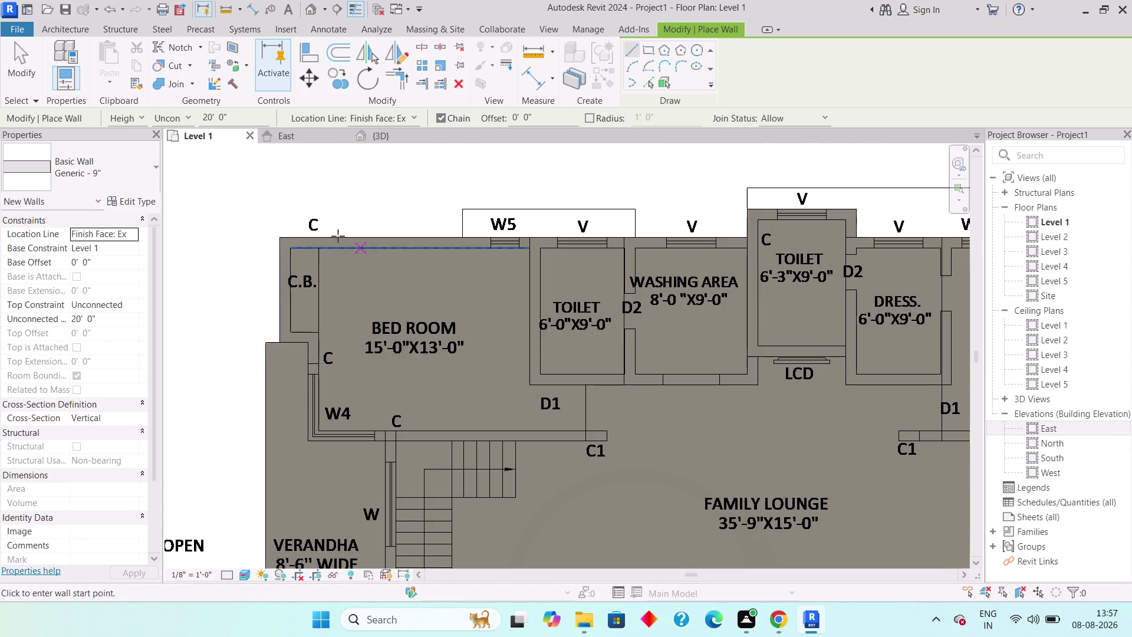
click(285, 234)
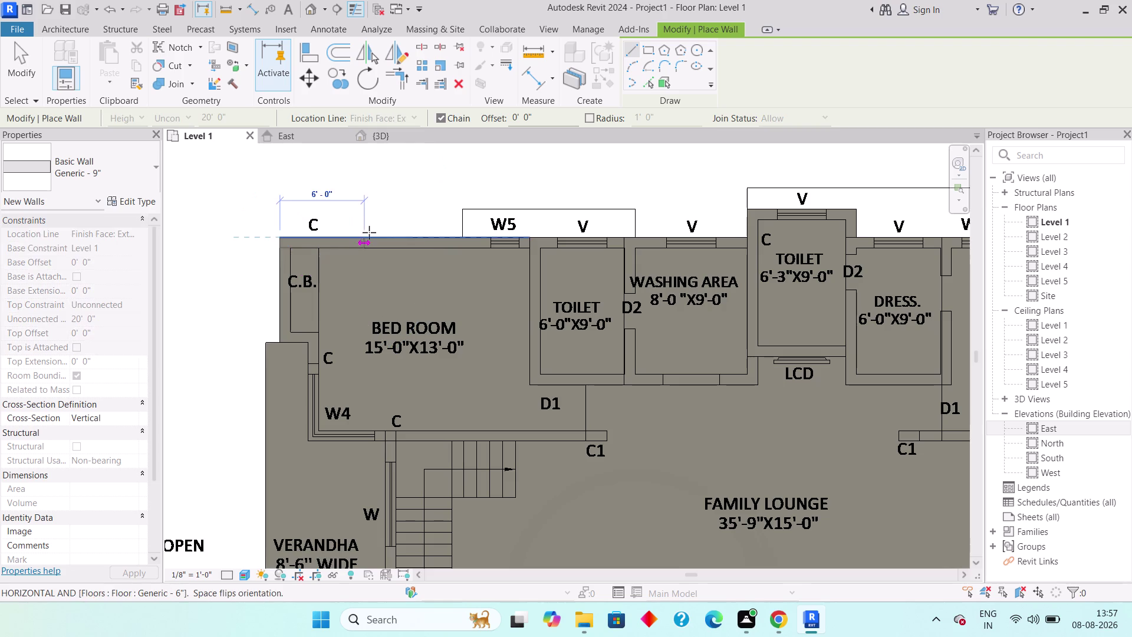
middle_drag(664, 231, 316, 230)
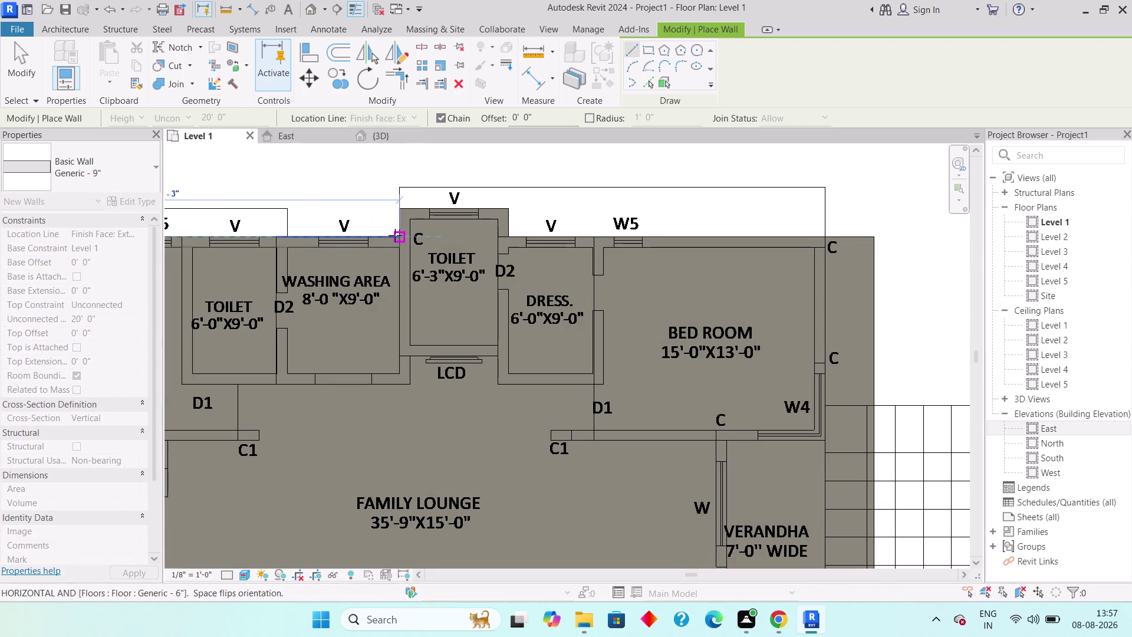
click(395, 235)
click(401, 210)
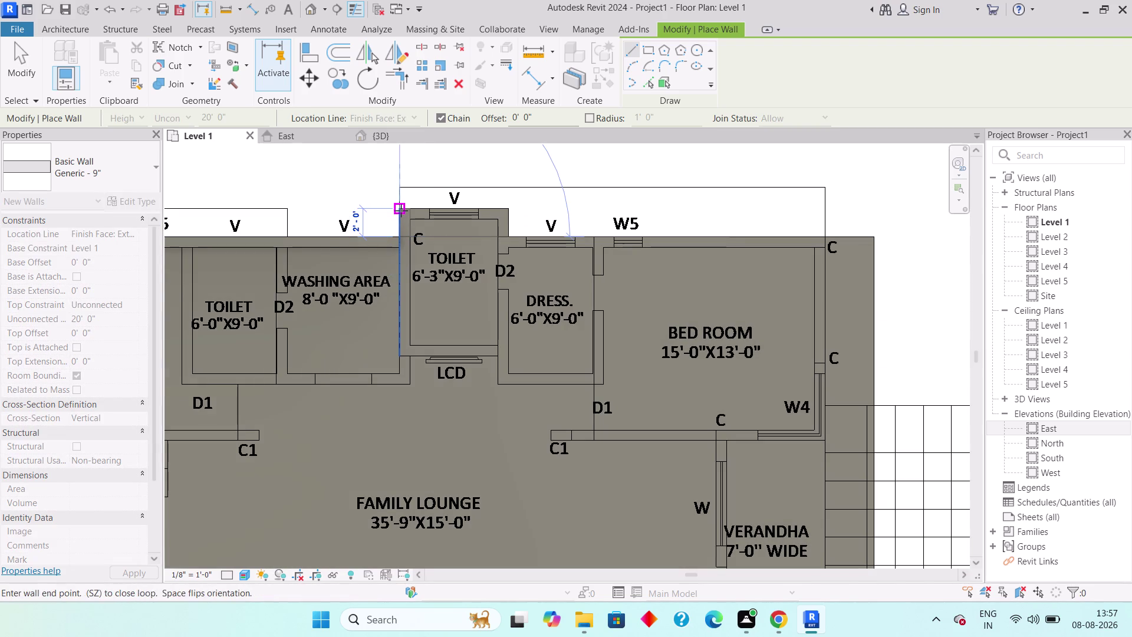
click(509, 207)
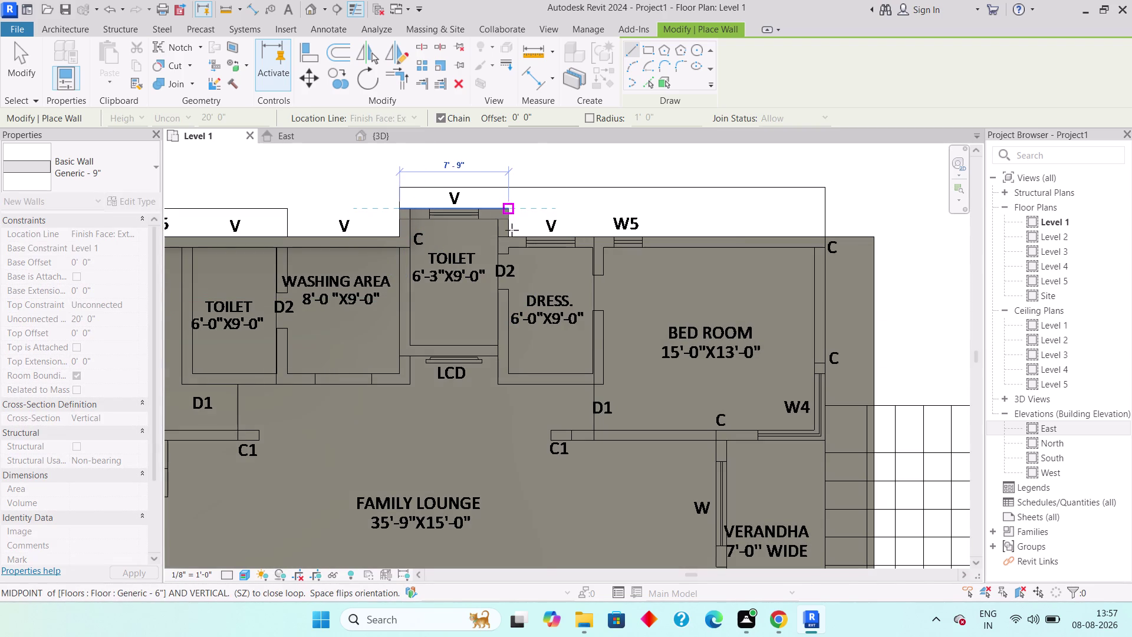
click(509, 235)
middle_drag(705, 238, 523, 239)
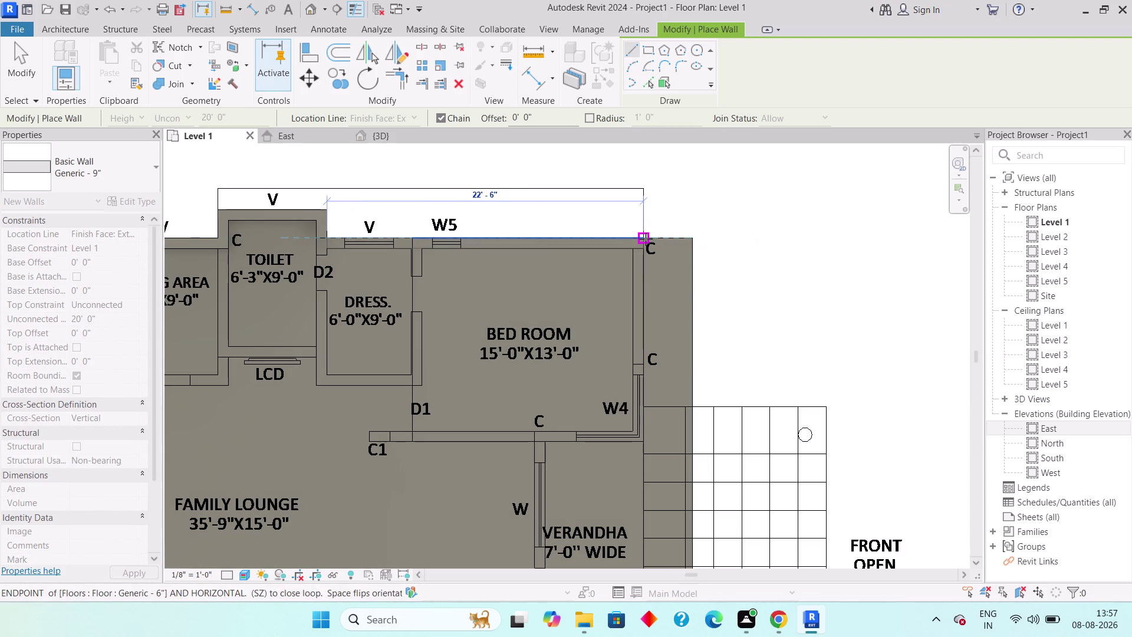
click(645, 238)
Continue the walls down the right bed room to W4, then across to C1.
middle_drag(642, 301, 633, 258)
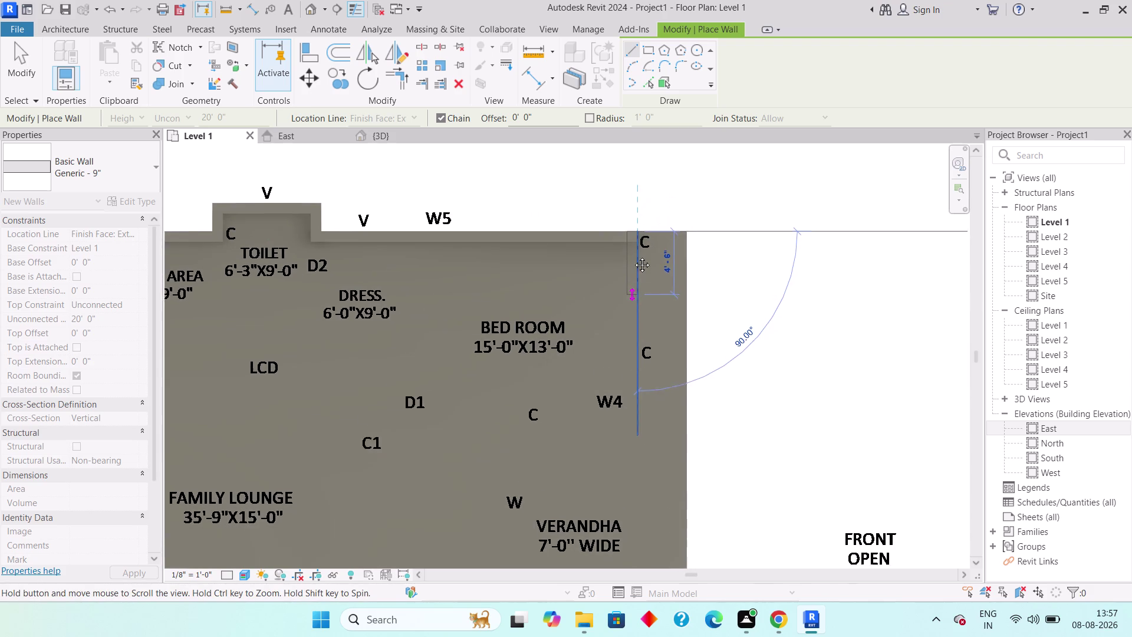
middle_drag(633, 258, 633, 213)
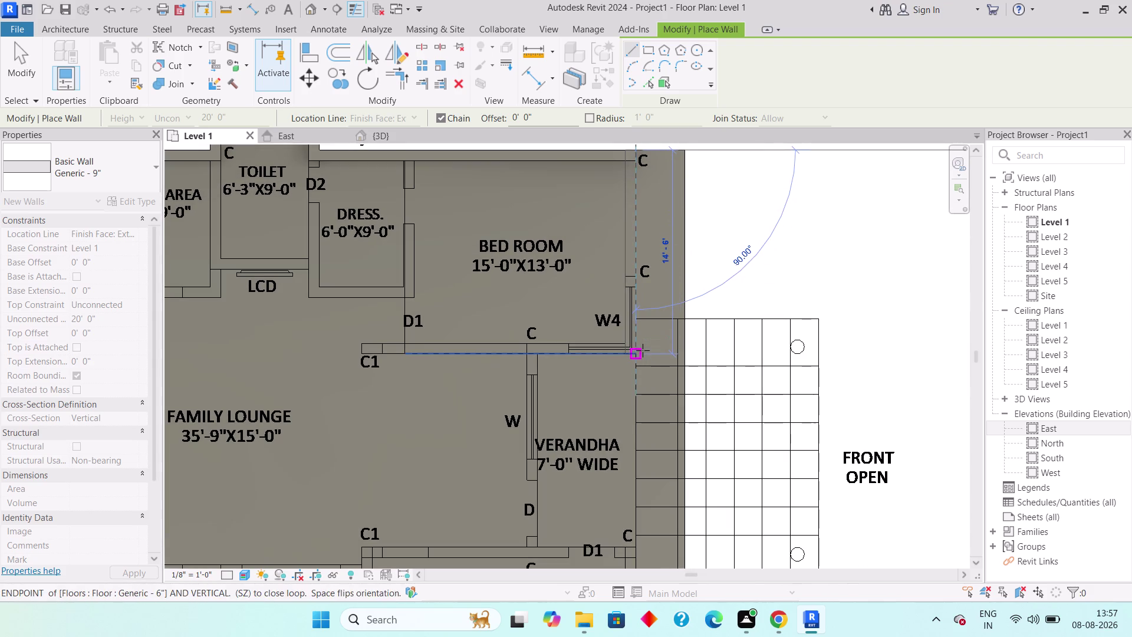
click(642, 351)
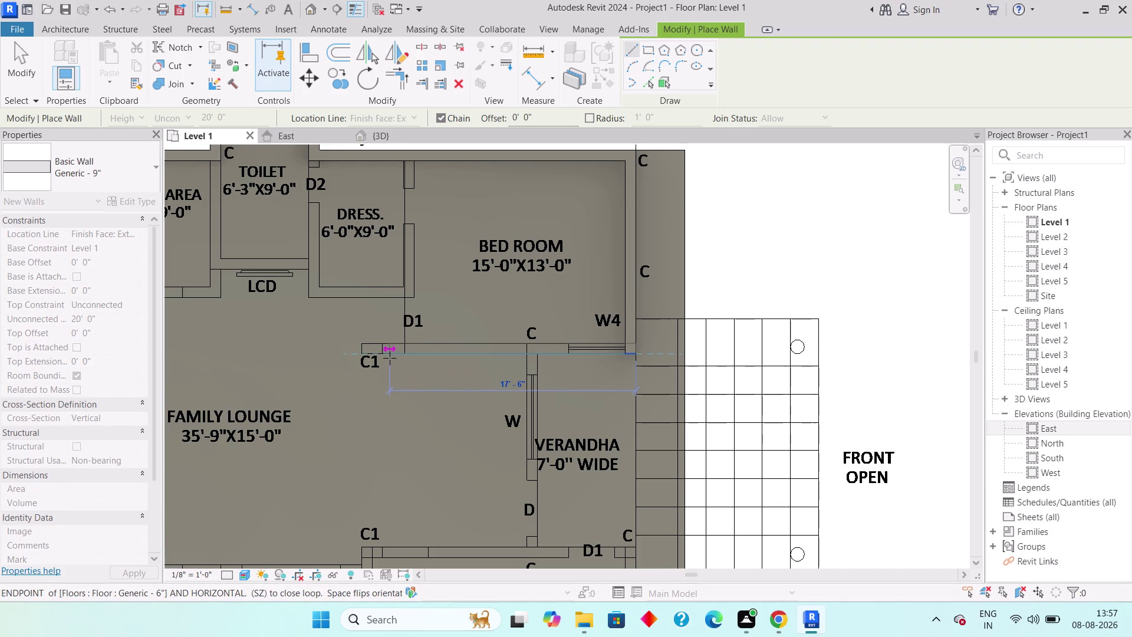
scroll(up, 3)
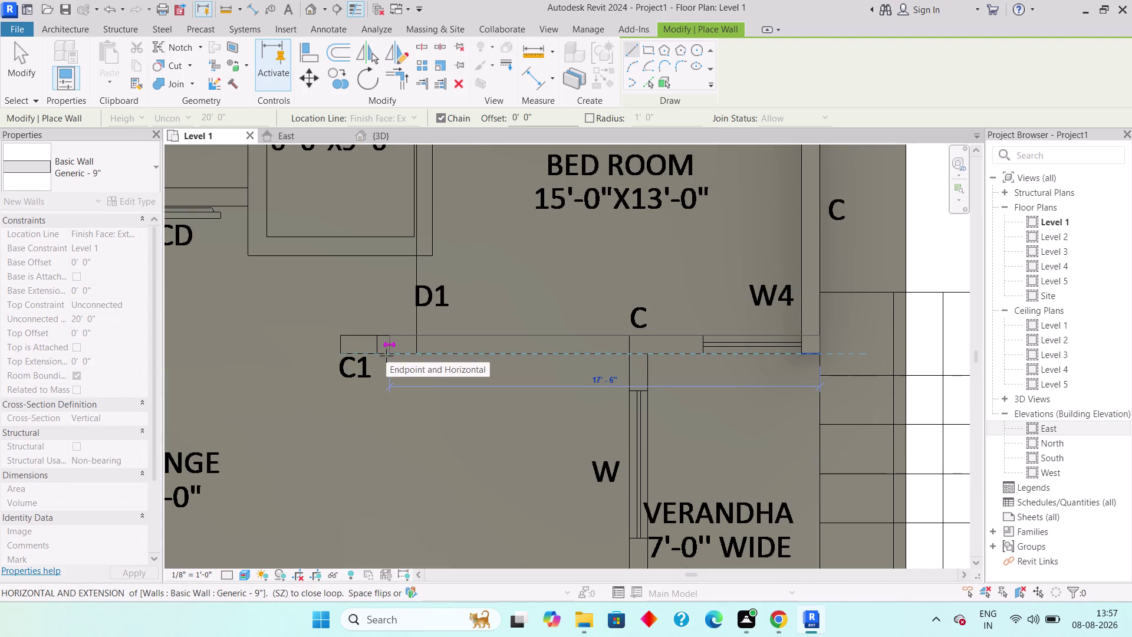
click(377, 356)
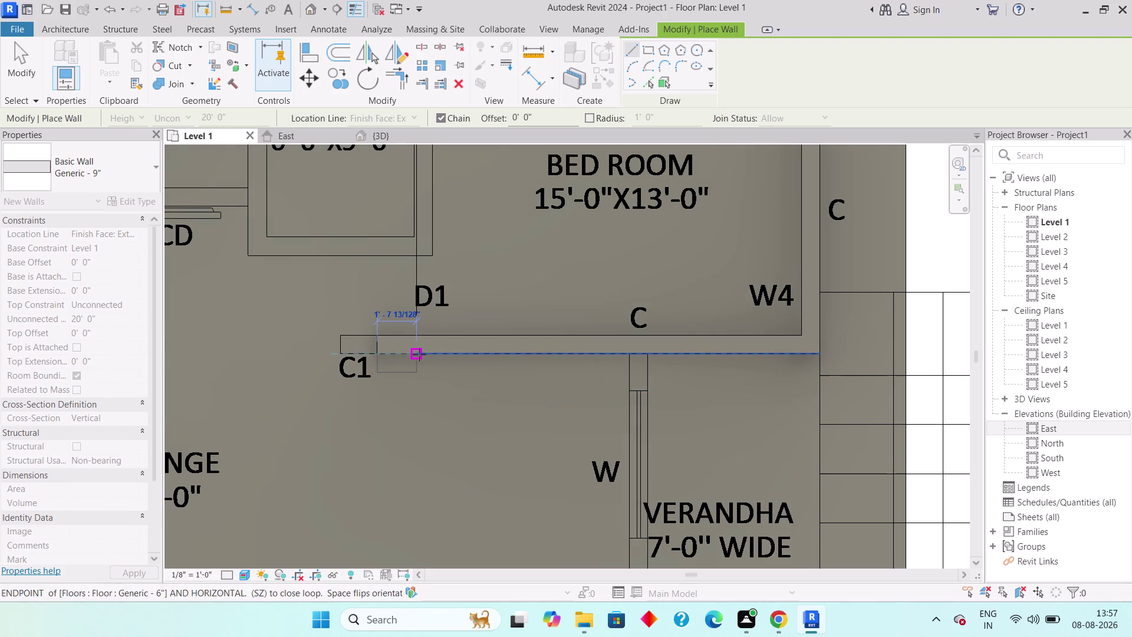
key(Escape)
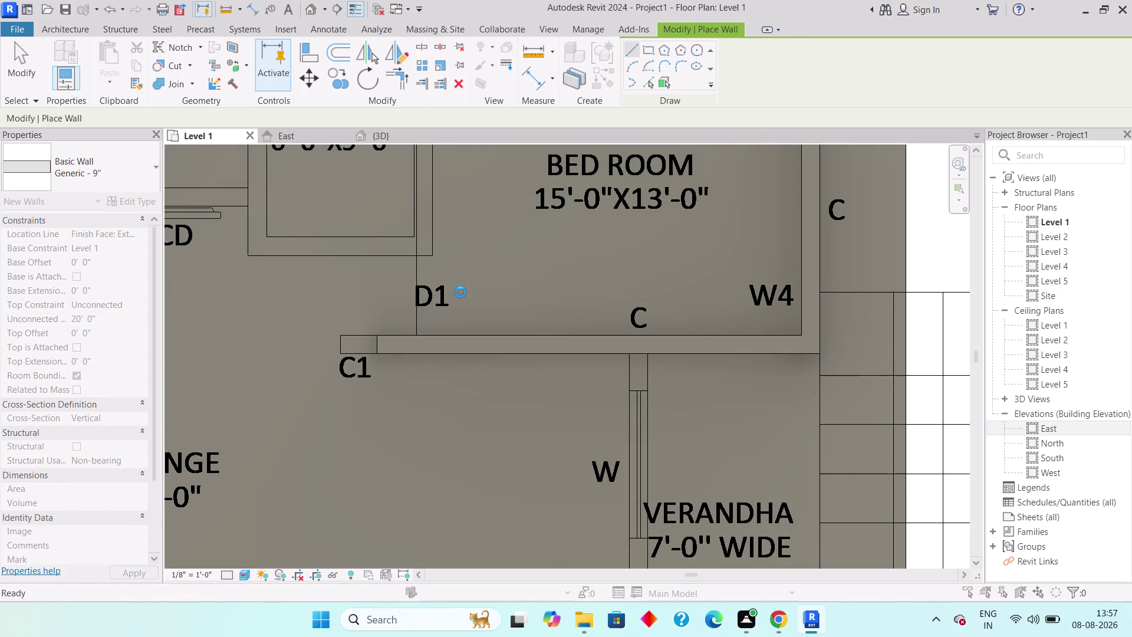
middle_drag(461, 291, 465, 385)
scroll(down, 3)
Save the project to the Desktop under the file name 'internship project'.
click(554, 272)
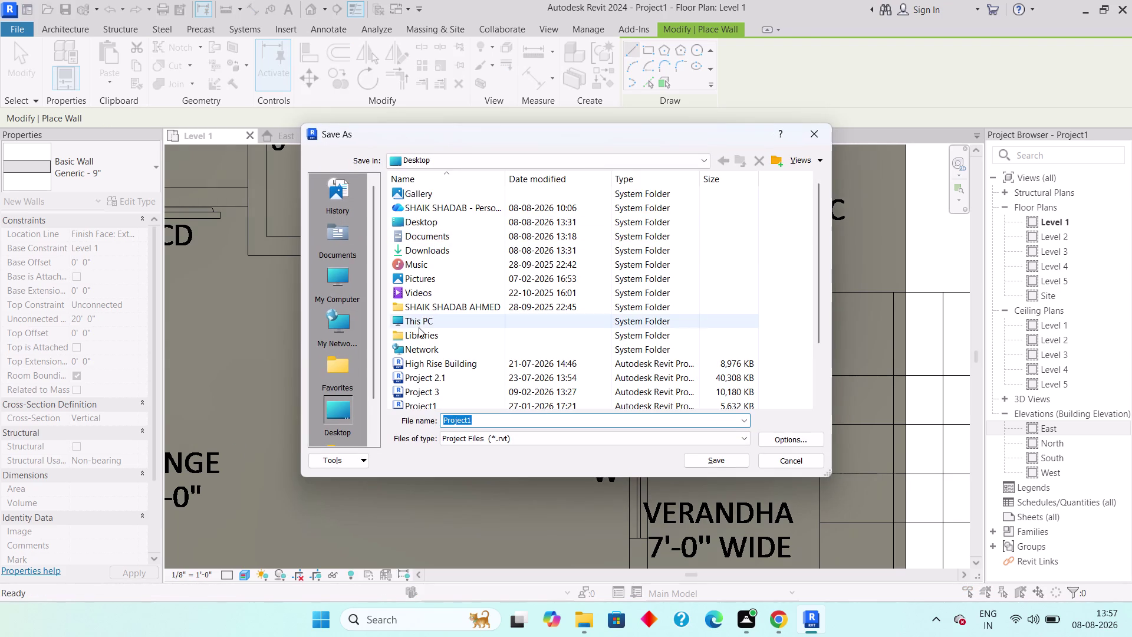
scroll(down, 3)
click(340, 378)
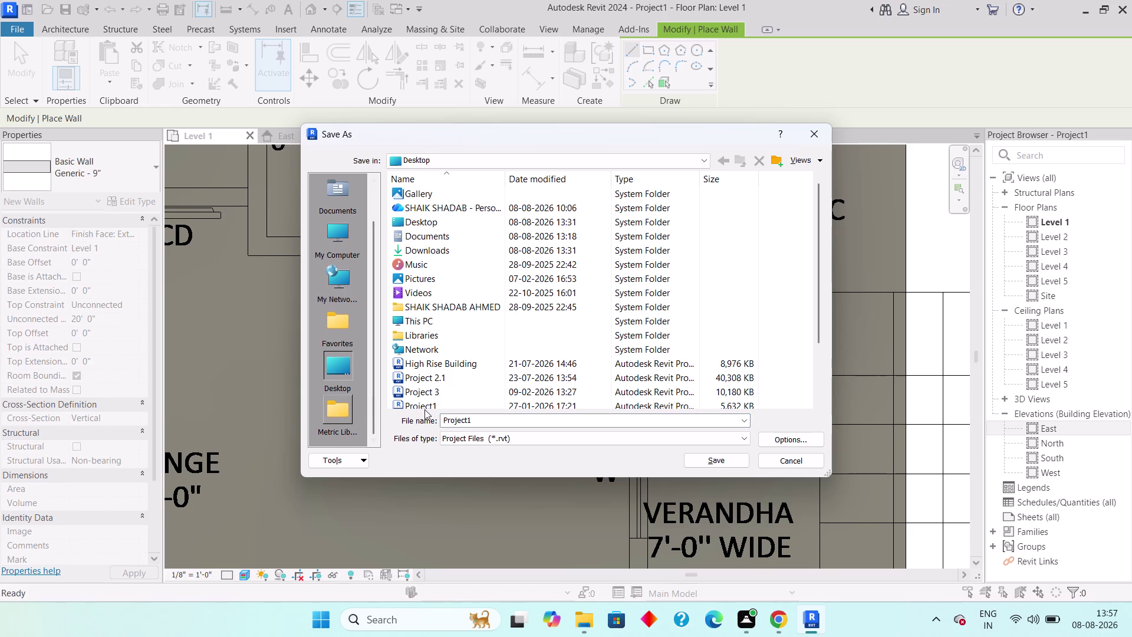
click(494, 424)
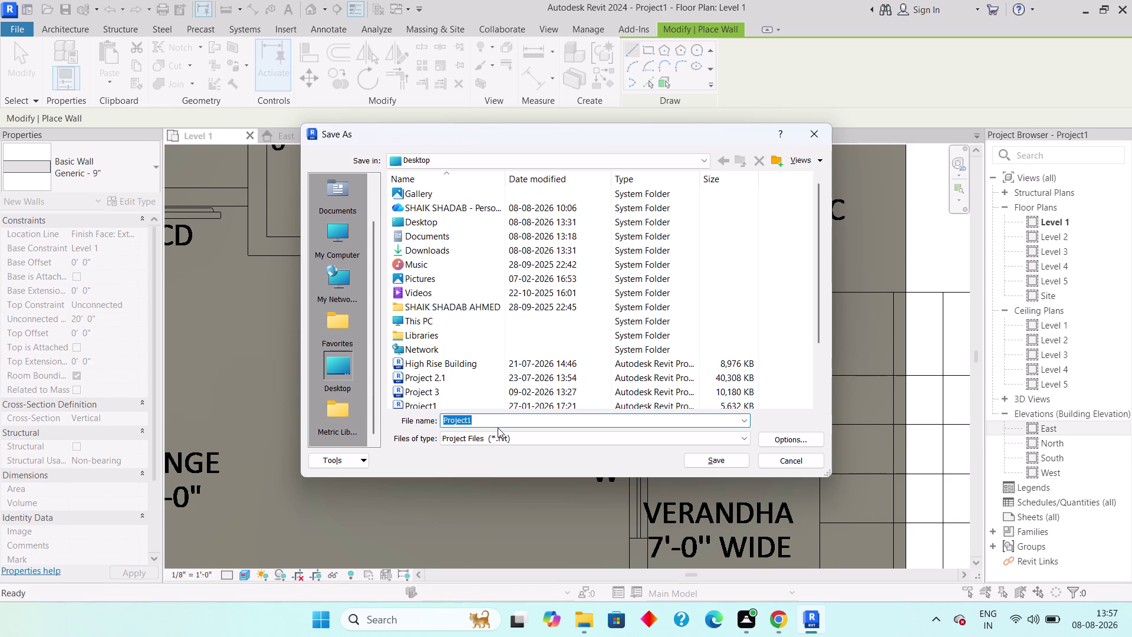
text(in)
text(ternsh)
text(ip)
key(space)
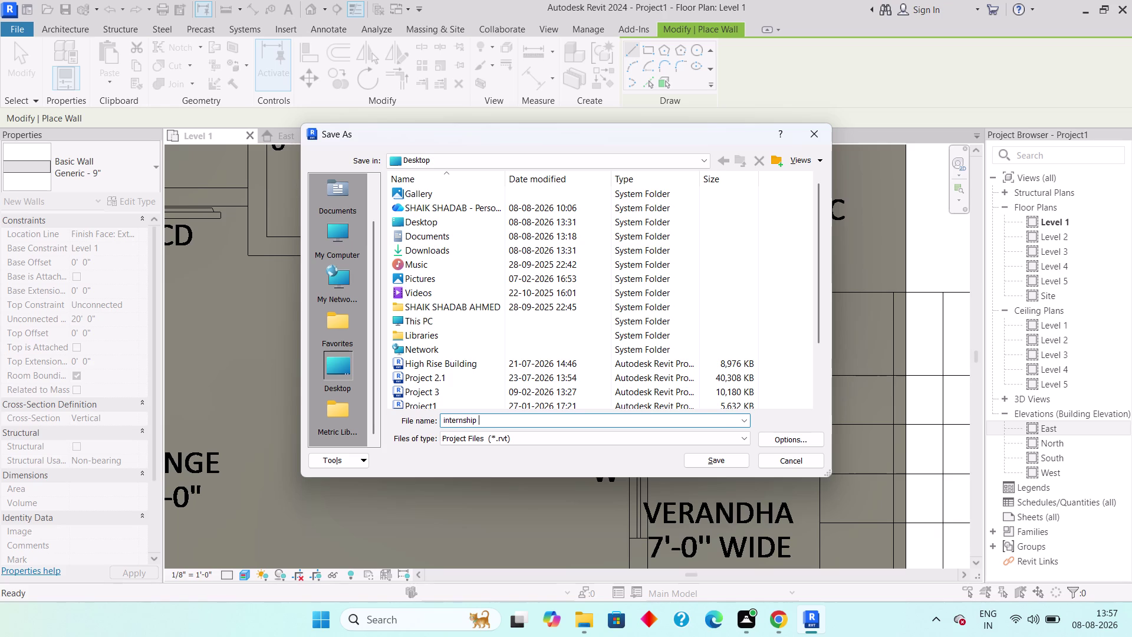
text(projec)
text(t)
key(Return)
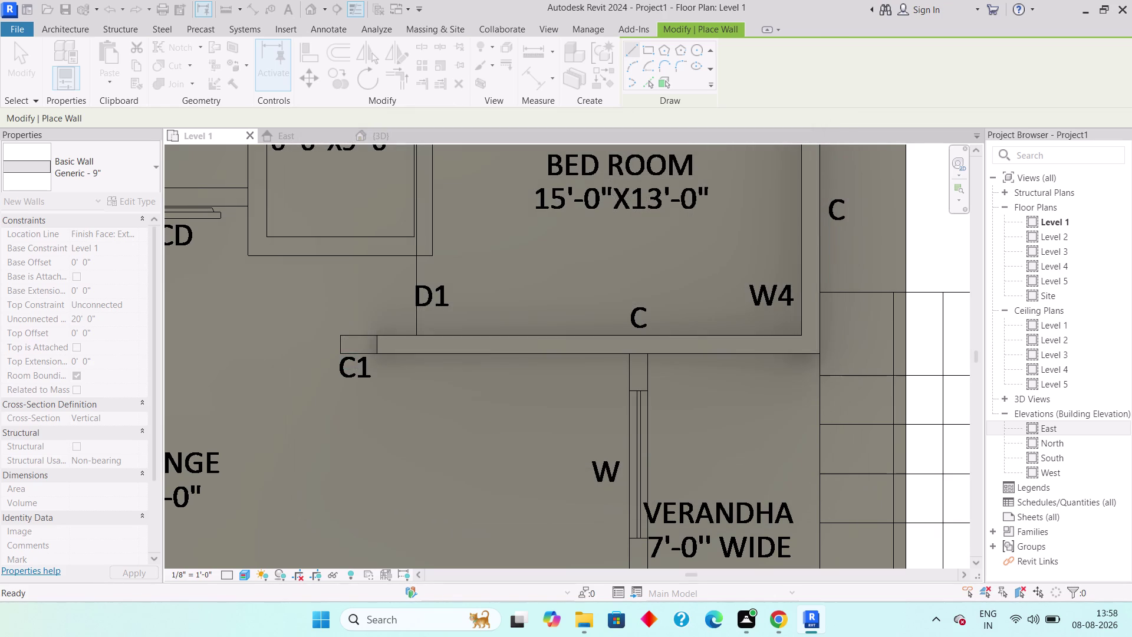
middle_drag(458, 267, 458, 291)
middle_drag(480, 265, 494, 388)
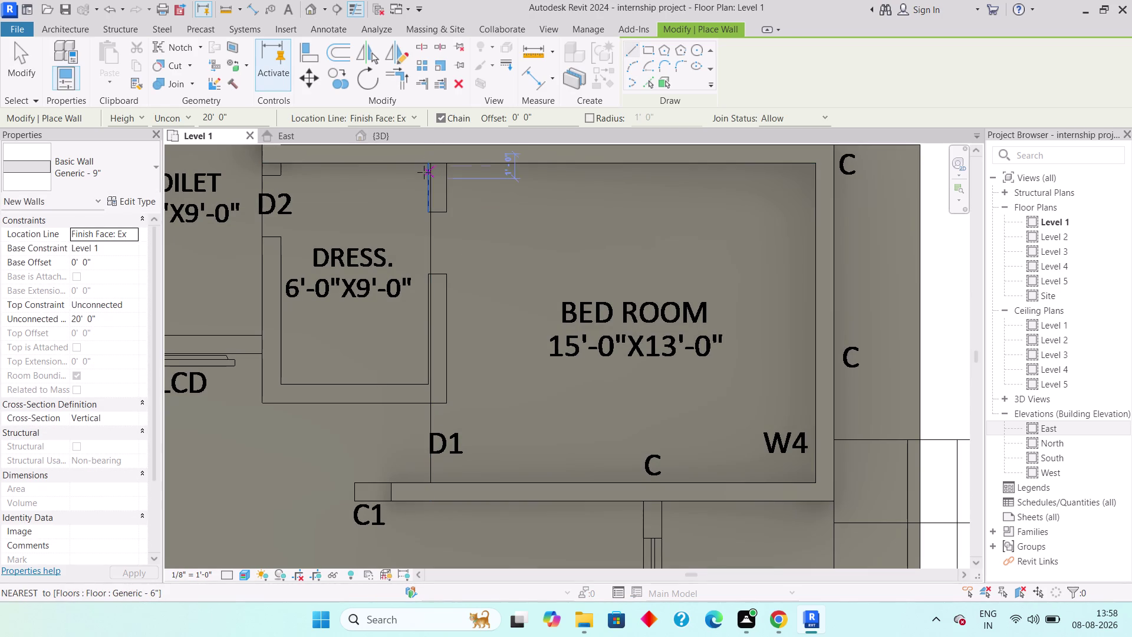
Chain Generic - 9" walls along the DRESS room's right, bottom and left sides.
click(451, 168)
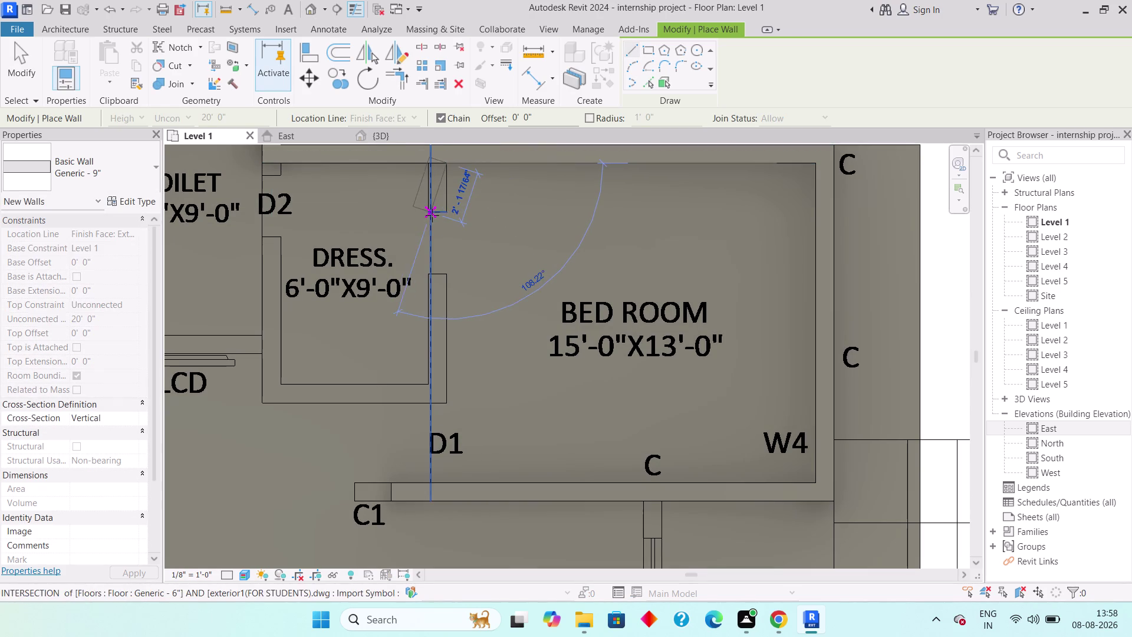
click(453, 403)
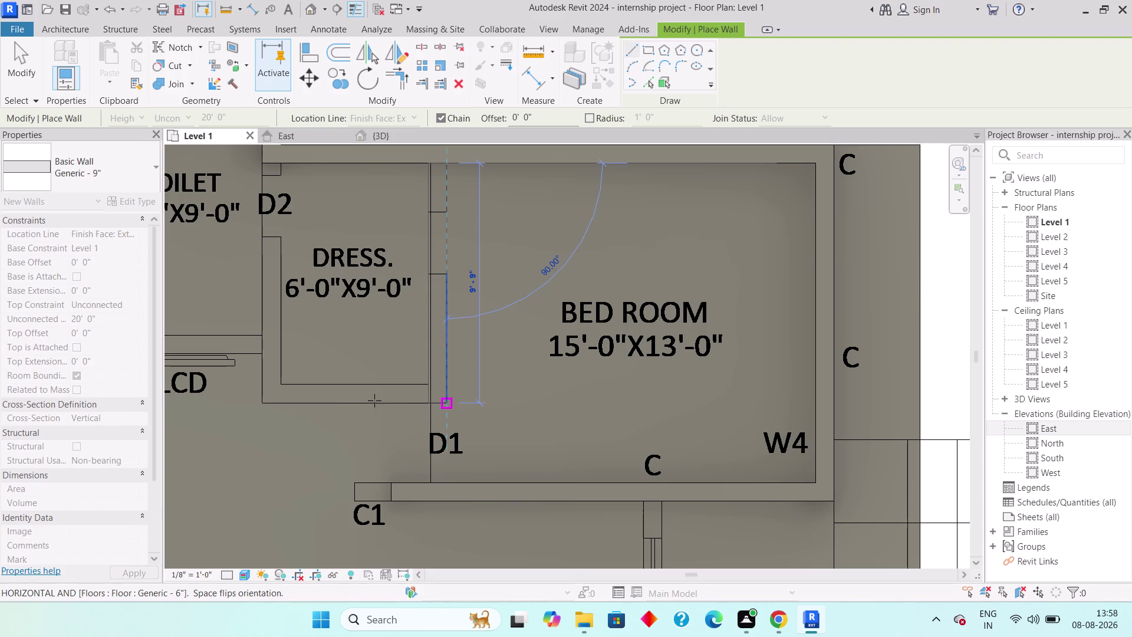
click(263, 399)
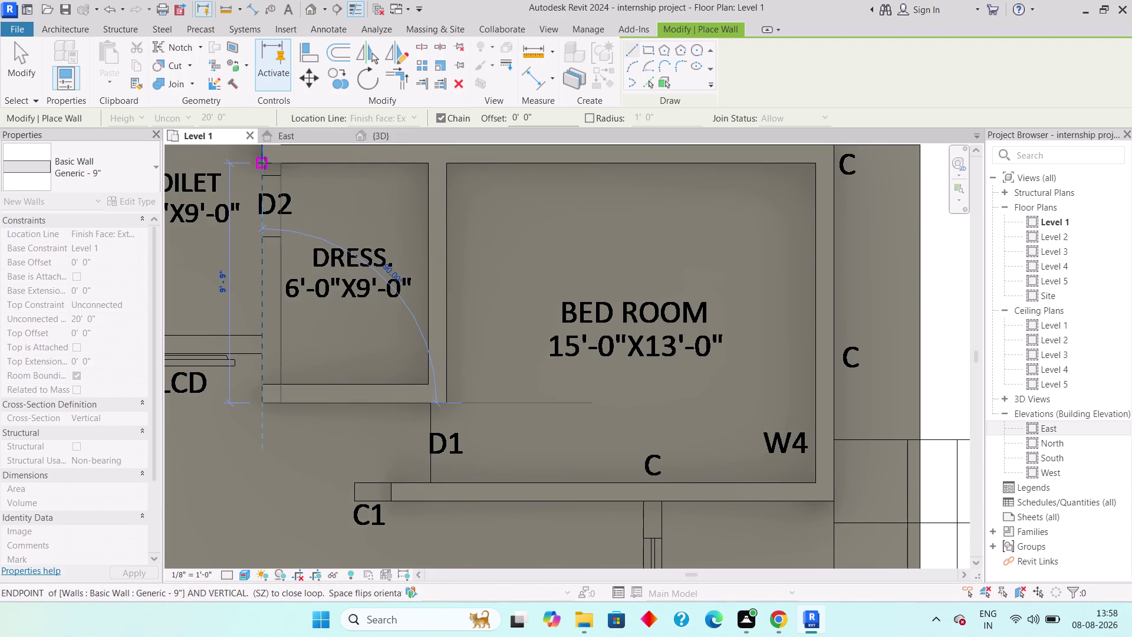
click(265, 163)
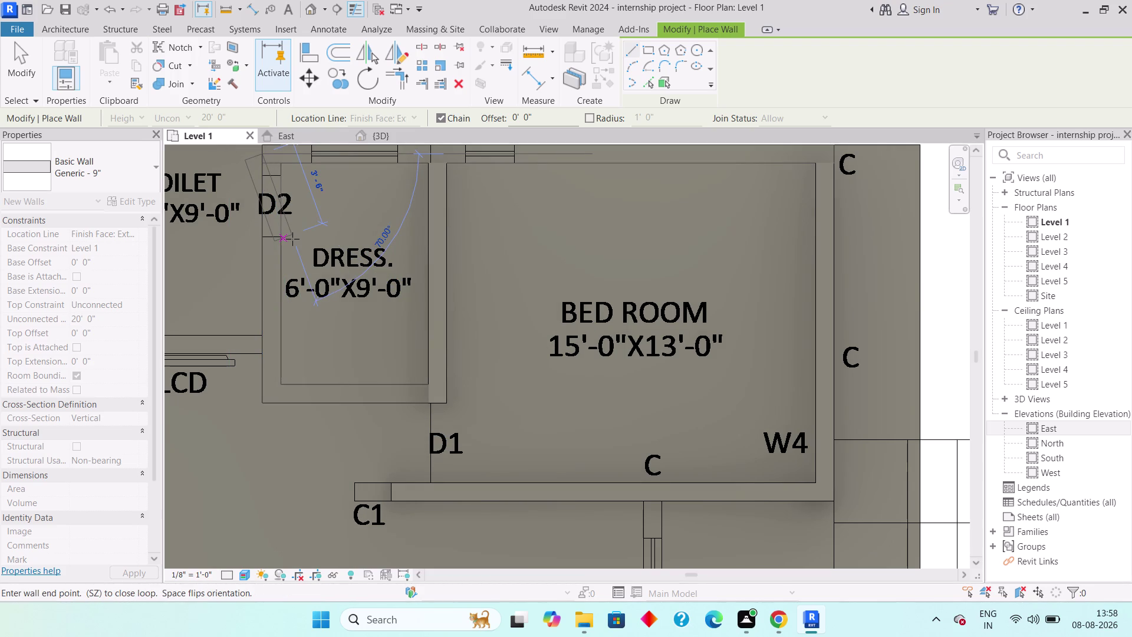
key(Escape)
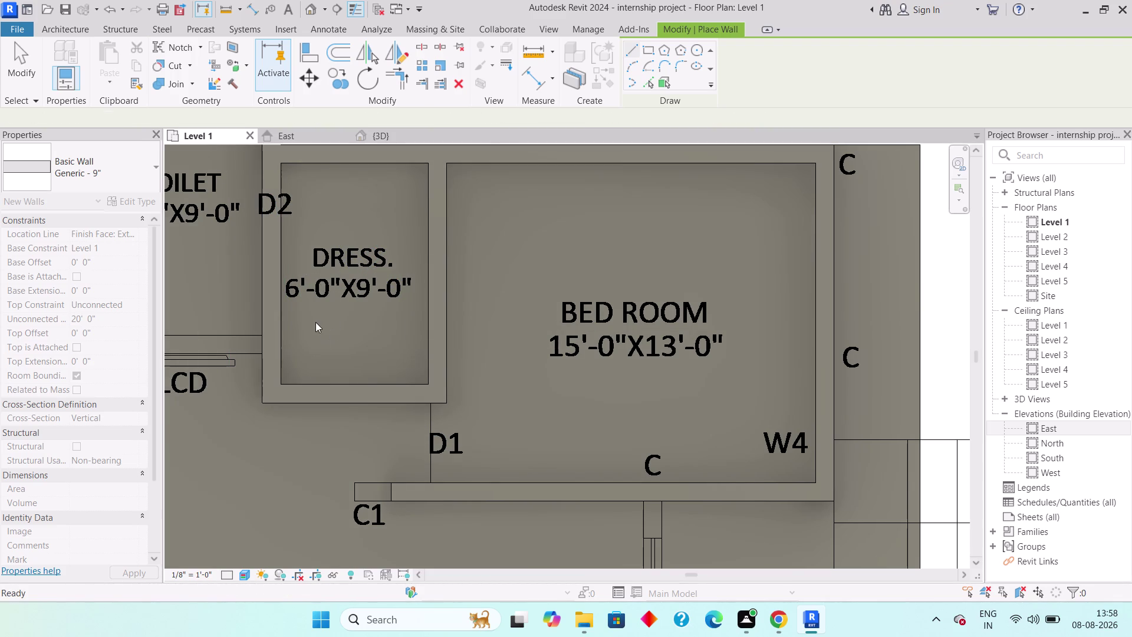
middle_drag(315, 322, 601, 376)
Draw walls along the first toilet's left side and bottom.
scroll(down, 3)
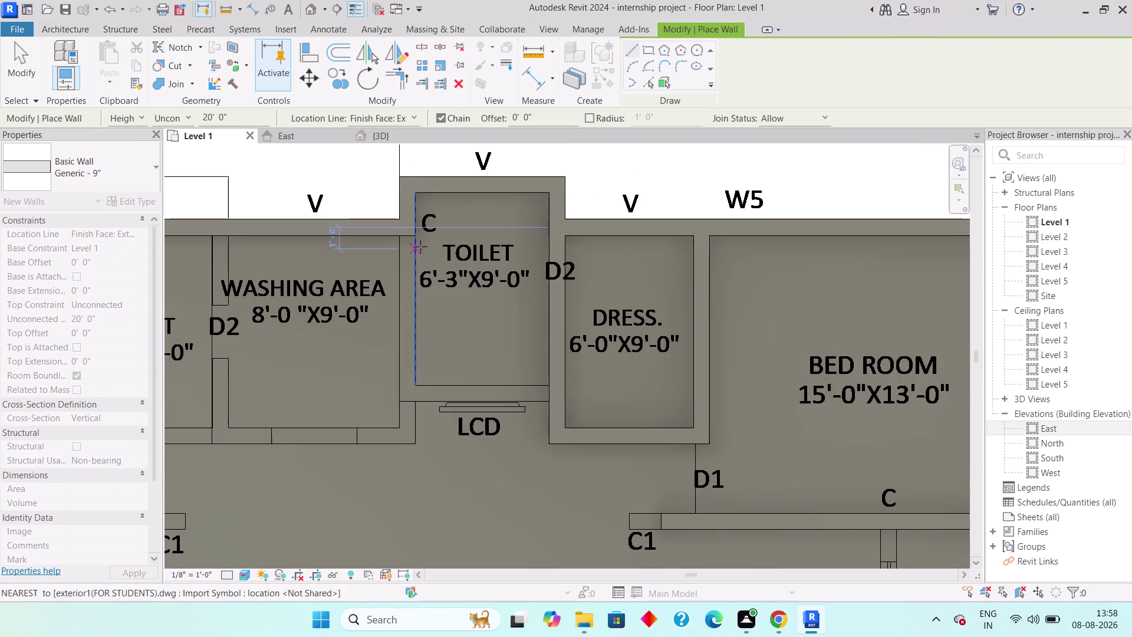
click(416, 238)
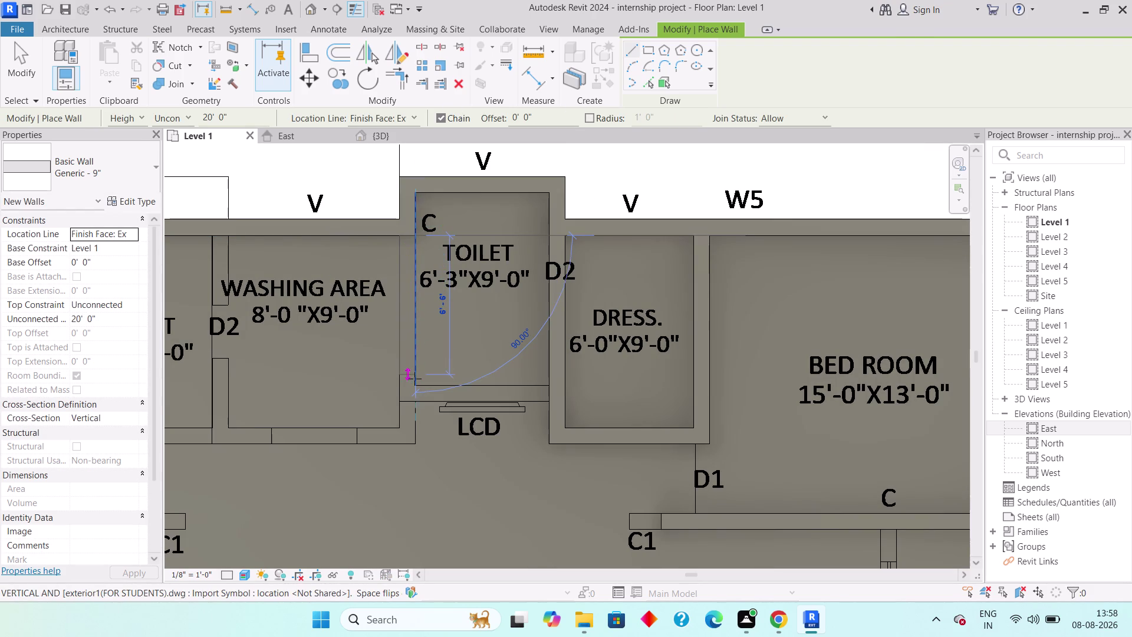
click(415, 383)
click(548, 385)
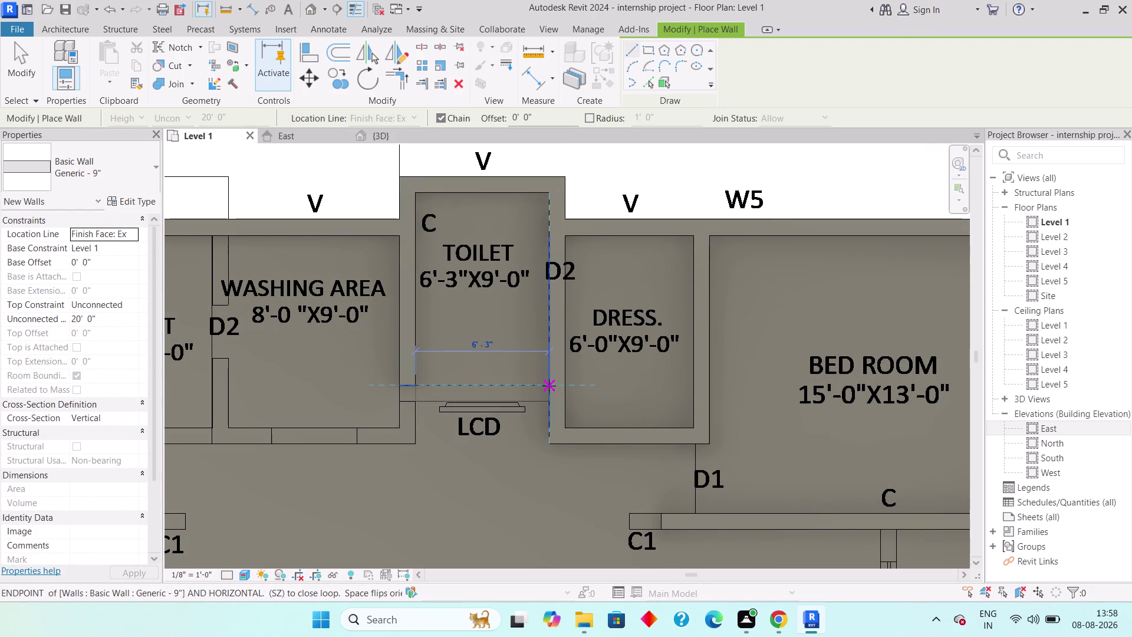
key(Escape)
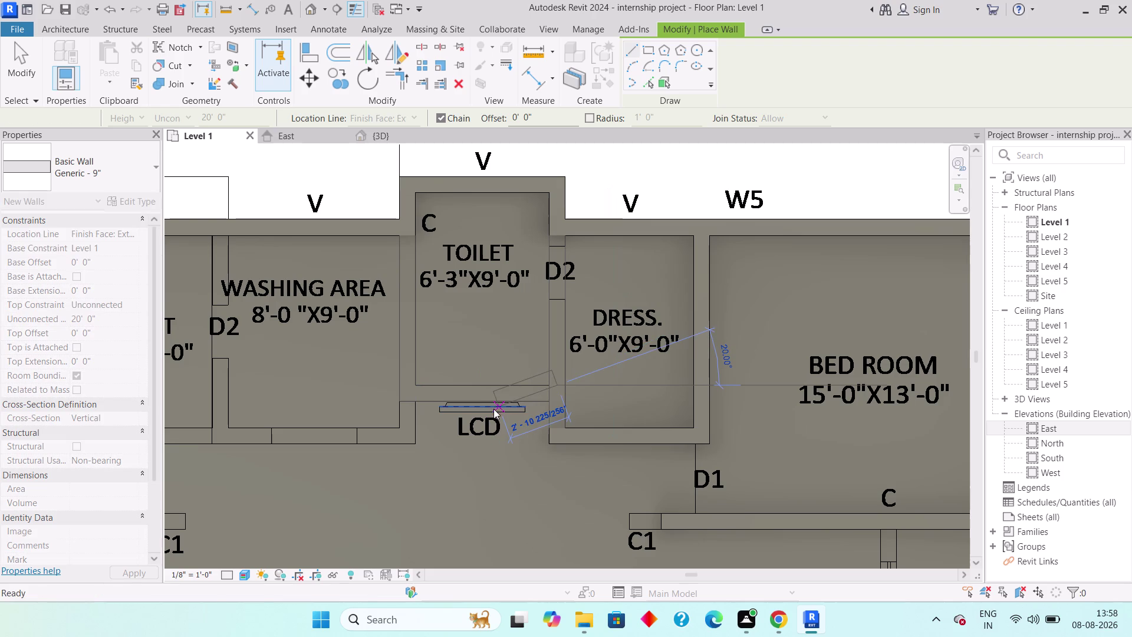
Run a wall under the washing area and other toilet, then up to its corner.
middle_drag(424, 435, 515, 429)
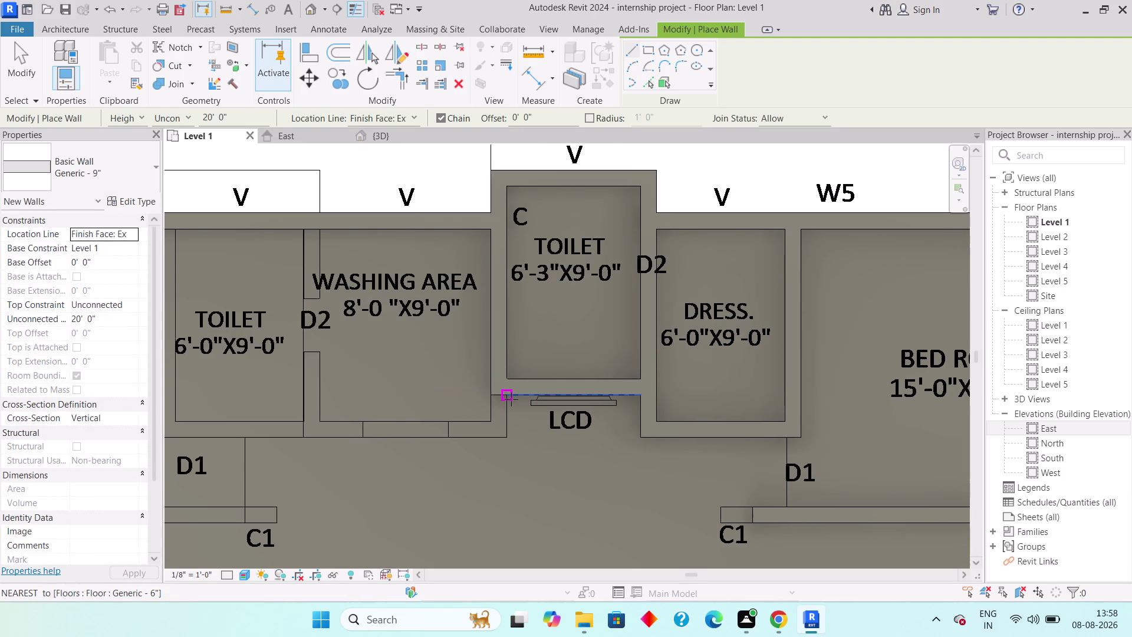
click(511, 399)
click(503, 439)
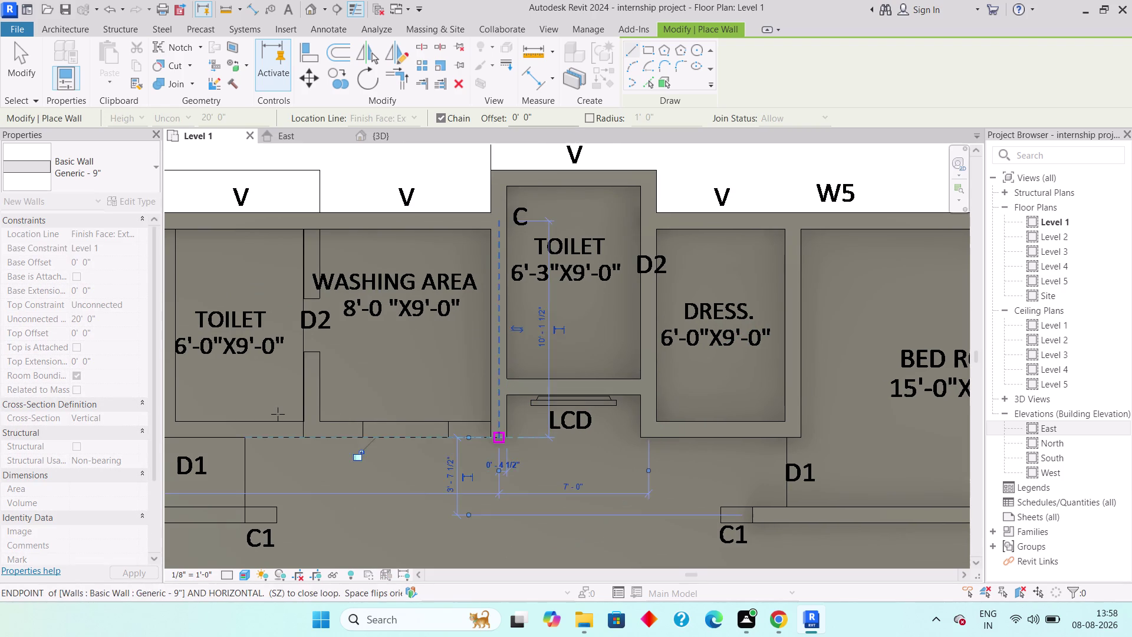
middle_drag(314, 428, 536, 433)
click(380, 439)
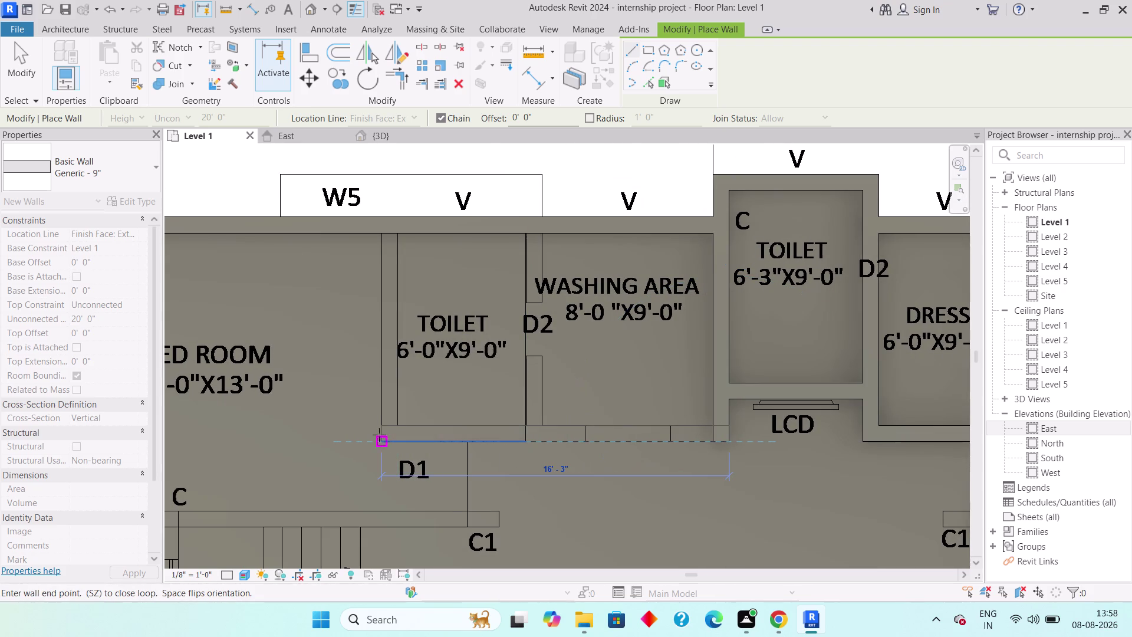
click(381, 232)
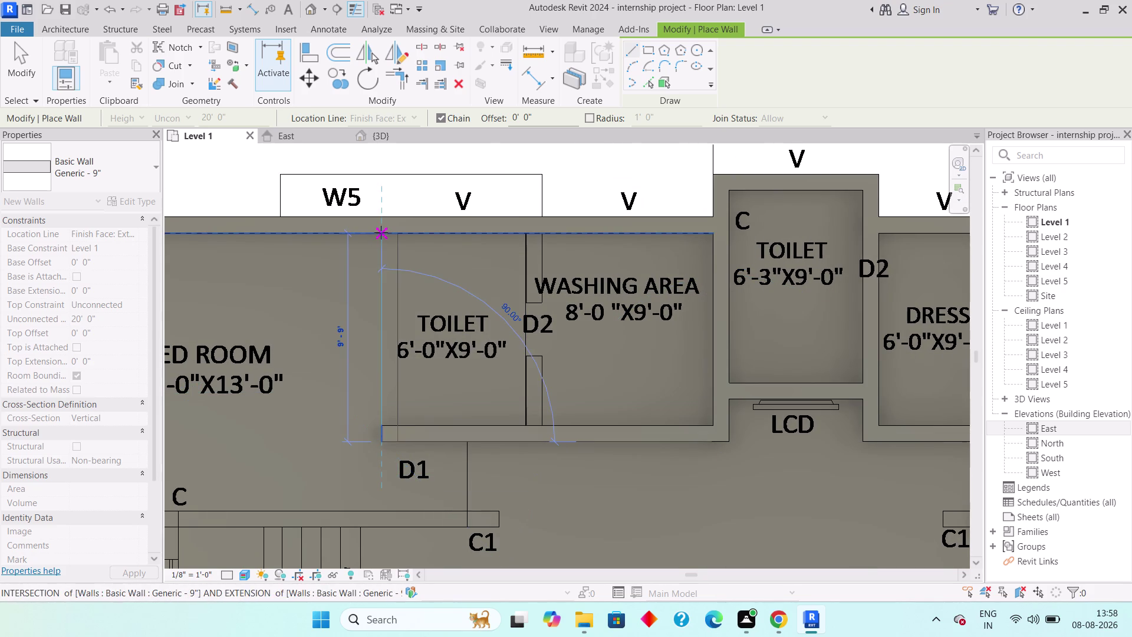
key(Escape)
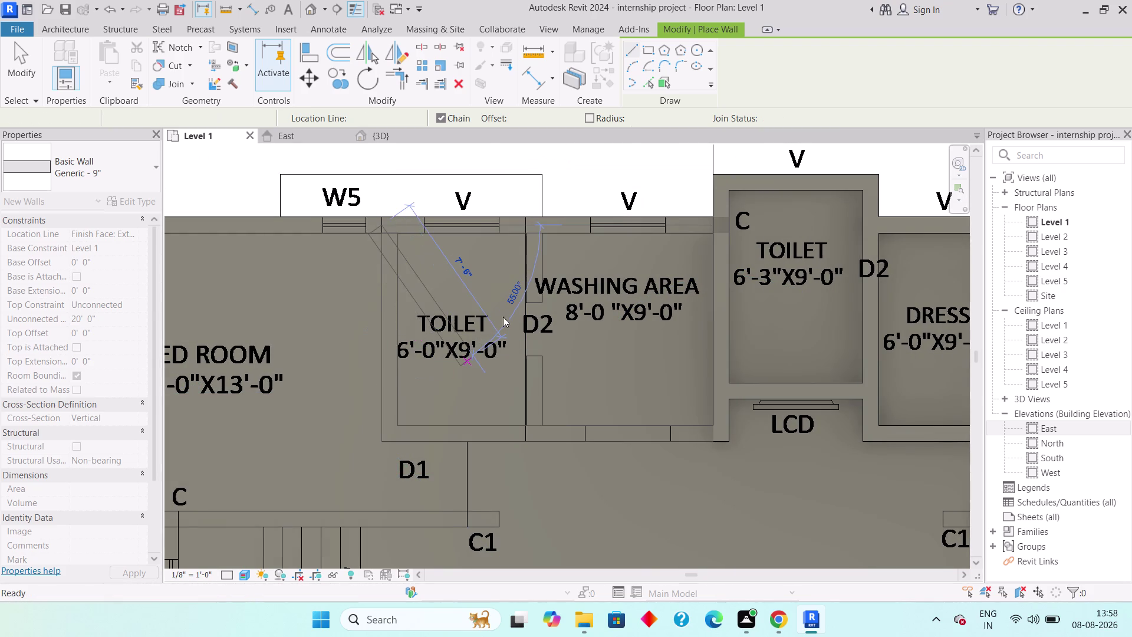
Add the dividing wall between the toilet and the WASHING AREA.
click(526, 233)
key(space)
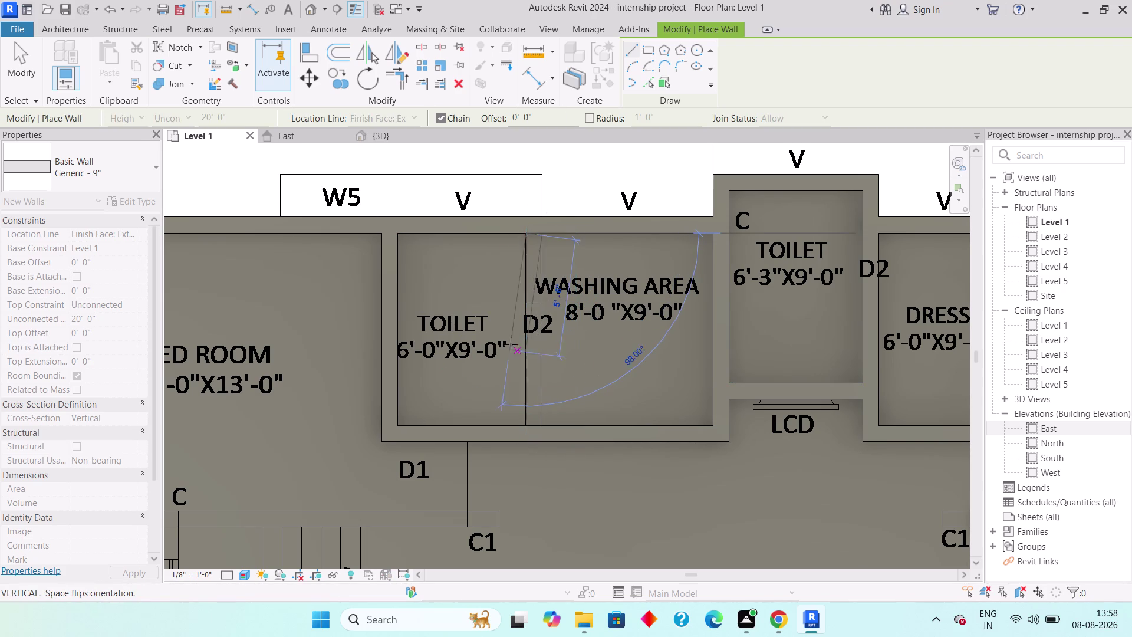
click(530, 425)
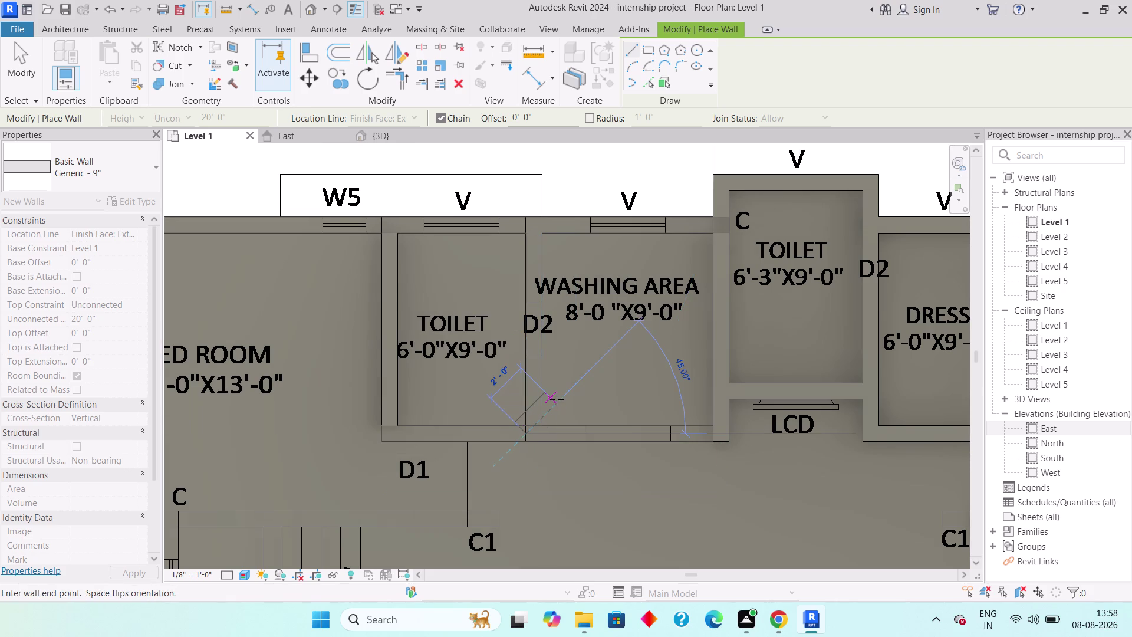
key(Escape)
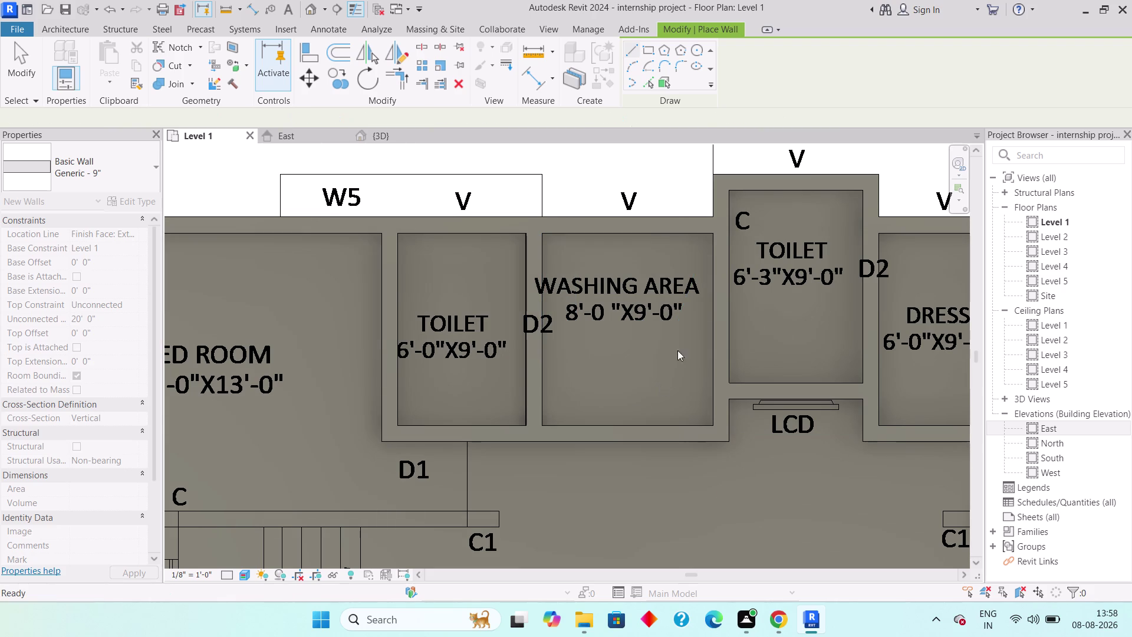
Draw a wall down the bedroom's left side to the lower wall.
middle_drag(787, 285, 483, 263)
scroll(down, 3)
scroll(down, 3)
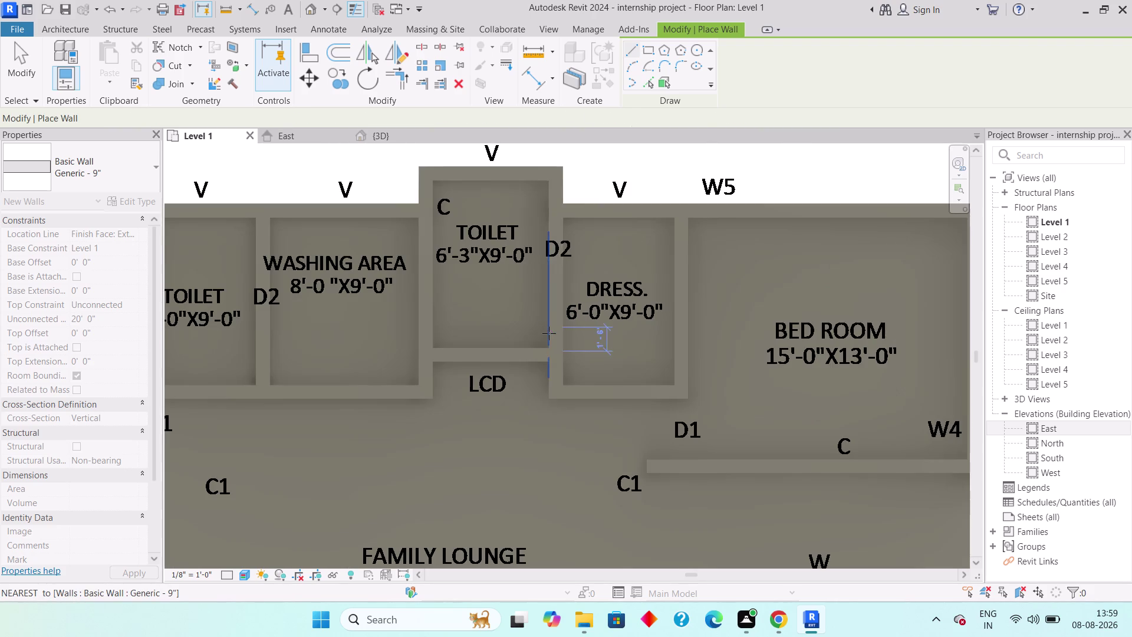
scroll(up, 3)
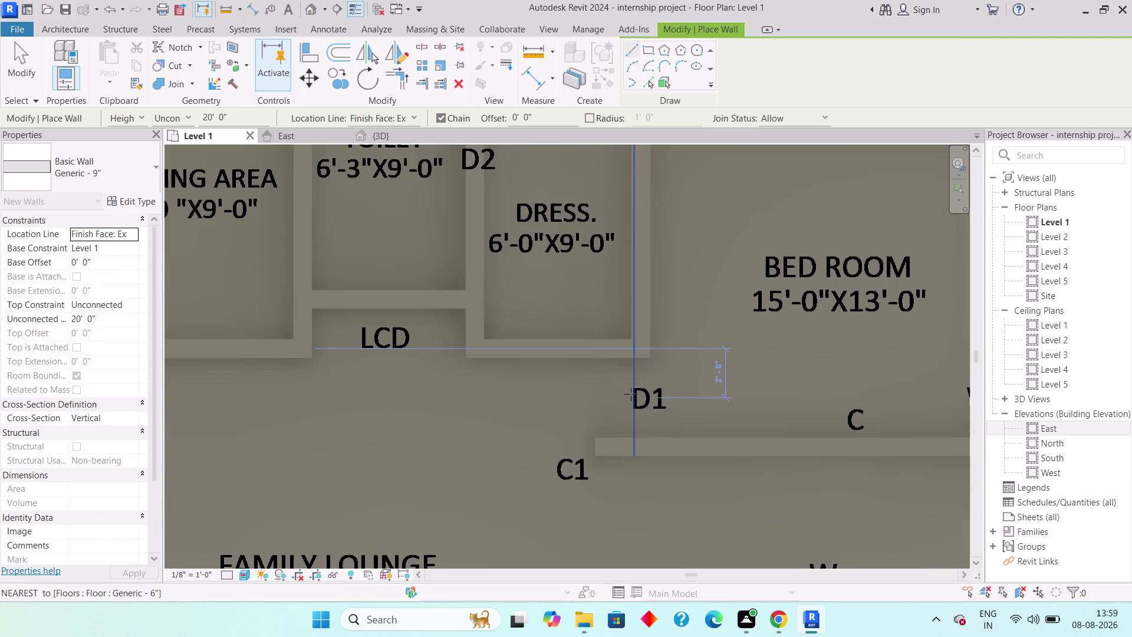
click(635, 360)
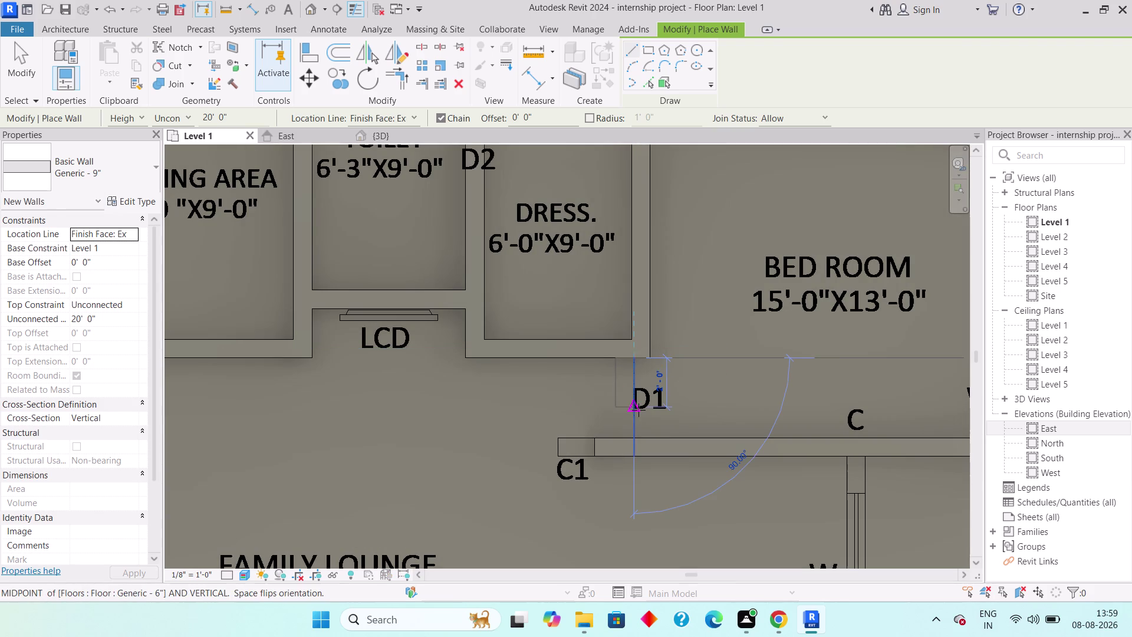
key(space)
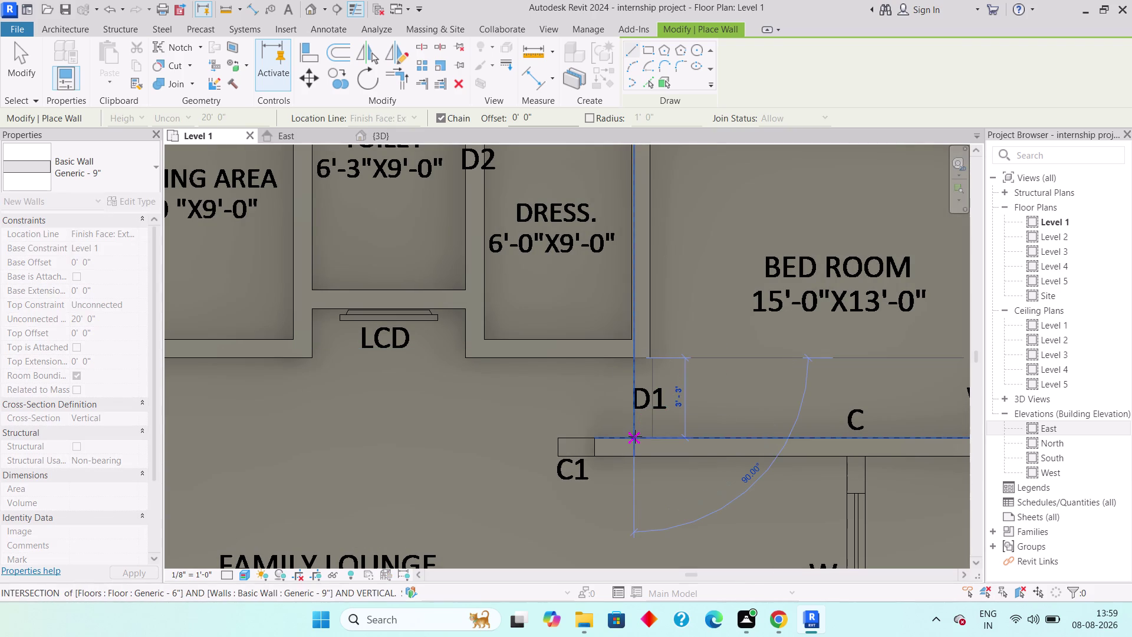
click(635, 436)
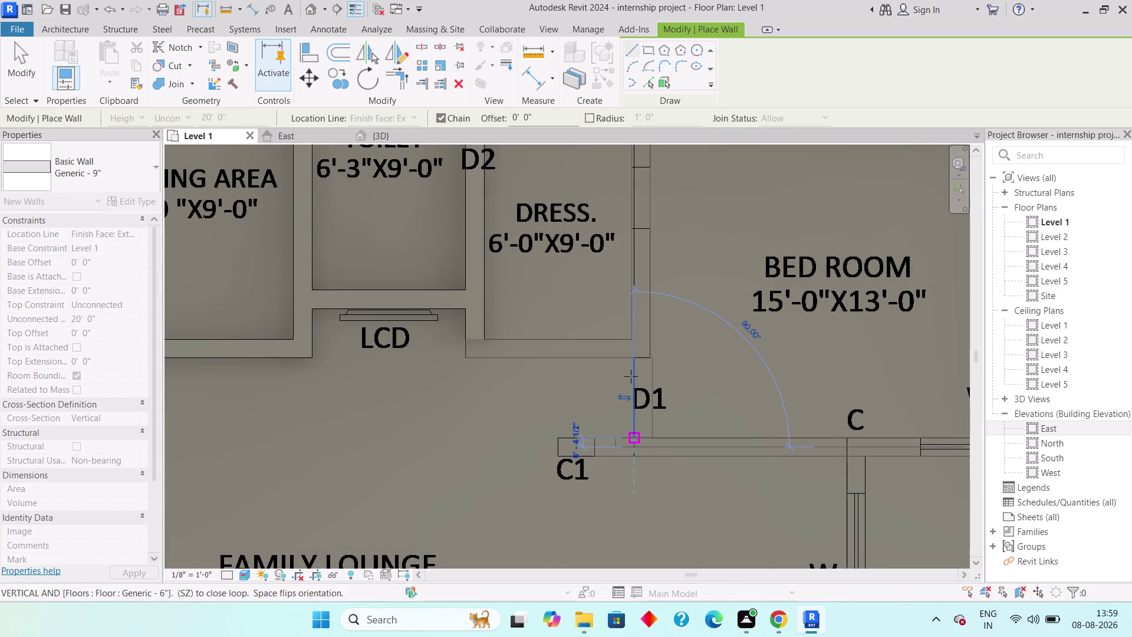
key(Escape)
Delete the misplaced short wall beside the D1 opening.
scroll(down, 3)
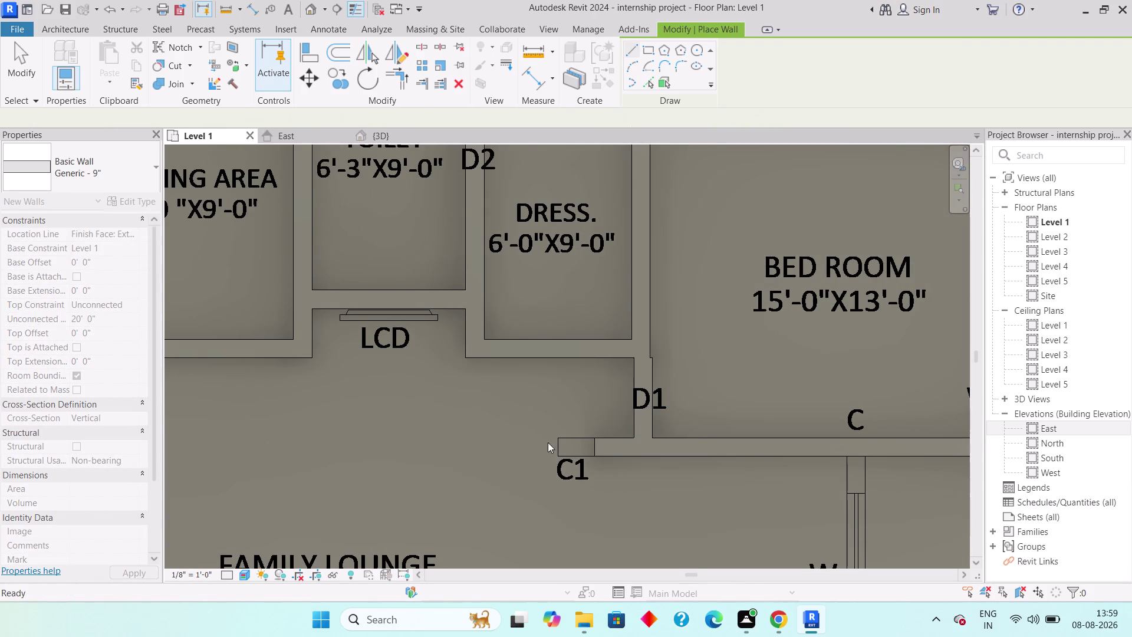
scroll(up, 3)
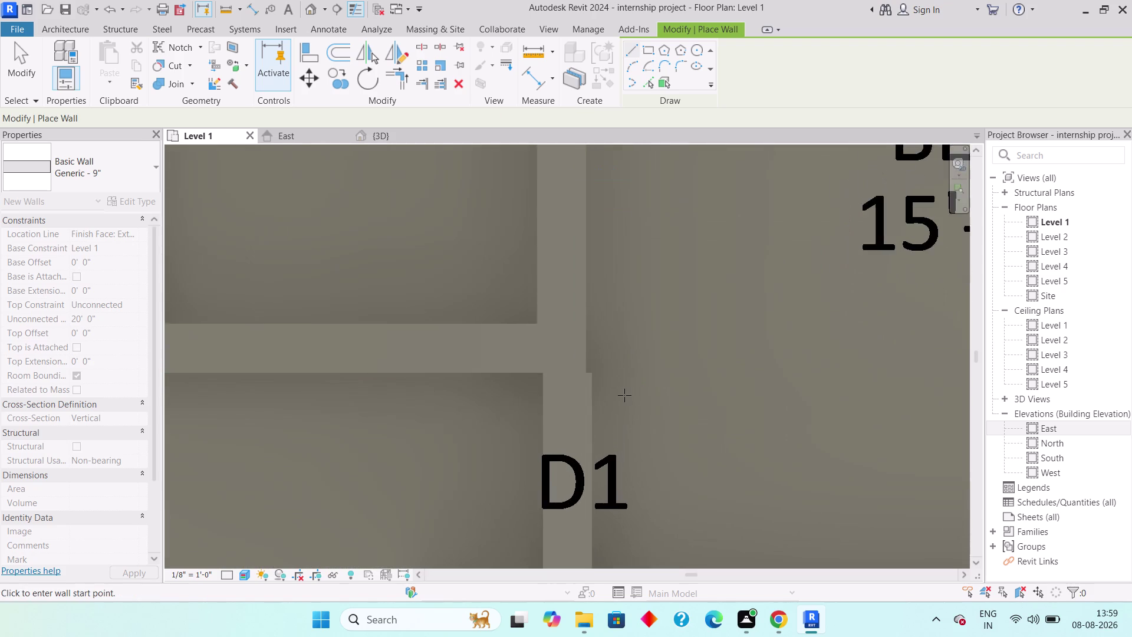
key(grave)
key(grave)
click(584, 386)
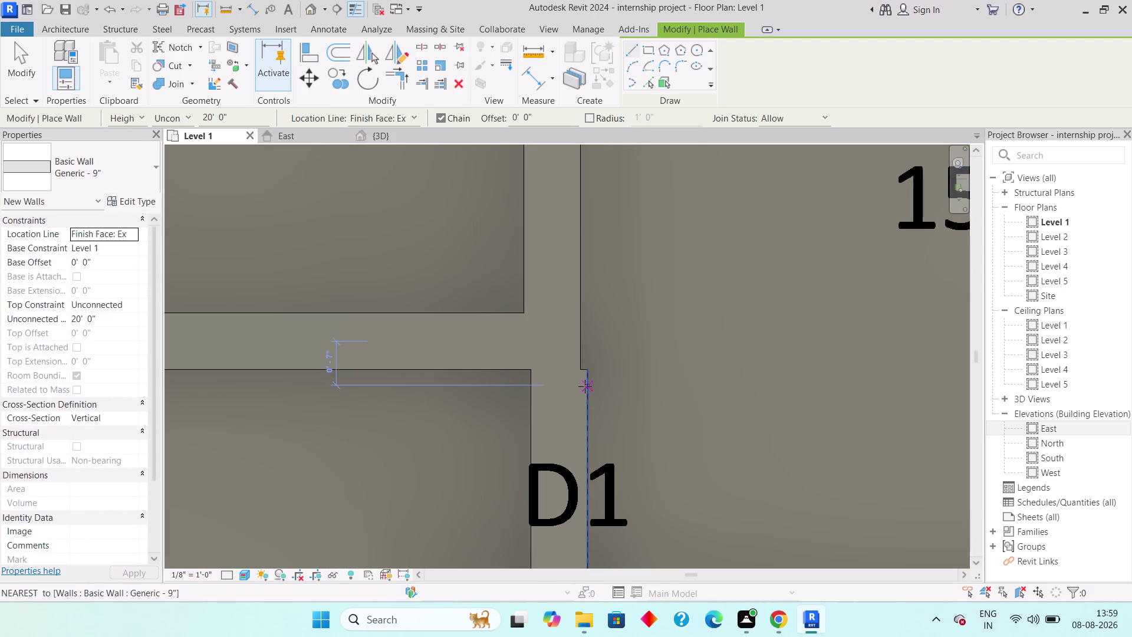
key(Escape)
key(Escape)
click(585, 386)
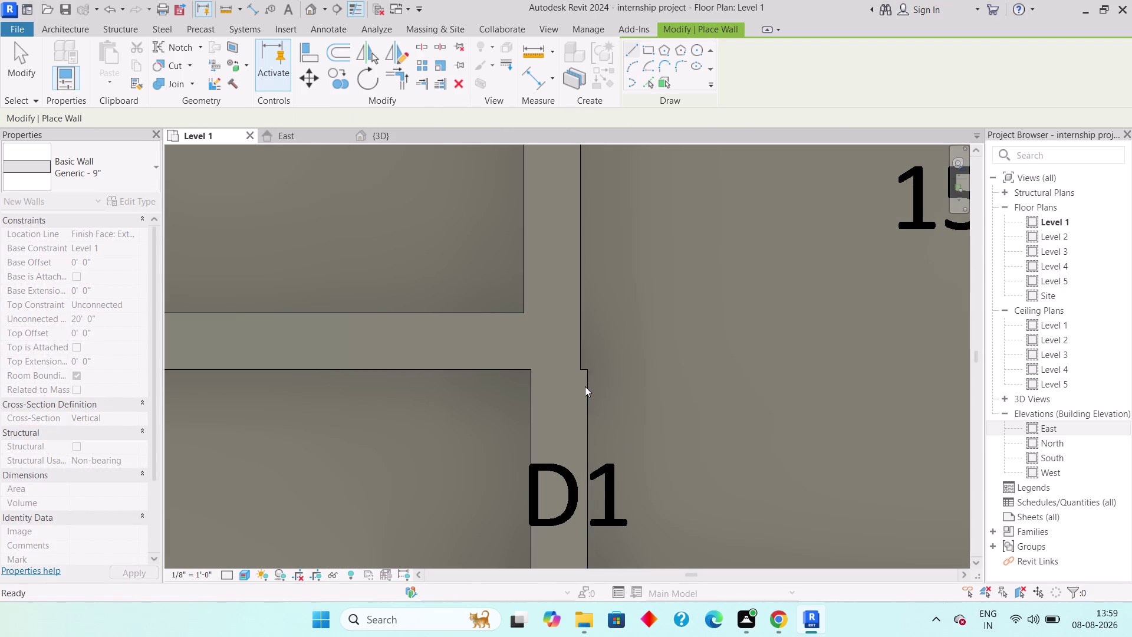
key(Escape)
click(585, 386)
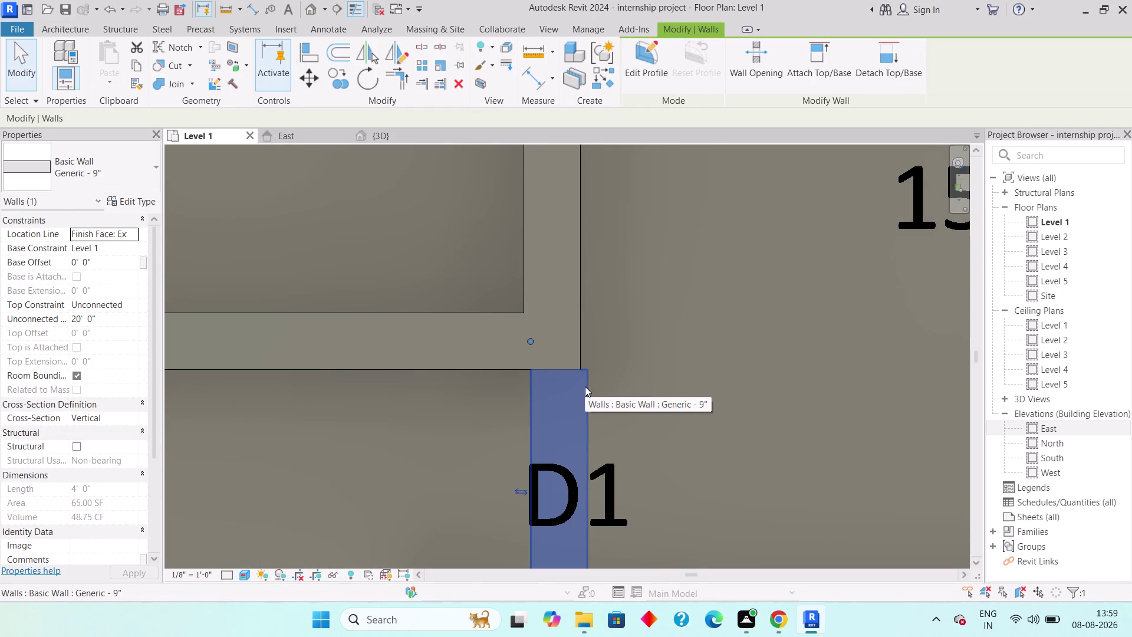
key(Delete)
Draw the short wall from the corner above D1 toward C1, then zoom out.
click(58, 76)
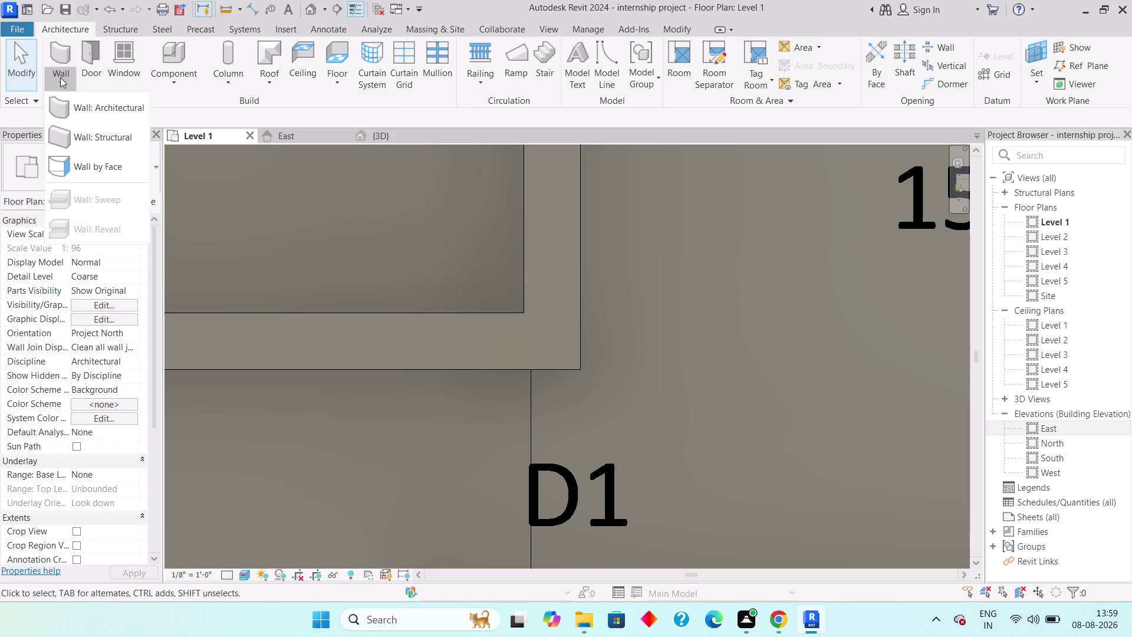
click(104, 105)
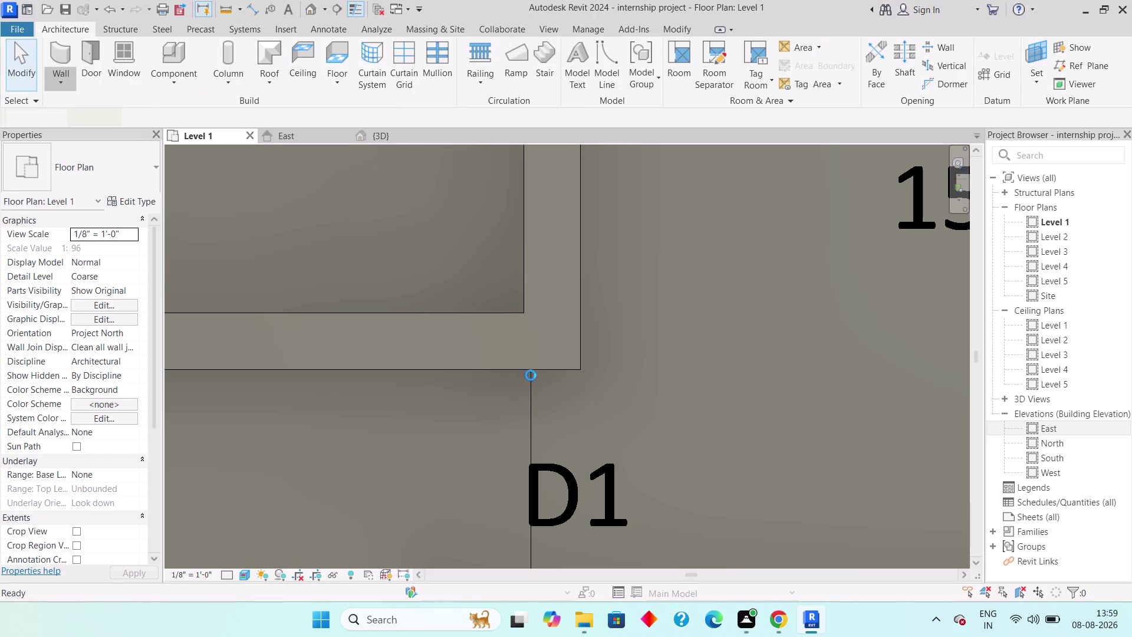
click(581, 372)
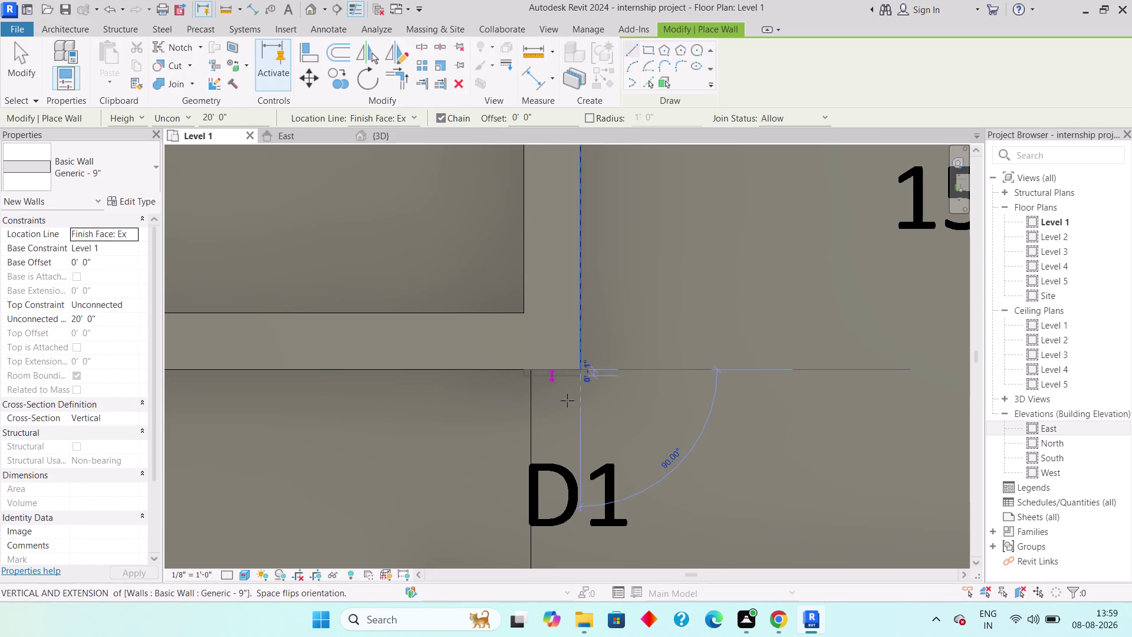
middle_drag(549, 443, 539, 298)
scroll(down, 3)
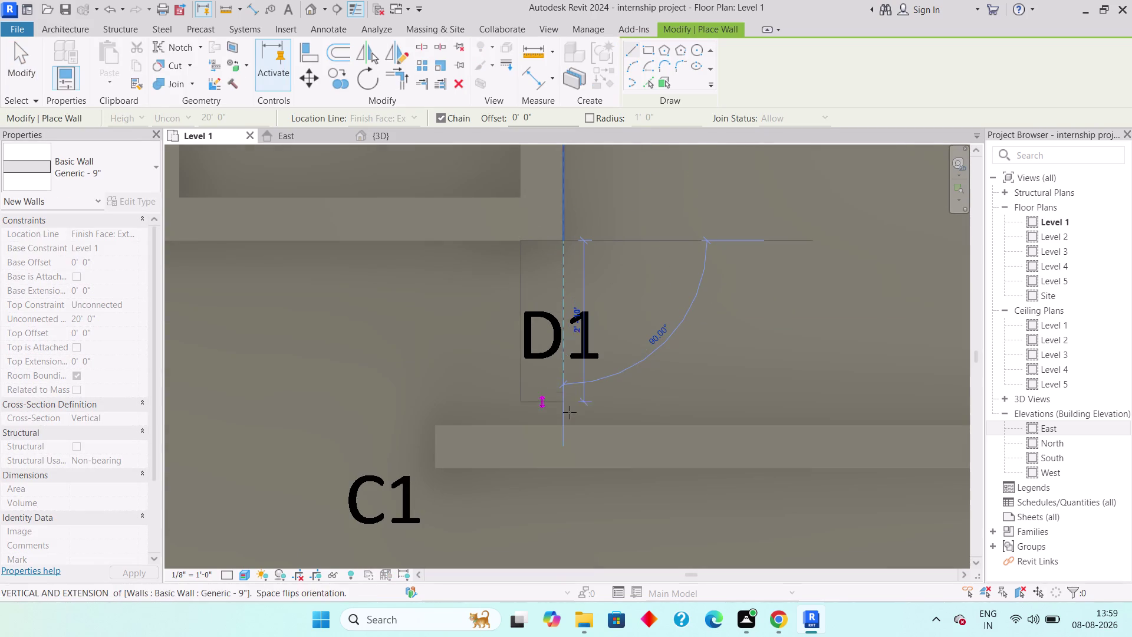
click(570, 424)
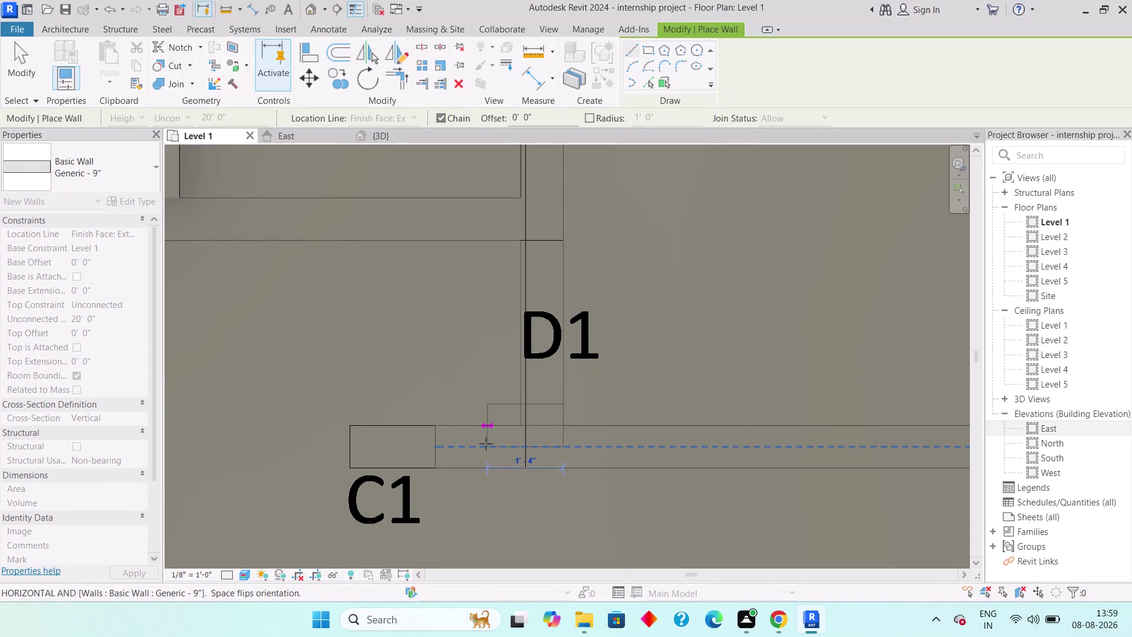
key(Escape)
scroll(down, 3)
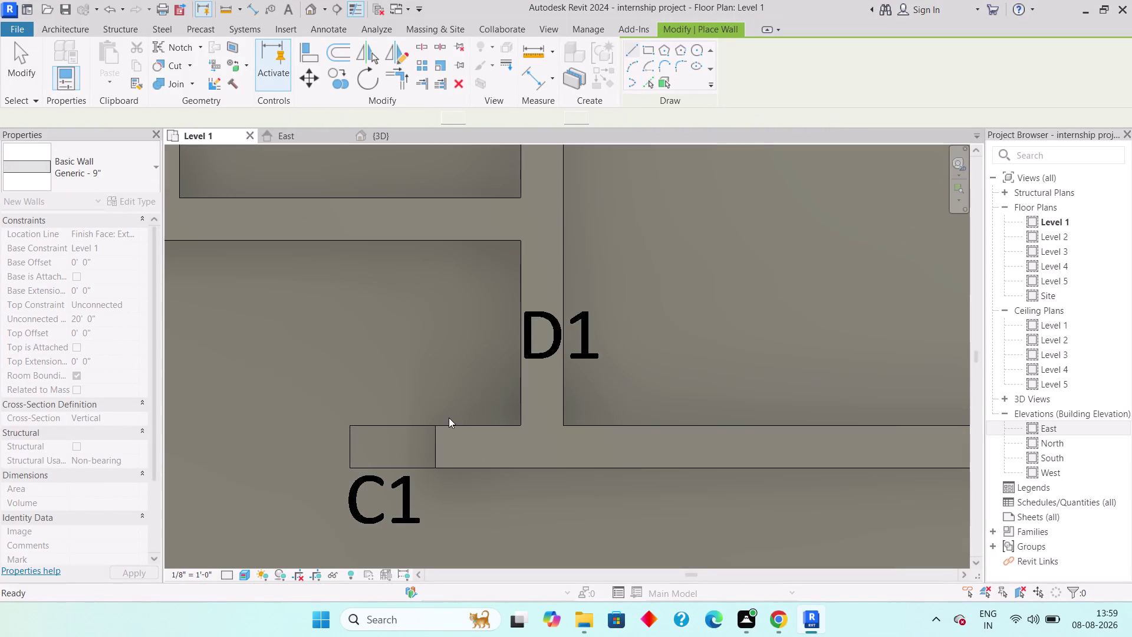
scroll(down, 3)
scroll(down, 3)
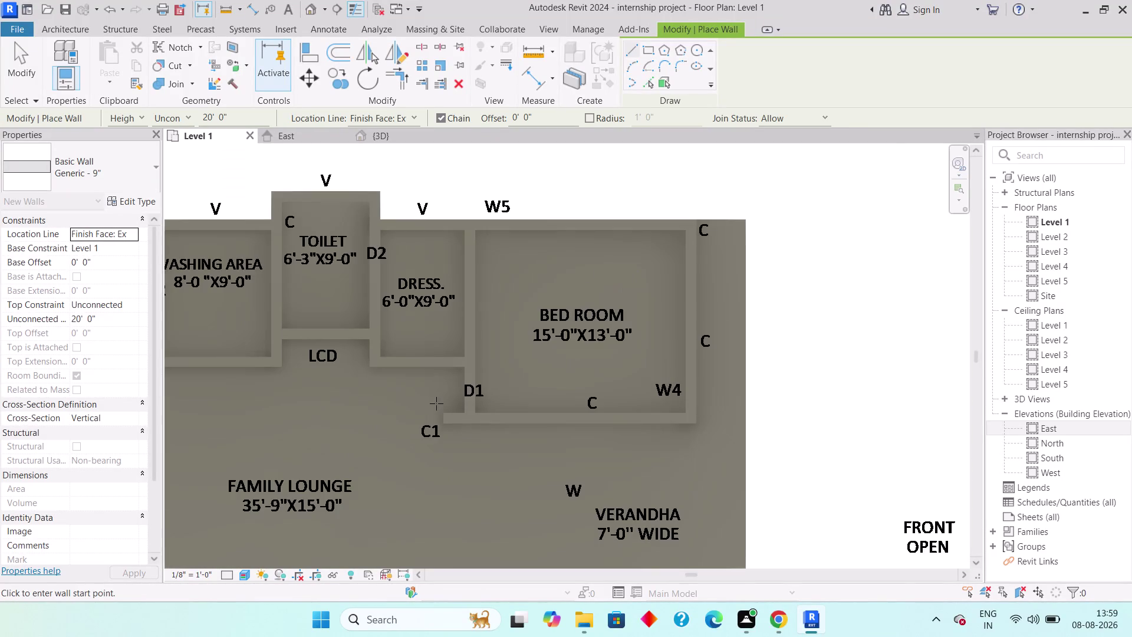
Start a wall at the bed room's top-left corner (C.B.) and trace its left side to the jog.
middle_drag(422, 402, 637, 412)
middle_drag(472, 407, 620, 343)
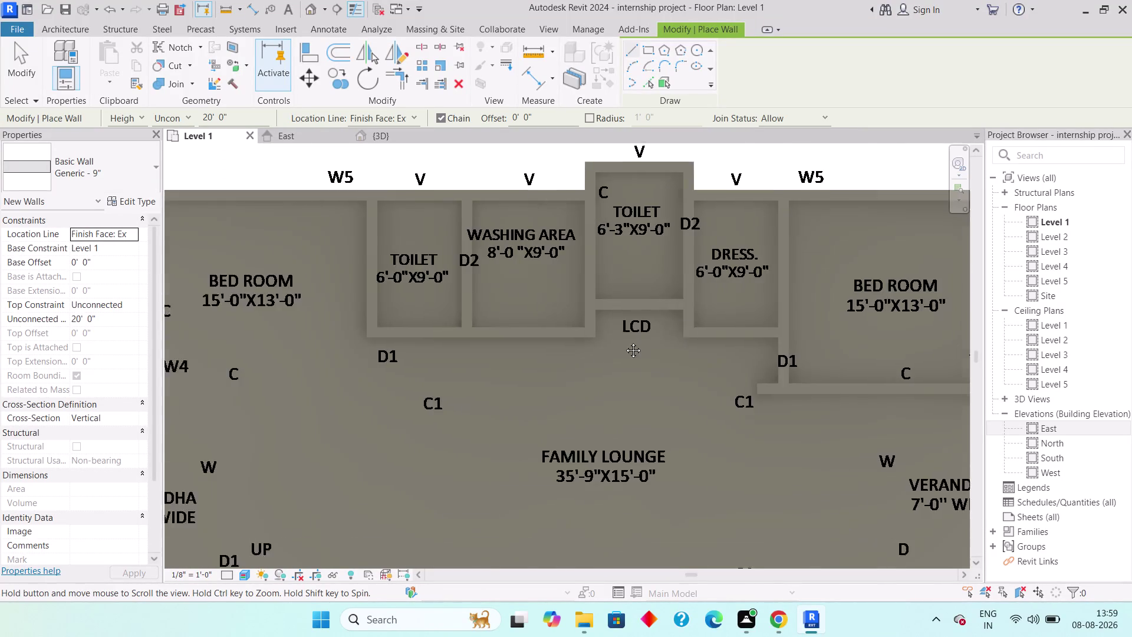
middle_drag(620, 343, 629, 339)
middle_drag(364, 331, 480, 329)
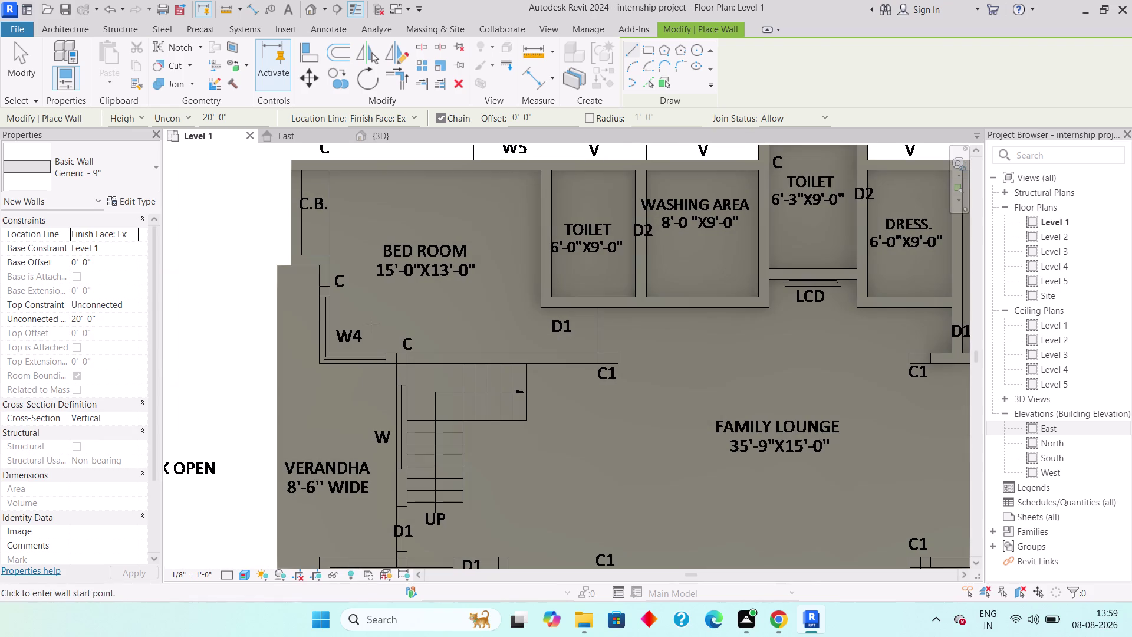
scroll(up, 3)
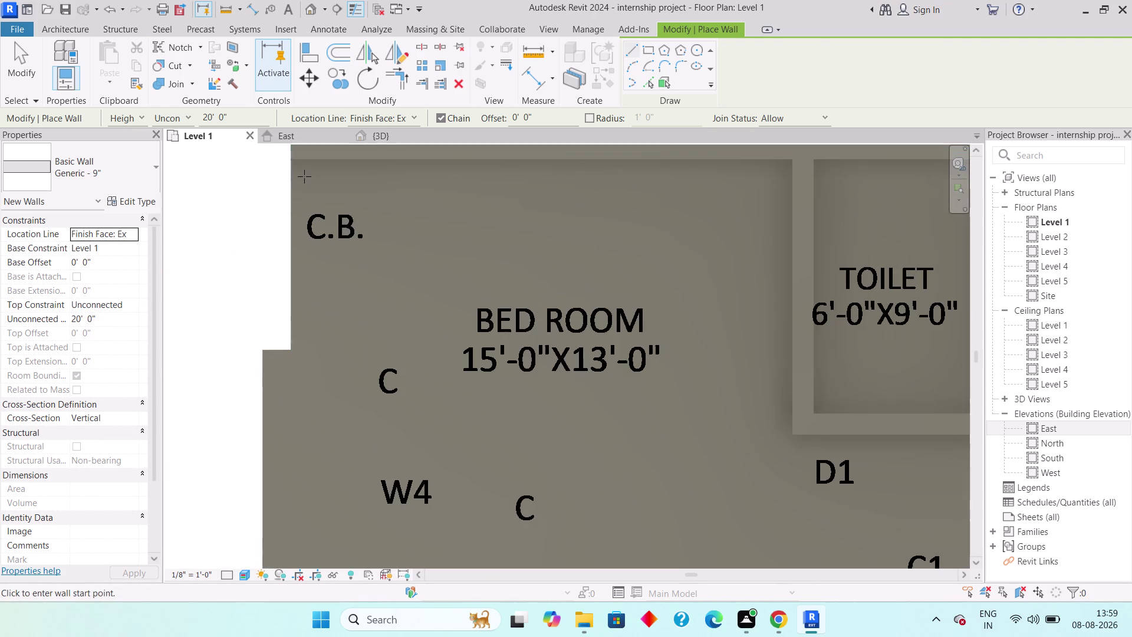
middle_drag(314, 206, 323, 267)
click(318, 223)
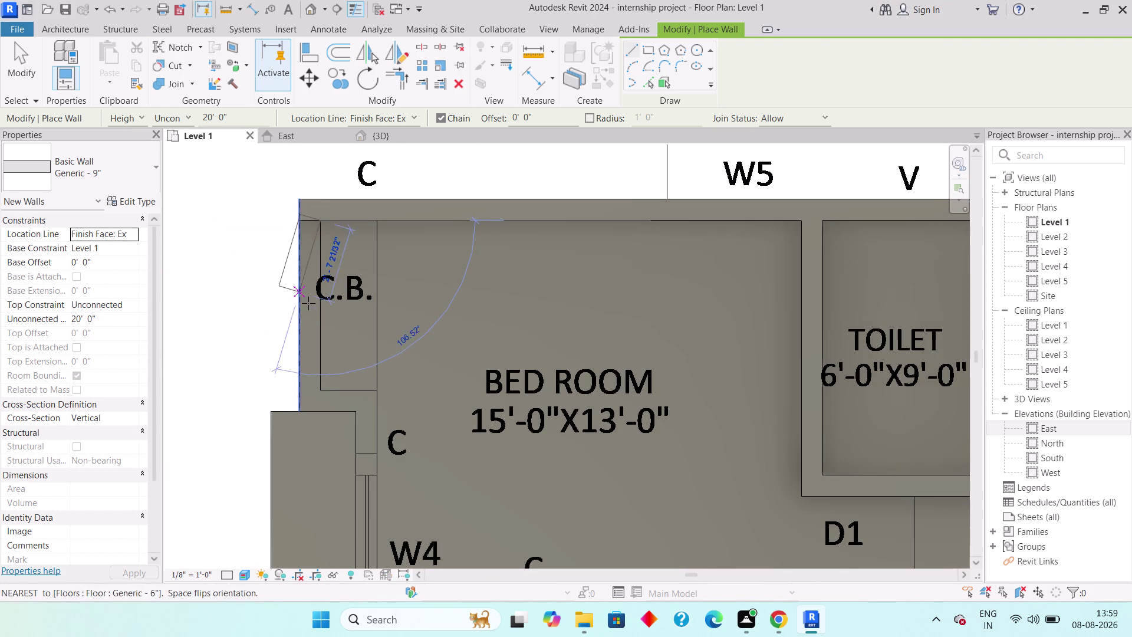
click(324, 387)
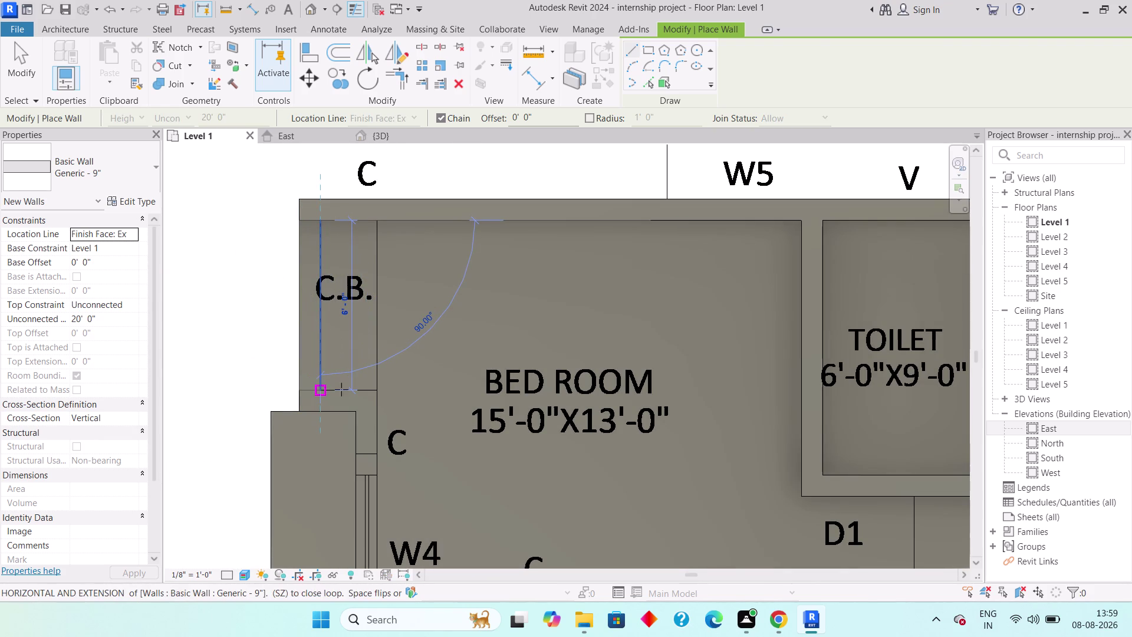
click(374, 390)
Continue the wall down past W4 to the bottom-left corner, then along the bottom to C1.
middle_drag(364, 430, 360, 383)
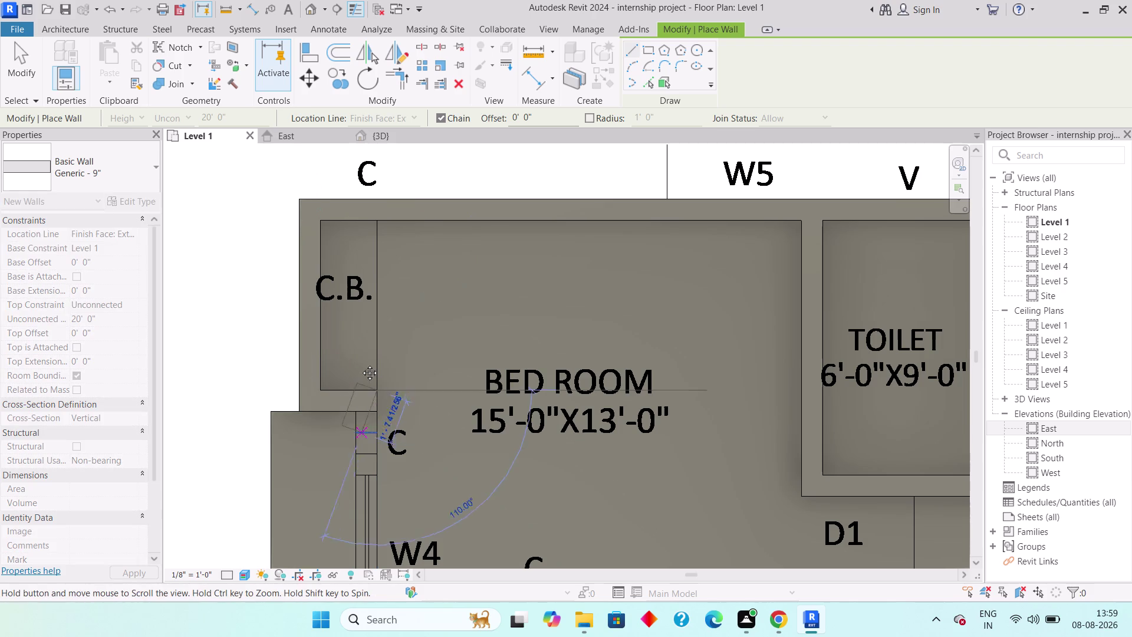
middle_drag(361, 384, 360, 277)
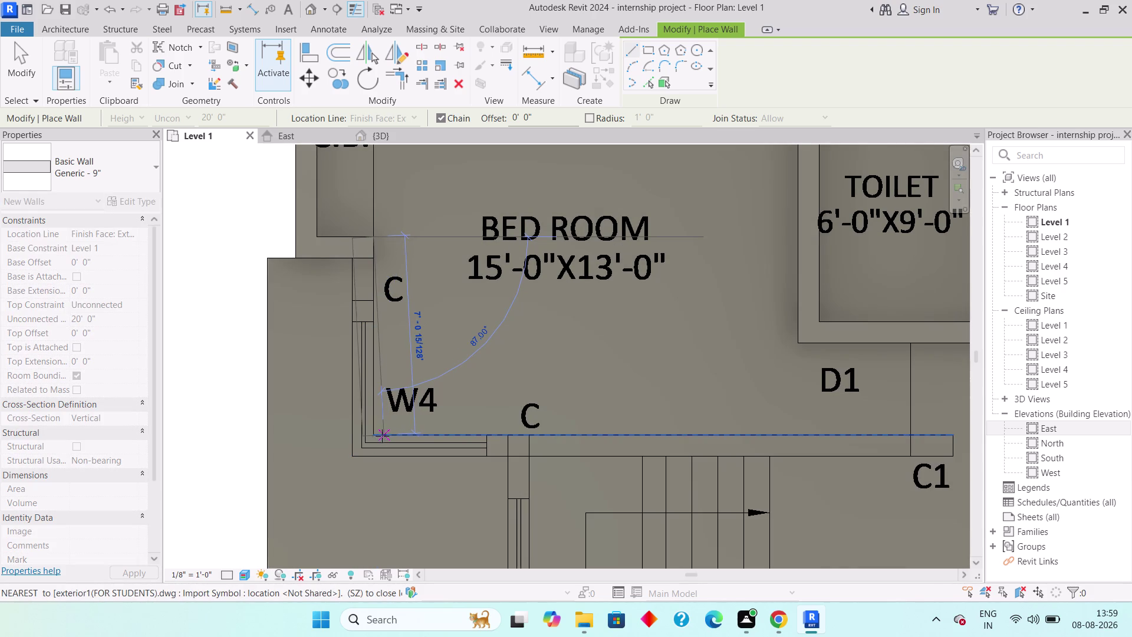
middle_drag(381, 404, 378, 375)
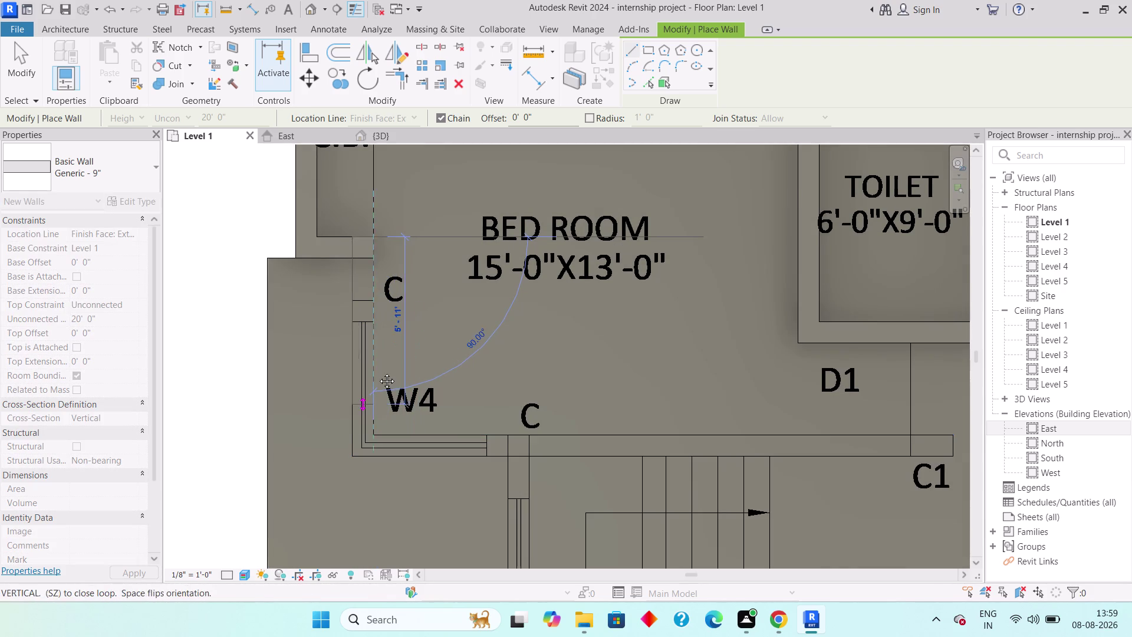
middle_drag(378, 375, 378, 366)
click(375, 398)
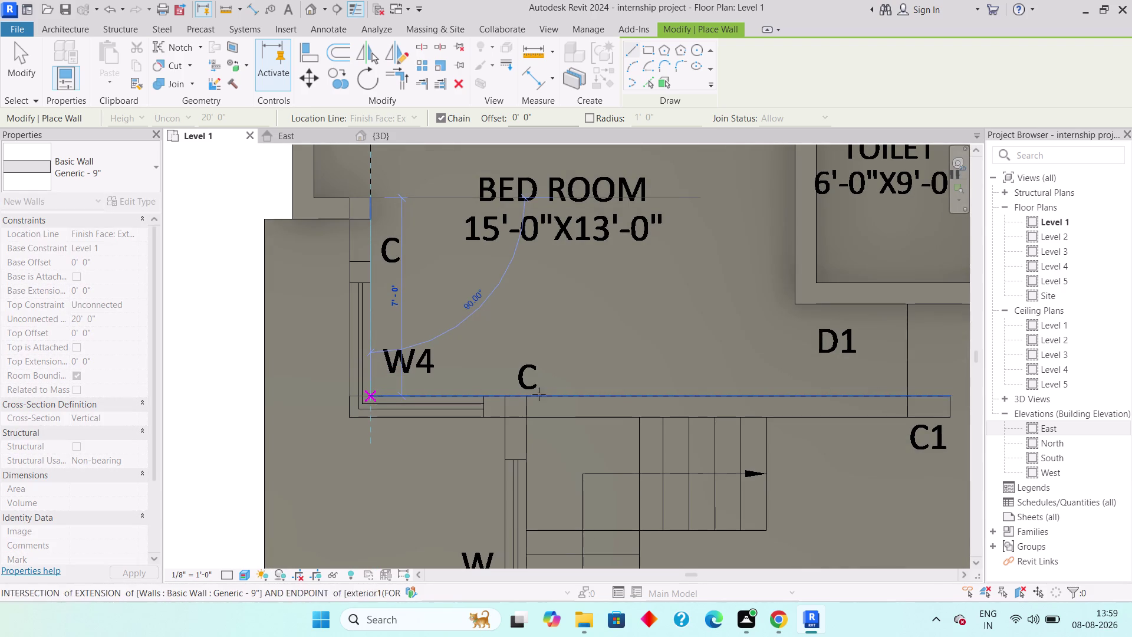
middle_drag(597, 394, 275, 362)
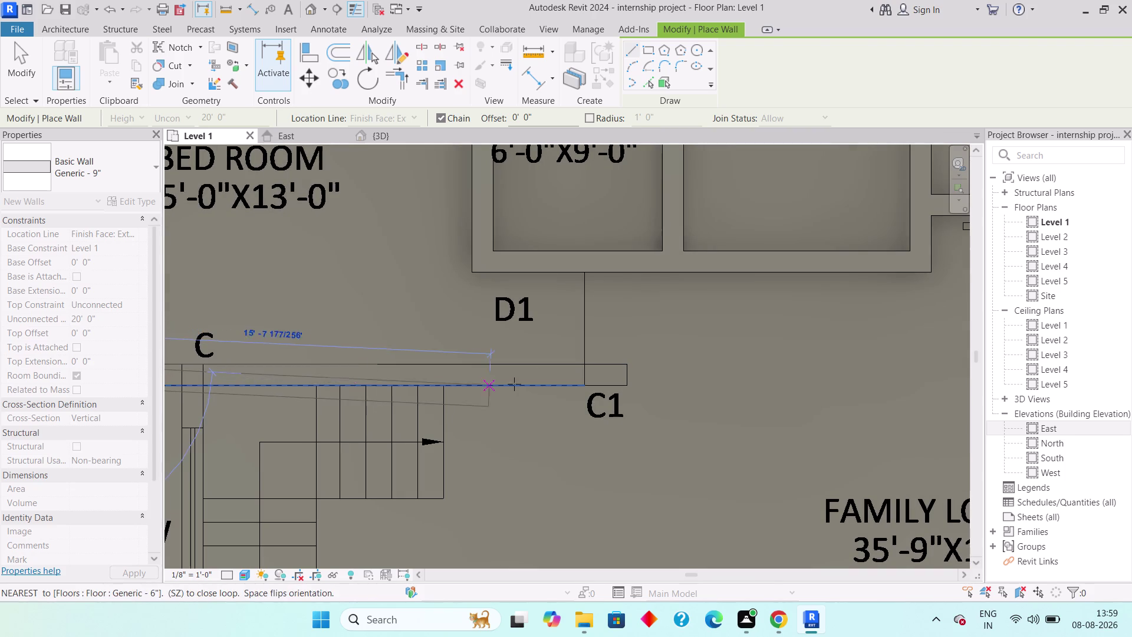
click(585, 361)
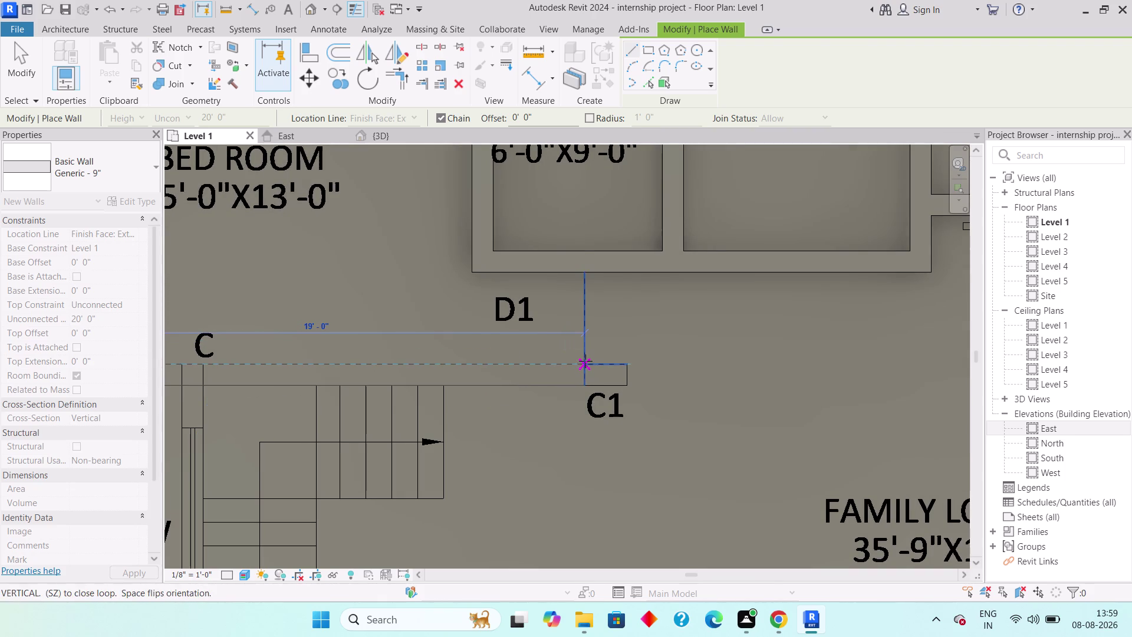
key(Escape)
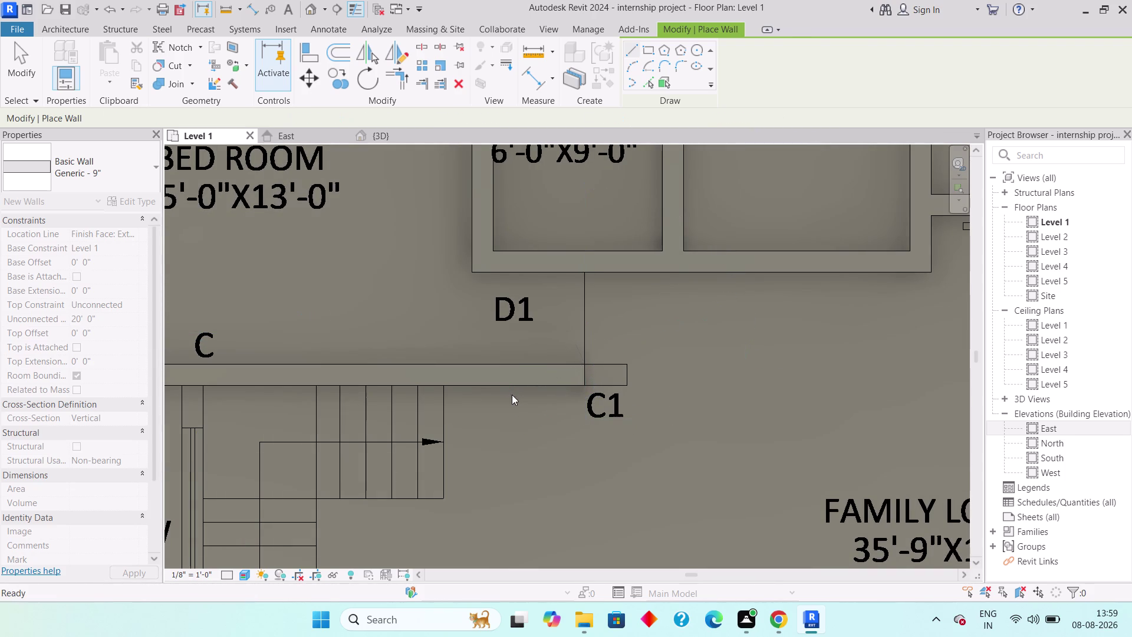
Add the wall beside D1 from the upper edge down to the bed room's bottom wall.
click(467, 270)
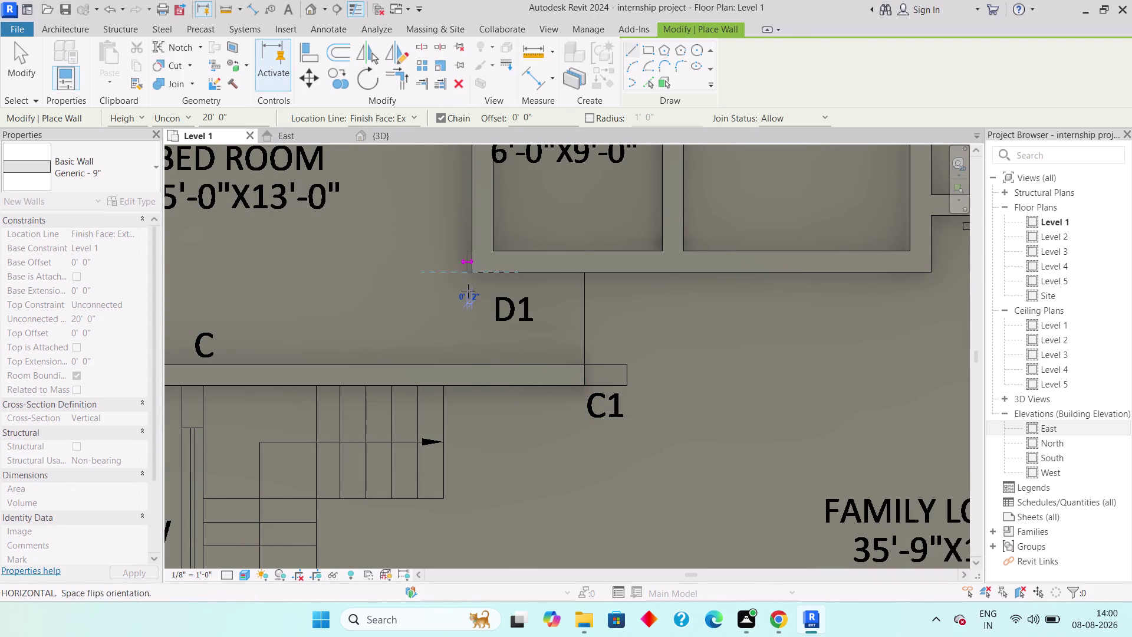
key(space)
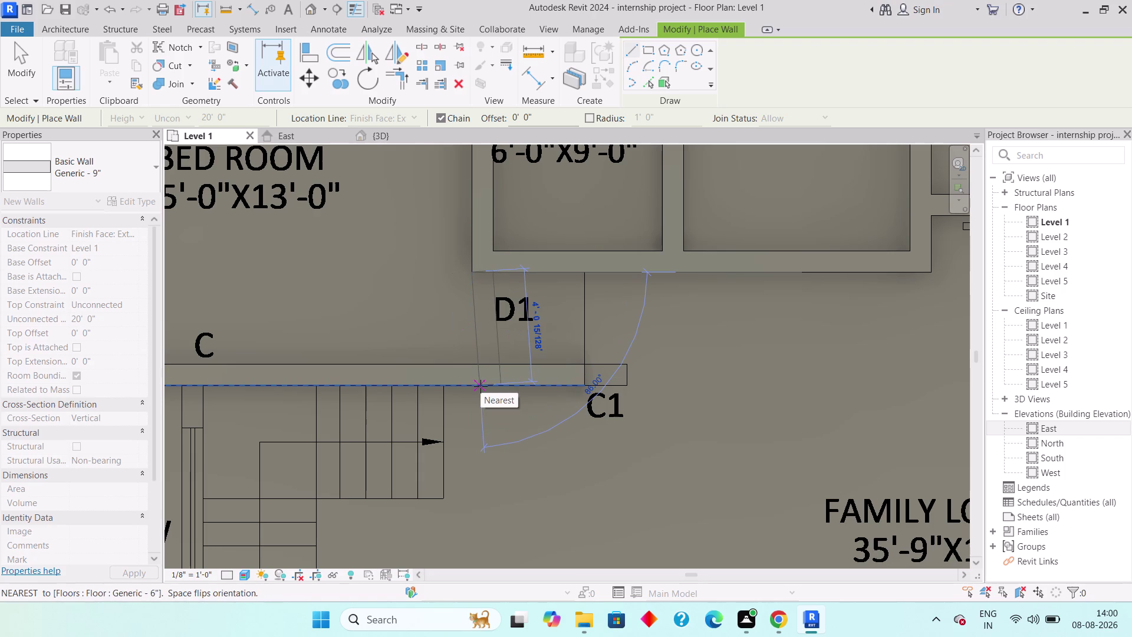
click(471, 388)
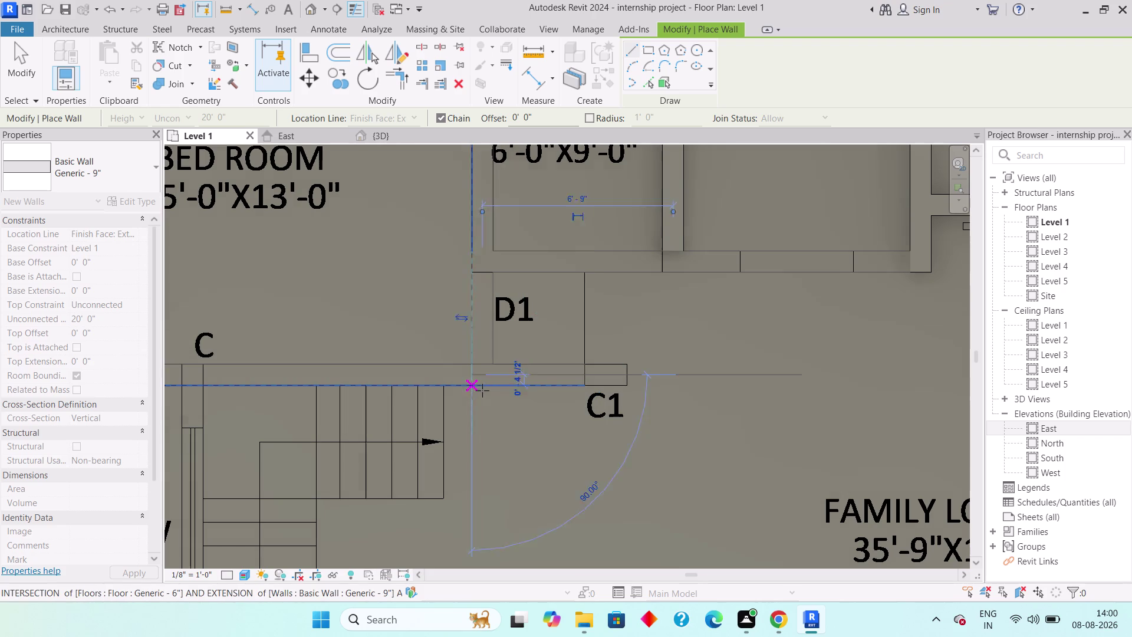
key(Escape)
scroll(down, 3)
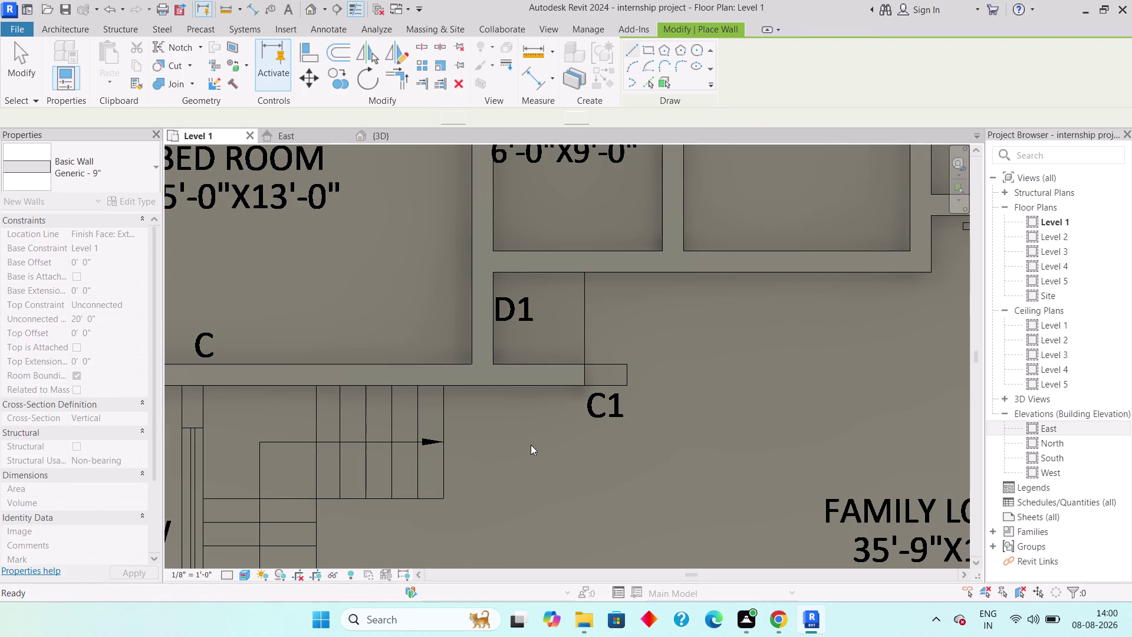
middle_drag(530, 444, 528, 397)
scroll(down, 3)
scroll(down, 3)
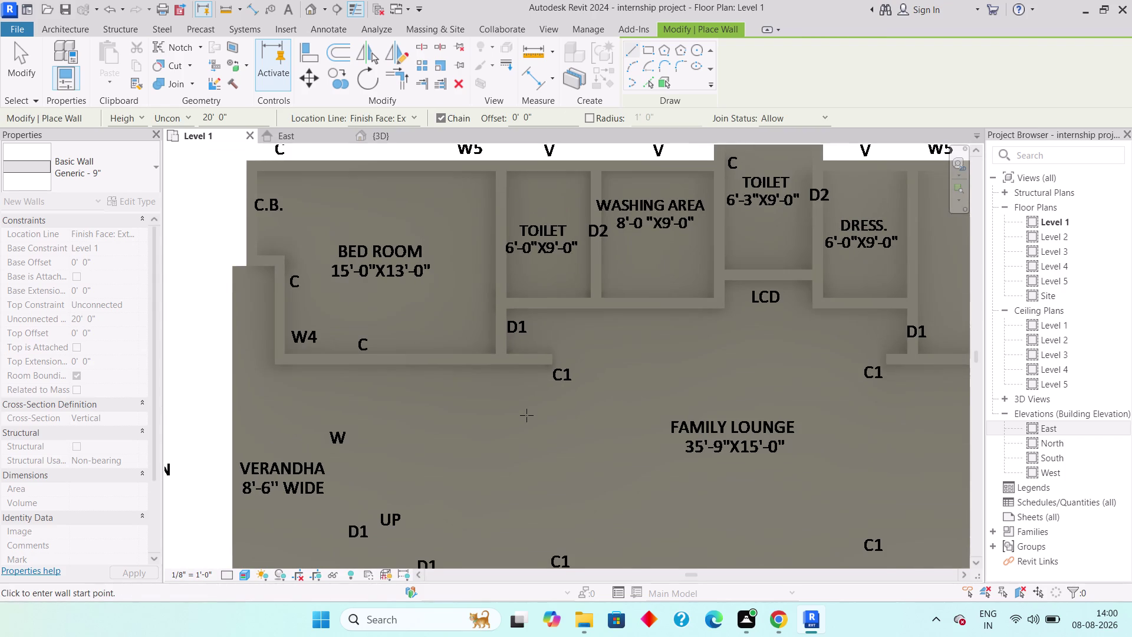
middle_drag(461, 489, 464, 456)
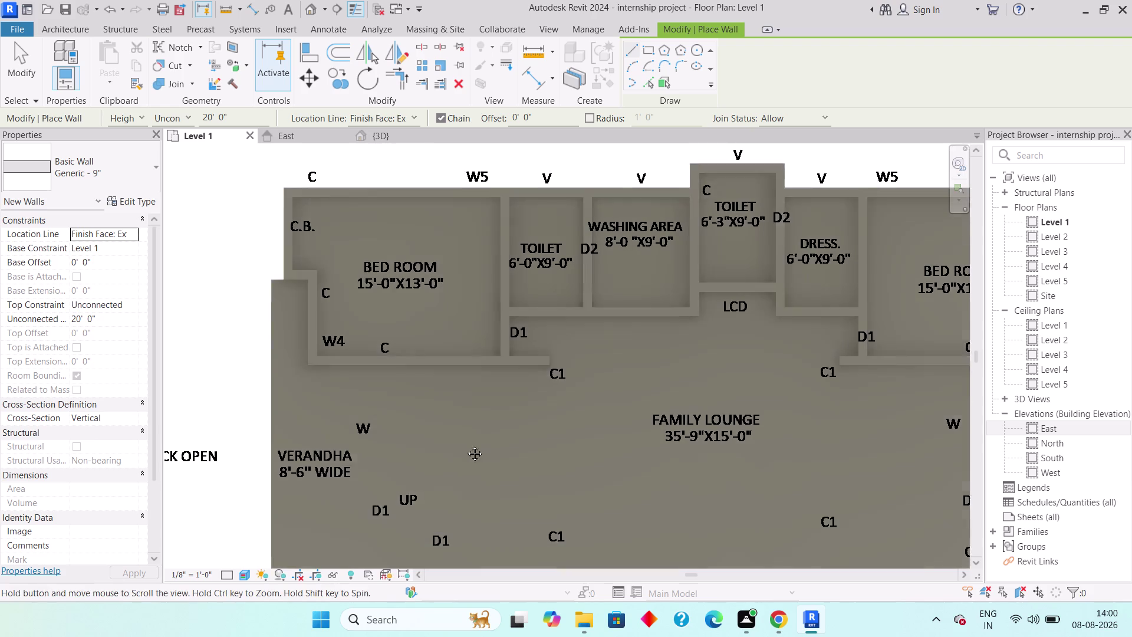
middle_drag(464, 456, 472, 426)
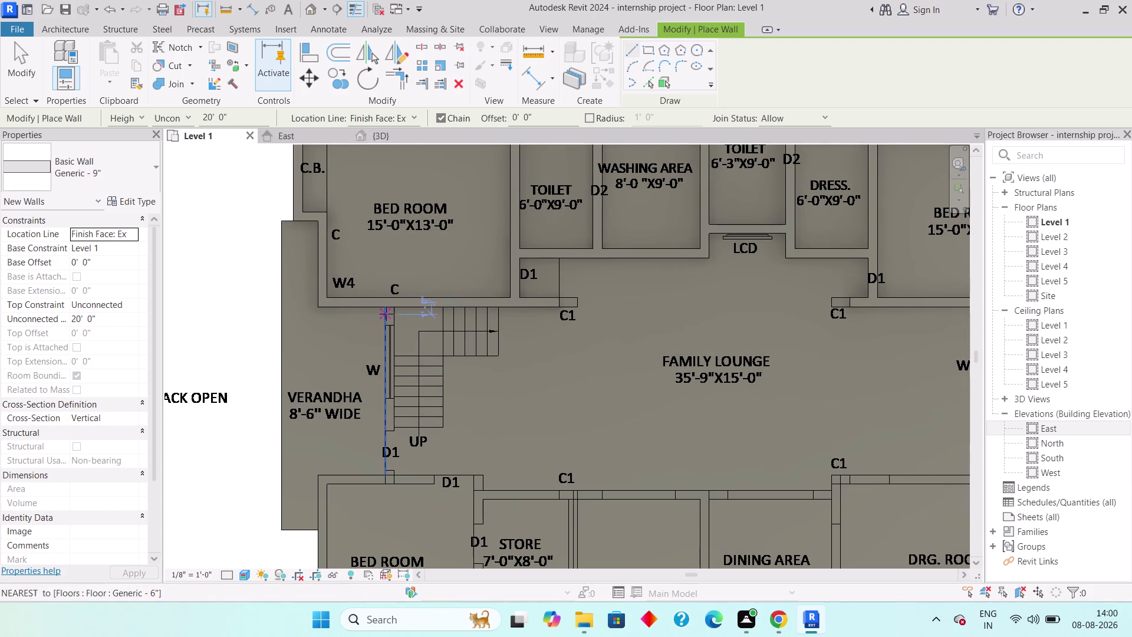
Draw the wall beside the staircase from its top corner down to the lower D1.
click(386, 313)
key(Escape)
scroll(up, 3)
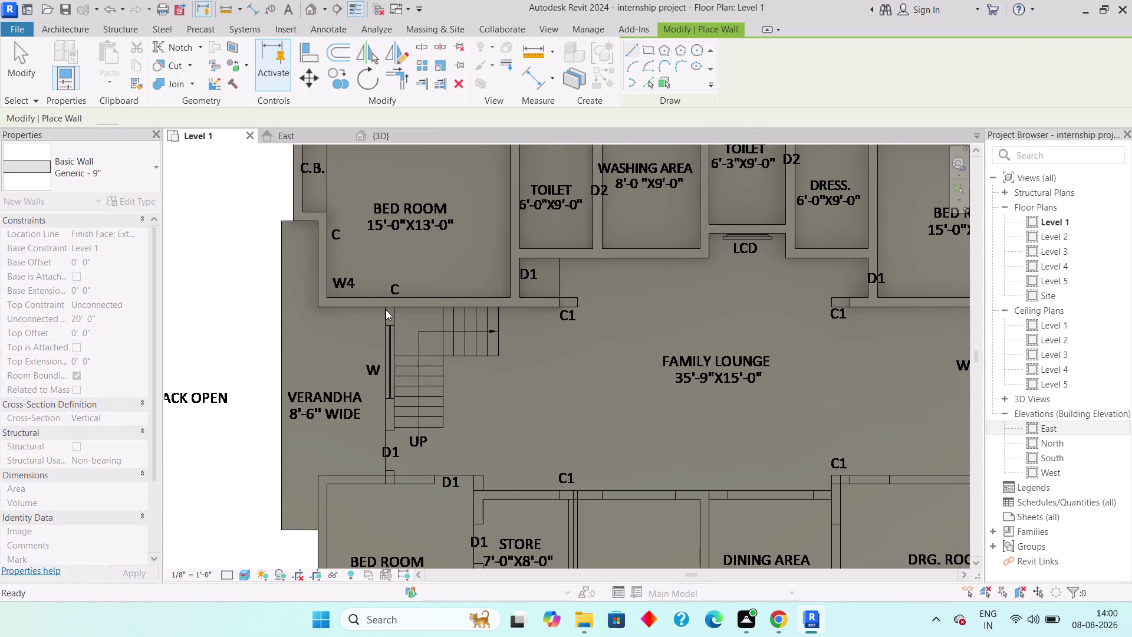
scroll(up, 3)
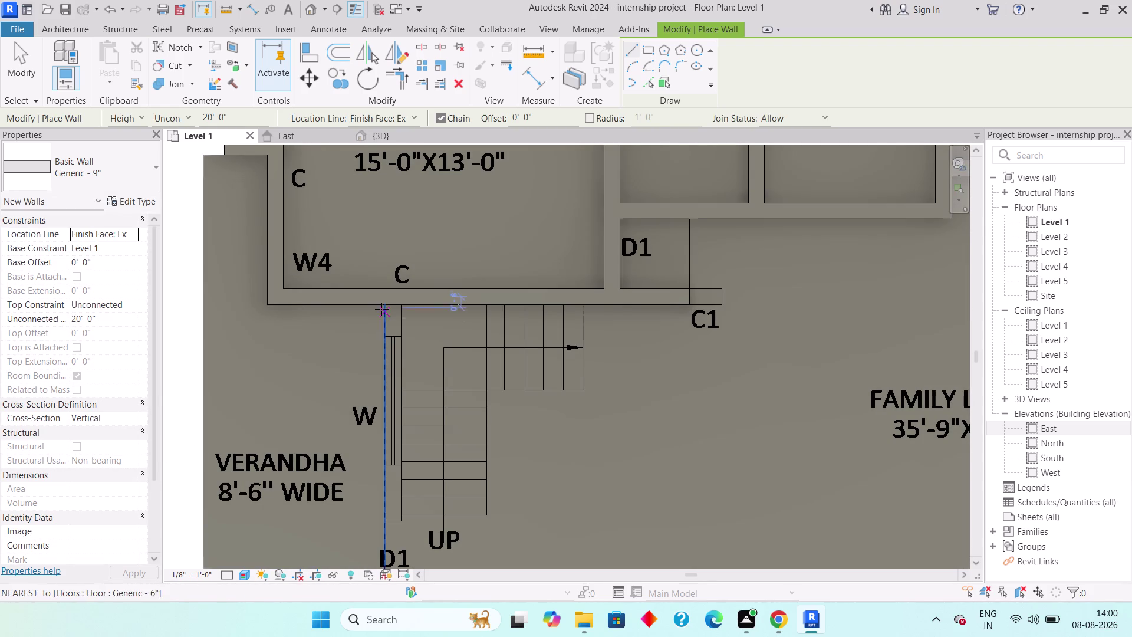
click(389, 307)
key(space)
middle_drag(393, 398, 384, 347)
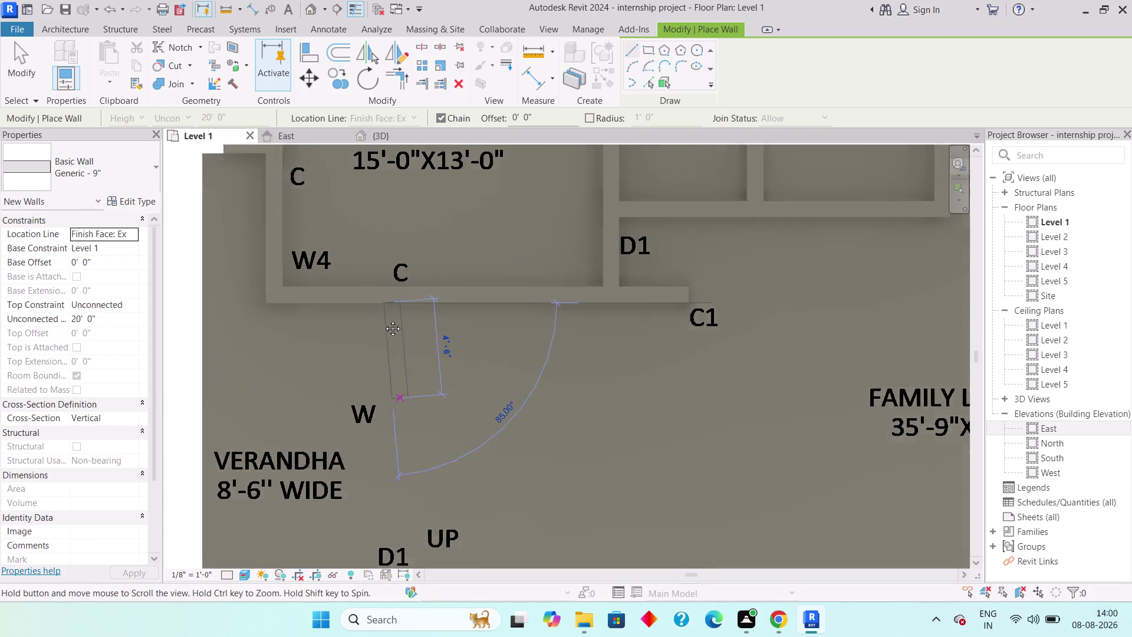
middle_drag(383, 347, 384, 269)
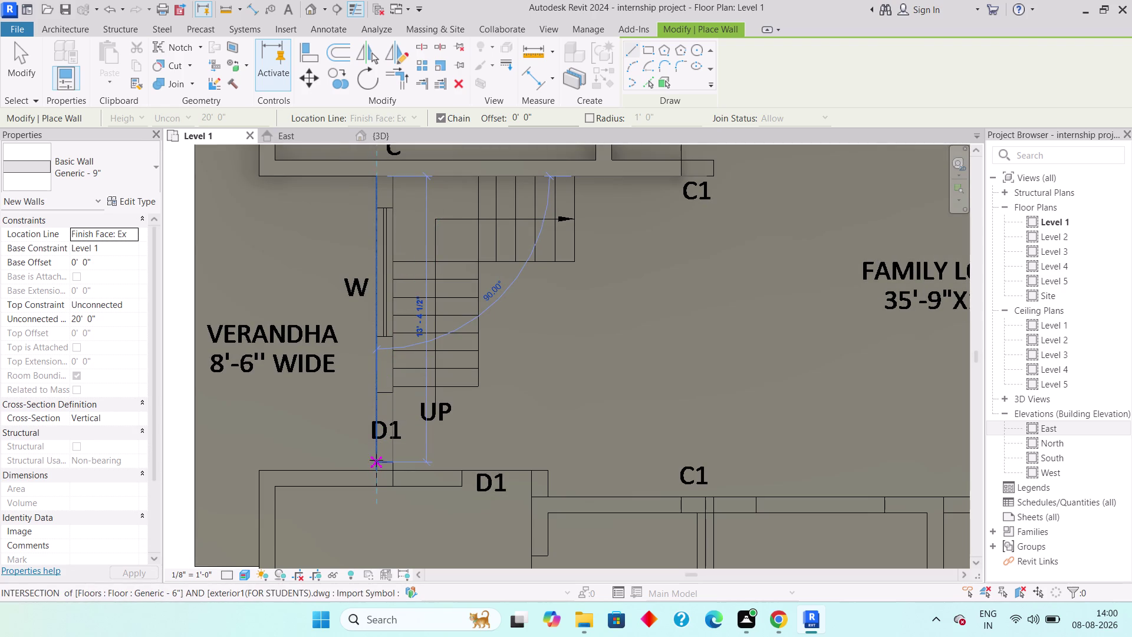
click(376, 466)
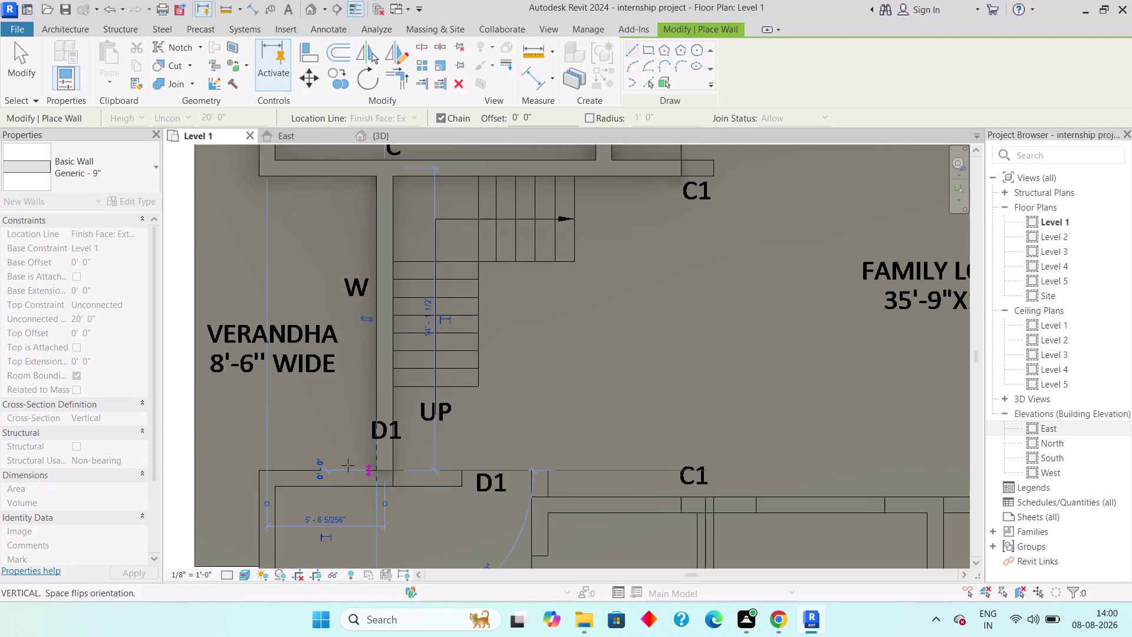
key(Escape)
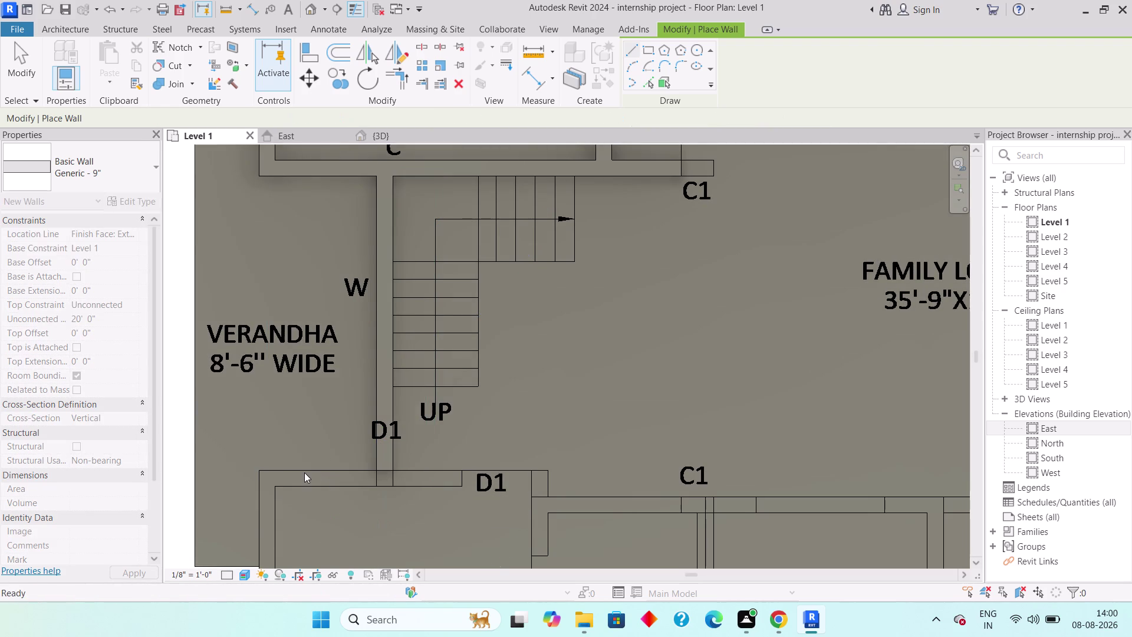
Add a short 4-foot horizontal wall along the lower D1 edge.
click(260, 466)
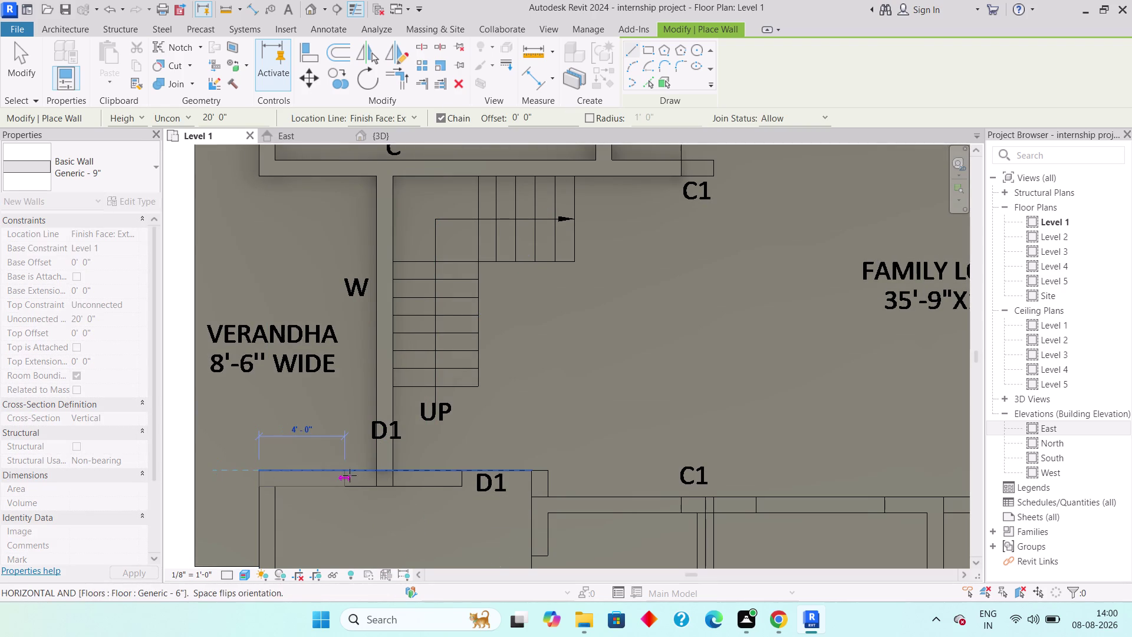
click(546, 475)
middle_drag(543, 503, 547, 301)
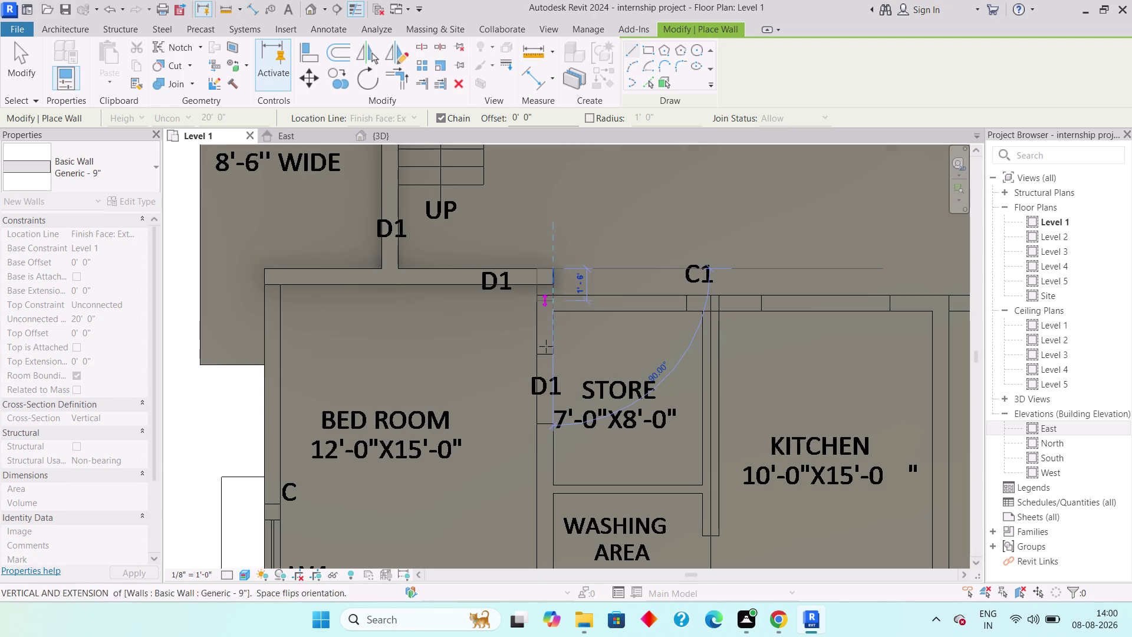
Trace walls below the washing area and kitchen, up the kitchen–dining side, and across the store's top.
middle_drag(540, 427, 561, 241)
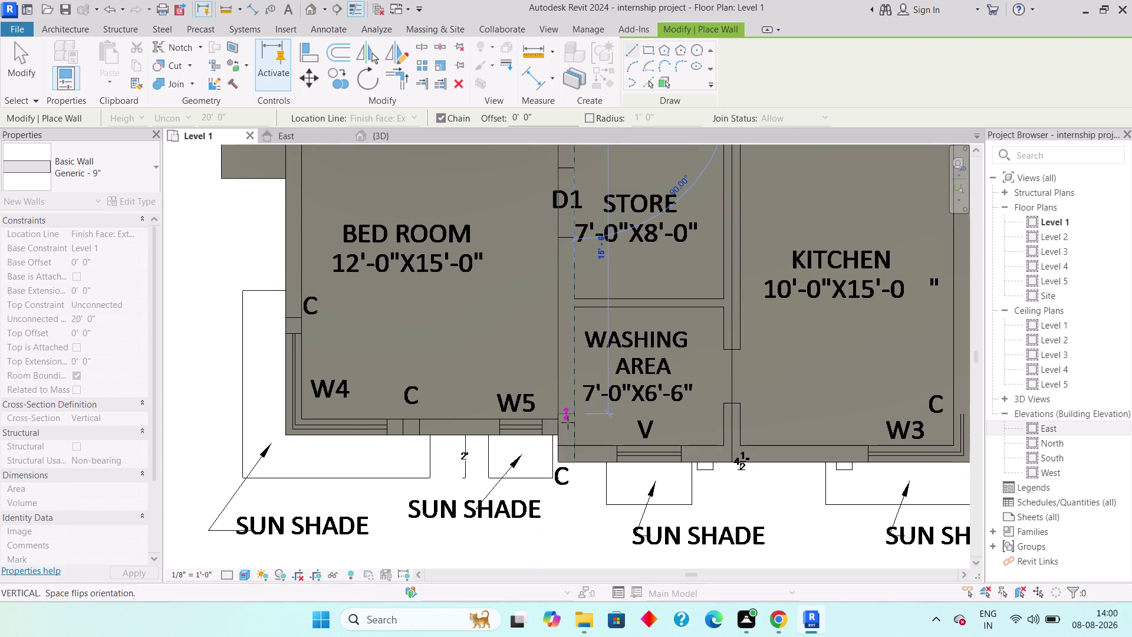
click(574, 457)
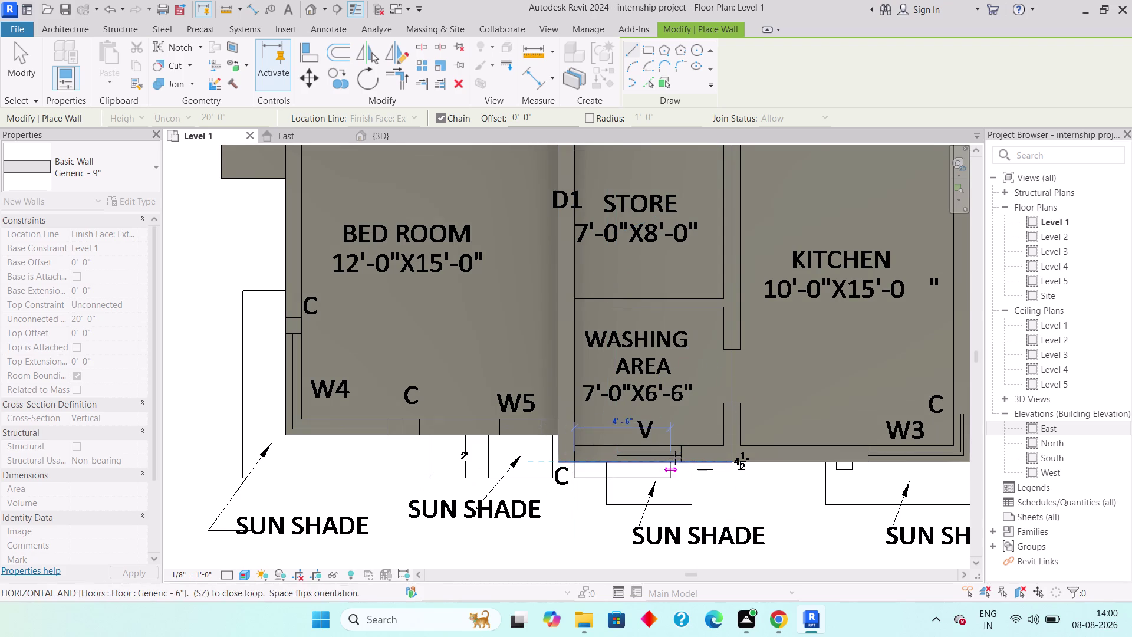
key(space)
middle_drag(810, 464, 719, 463)
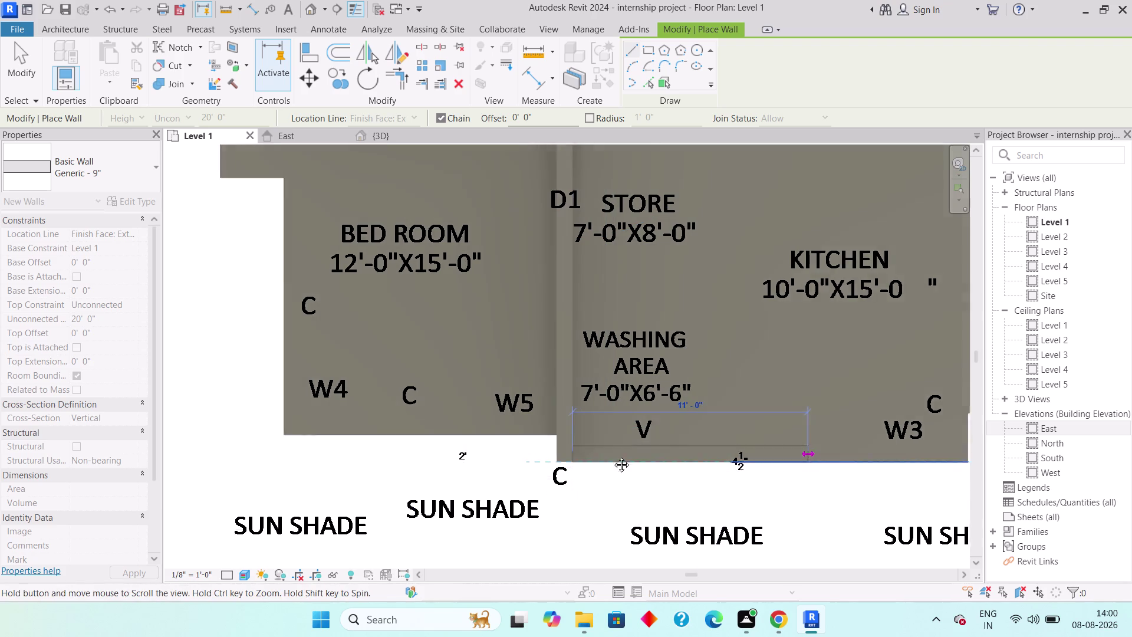
middle_drag(720, 463, 543, 448)
click(700, 444)
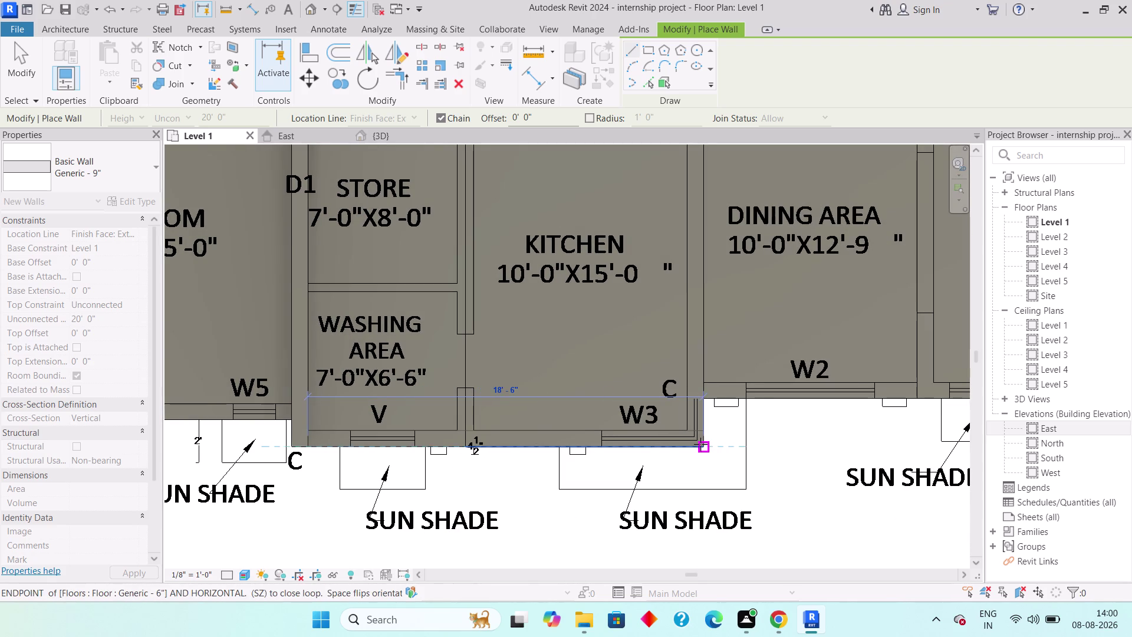
middle_drag(700, 340, 700, 490)
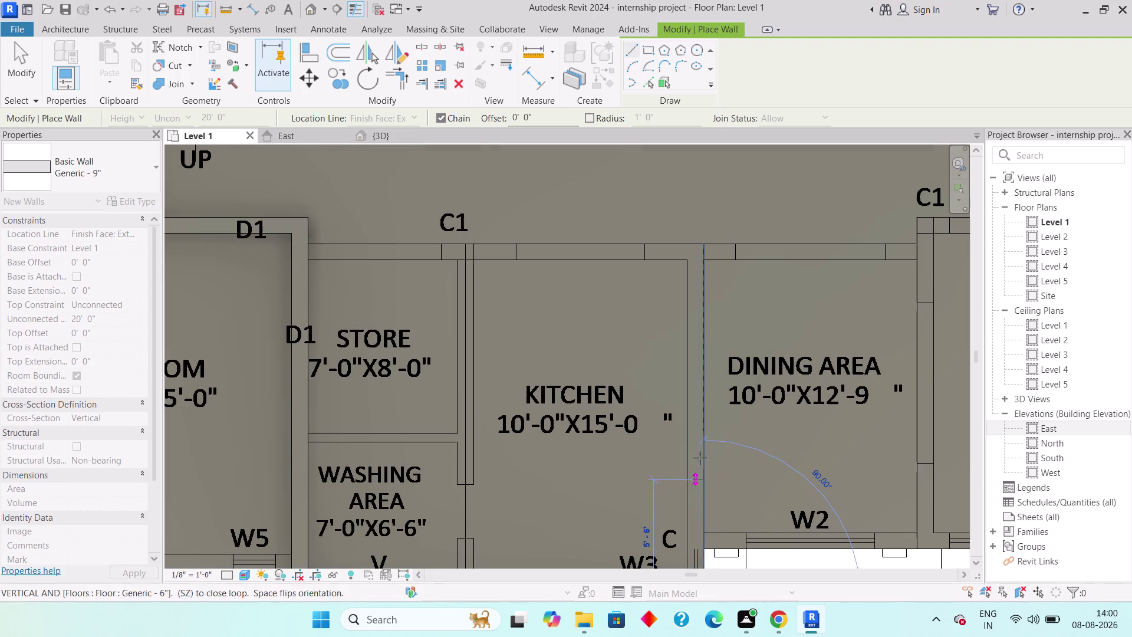
click(697, 249)
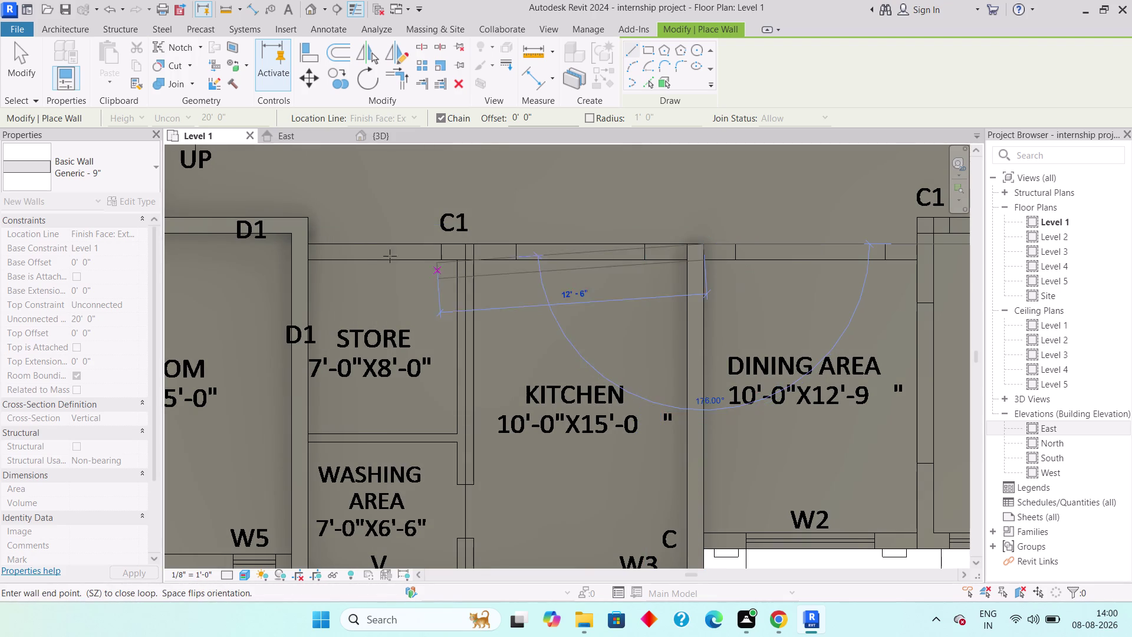
click(311, 244)
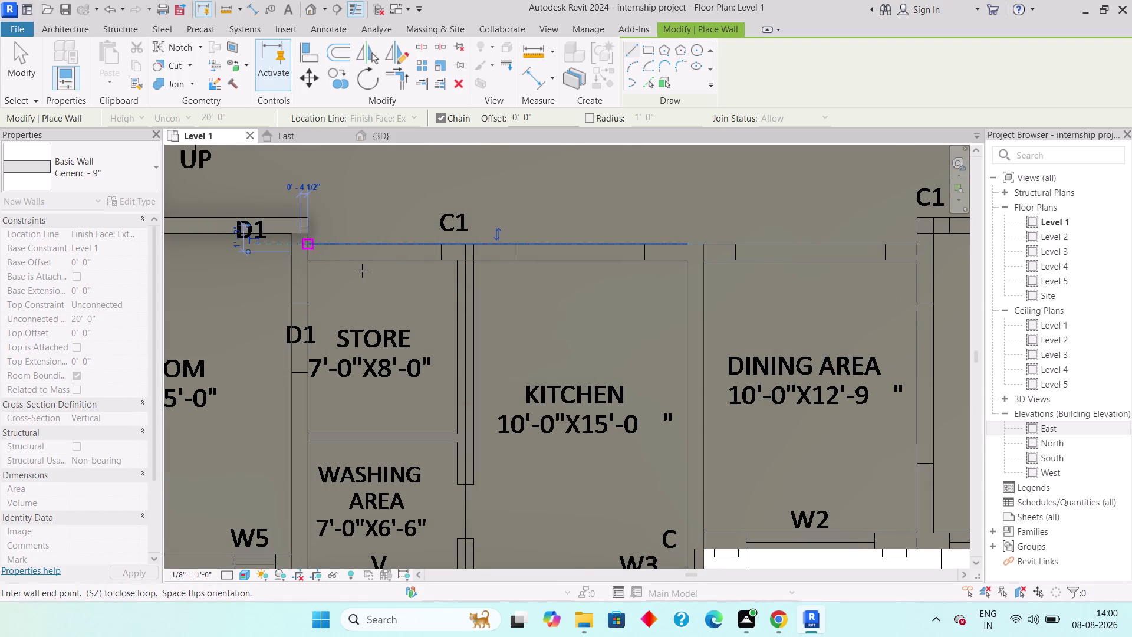
key(Escape)
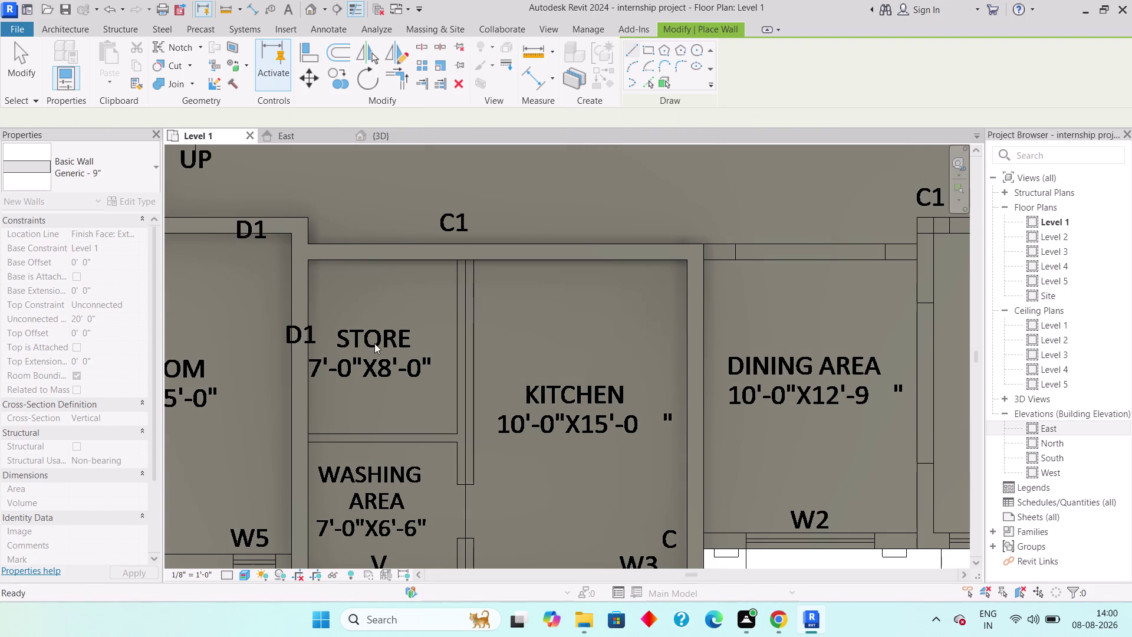
Draw the store–kitchen divider wall down to the washing area's bottom.
click(474, 263)
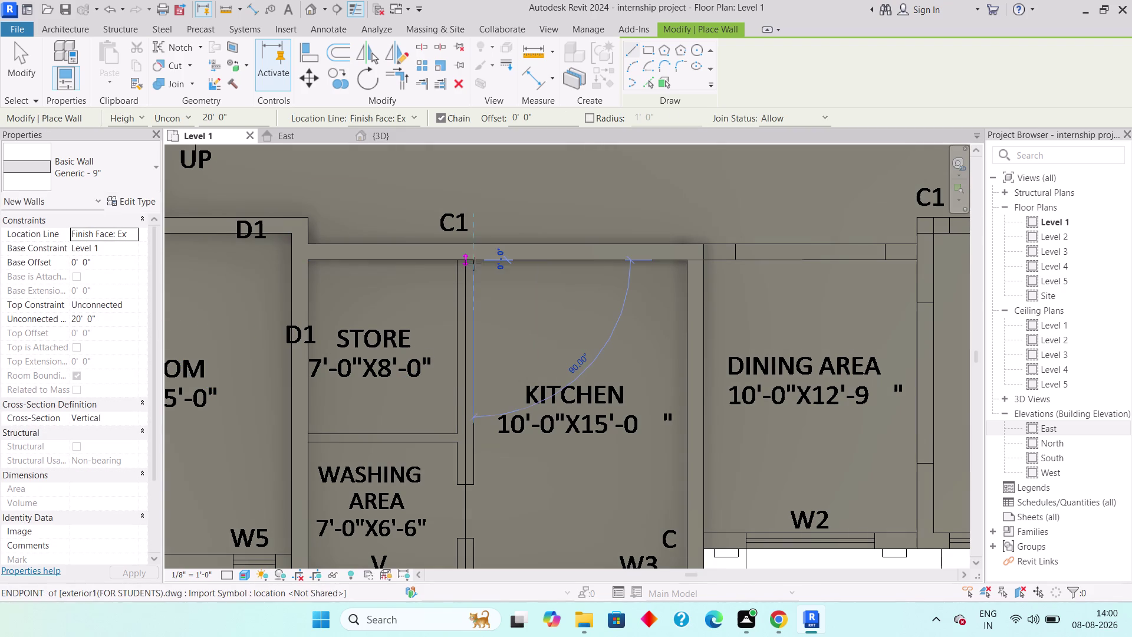
middle_drag(469, 386, 481, 201)
scroll(down, 3)
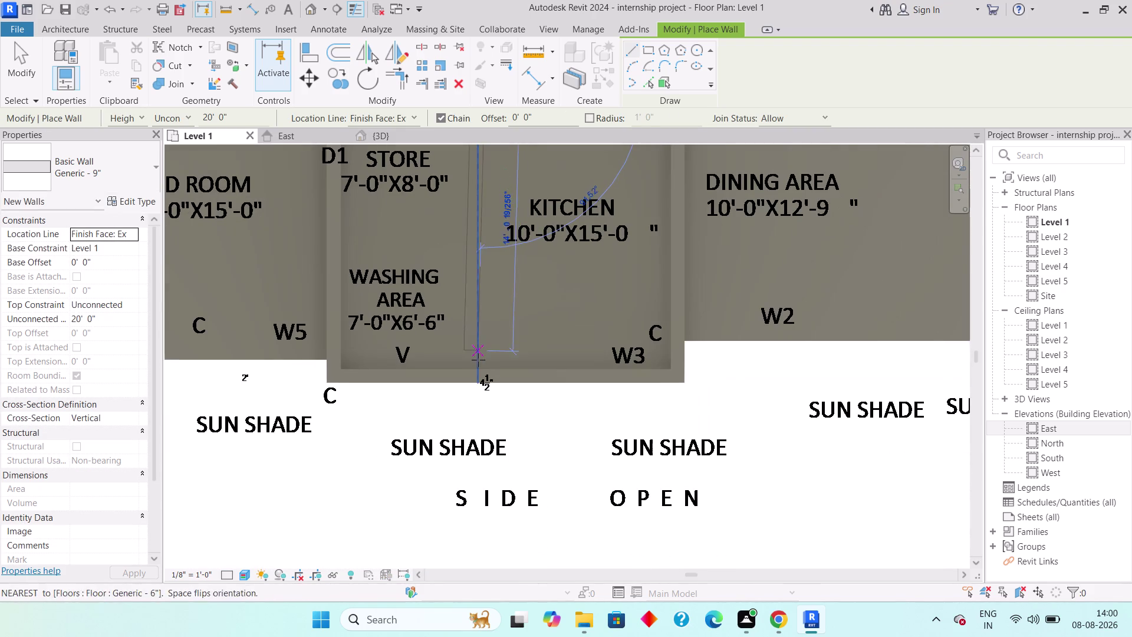
click(481, 369)
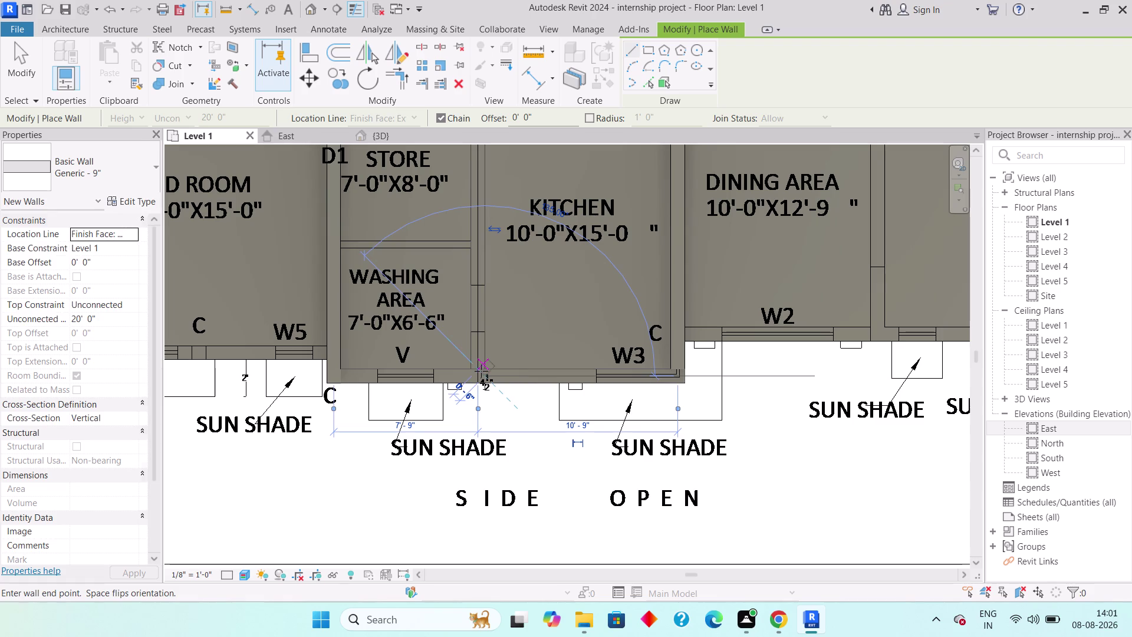
key(Escape)
middle_drag(598, 315, 644, 381)
scroll(down, 3)
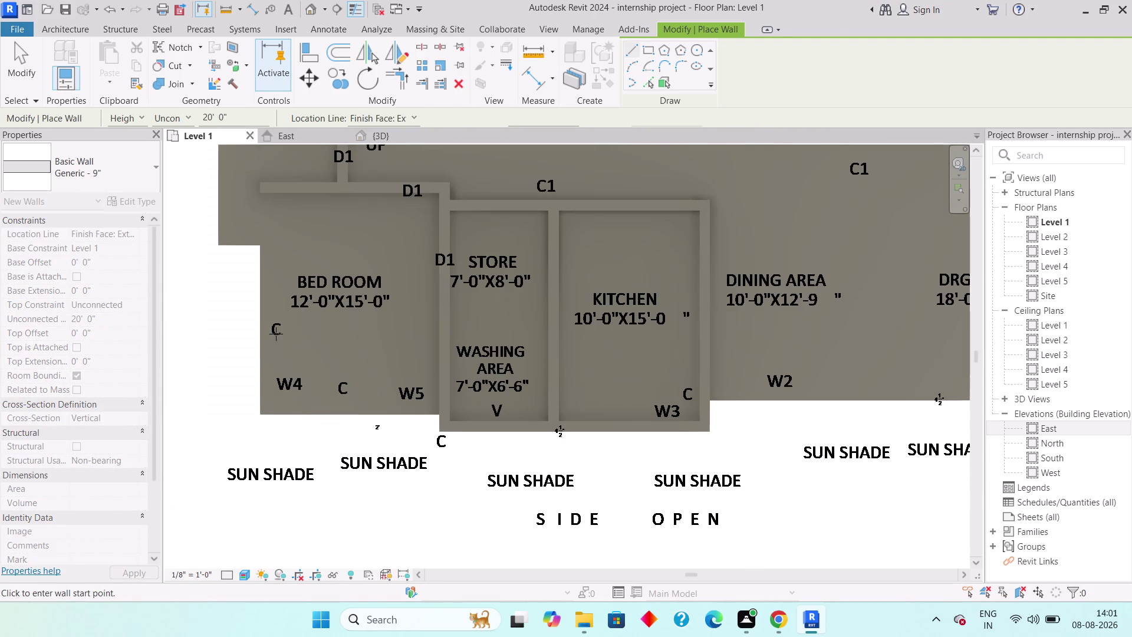
Trace the 12'-0"X15'-0" bed room walls from W5 to the W4 corner, then up to its top-left corner.
scroll(up, 3)
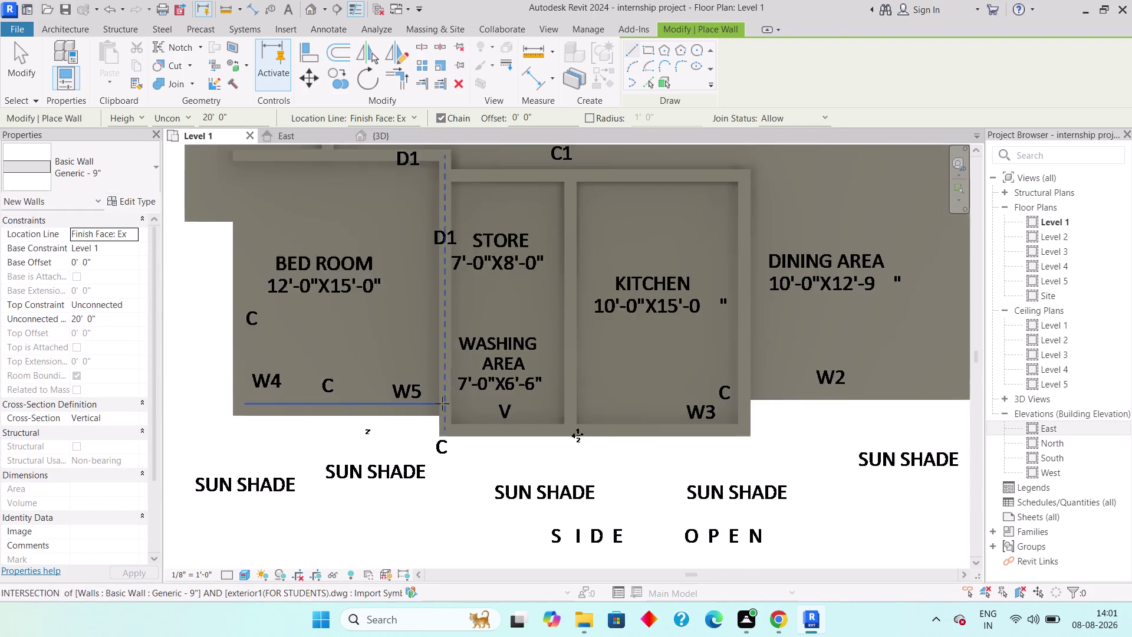
click(435, 404)
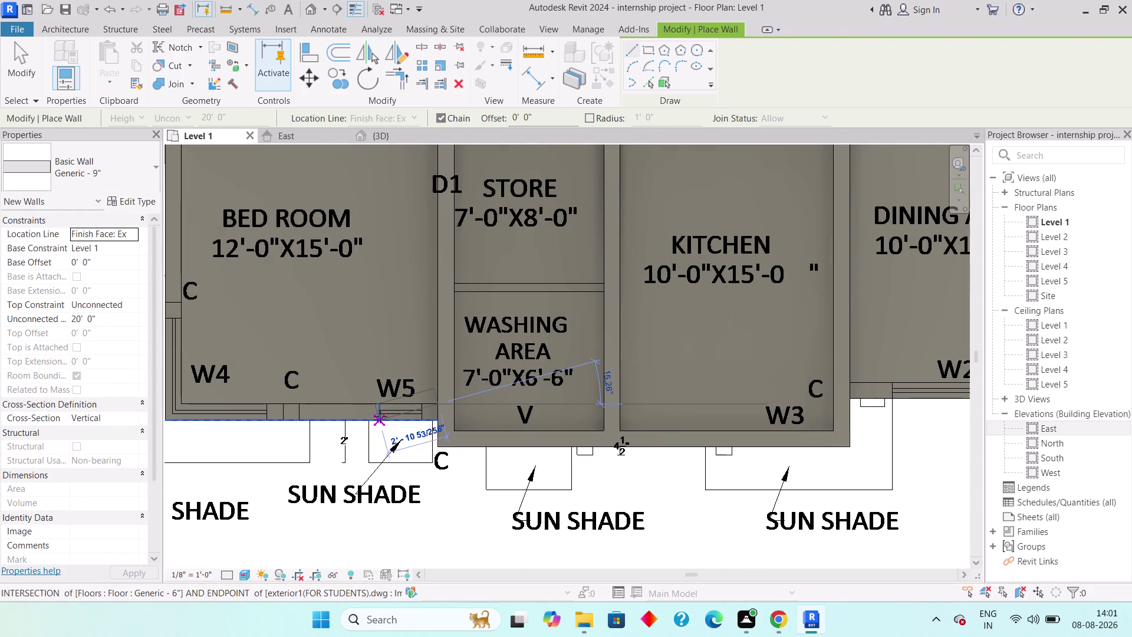
key(space)
middle_drag(355, 410, 538, 397)
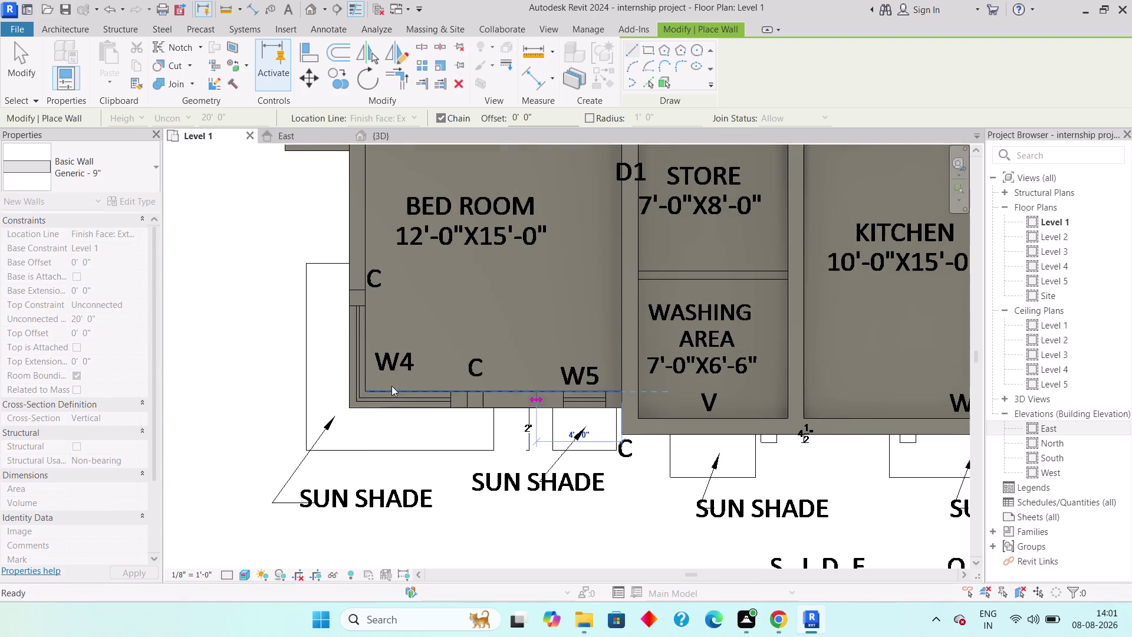
click(365, 388)
middle_drag(379, 275, 403, 362)
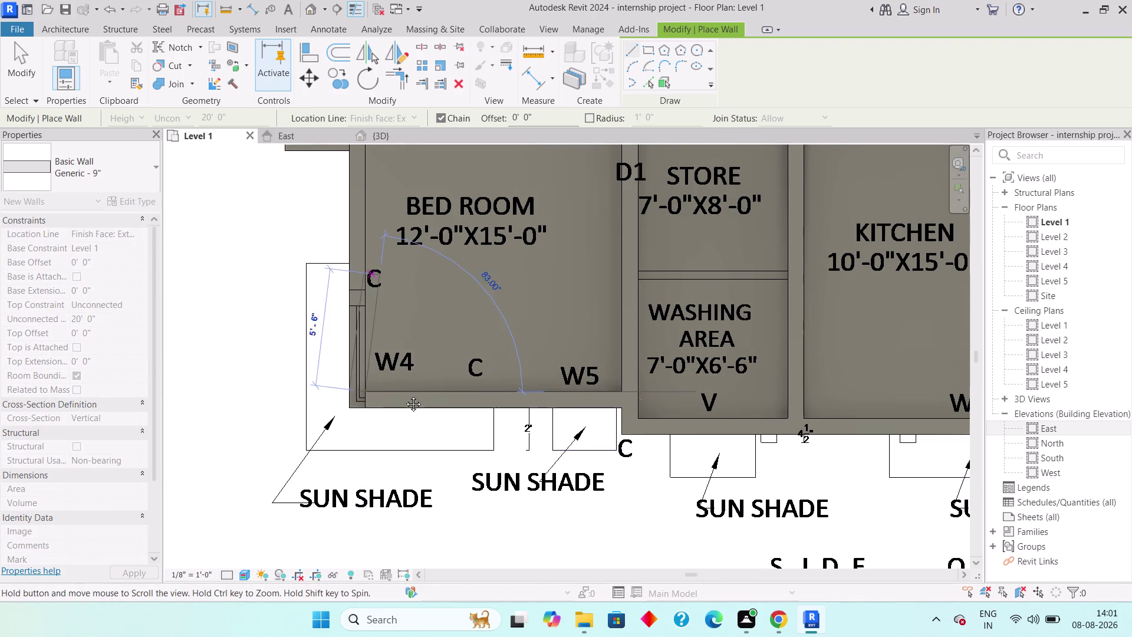
middle_drag(403, 362, 402, 414)
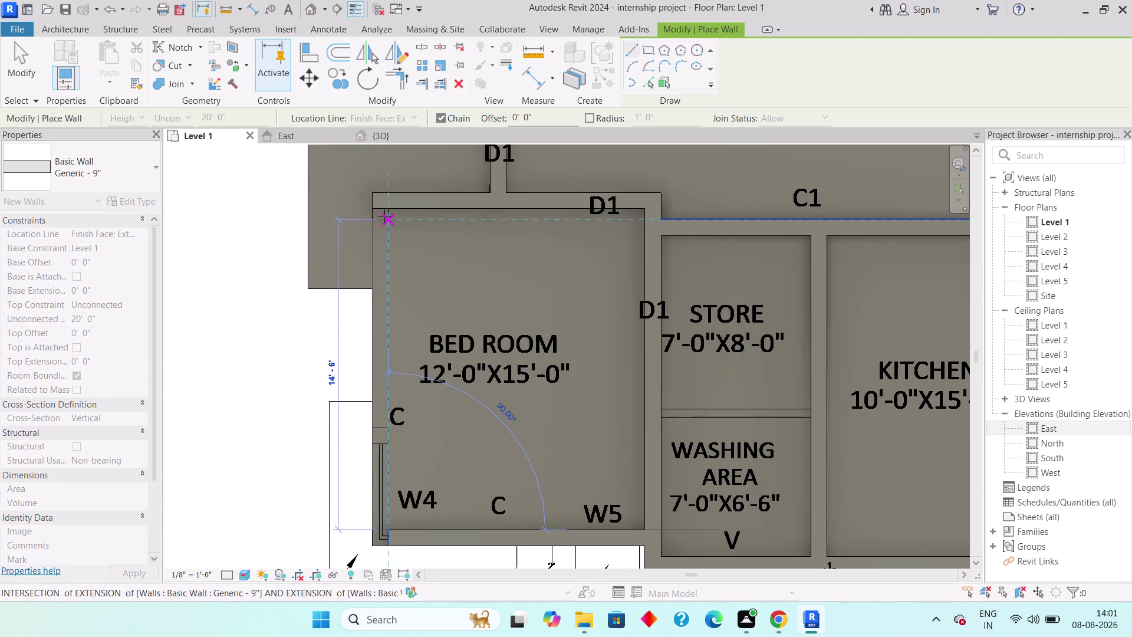
click(385, 212)
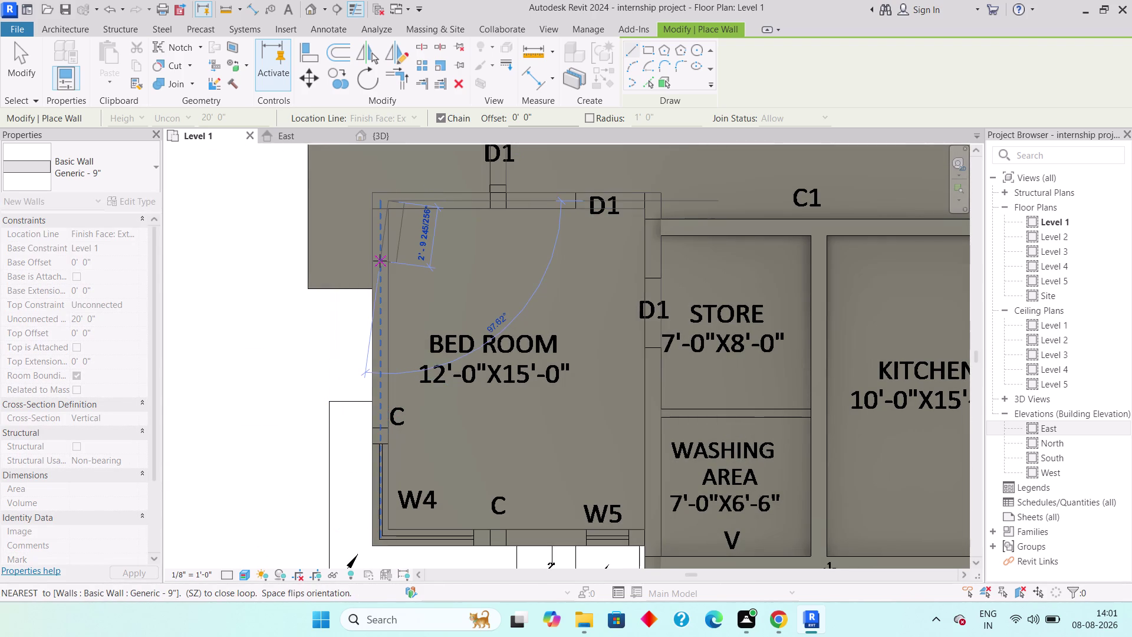
key(Escape)
scroll(down, 3)
scroll(down, 3)
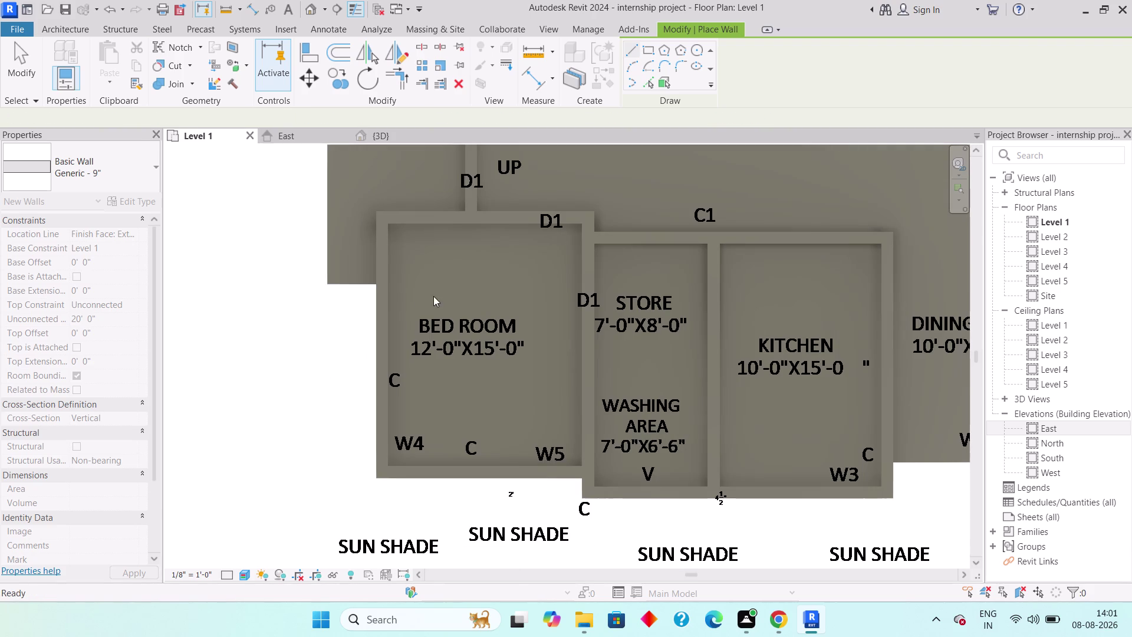
scroll(down, 3)
middle_drag(468, 288, 299, 403)
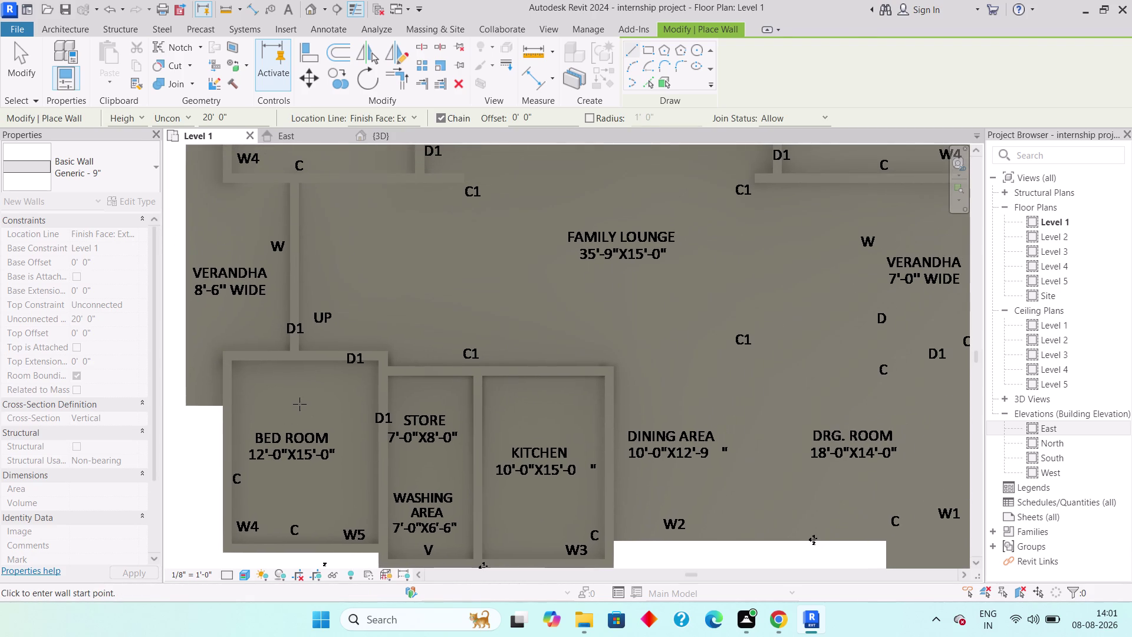
Run a wall above the dining area to column C1, jog there, and continue above the drawing room.
scroll(down, 3)
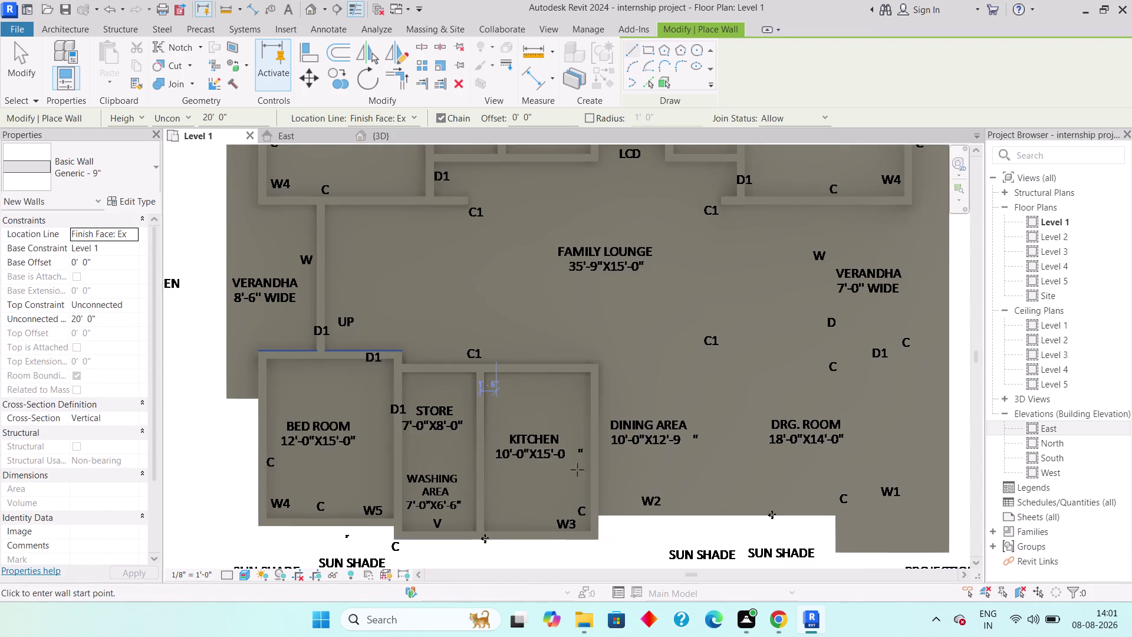
scroll(up, 3)
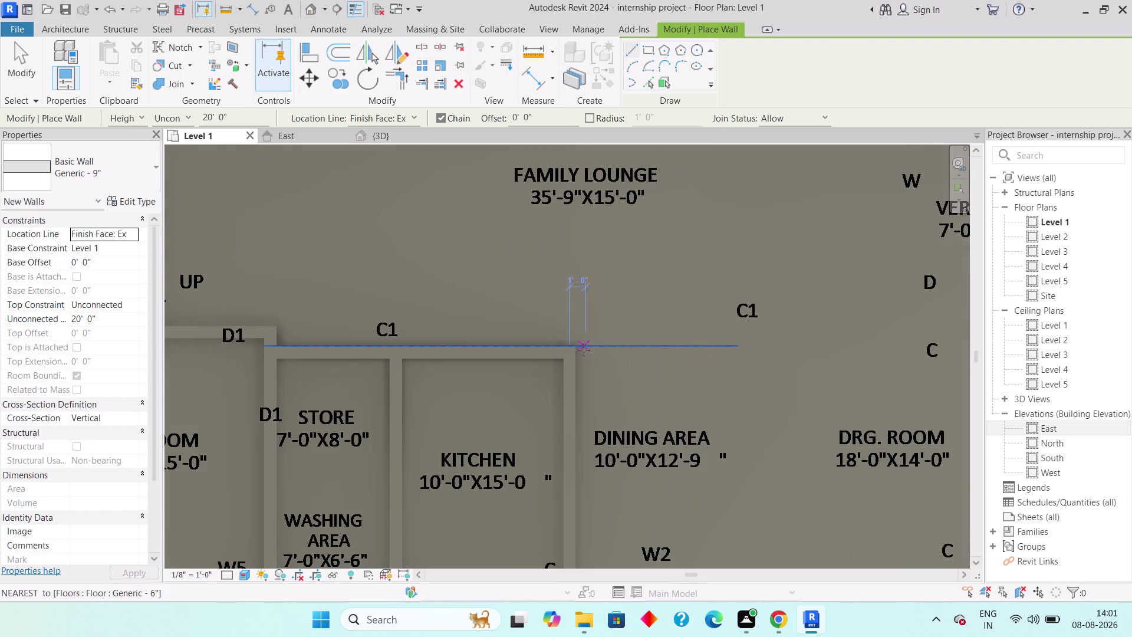
scroll(up, 3)
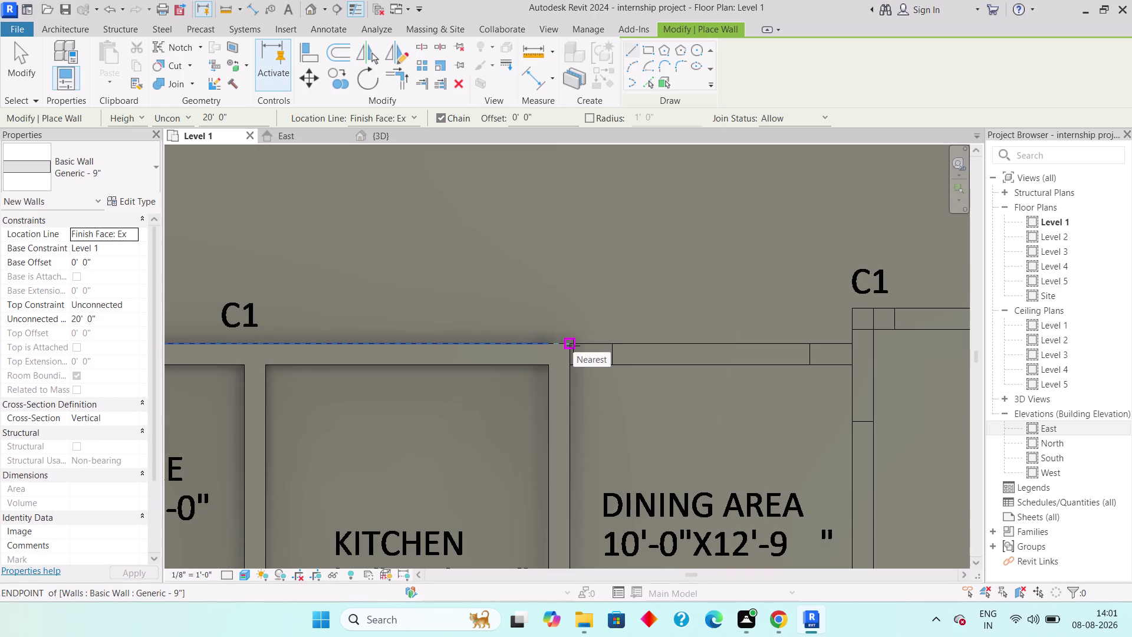
click(572, 345)
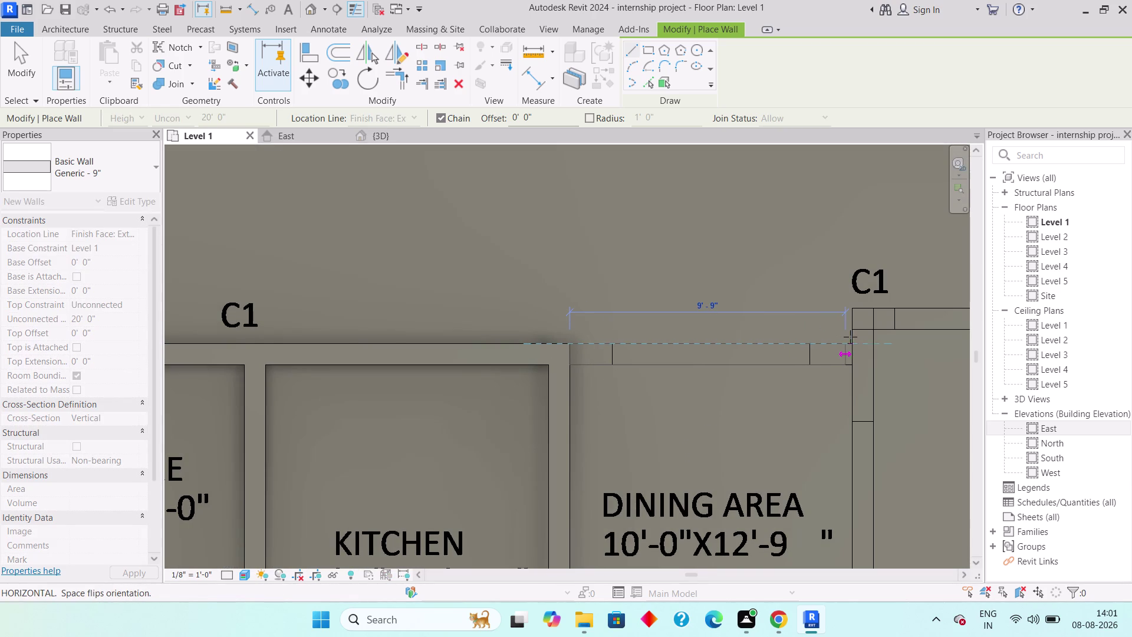
click(847, 342)
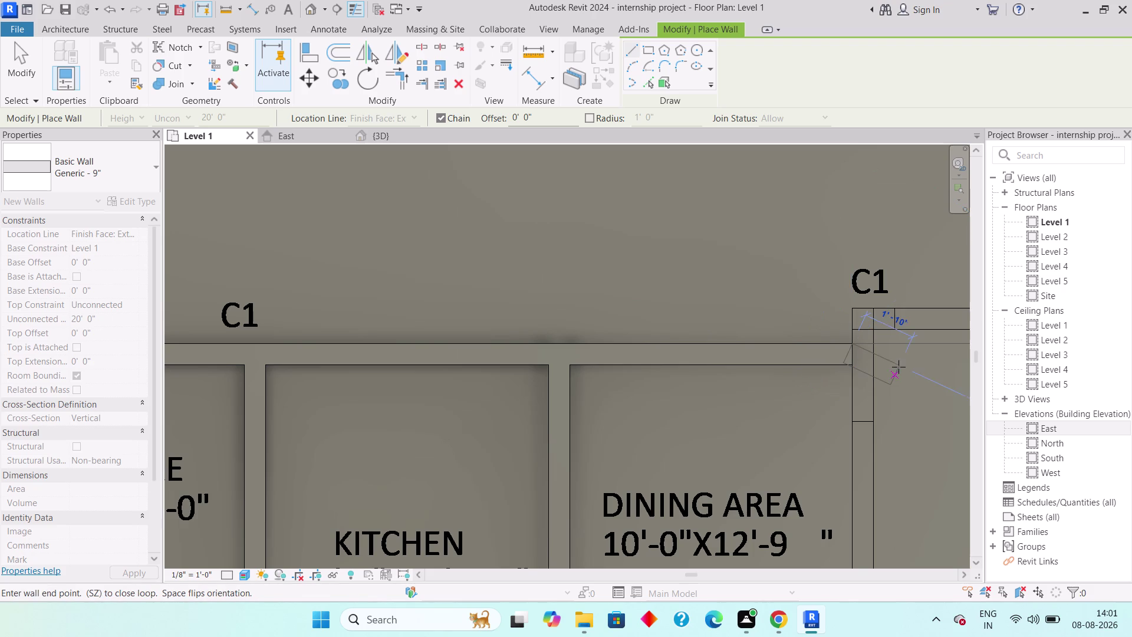
middle_drag(891, 367, 677, 358)
scroll(down, 3)
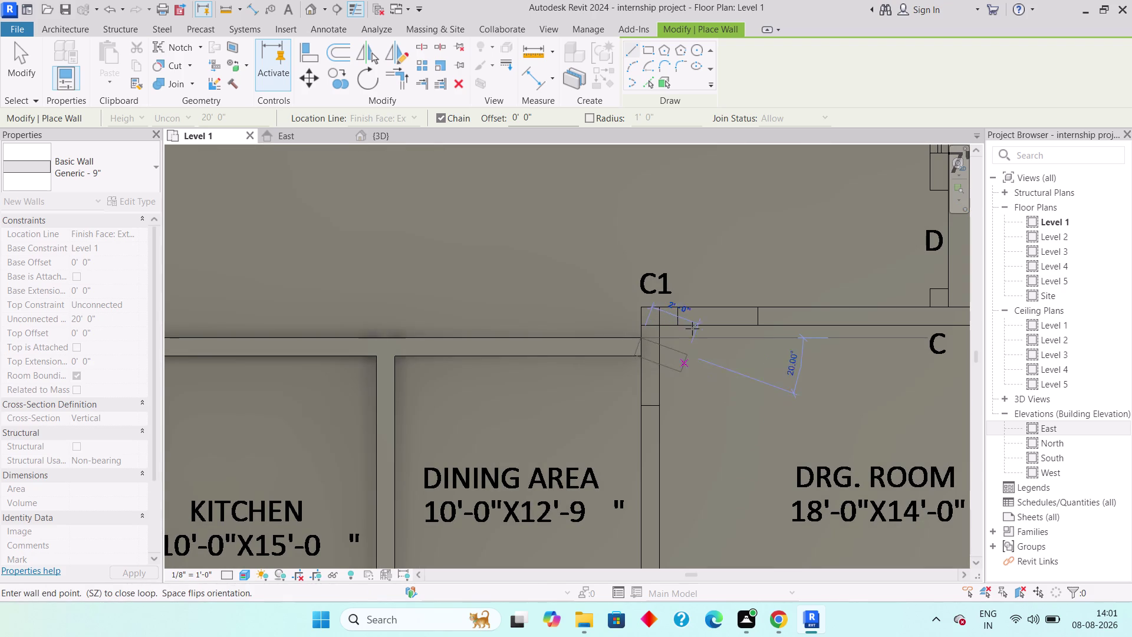
click(643, 308)
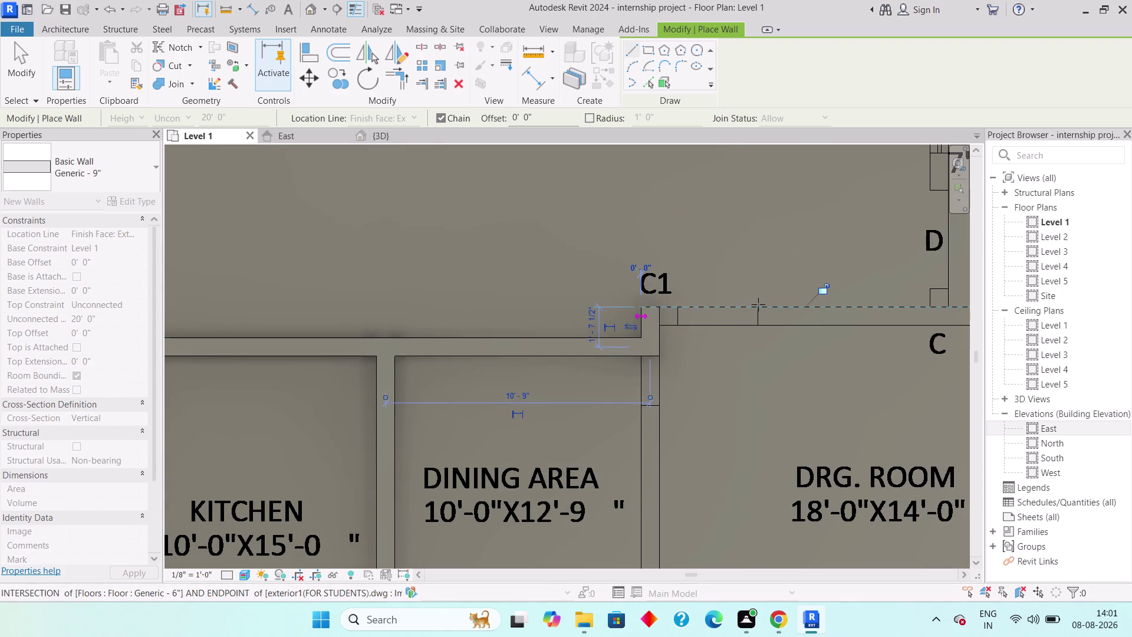
middle_drag(780, 301, 519, 303)
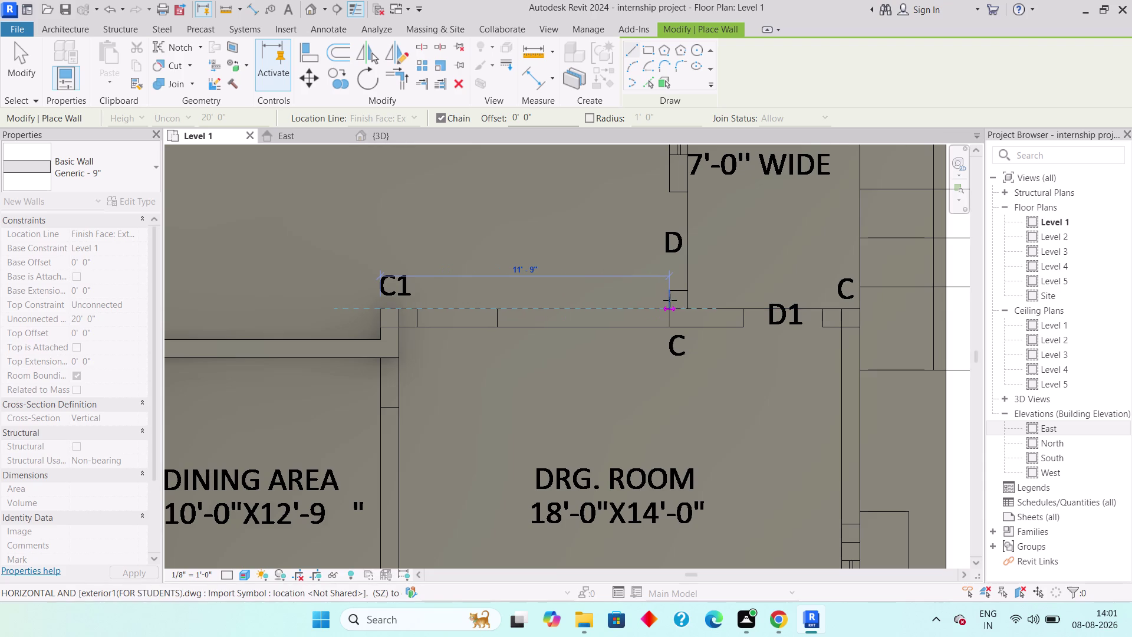
click(670, 300)
middle_drag(668, 234, 659, 364)
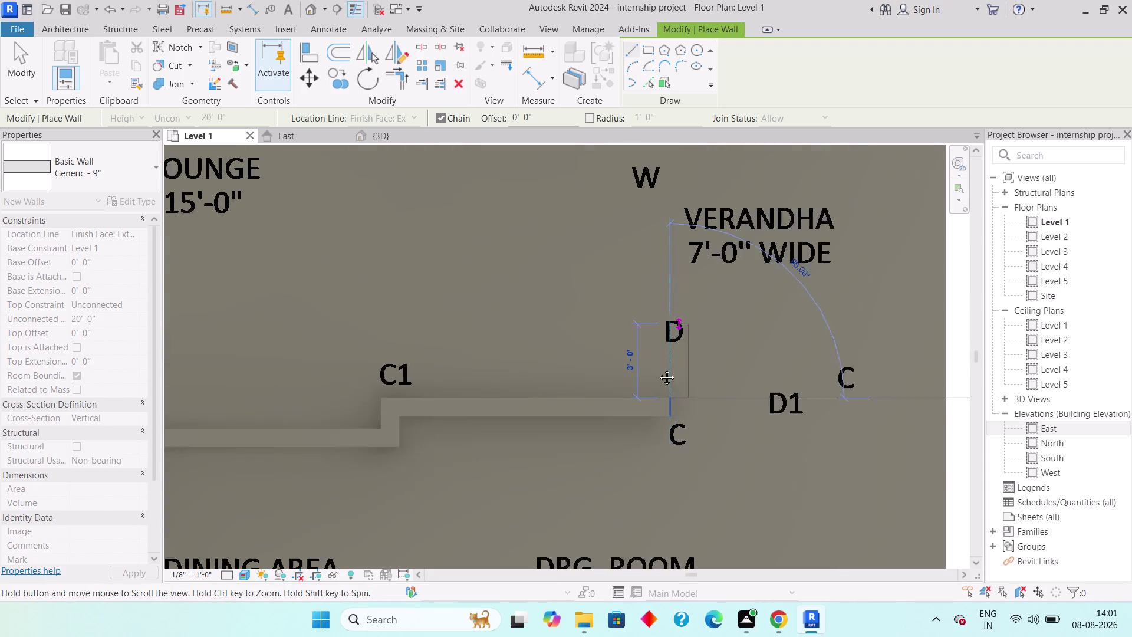
End the wall at the verandah corner near C.
middle_drag(659, 365, 656, 380)
middle_drag(661, 304, 655, 439)
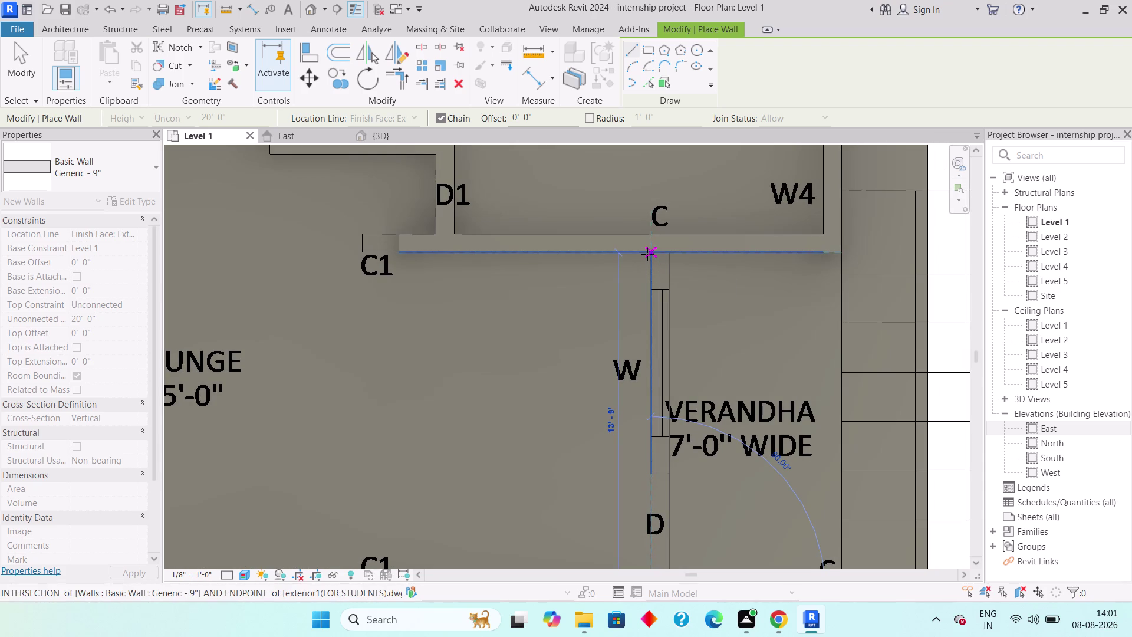
click(647, 254)
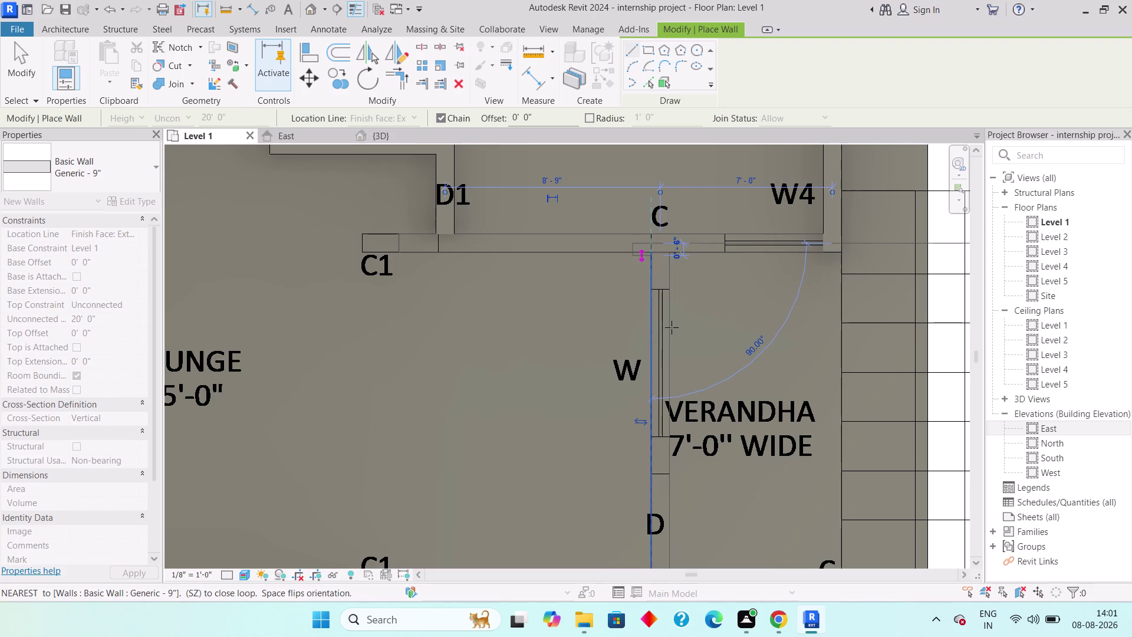
key(Escape)
Trace walls around the drawing room's porch side and beneath the drawing room and dining area.
scroll(down, 3)
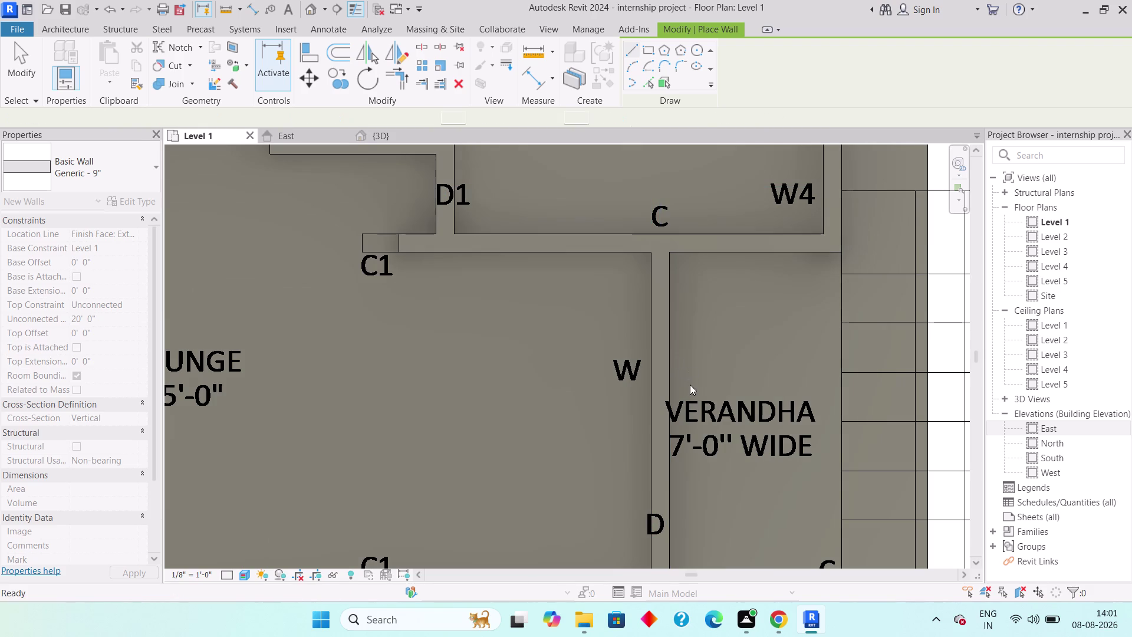
middle_drag(549, 452, 539, 375)
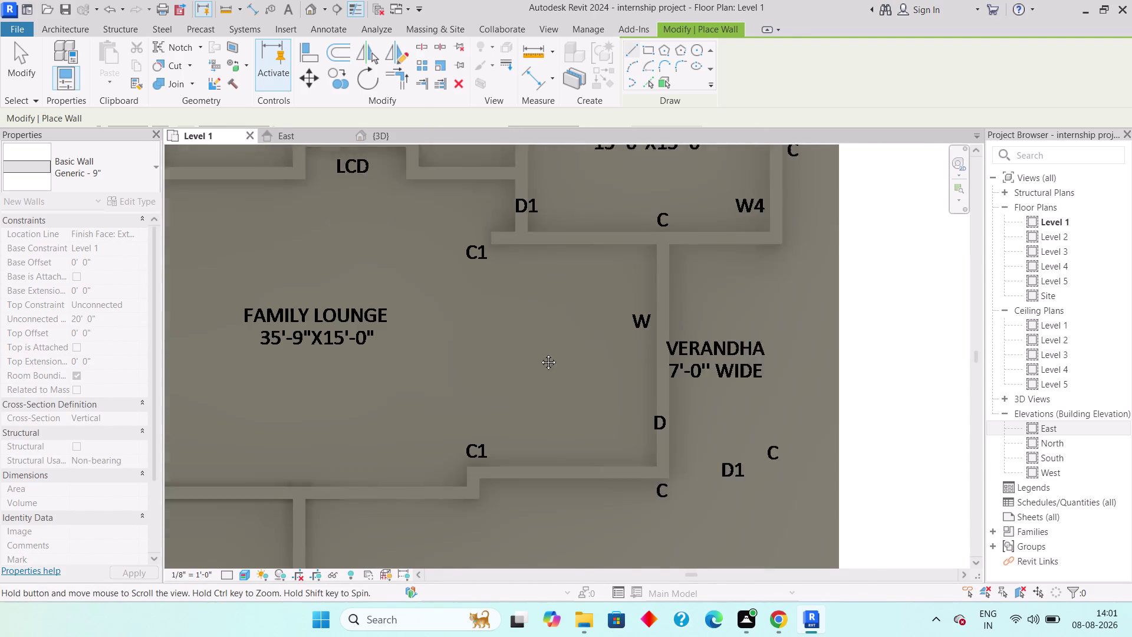
middle_drag(539, 375, 539, 325)
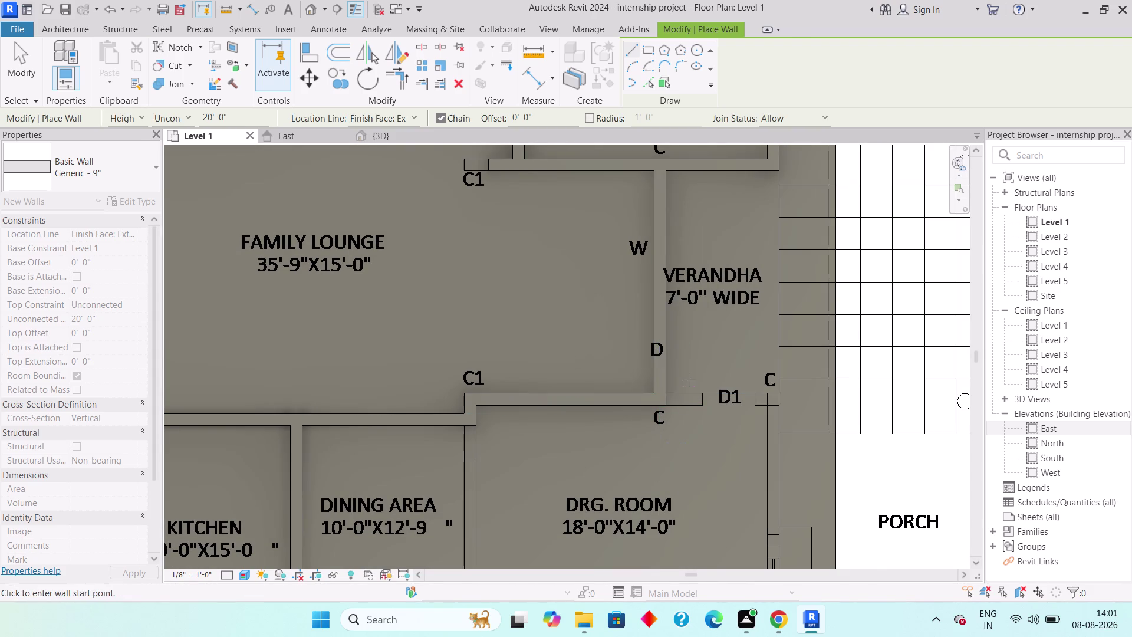
click(670, 390)
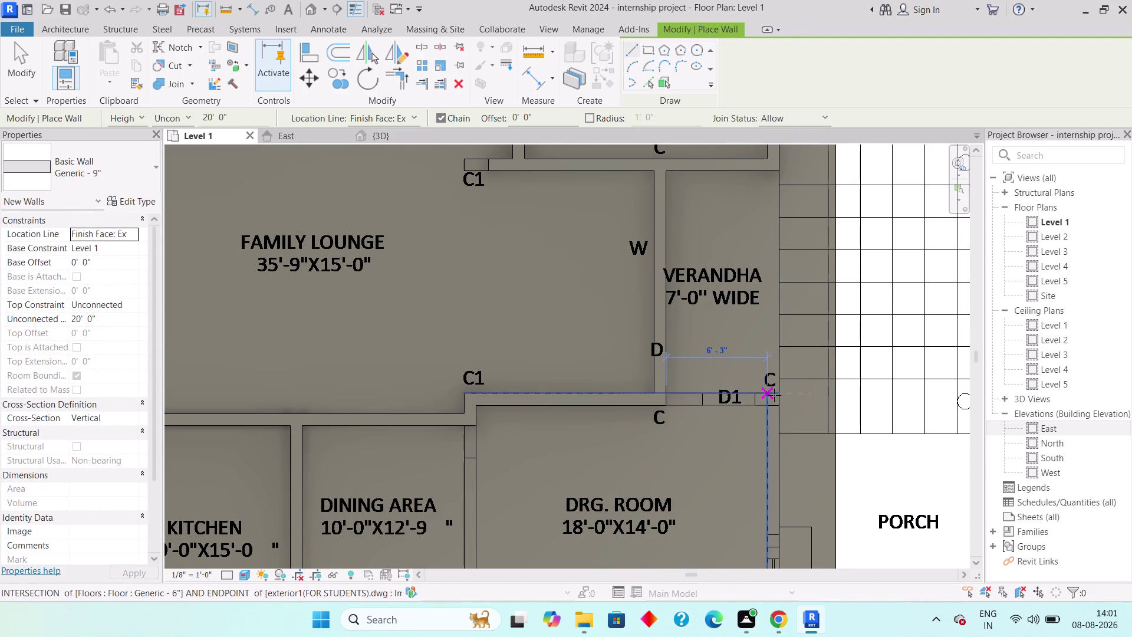
click(779, 393)
middle_drag(775, 454, 734, 201)
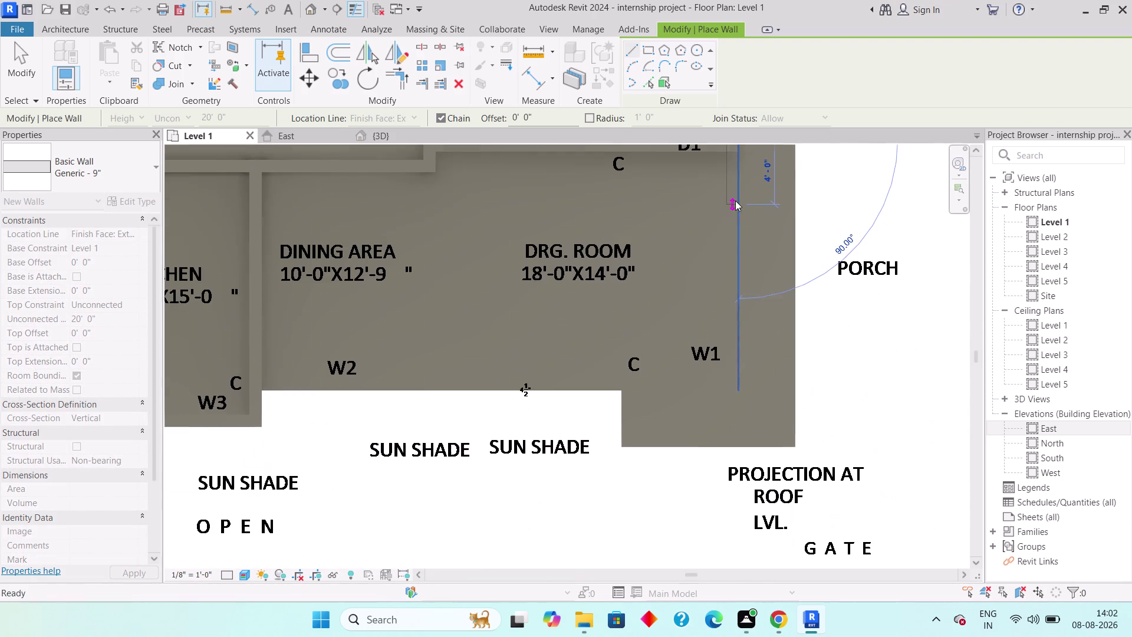
click(738, 384)
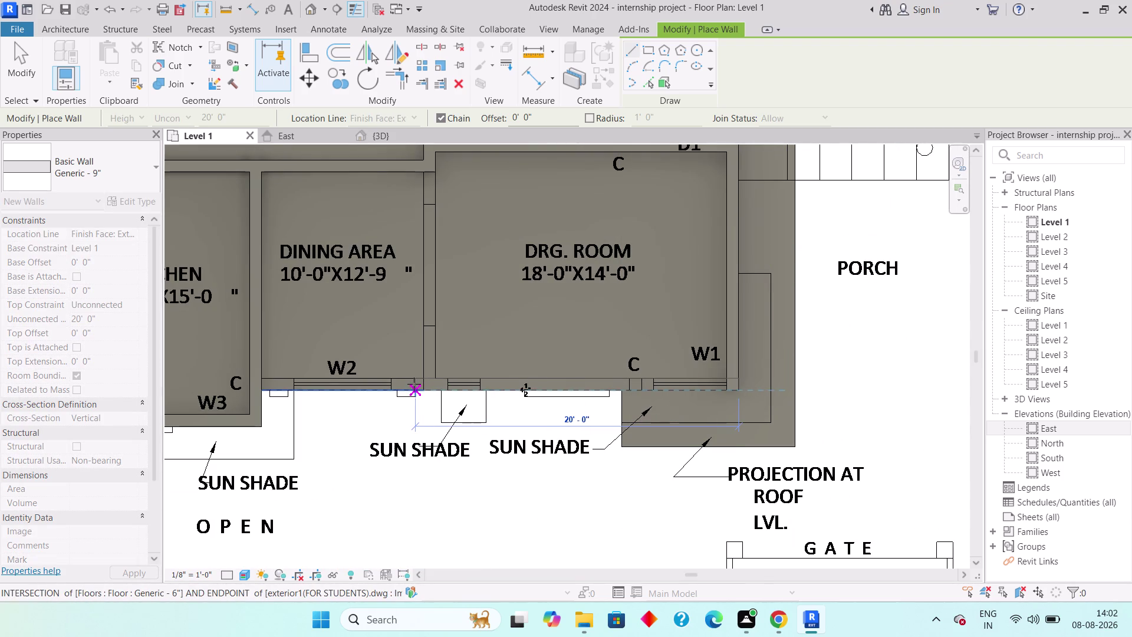
click(265, 387)
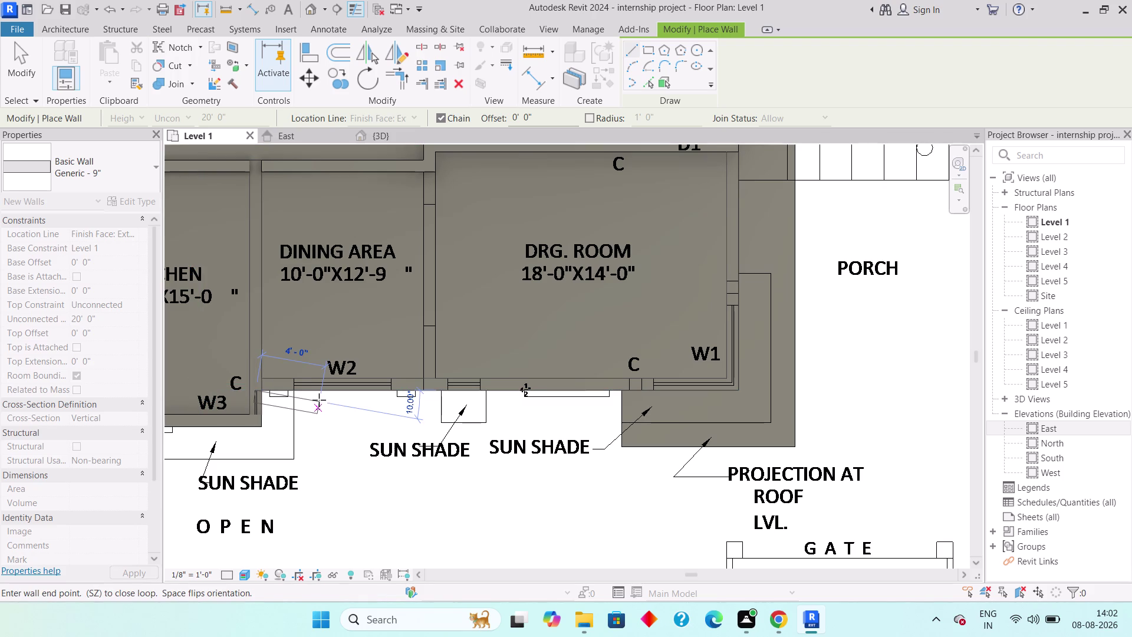
key(Escape)
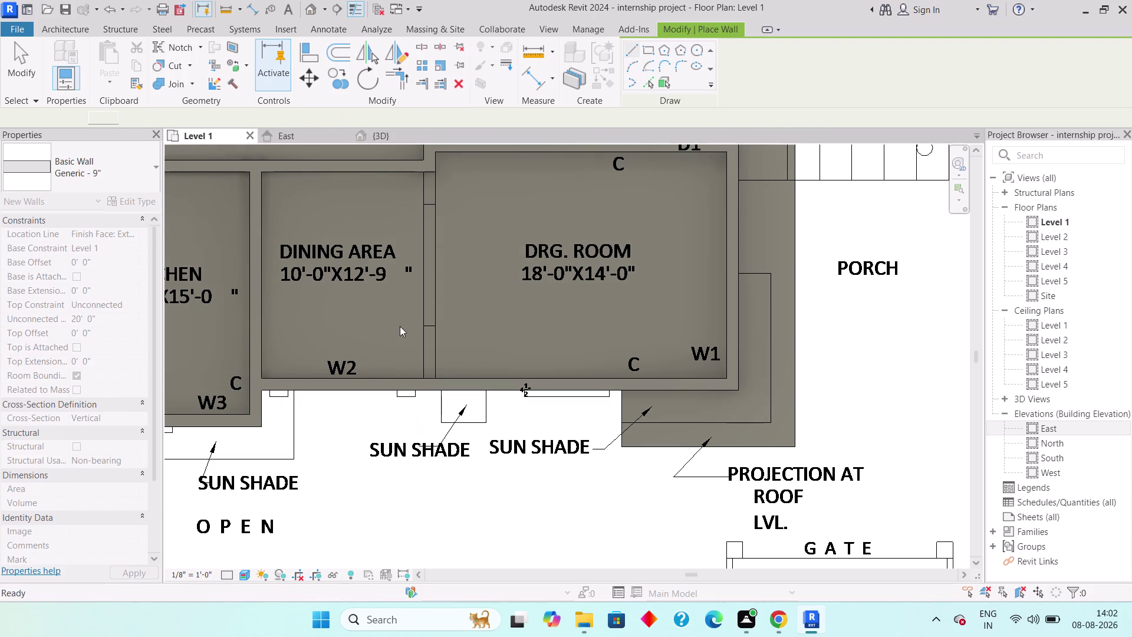
middle_drag(401, 309, 411, 472)
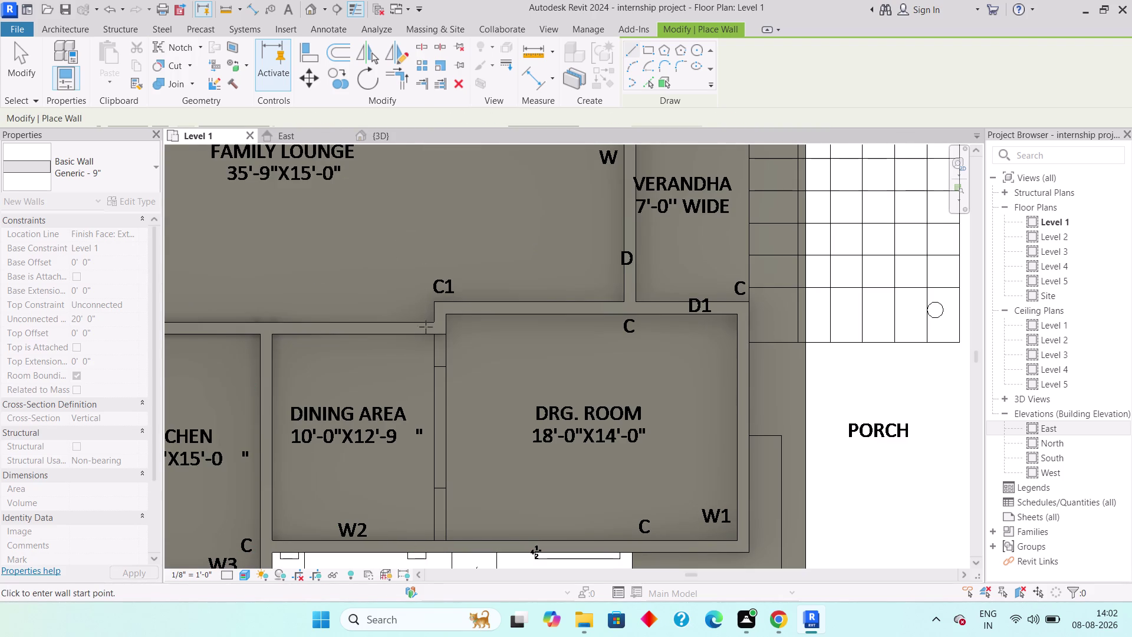
Draw the vertical wall dividing the dining area from the drawing room.
click(432, 338)
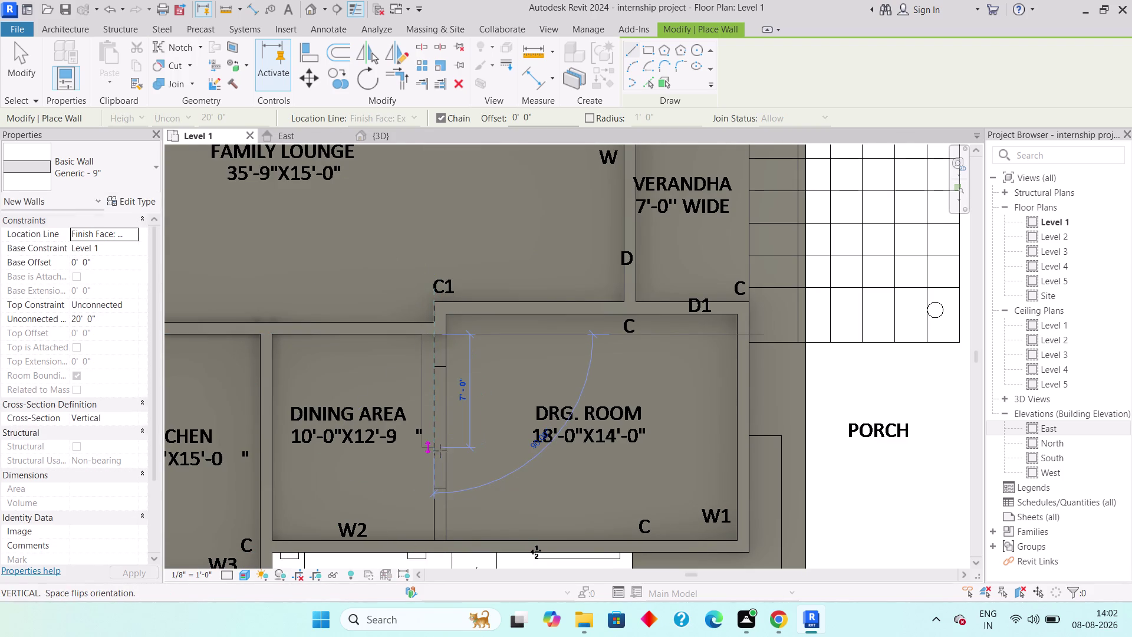
key(space)
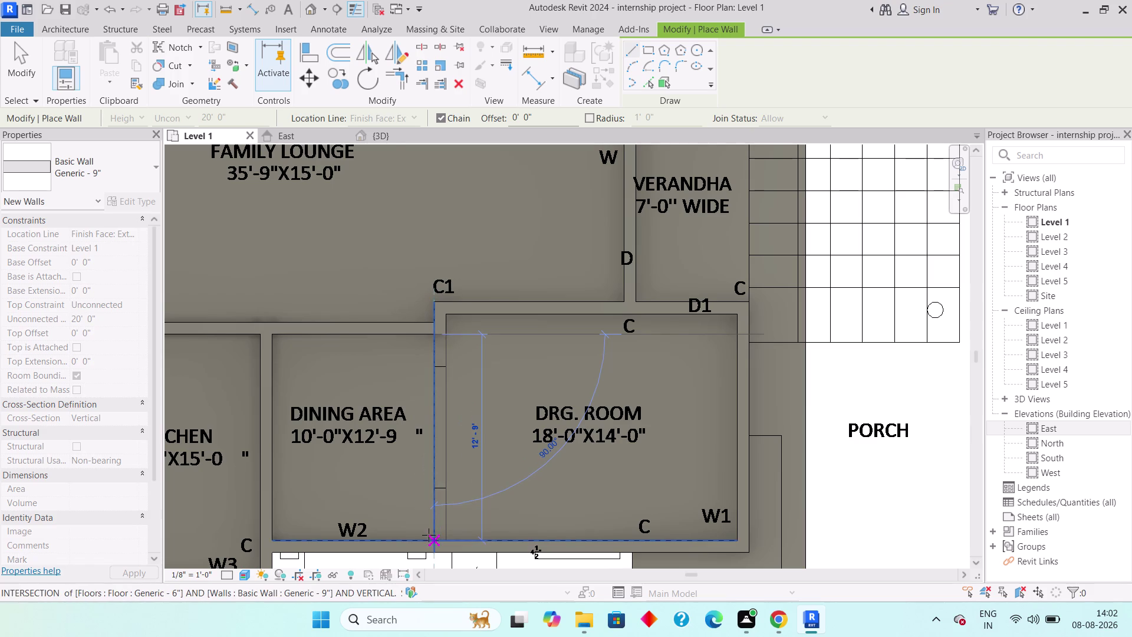
click(433, 538)
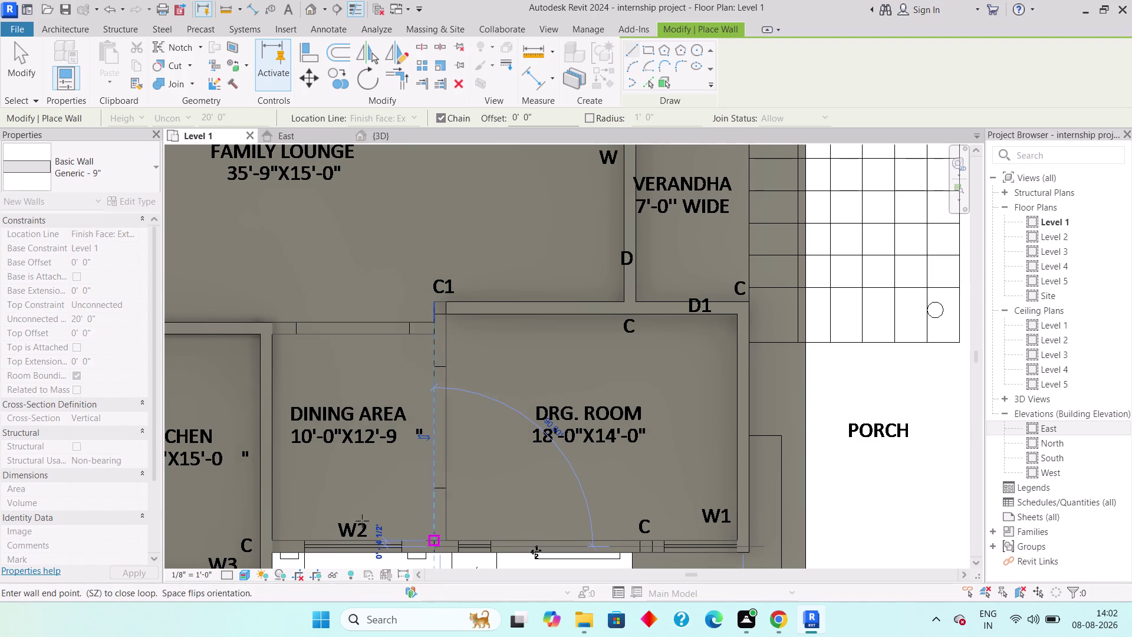
key(Escape)
Review the traced floor plan, exit the Wall tool, and switch to the {3D} view.
scroll(down, 3)
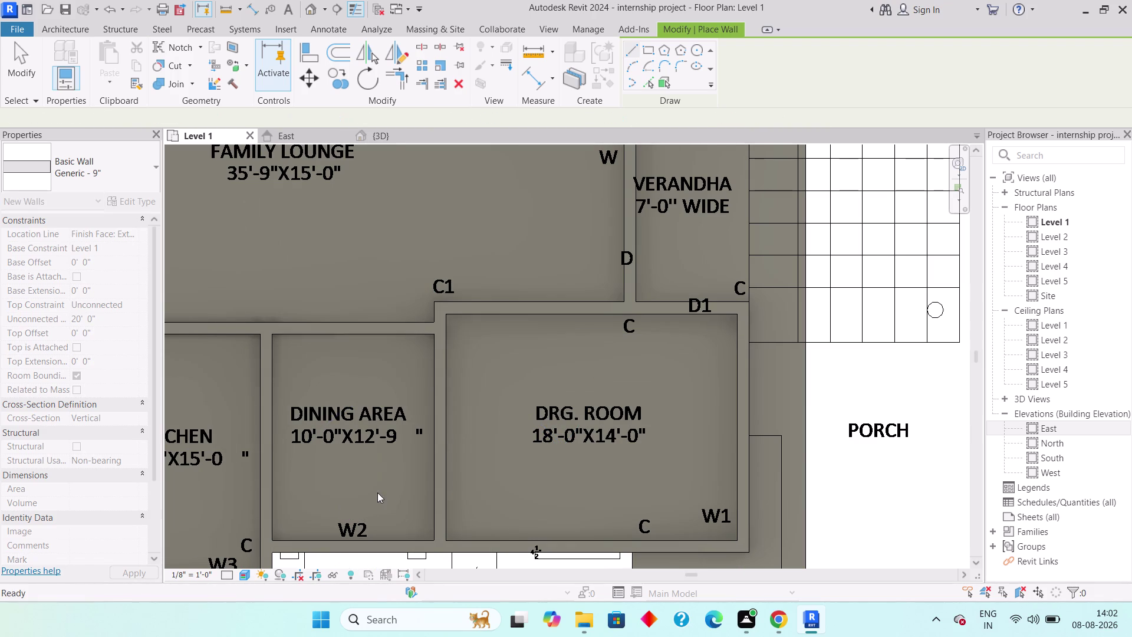
scroll(down, 3)
middle_drag(340, 482, 619, 444)
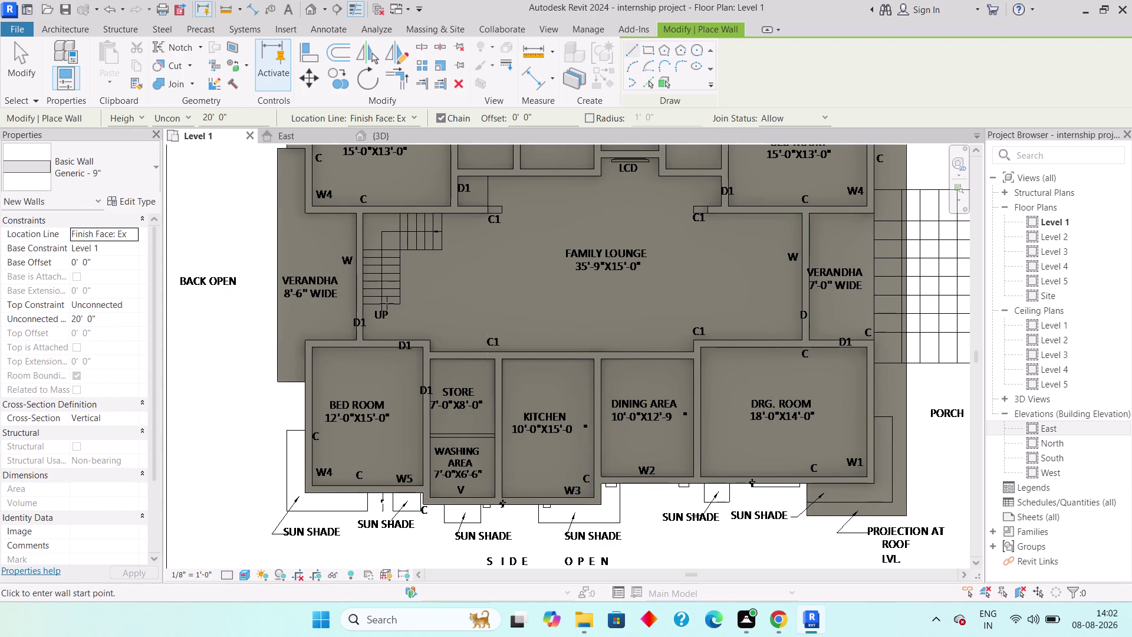
middle_drag(507, 264, 542, 384)
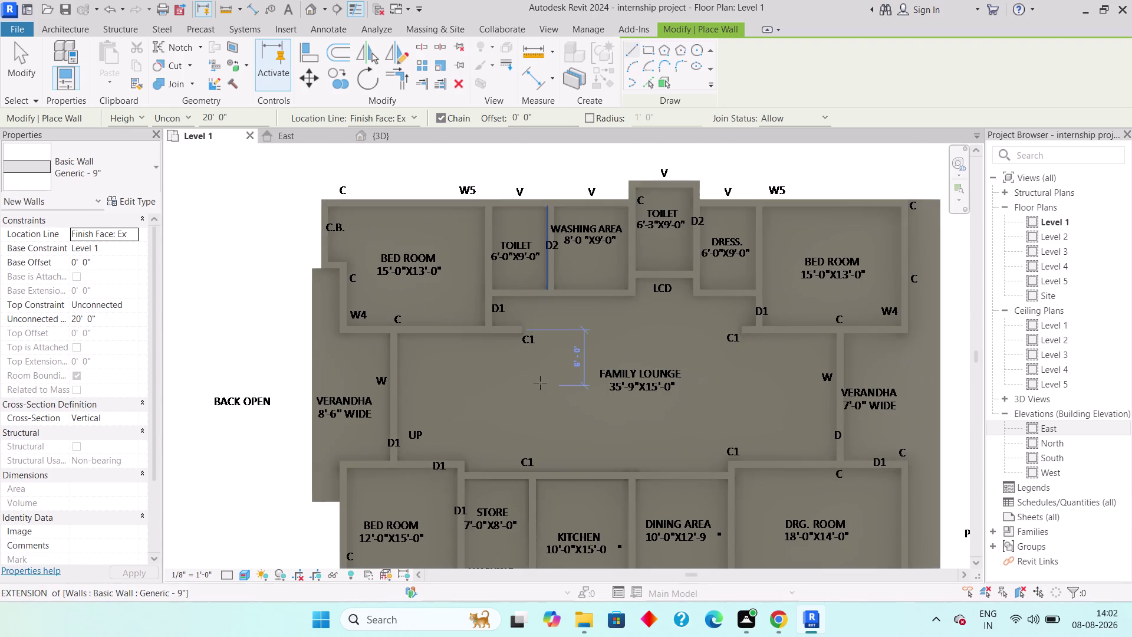
middle_drag(647, 389, 616, 350)
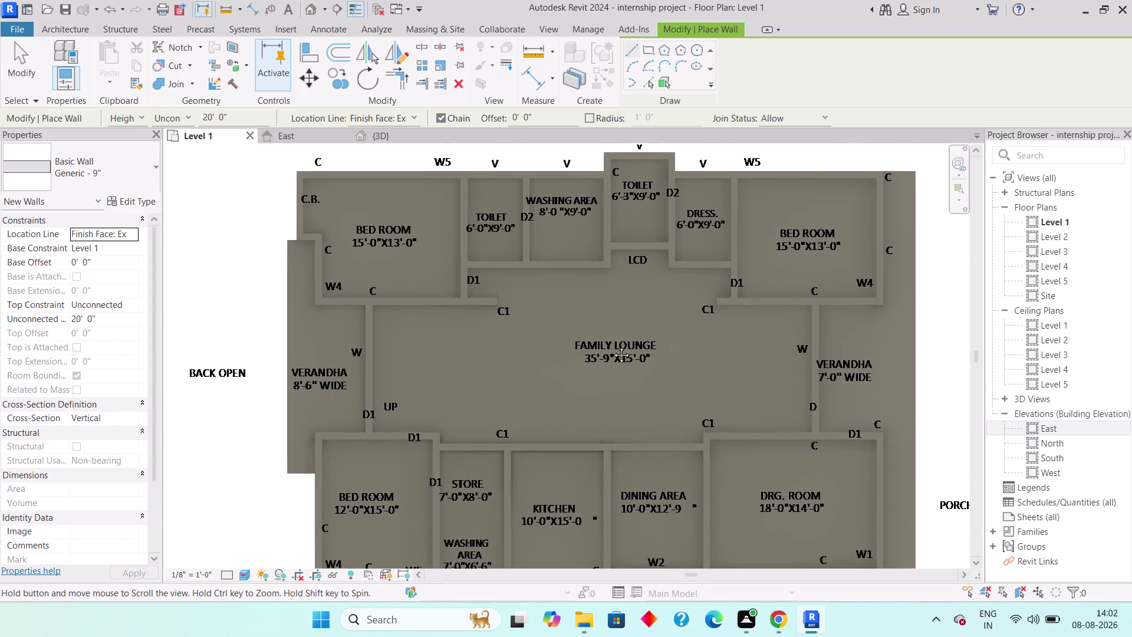
middle_drag(616, 350, 586, 303)
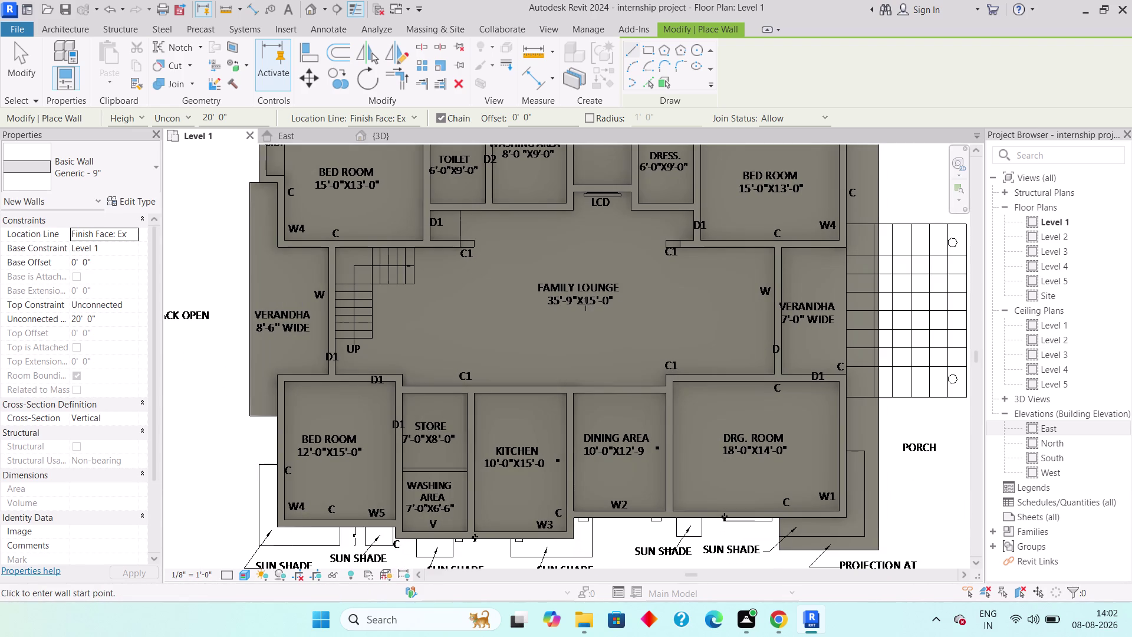
key(Escape)
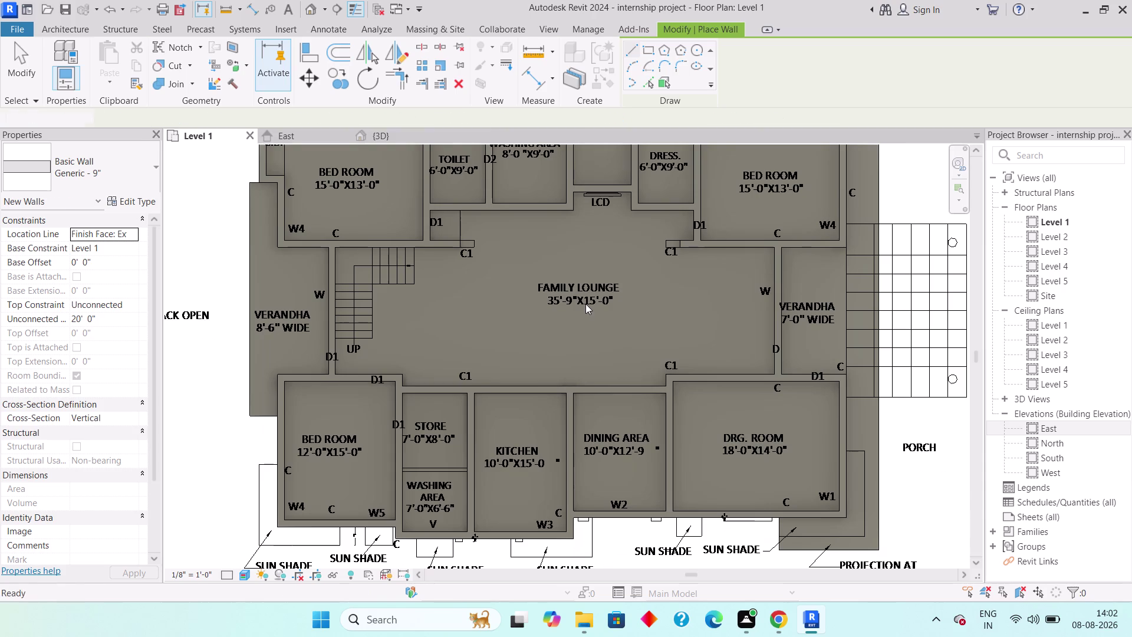
key(Escape)
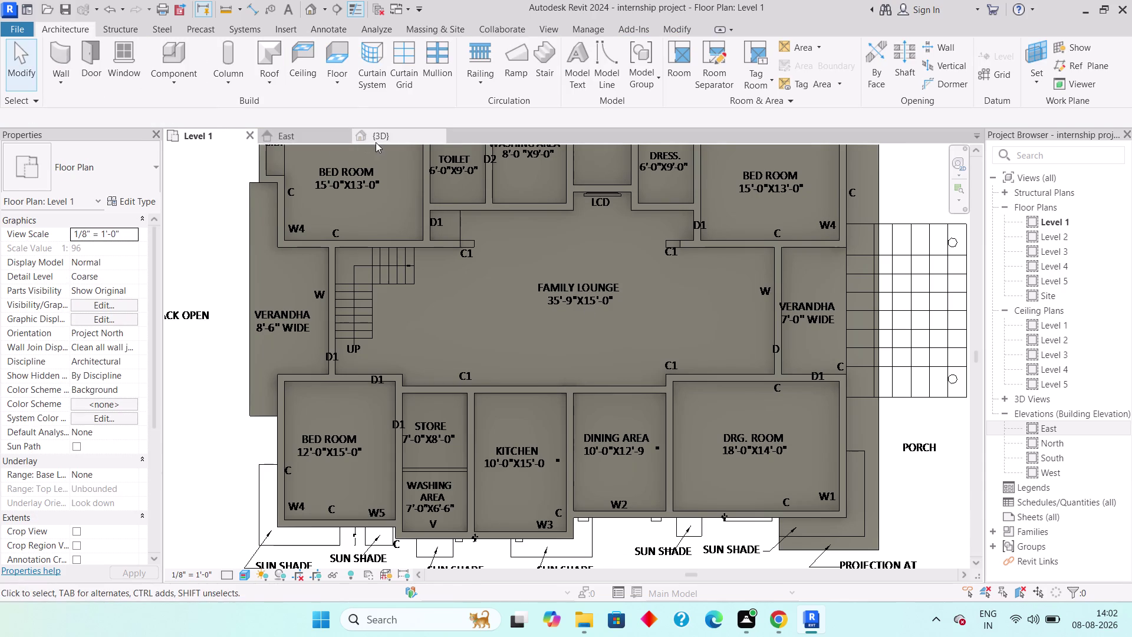
click(377, 142)
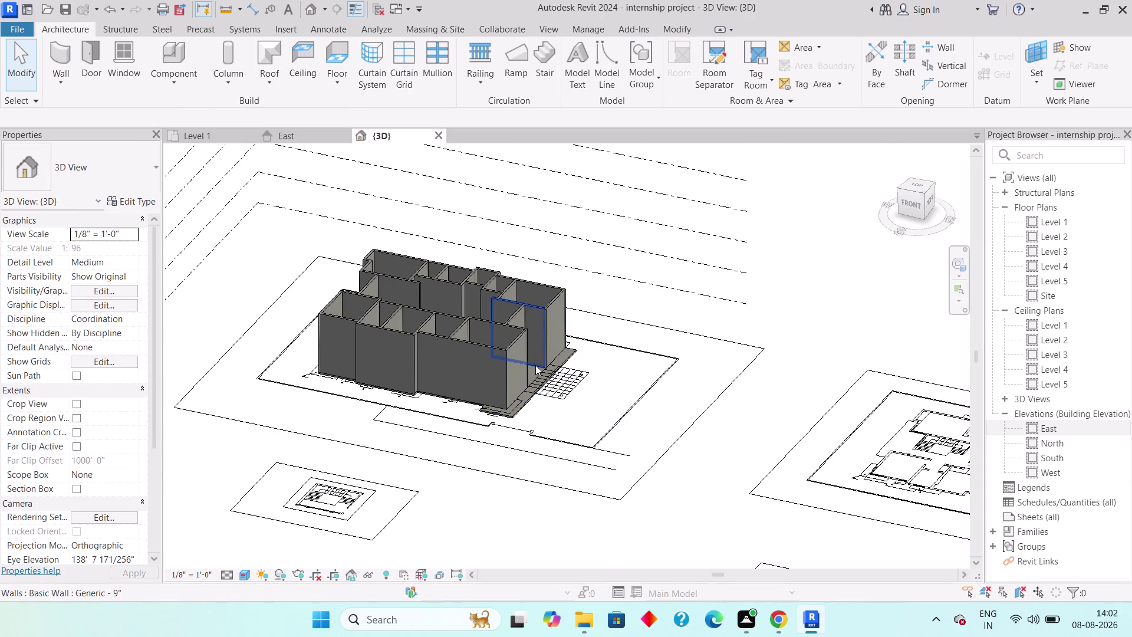
Orbit the 3D model toward a front angle and undo the accidental level selection.
middle_drag(545, 357, 554, 333)
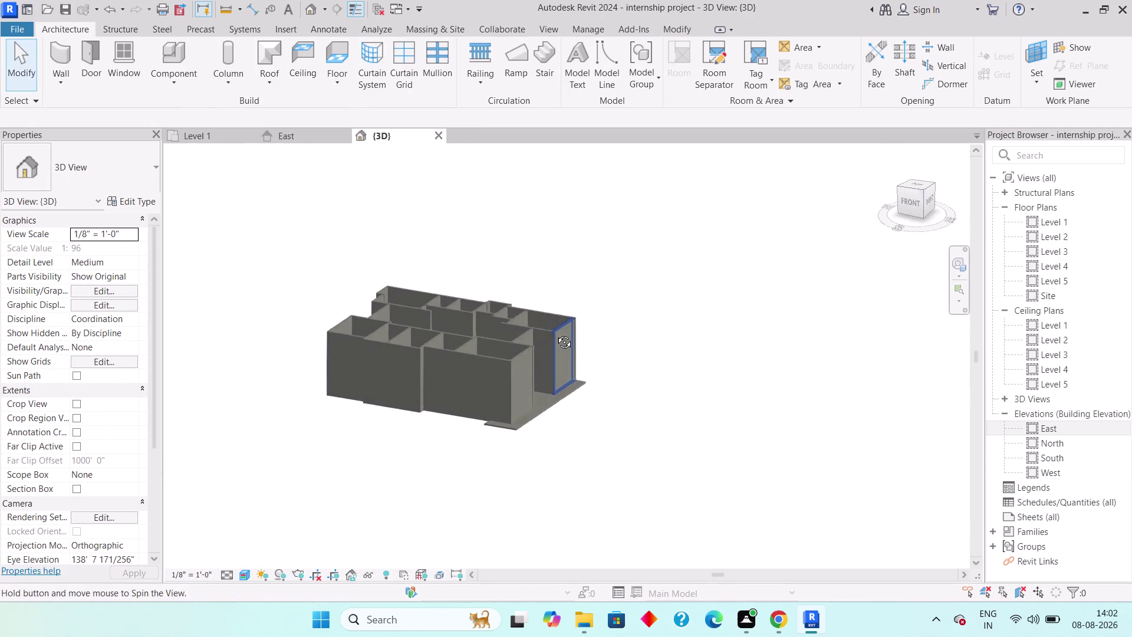
middle_drag(555, 333, 588, 288)
middle_drag(568, 332, 572, 305)
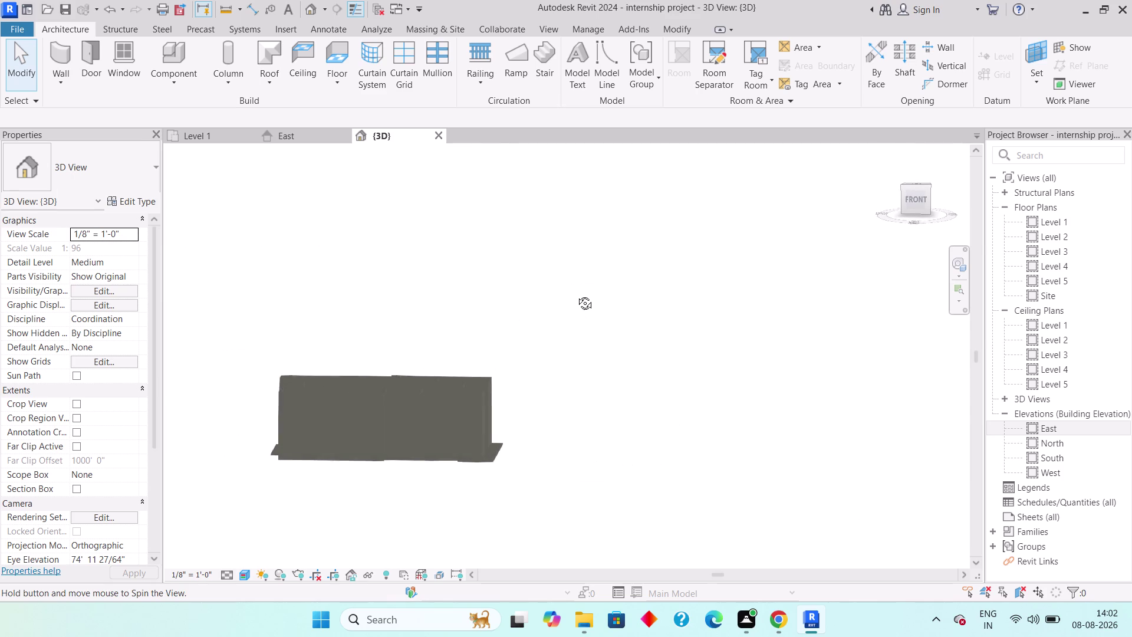
middle_drag(573, 305, 576, 294)
drag(535, 342, 504, 384)
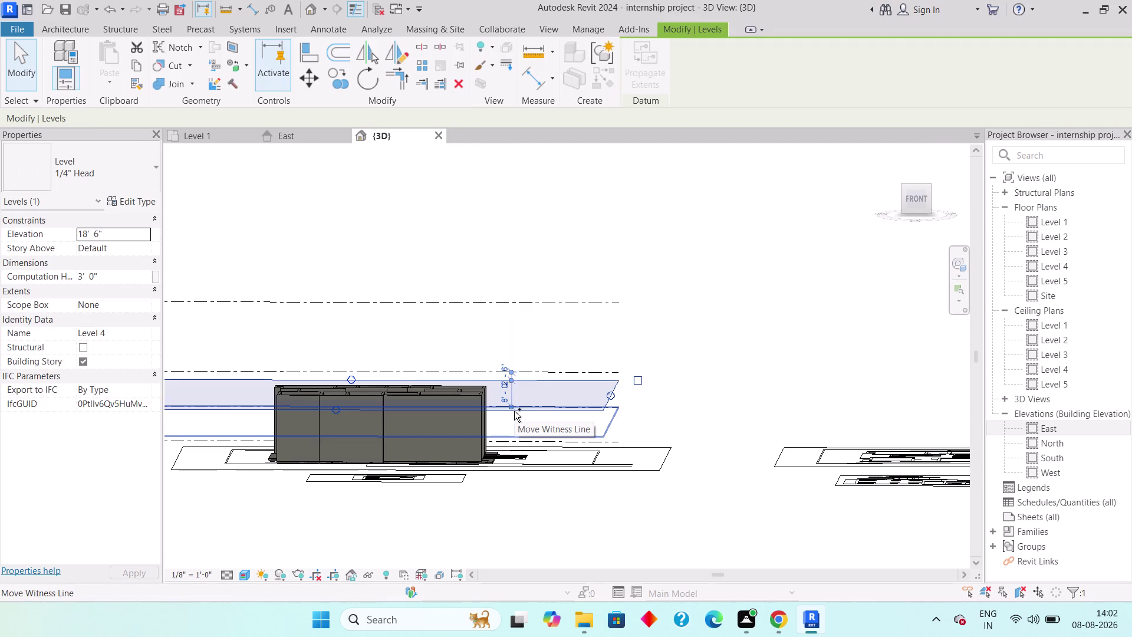
key(ctrl+z)
key(Escape)
key(Escape)
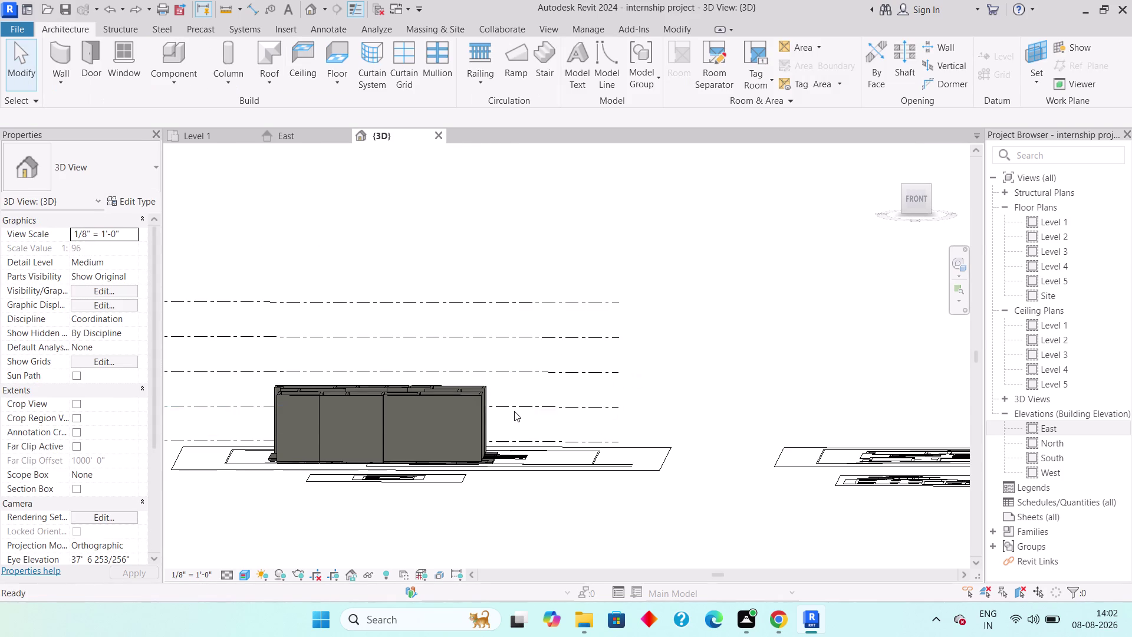
Set the ViewCube FRONT view, centre the model, and window-select all 36 walls.
click(913, 201)
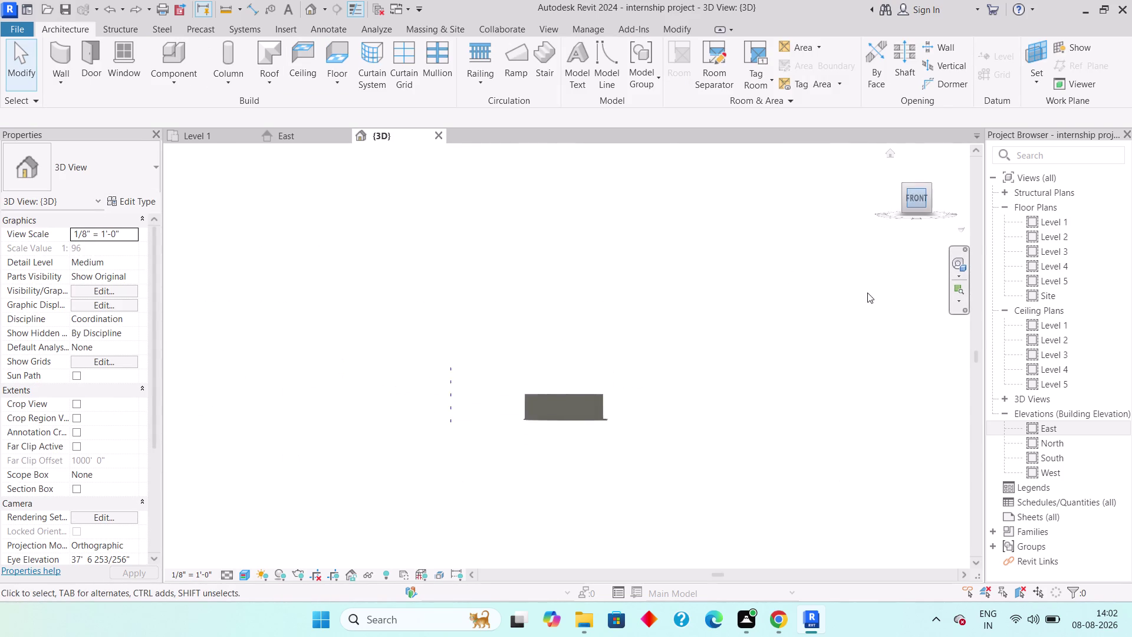
scroll(up, 3)
scroll(up, 3)
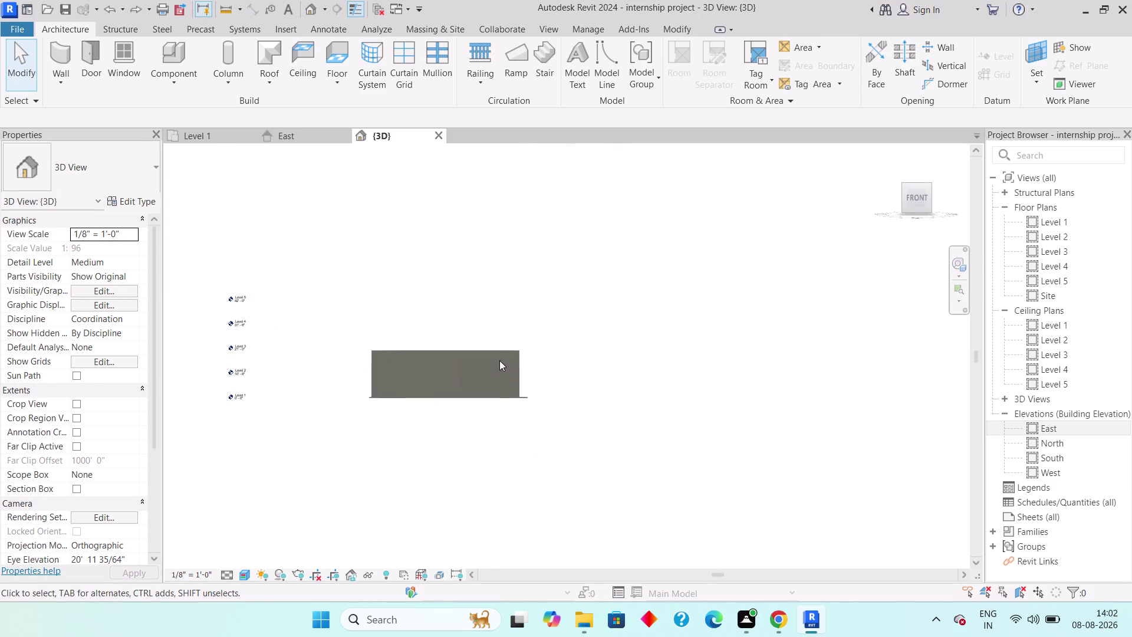
middle_drag(533, 353, 547, 352)
scroll(up, 3)
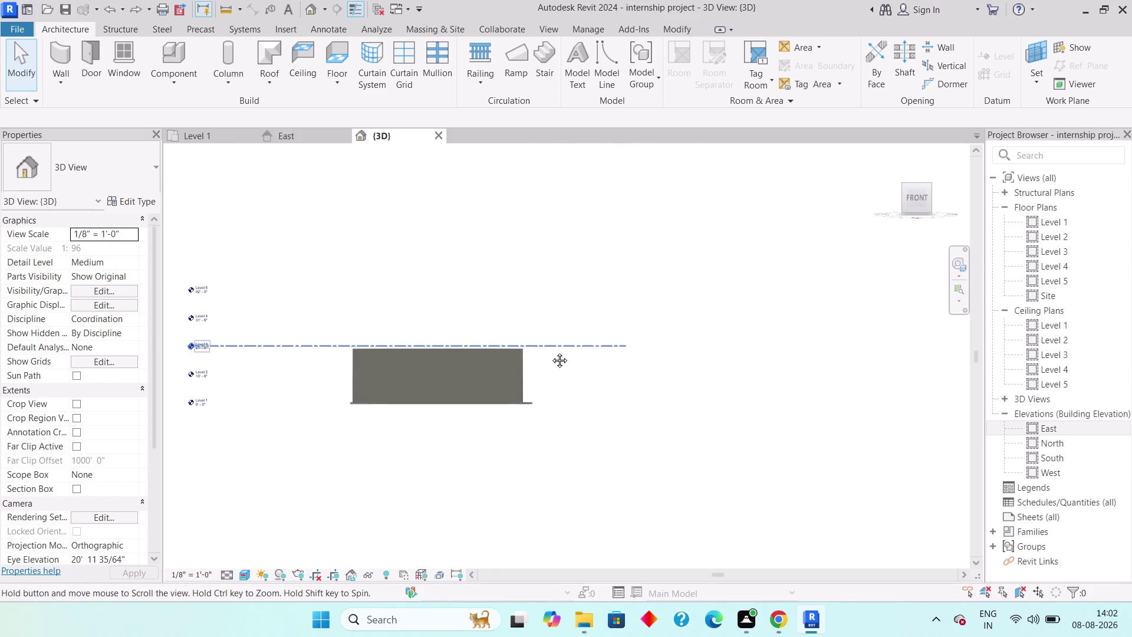
middle_drag(548, 351, 602, 353)
scroll(up, 3)
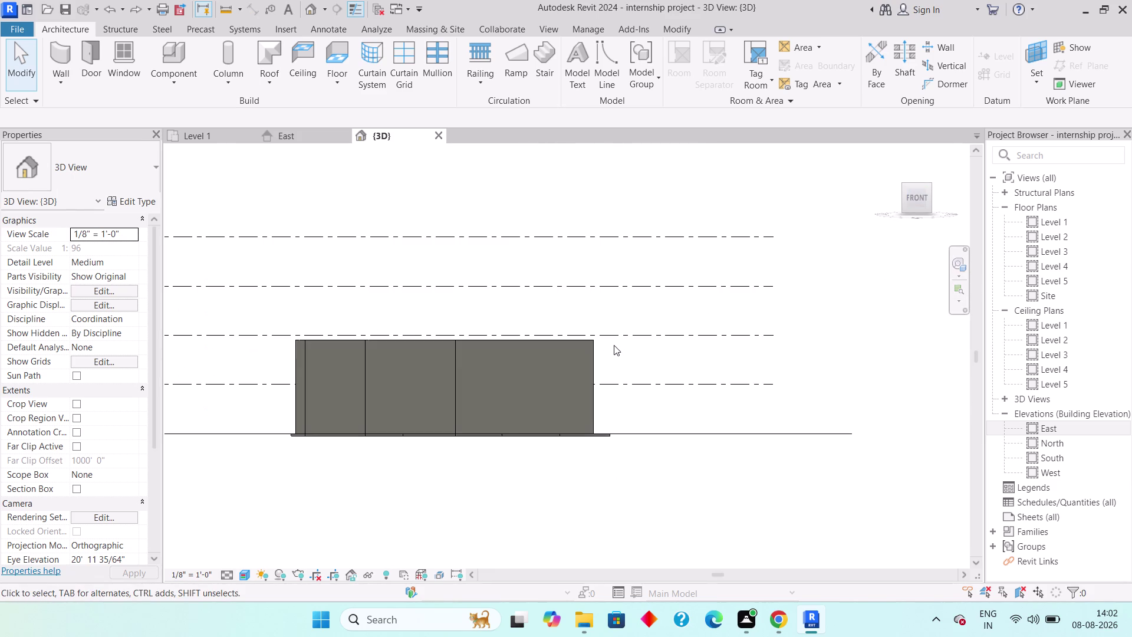
drag(614, 344, 285, 367)
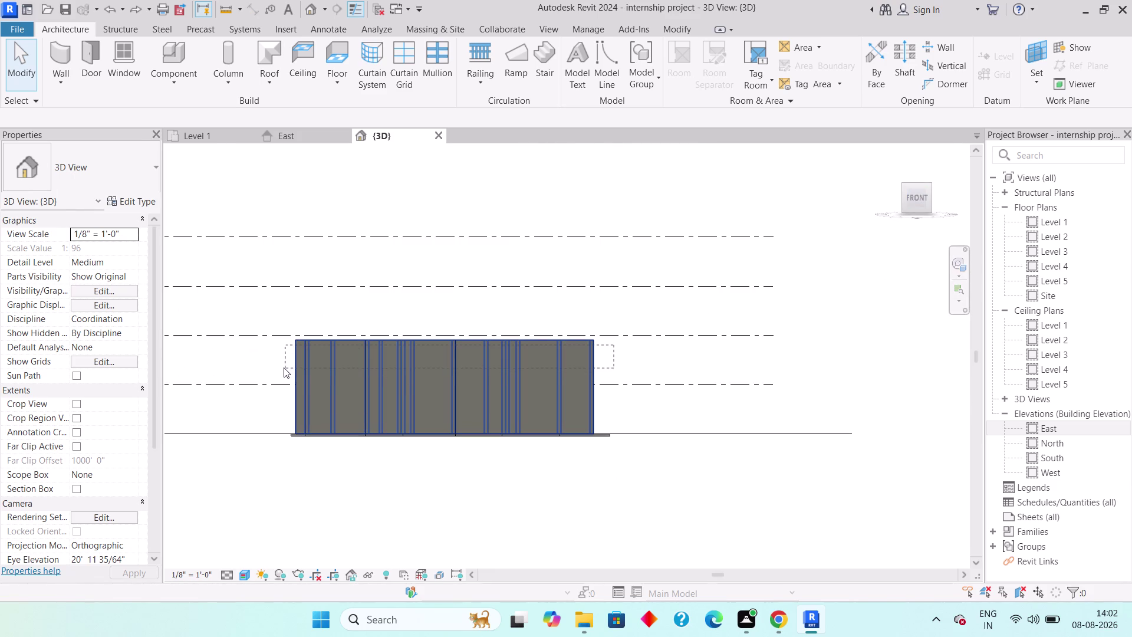
drag(284, 367, 284, 368)
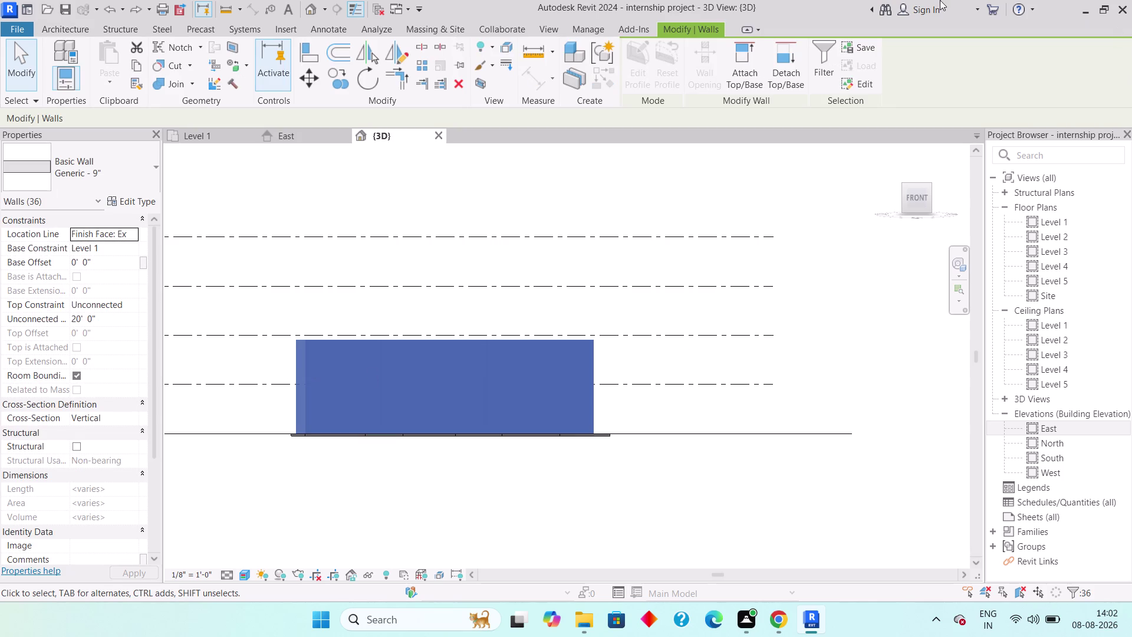
Filter the selection down to the Walls category only.
click(830, 71)
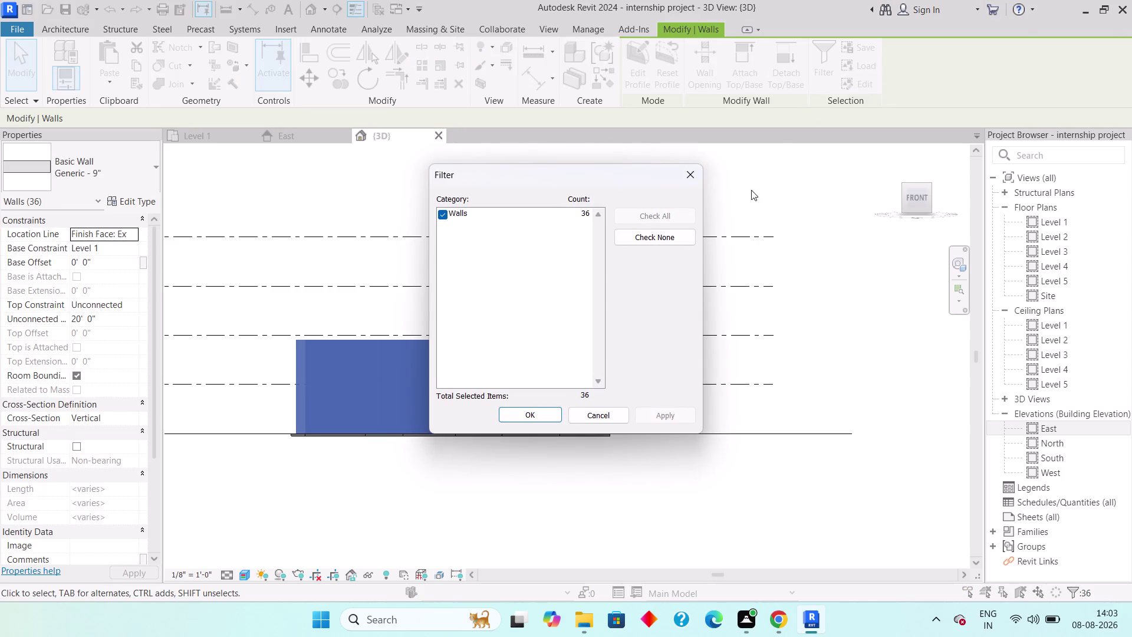
click(656, 236)
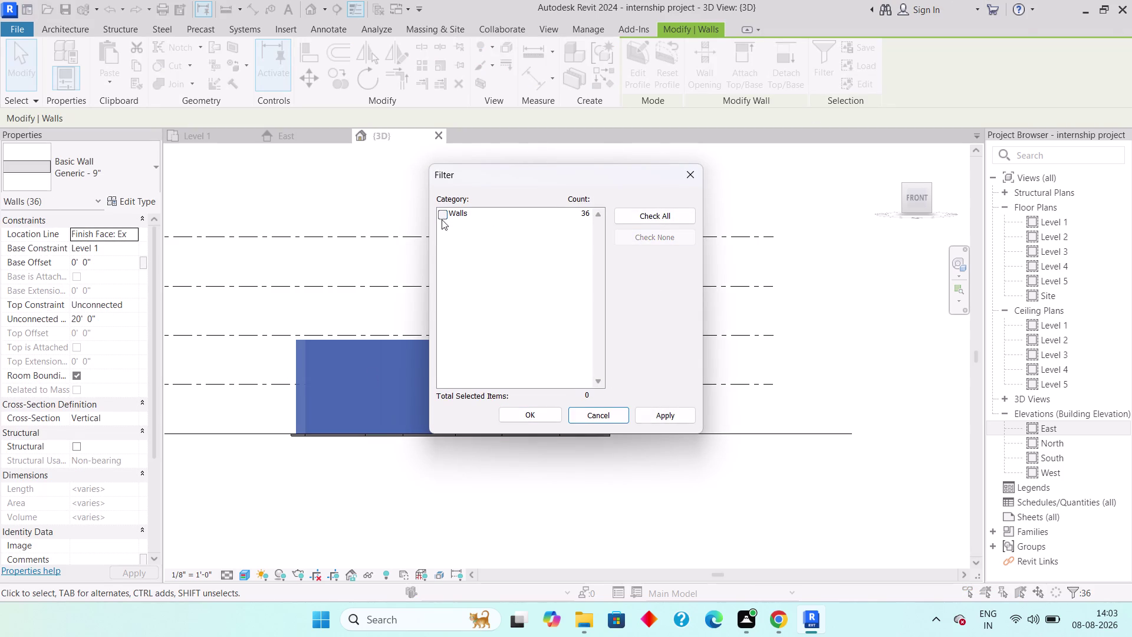
click(440, 216)
click(539, 411)
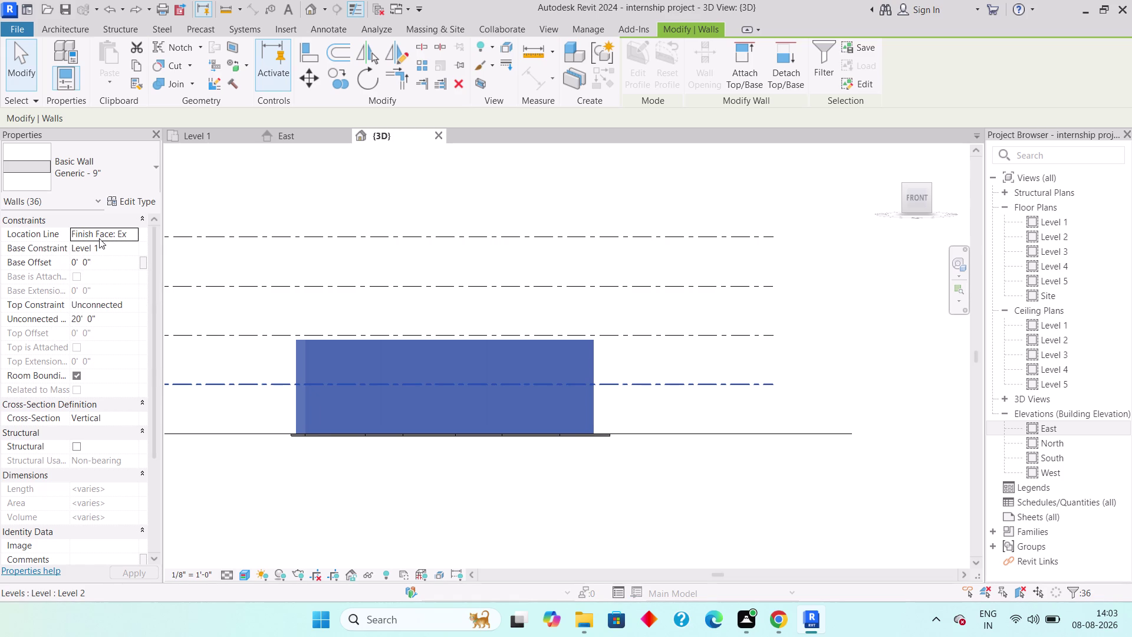
Give the selected walls an Unconnected top constraint with a 10'6" height.
click(101, 317)
click(119, 301)
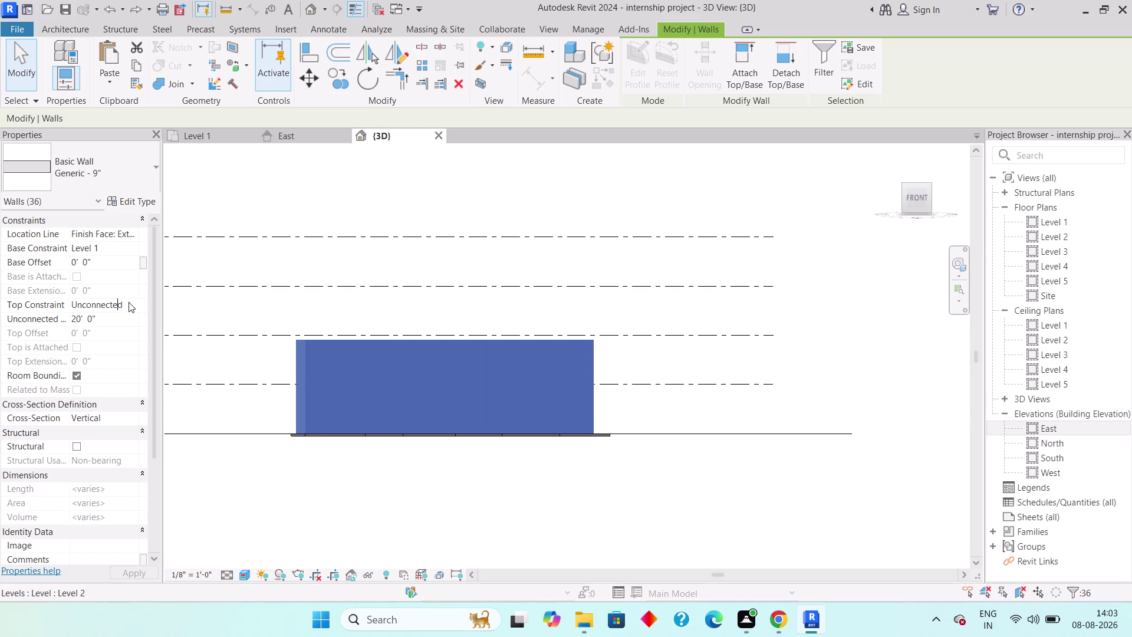
click(128, 302)
click(128, 327)
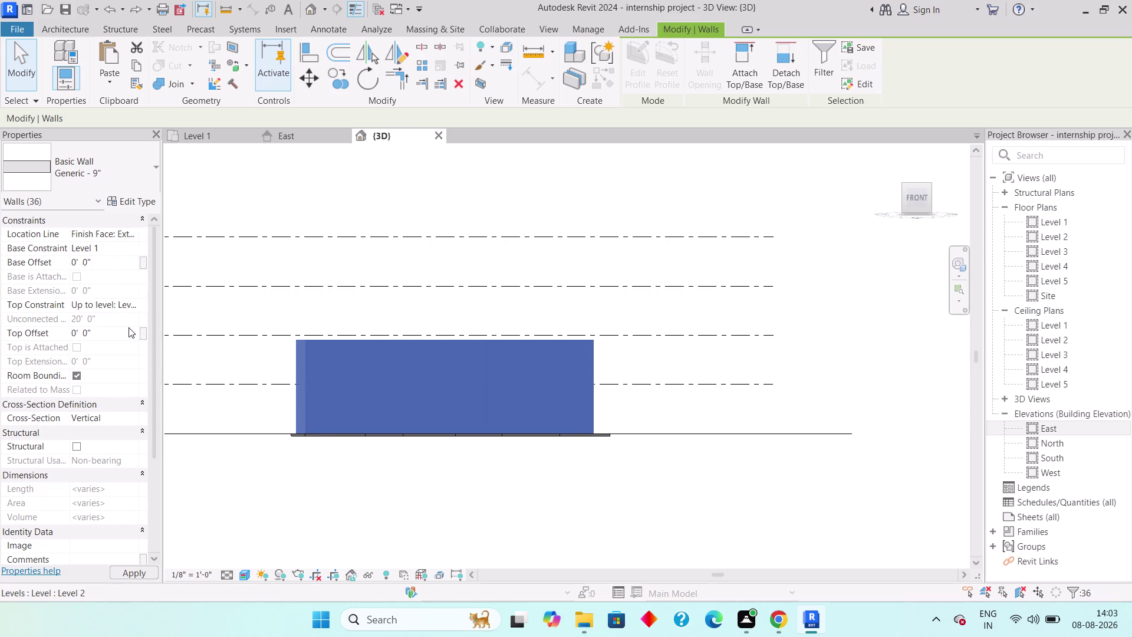
click(121, 302)
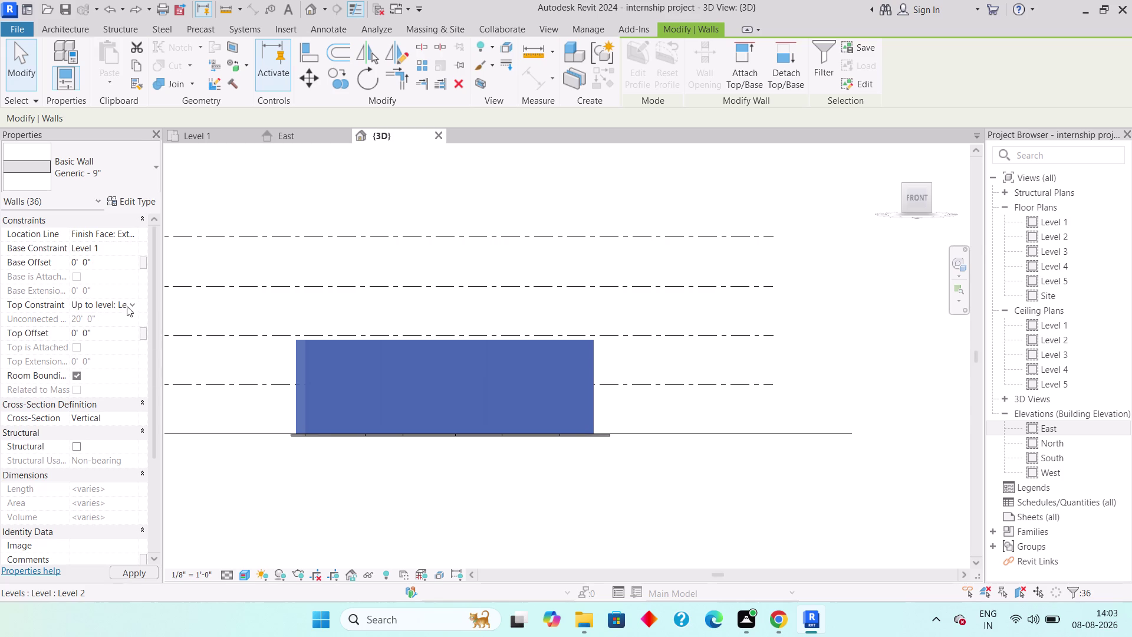
click(128, 305)
click(109, 316)
click(122, 316)
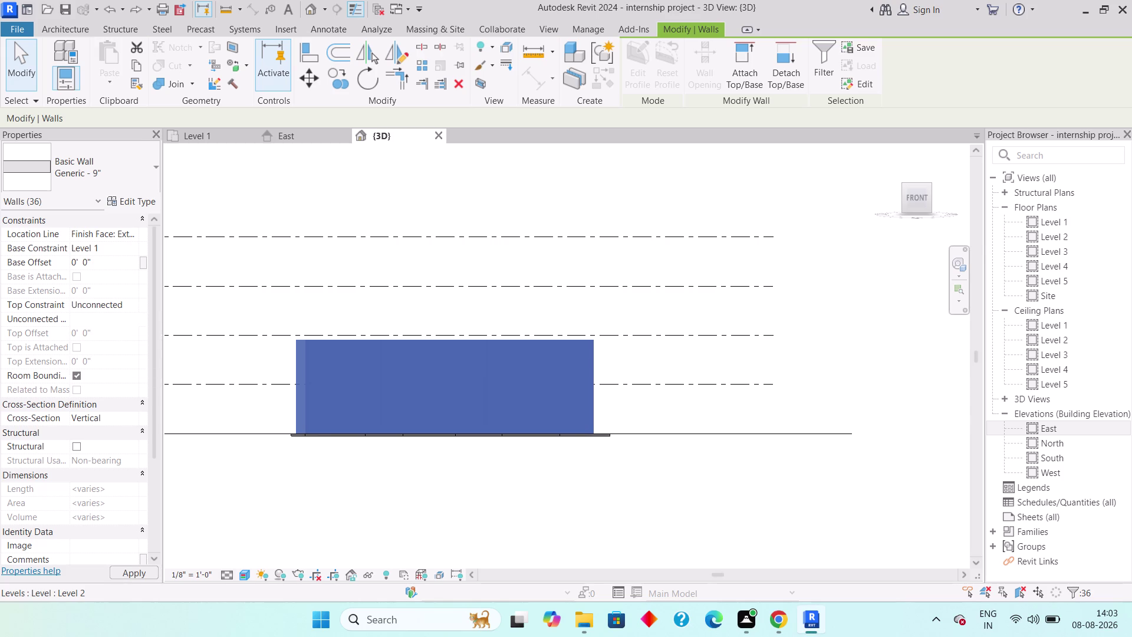
text(10')
text(6")
key(Return)
Apply the height and change the walls' top constraint to Up to level: Level 2.
click(128, 305)
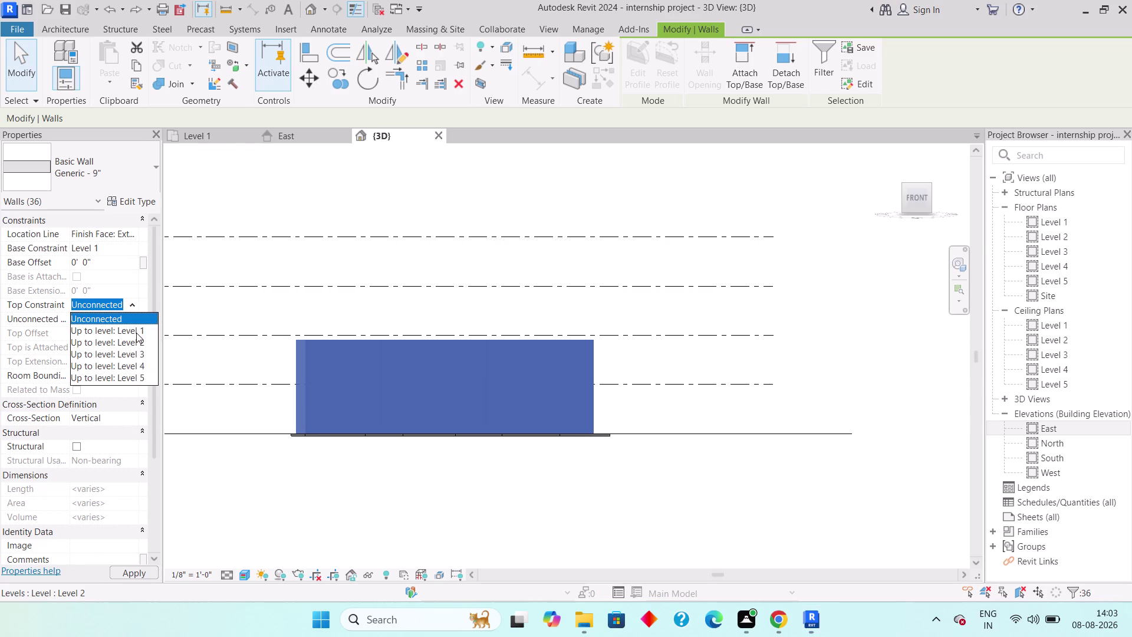
click(136, 341)
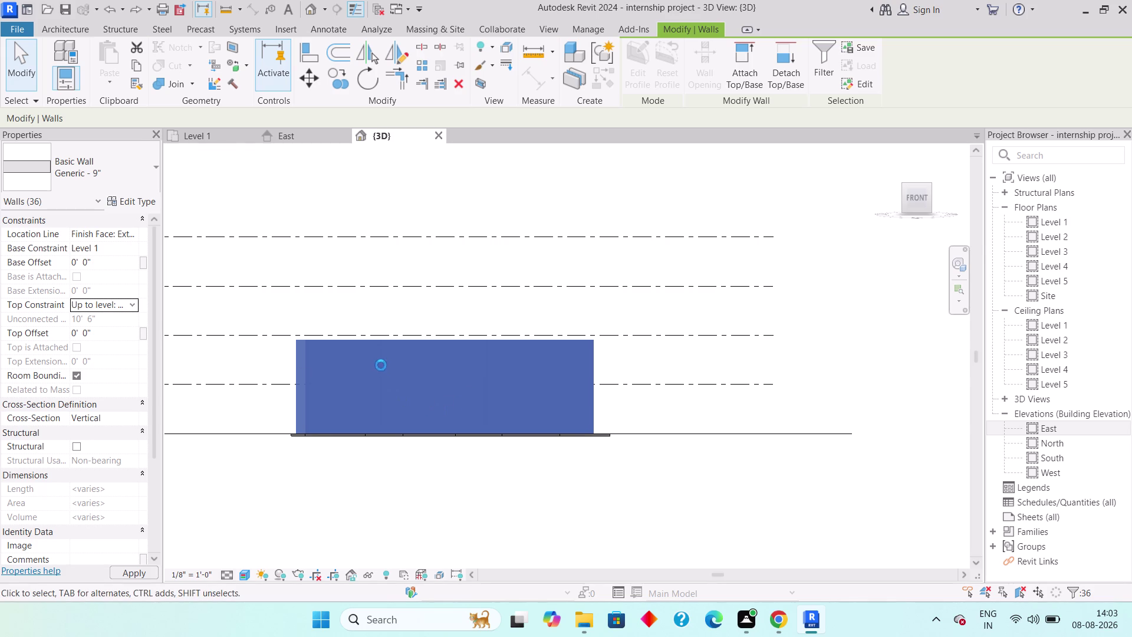
middle_drag(420, 362, 374, 404)
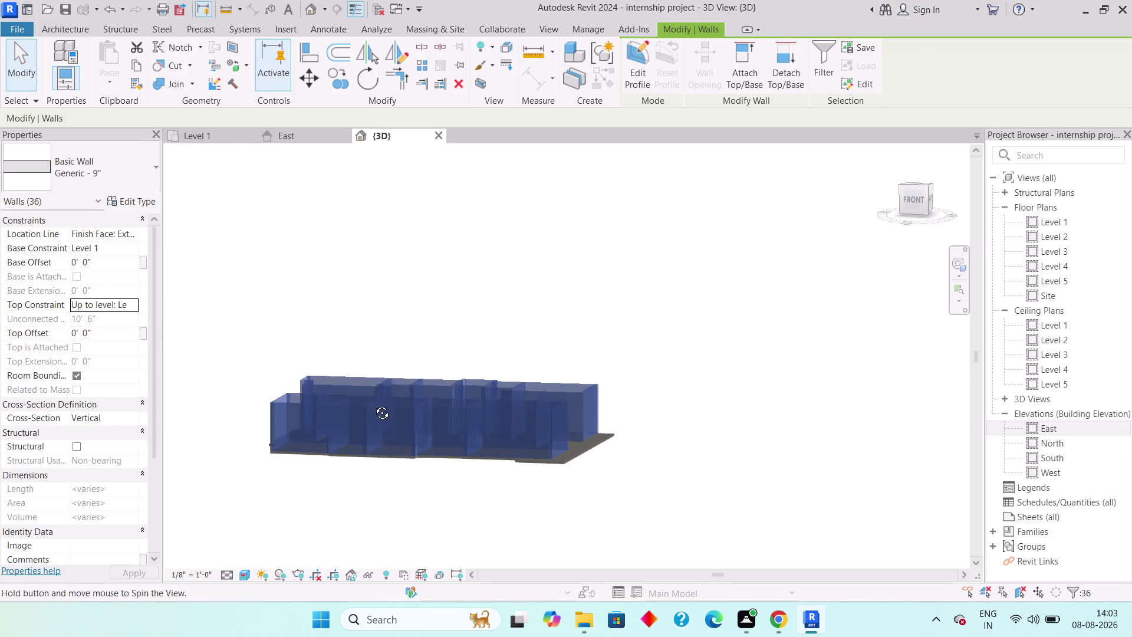
Orbit and zoom around the 10'-6" walls in the 3D view from several sides.
middle_drag(374, 404, 293, 473)
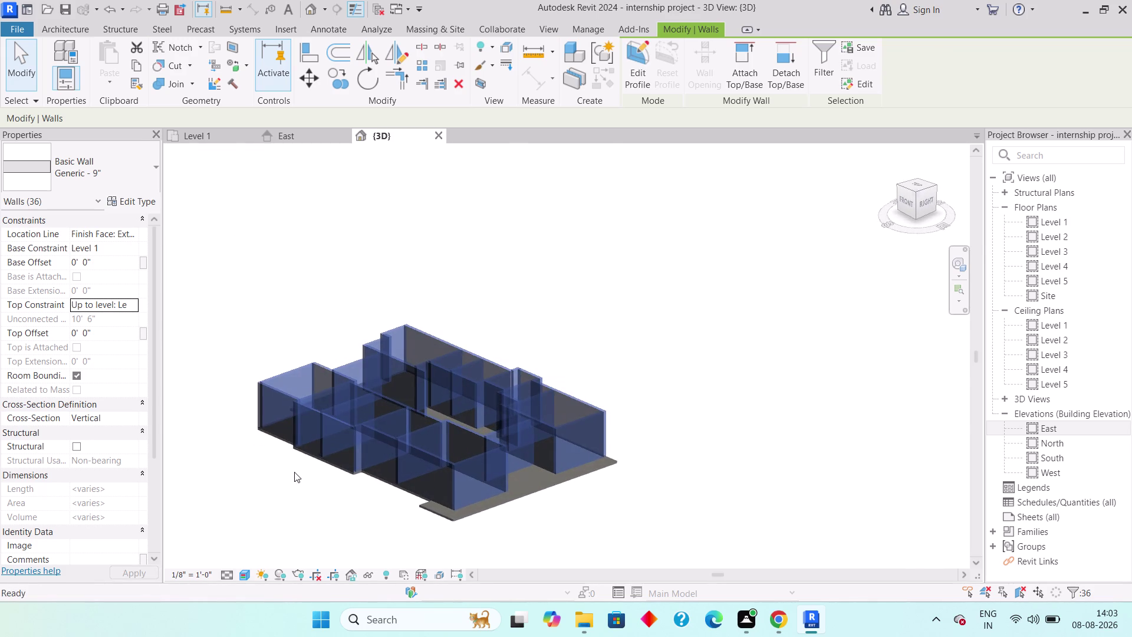
scroll(up, 3)
scroll(up, 3)
middle_drag(479, 405, 475, 410)
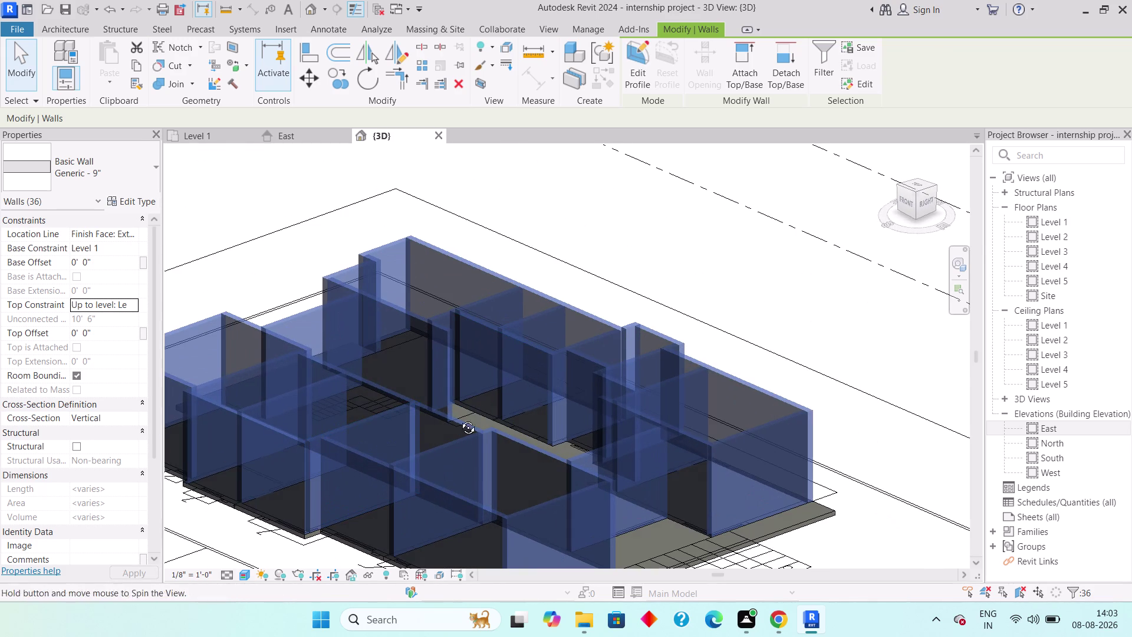
middle_drag(474, 410, 258, 399)
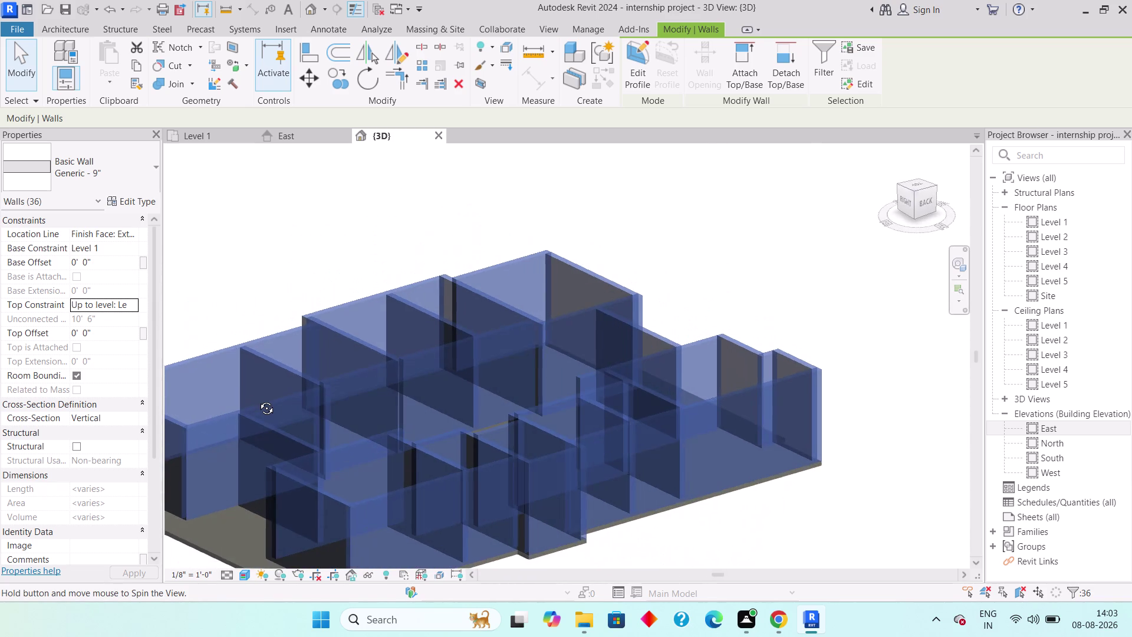
middle_drag(257, 399, 542, 399)
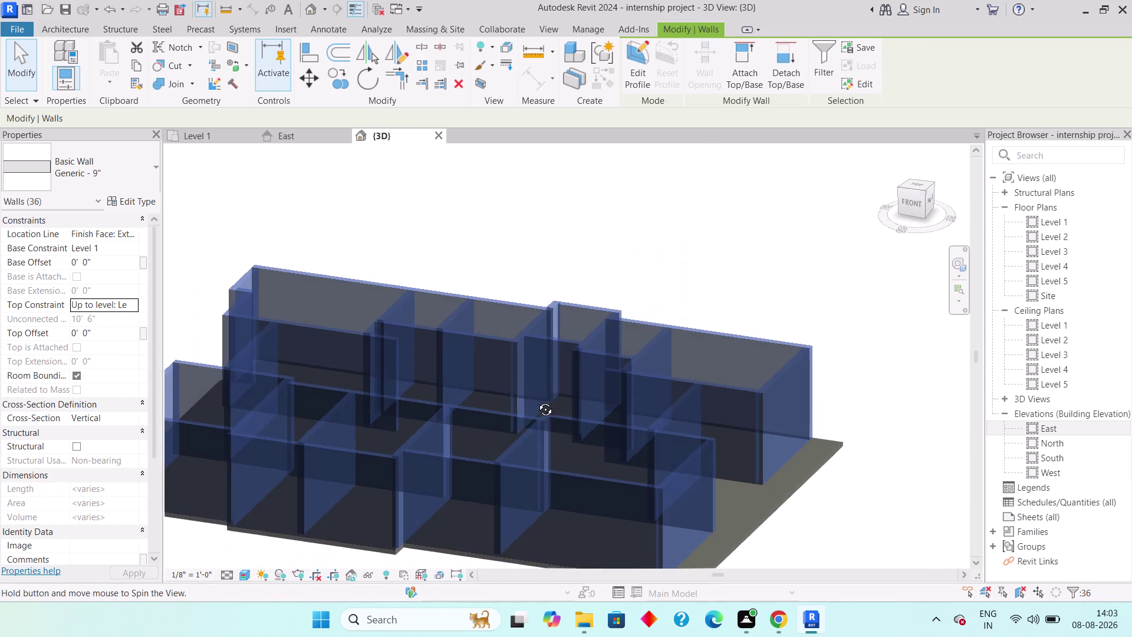
middle_drag(541, 399, 434, 412)
middle_drag(453, 430, 514, 365)
Clear the wall selection and return to the Level 1 floor plan.
key(Escape)
key(Escape)
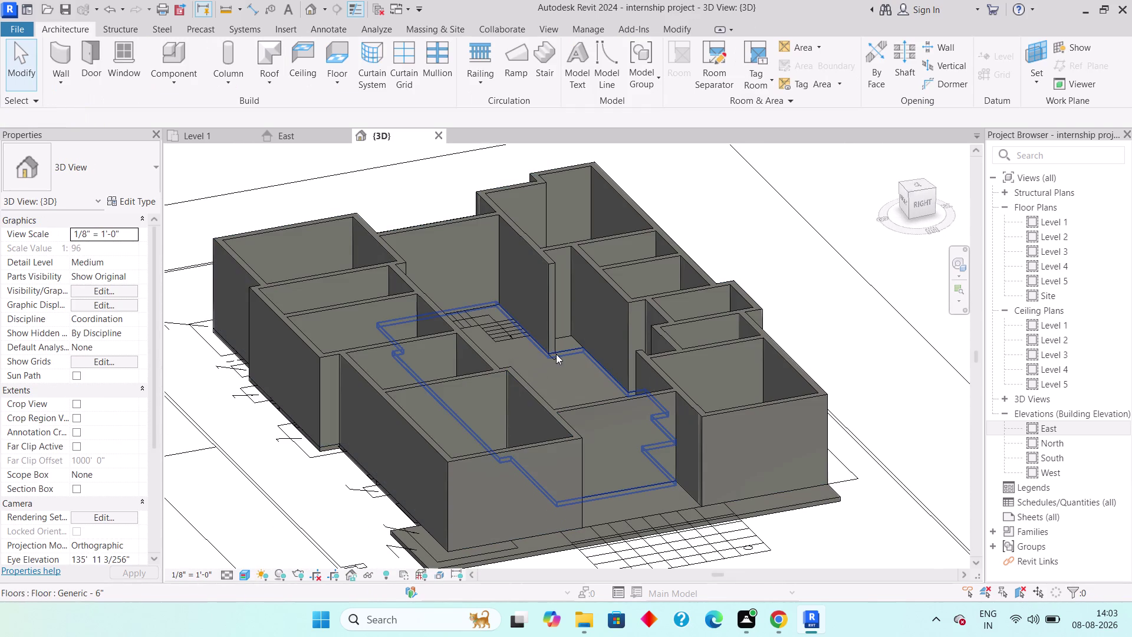
middle_drag(558, 354, 579, 365)
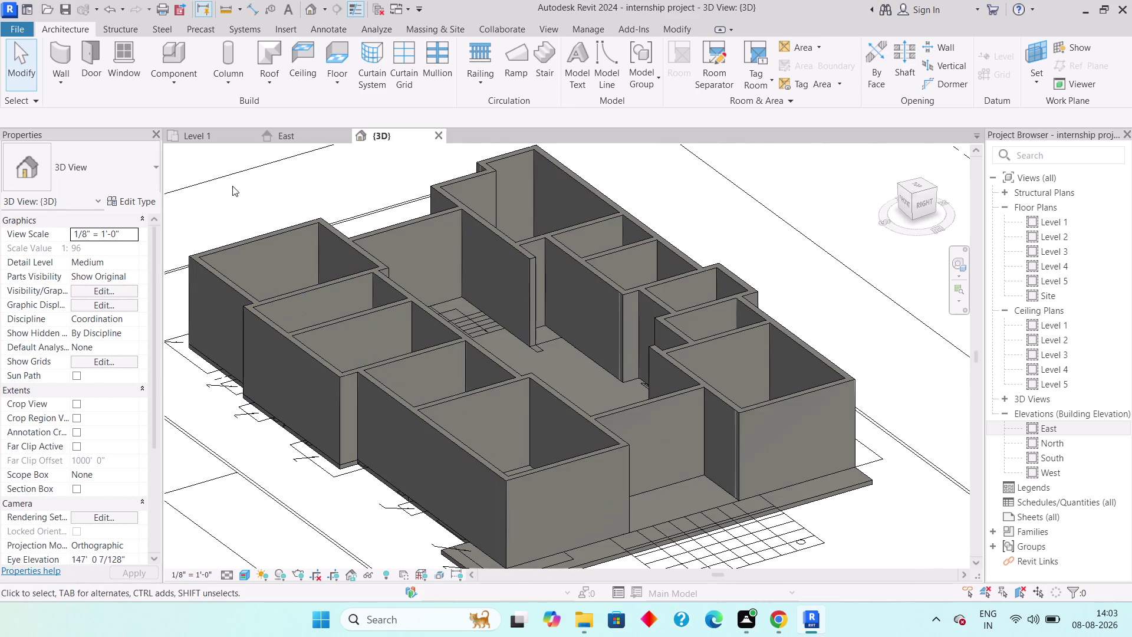
click(206, 133)
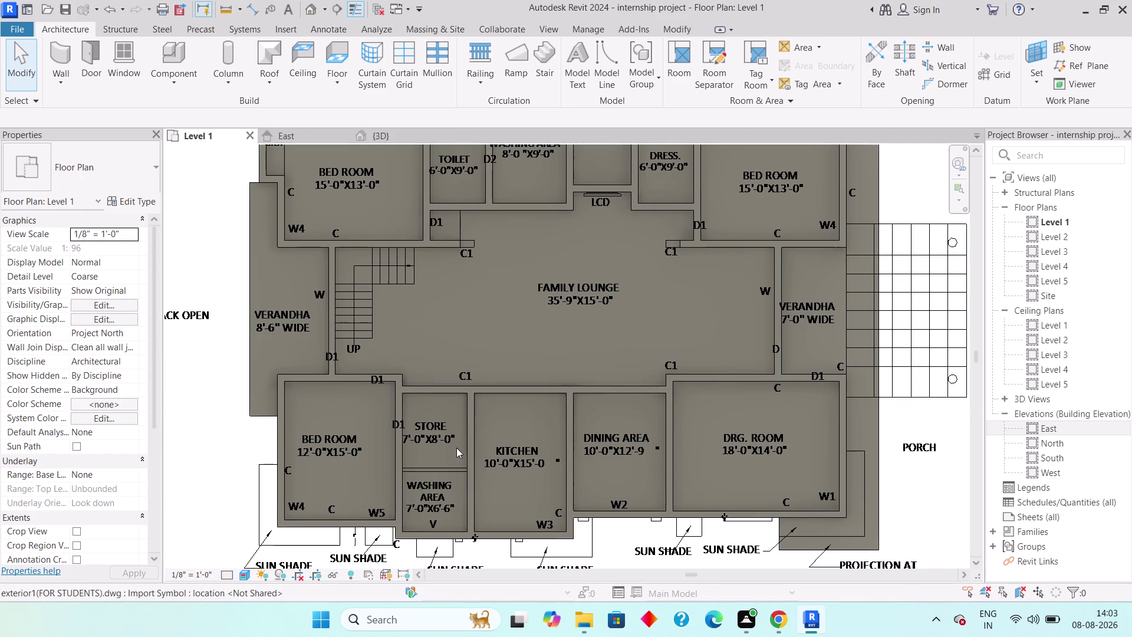
Switch the Level 1 plan's visual style to Wireframe and dismiss the Wall dropdown.
middle_drag(556, 482, 514, 441)
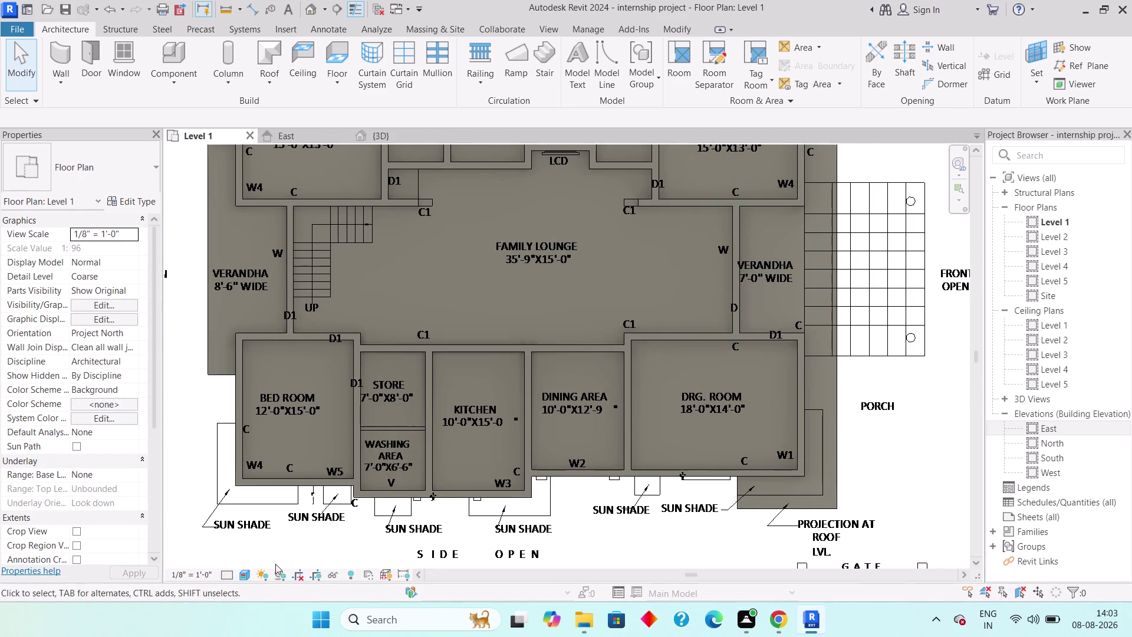
click(246, 572)
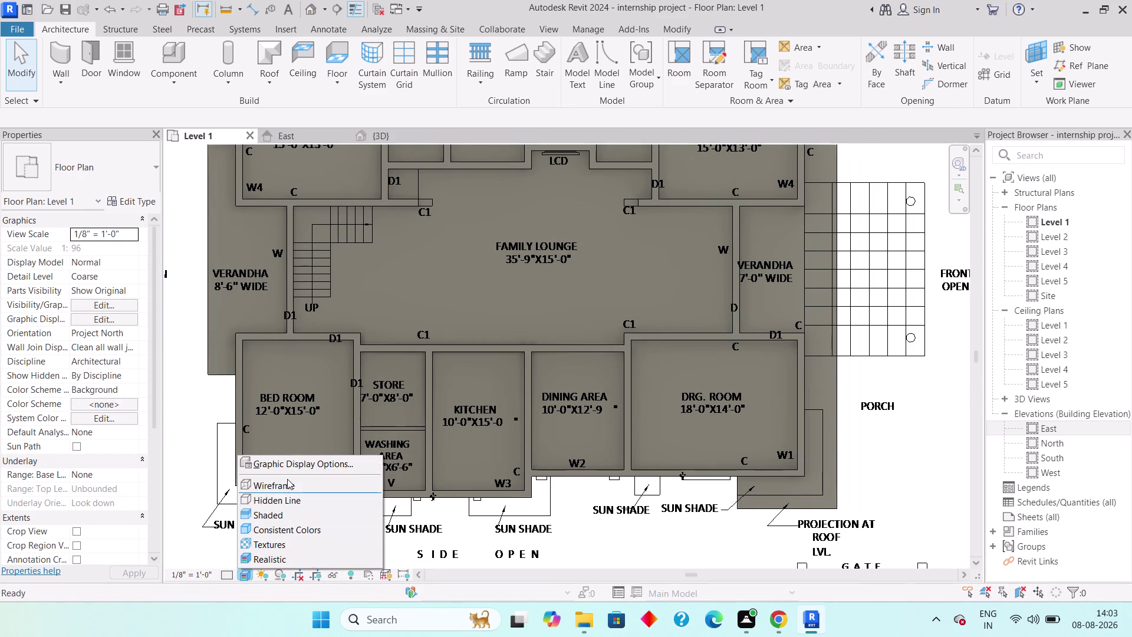
click(287, 479)
scroll(up, 3)
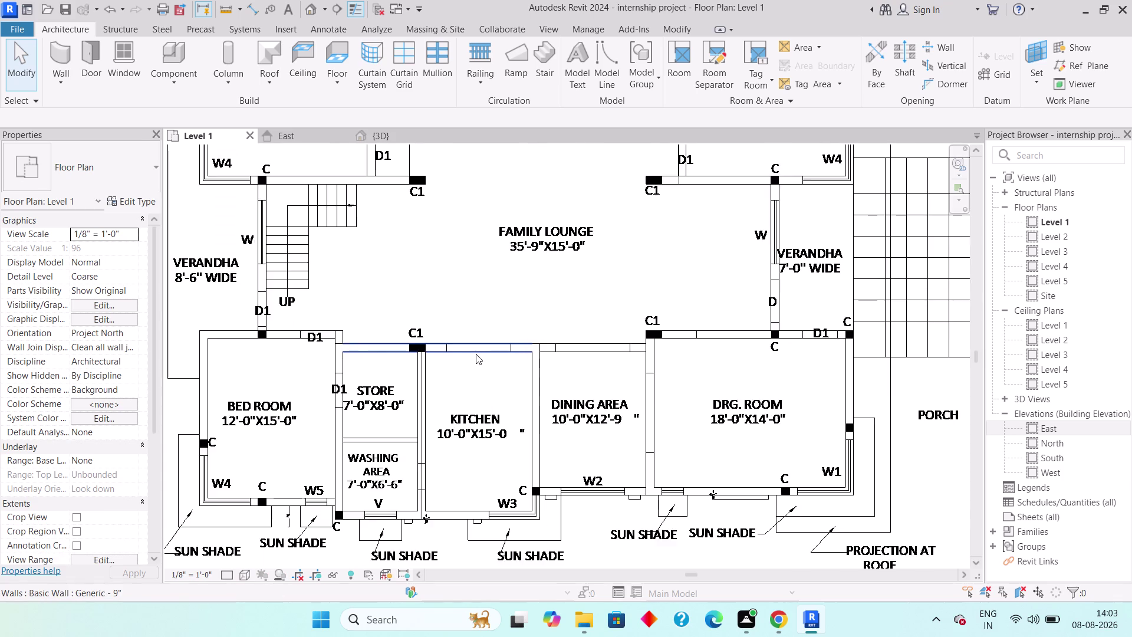
click(73, 81)
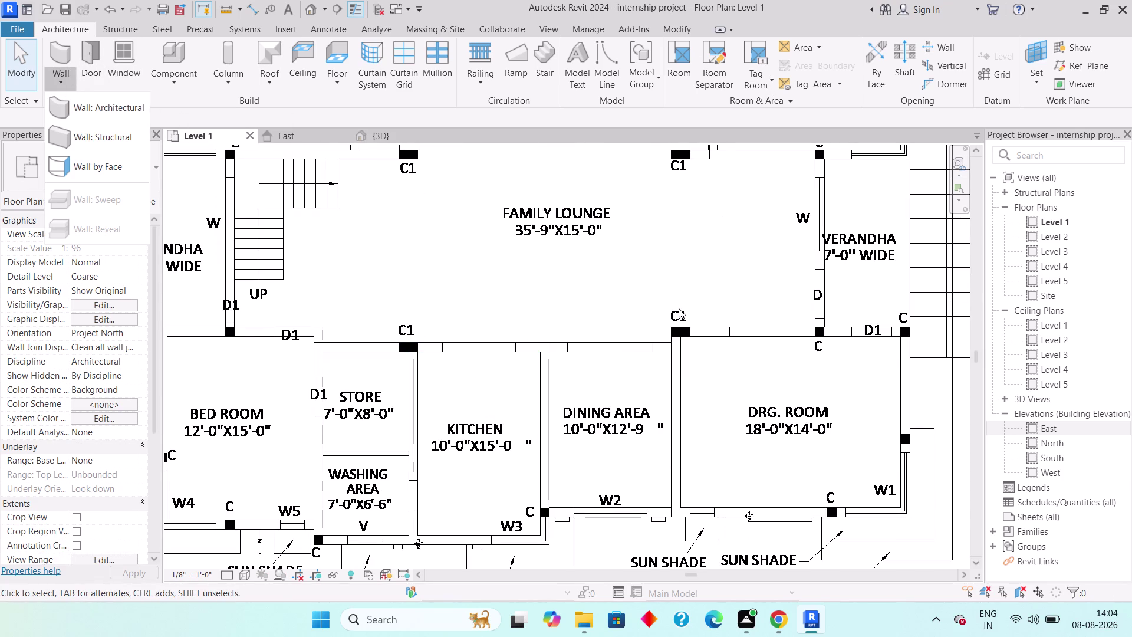
key(Escape)
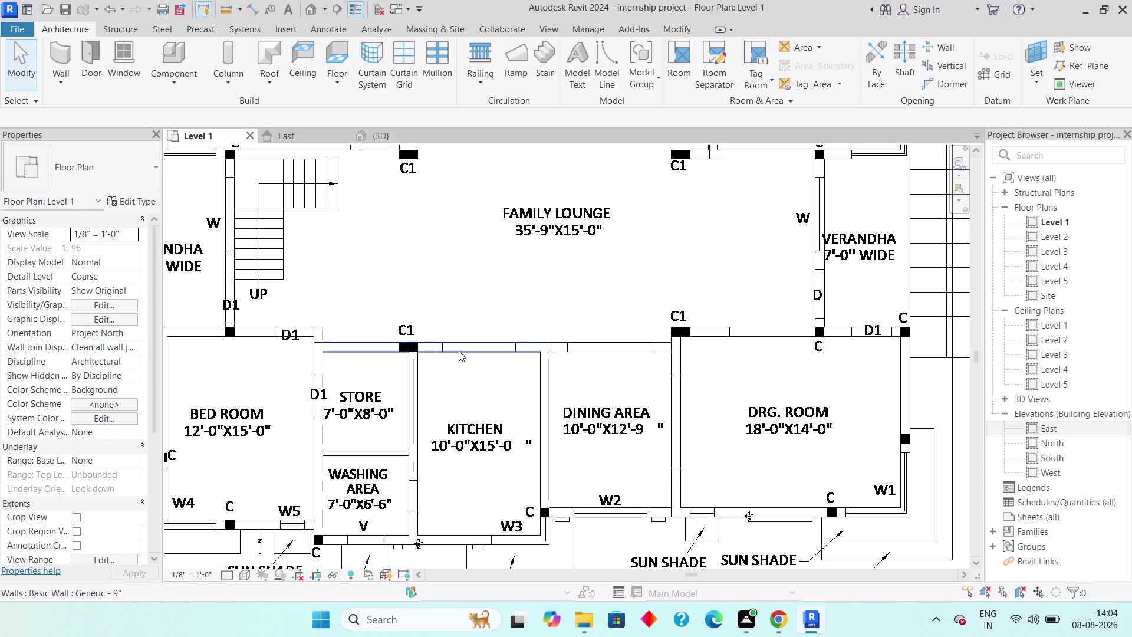
Cut a rectangular opening in the kitchen wall facing the family lounge.
click(458, 350)
click(758, 63)
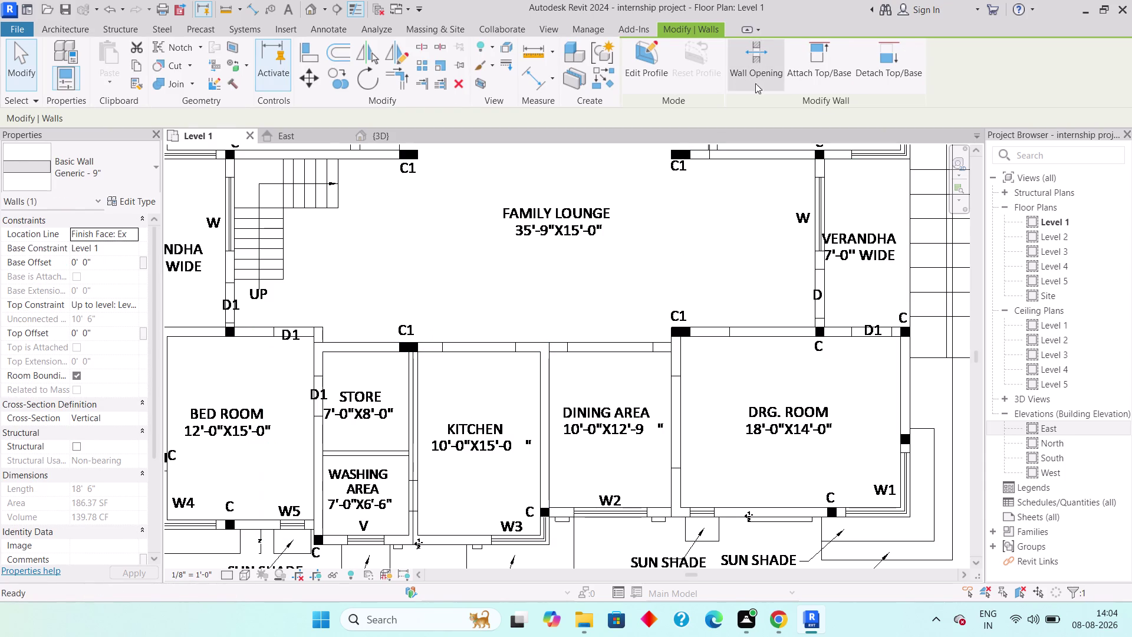
scroll(up, 3)
scroll(up, 3)
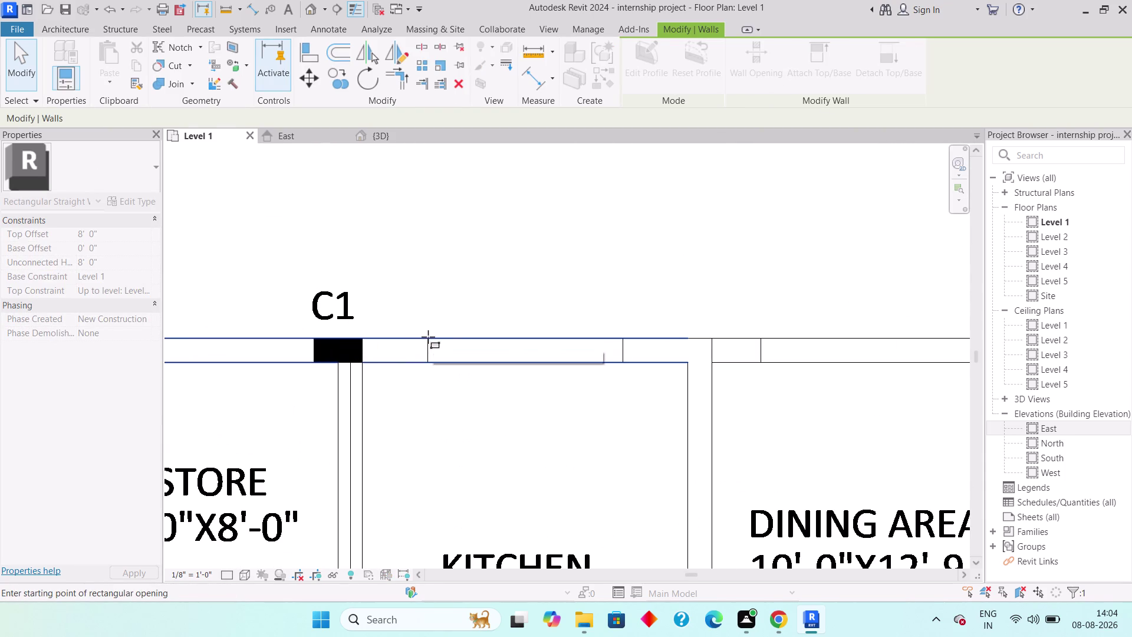
click(427, 337)
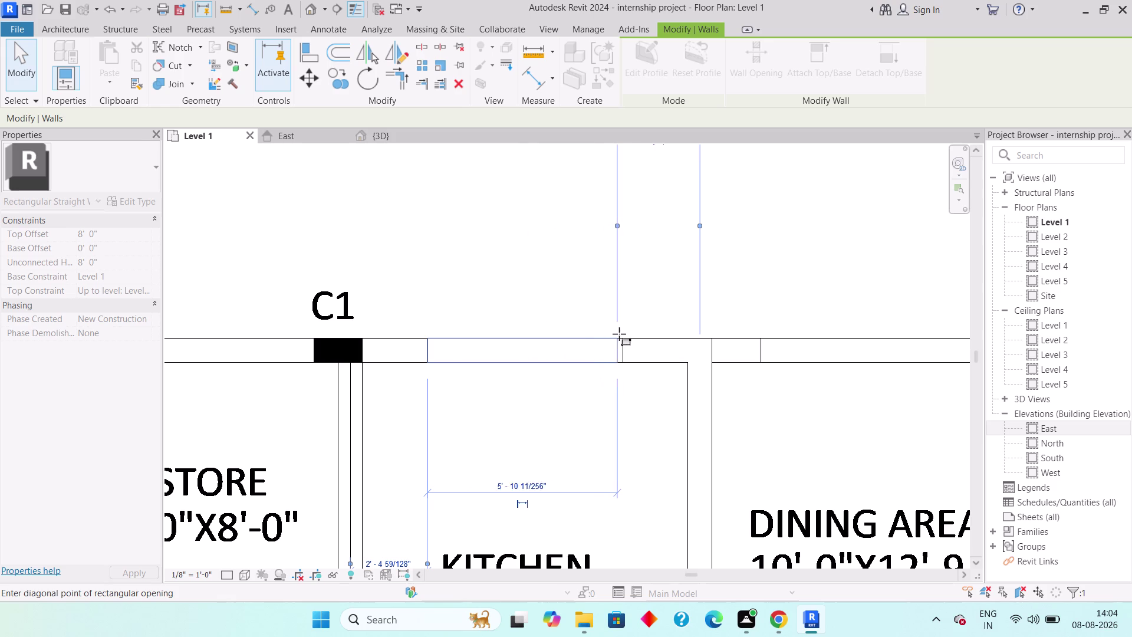
click(622, 334)
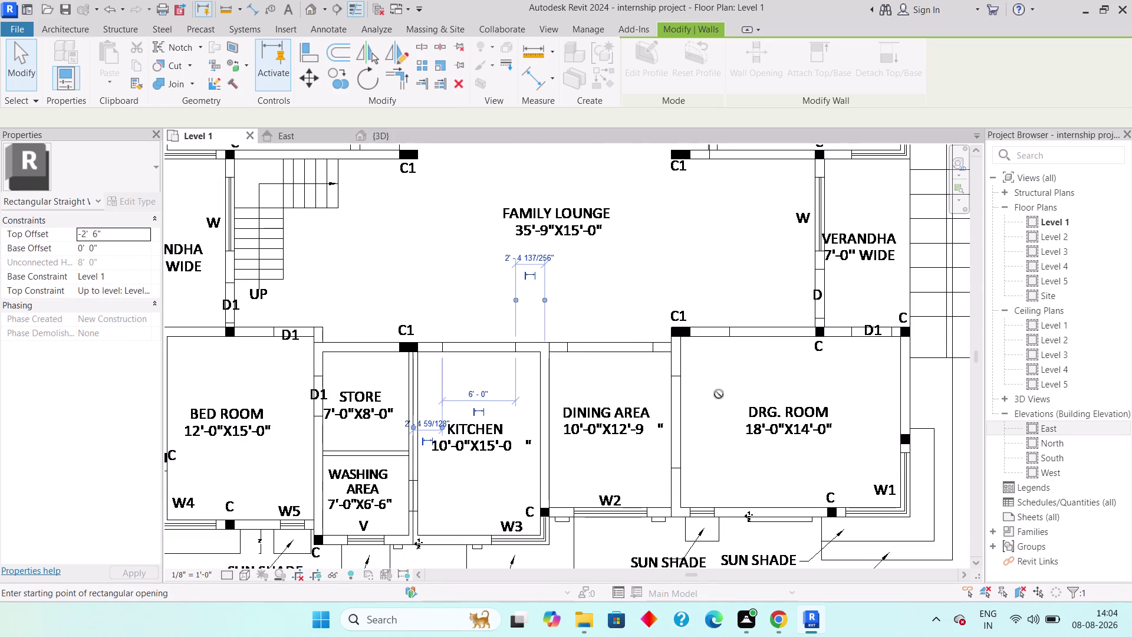
key(Escape)
click(721, 337)
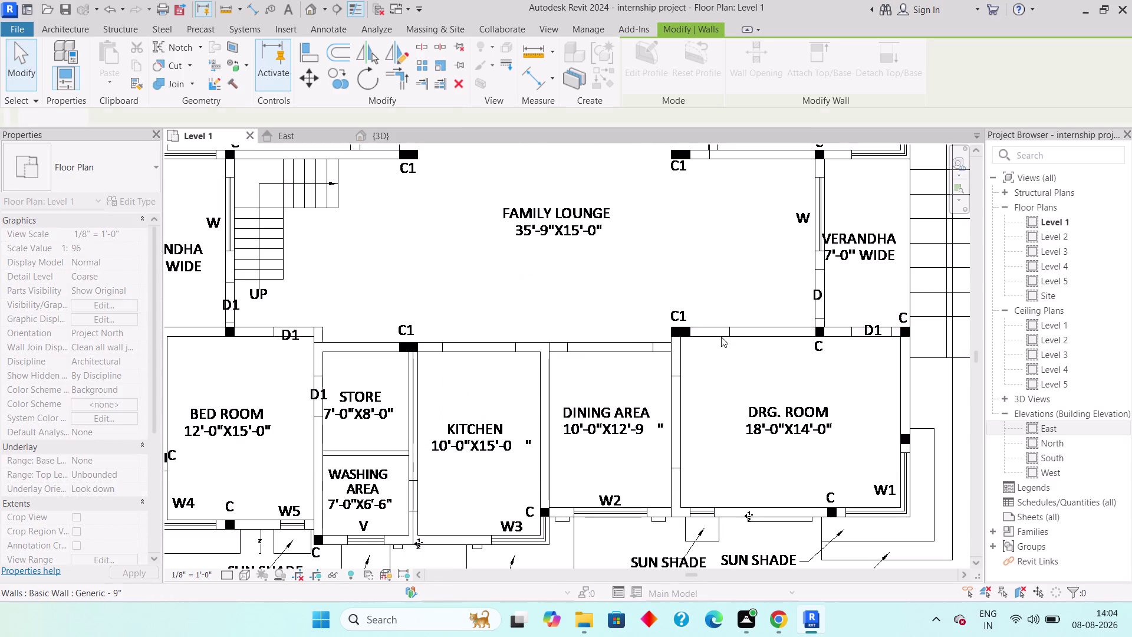
Cut a rectangular opening in the drawing room wall facing the lounge, then show the 3D view.
click(733, 336)
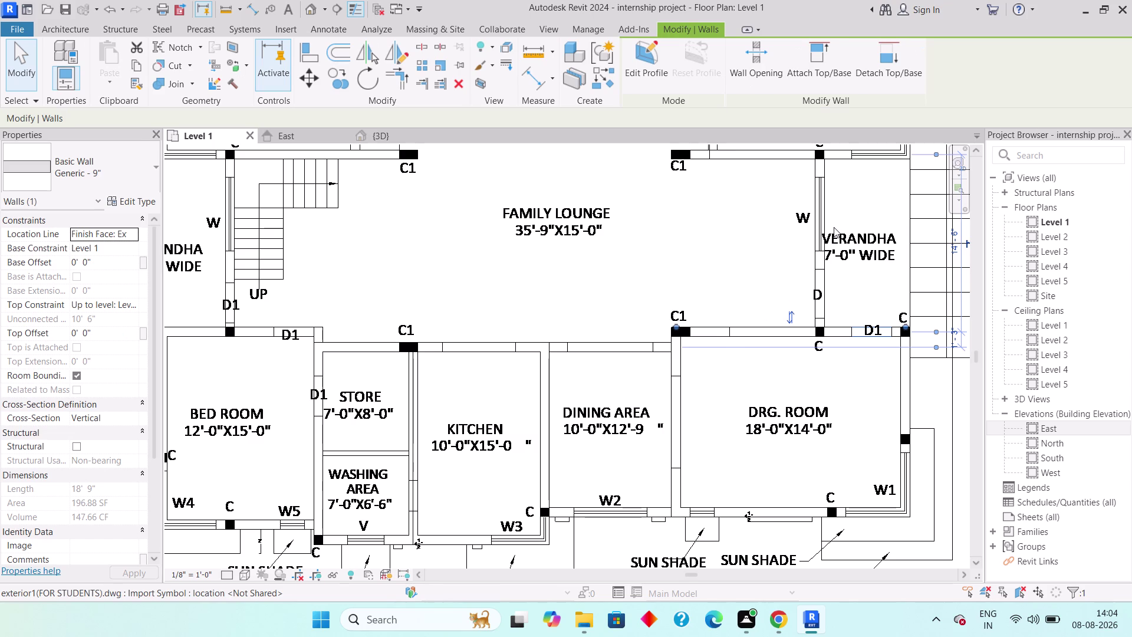
scroll(up, 3)
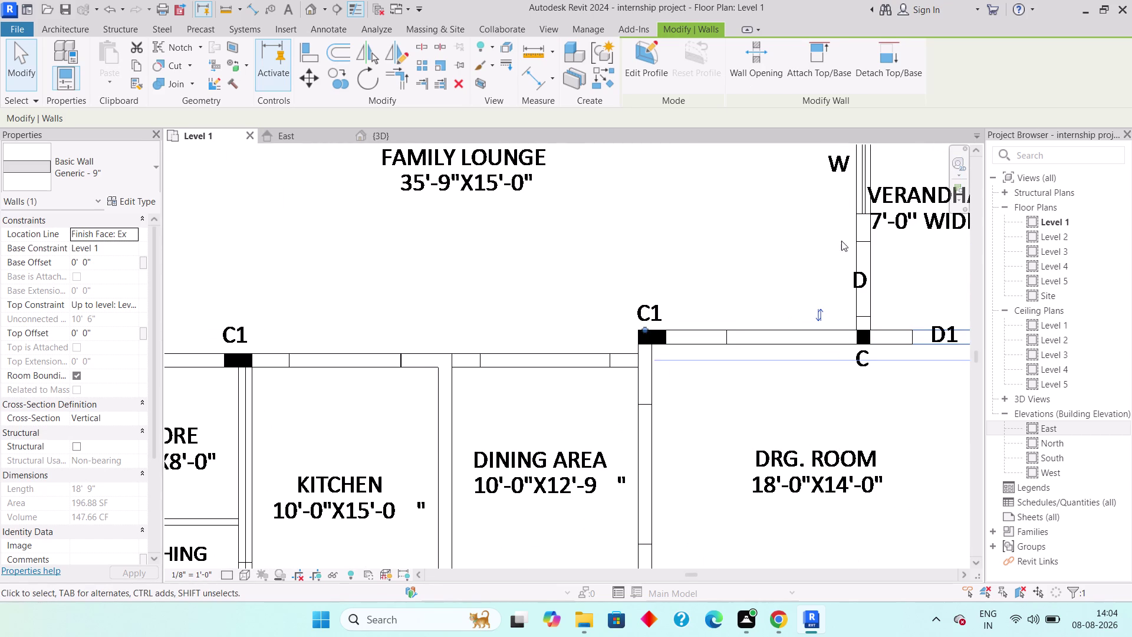
click(772, 59)
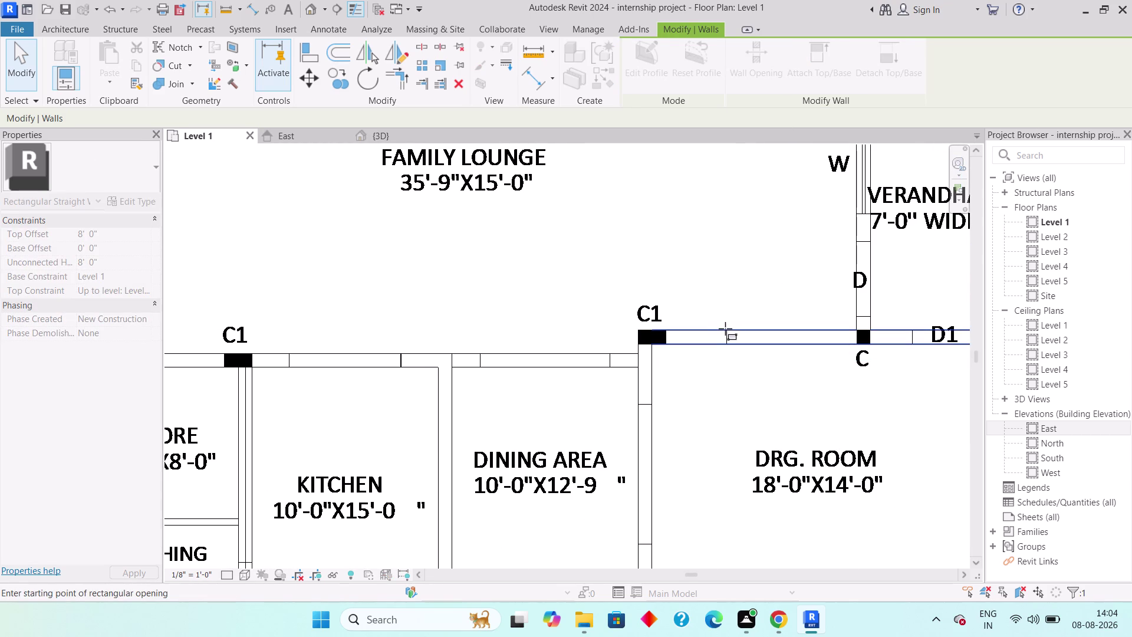
click(726, 329)
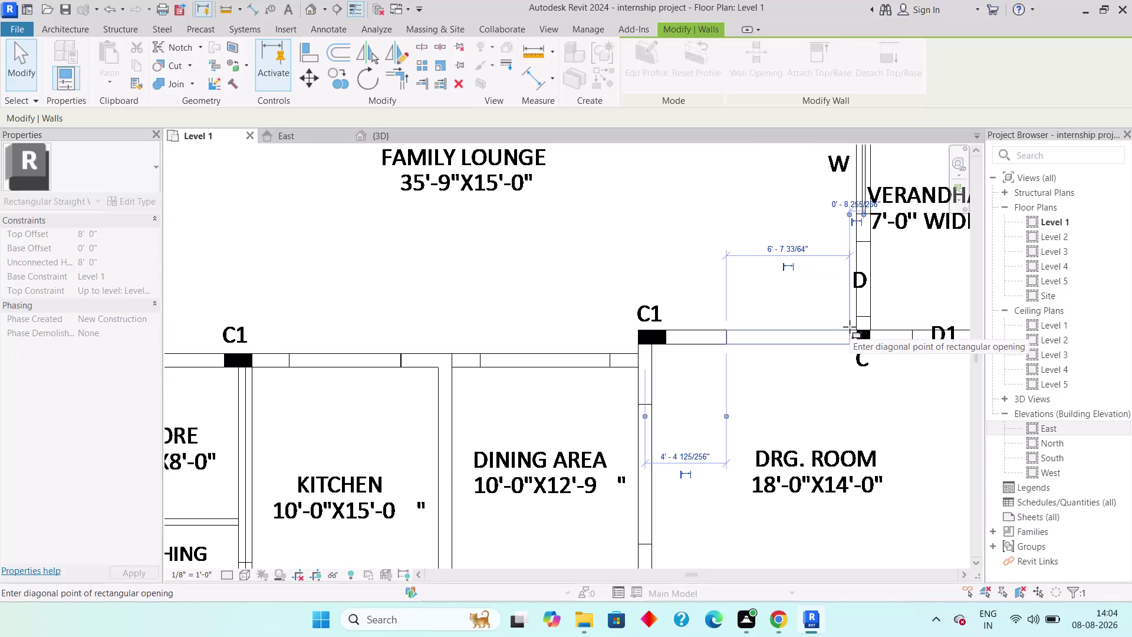
click(841, 326)
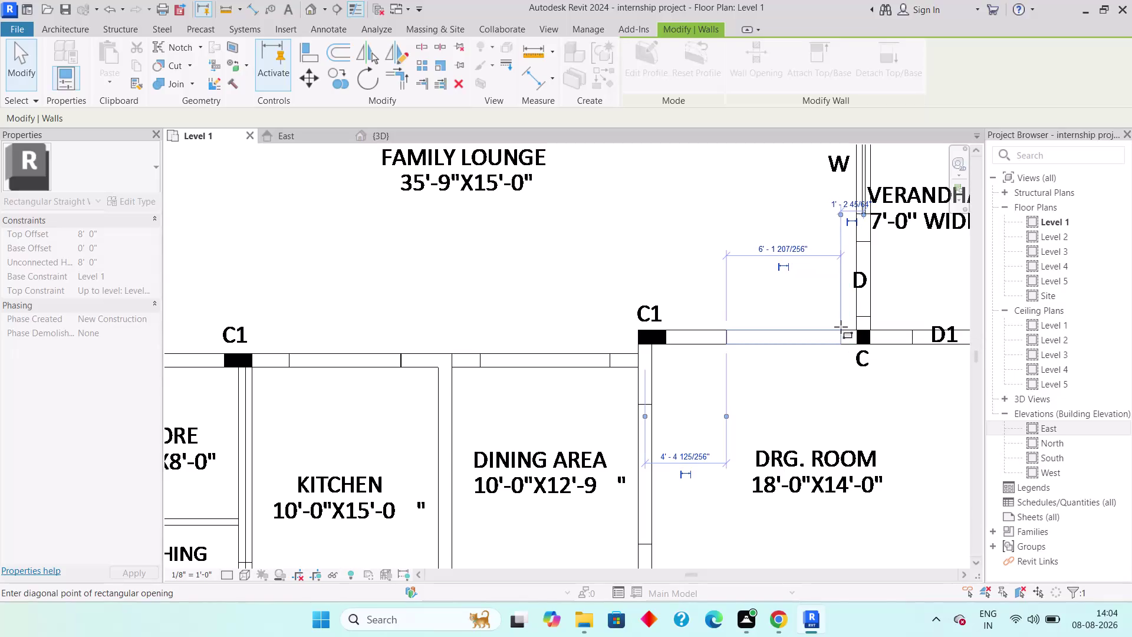
key(Escape)
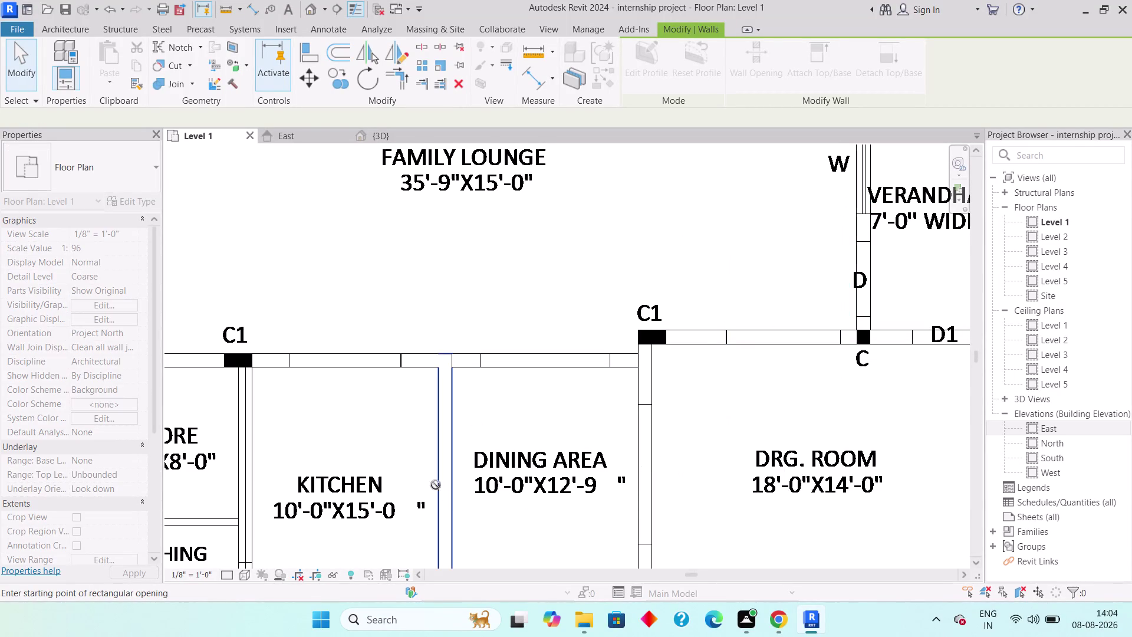
key(Escape)
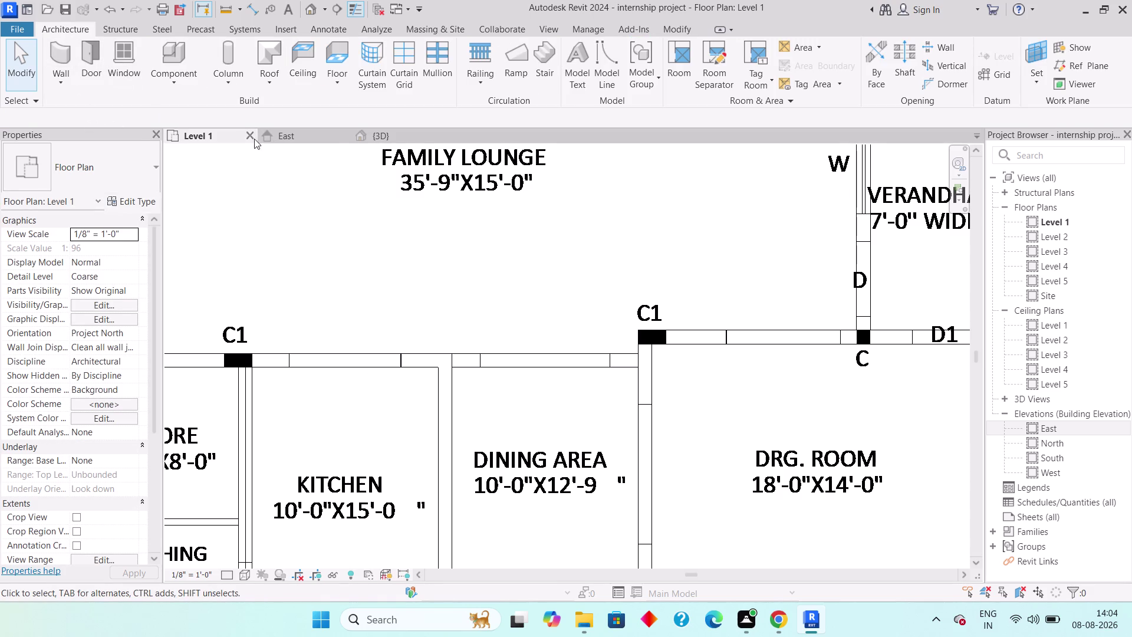
click(399, 132)
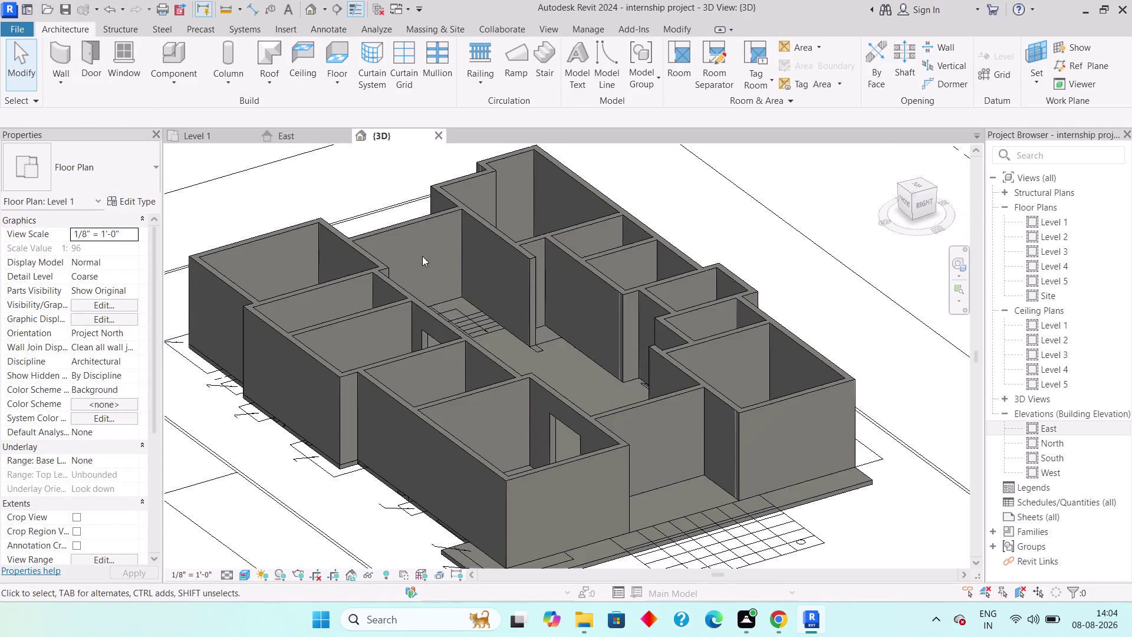
Orbit and zoom the 3D view toward the interior wall opening.
middle_drag(561, 326, 498, 340)
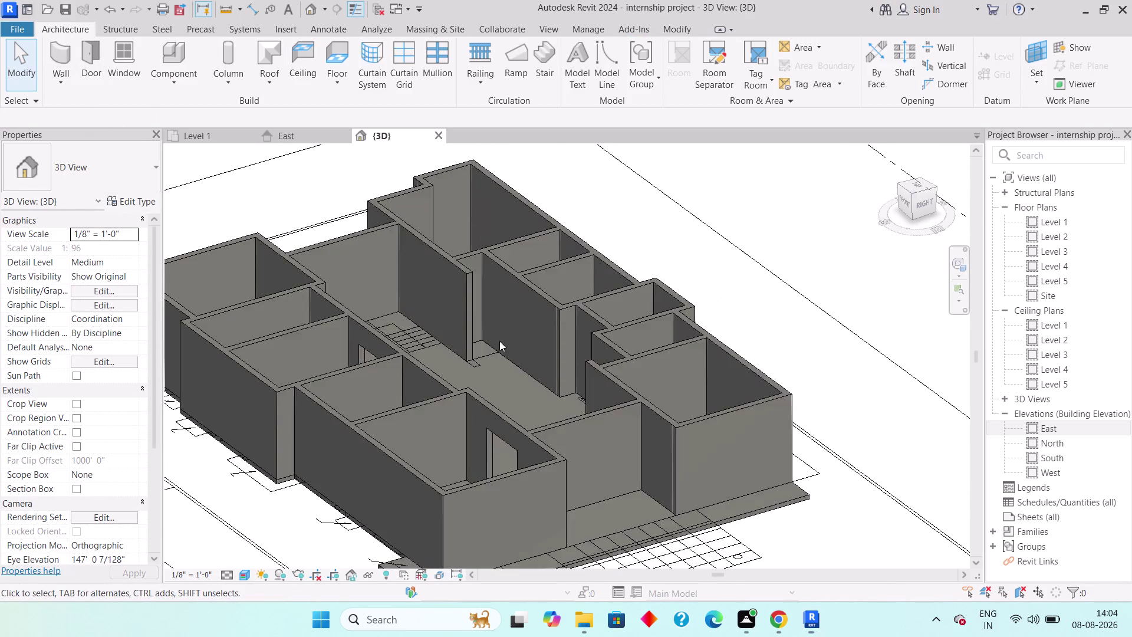
middle_drag(500, 341, 186, 344)
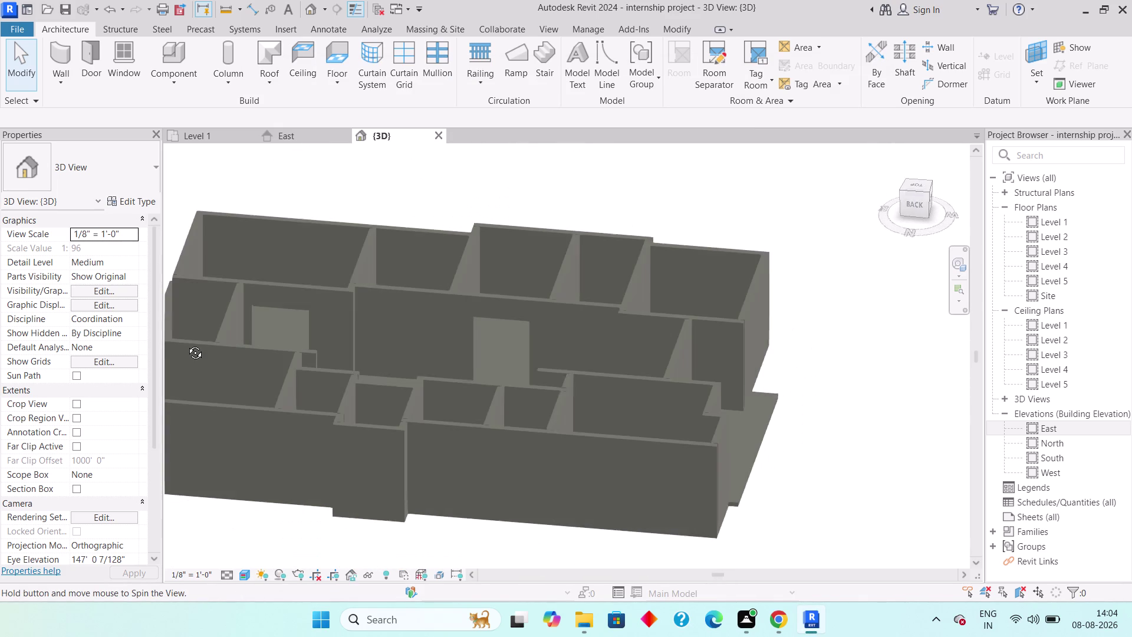
middle_drag(187, 344, 186, 344)
middle_drag(345, 314, 335, 315)
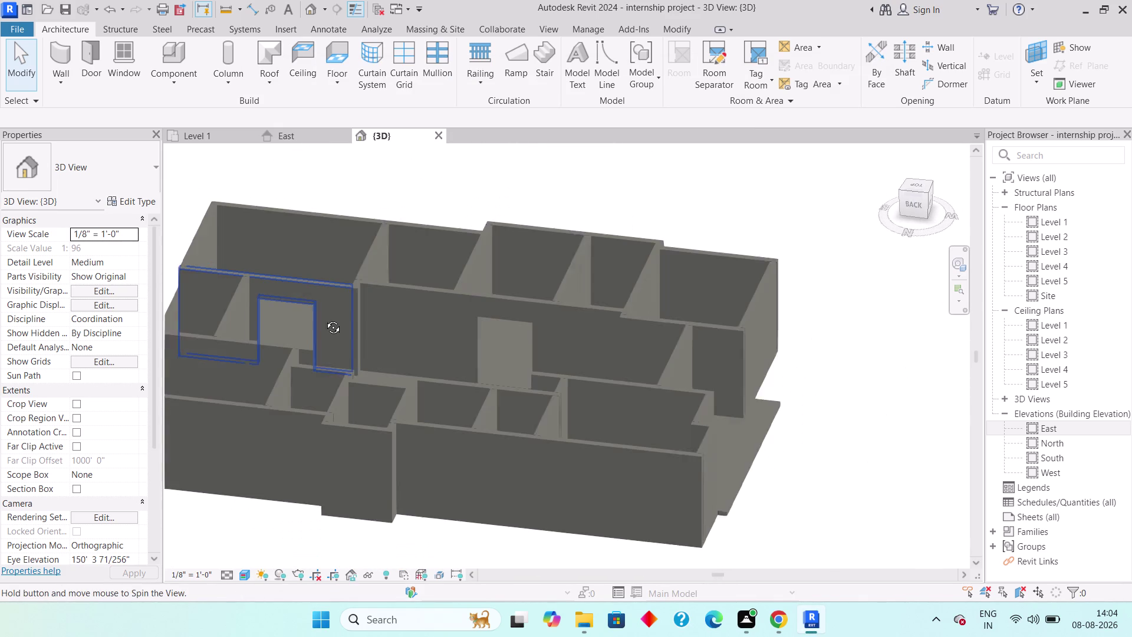
middle_drag(336, 316, 323, 318)
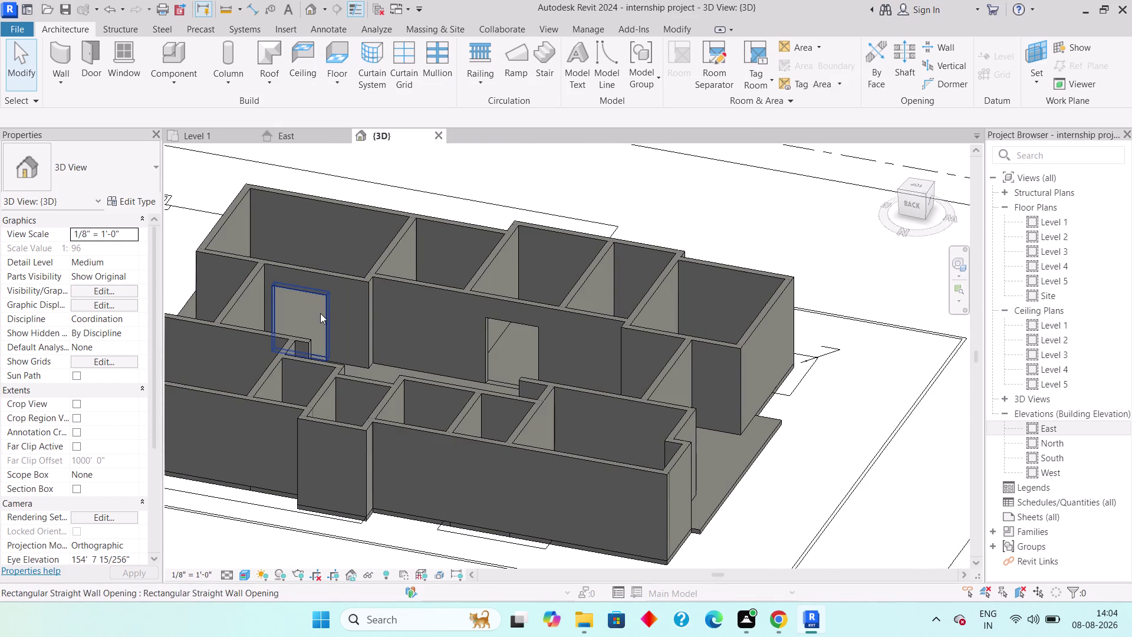
middle_drag(320, 313, 293, 334)
scroll(up, 3)
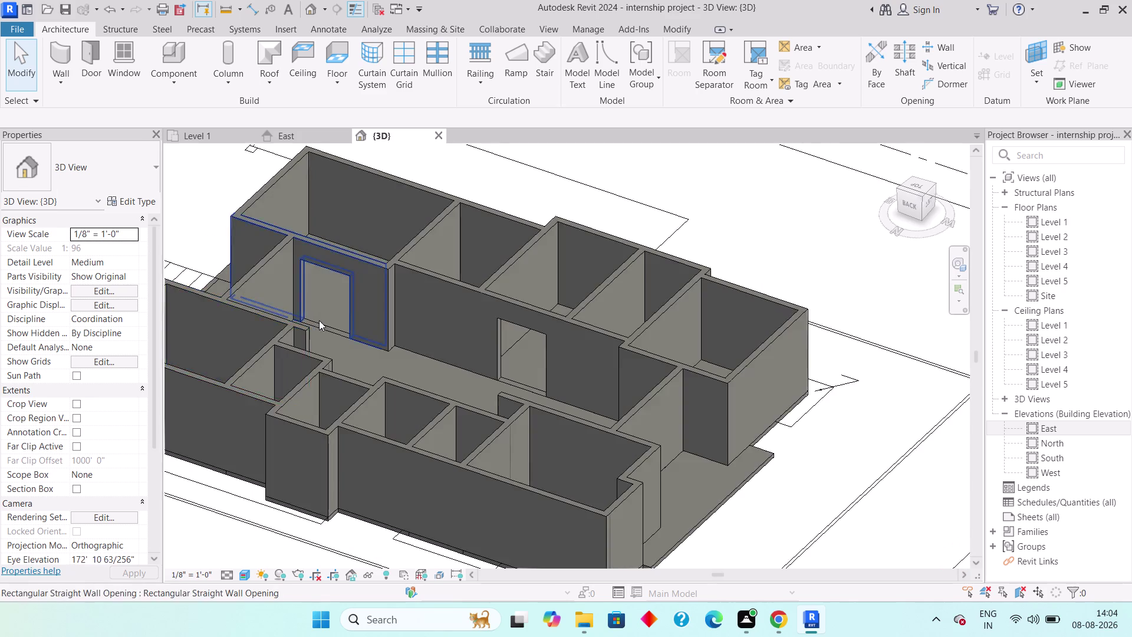
scroll(up, 3)
Select the wall and its rectangular opening, then cancel the Edit Profile sketch.
click(354, 341)
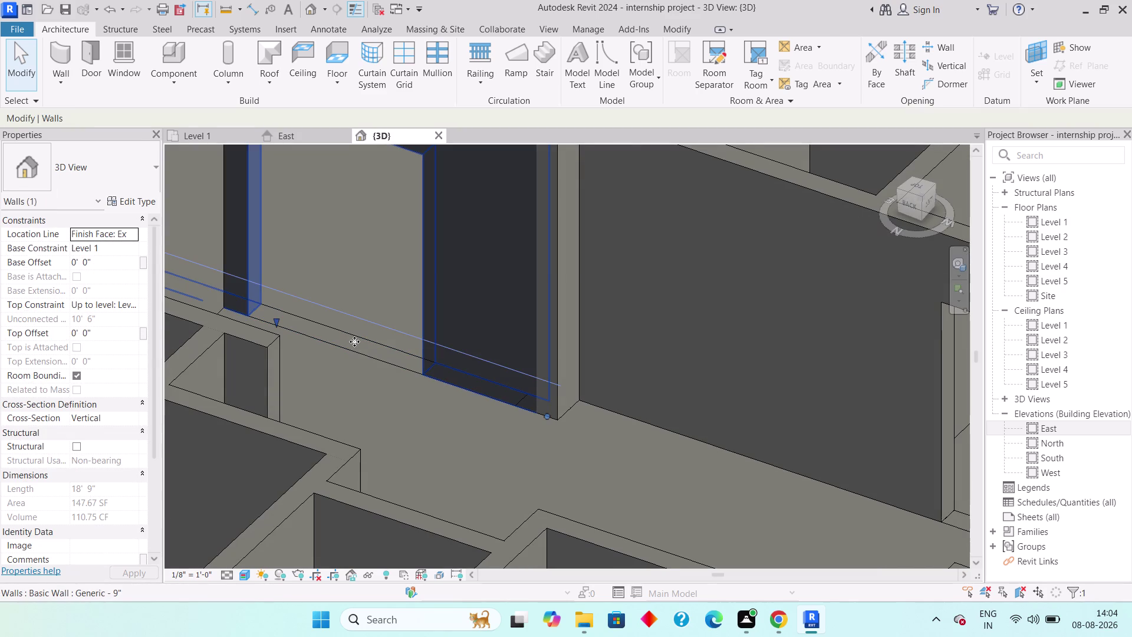
key(Escape)
key(Escape)
click(354, 348)
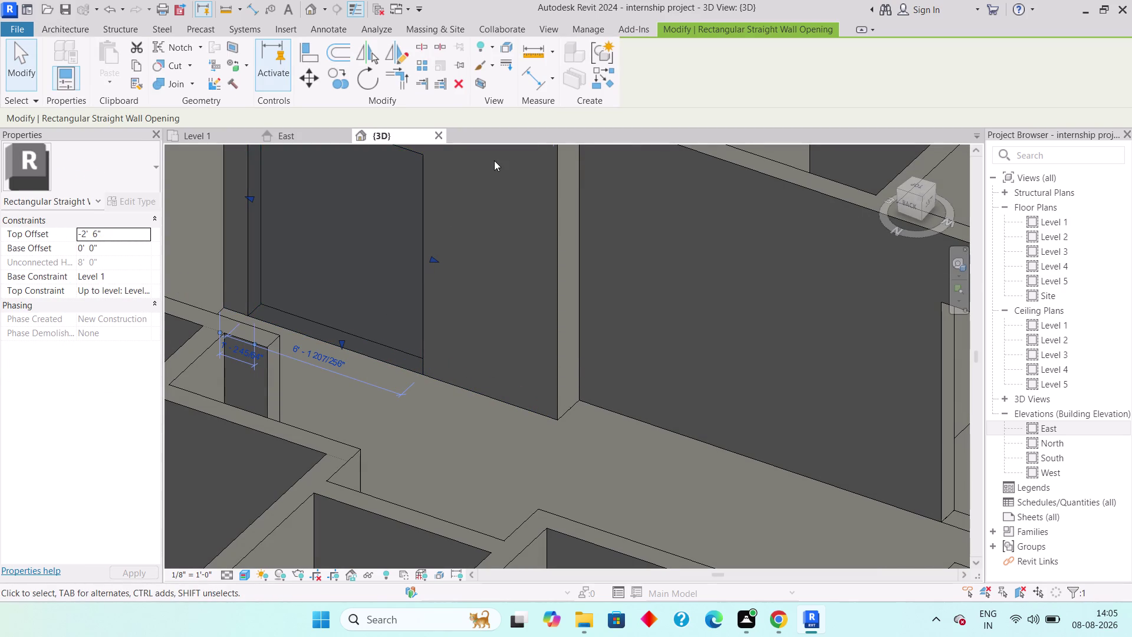
key(Escape)
key(Escape)
double_click(395, 350)
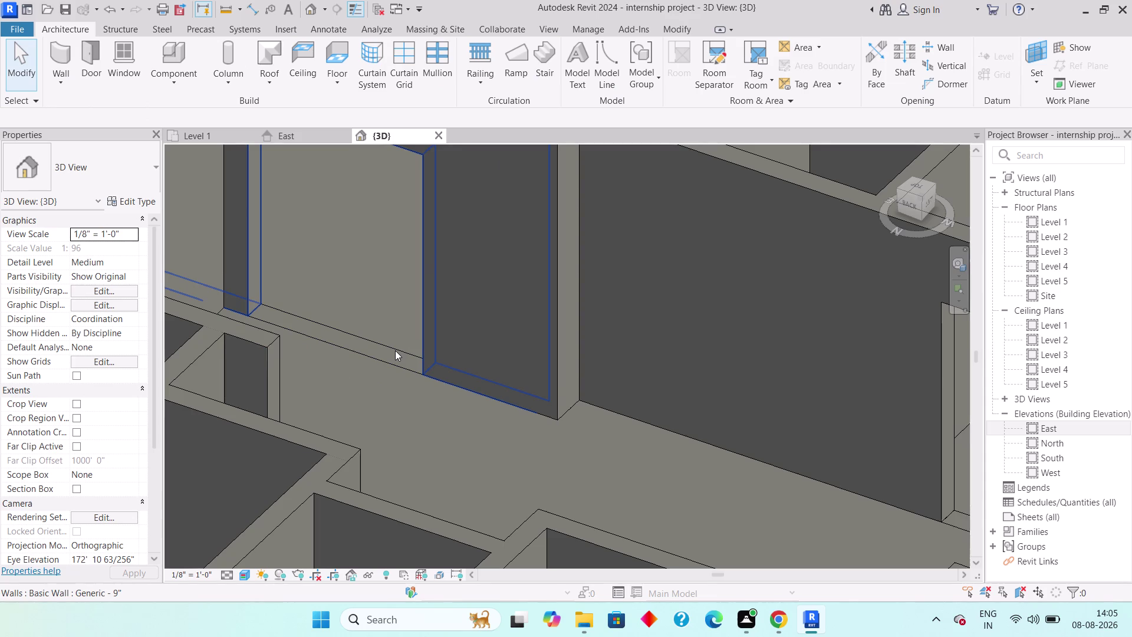
key(Escape)
key(Escape)
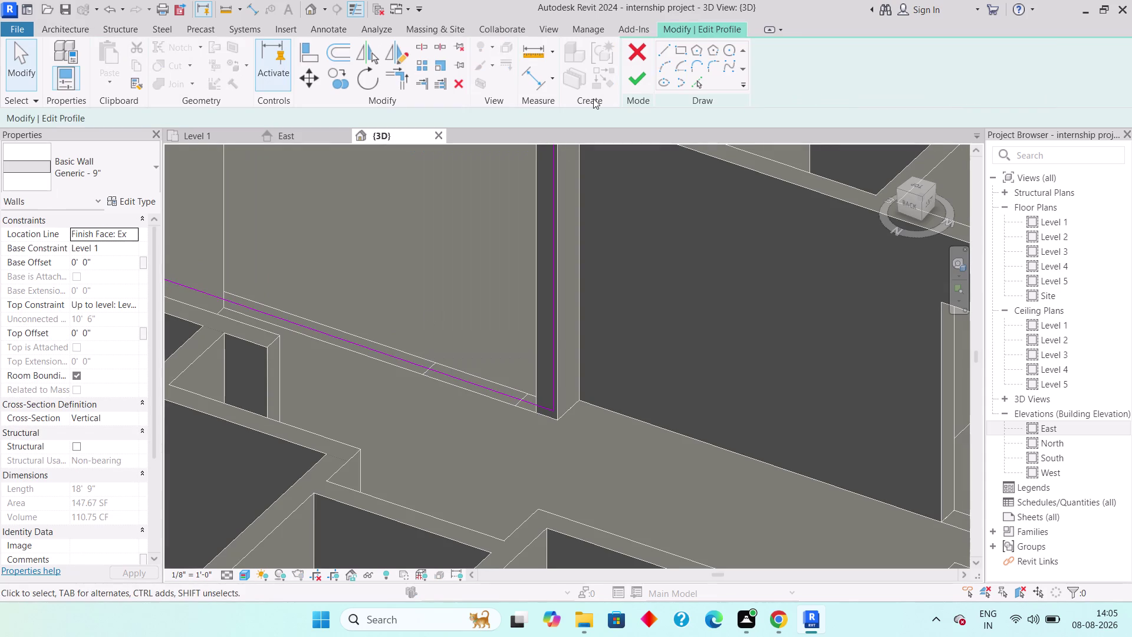
click(636, 53)
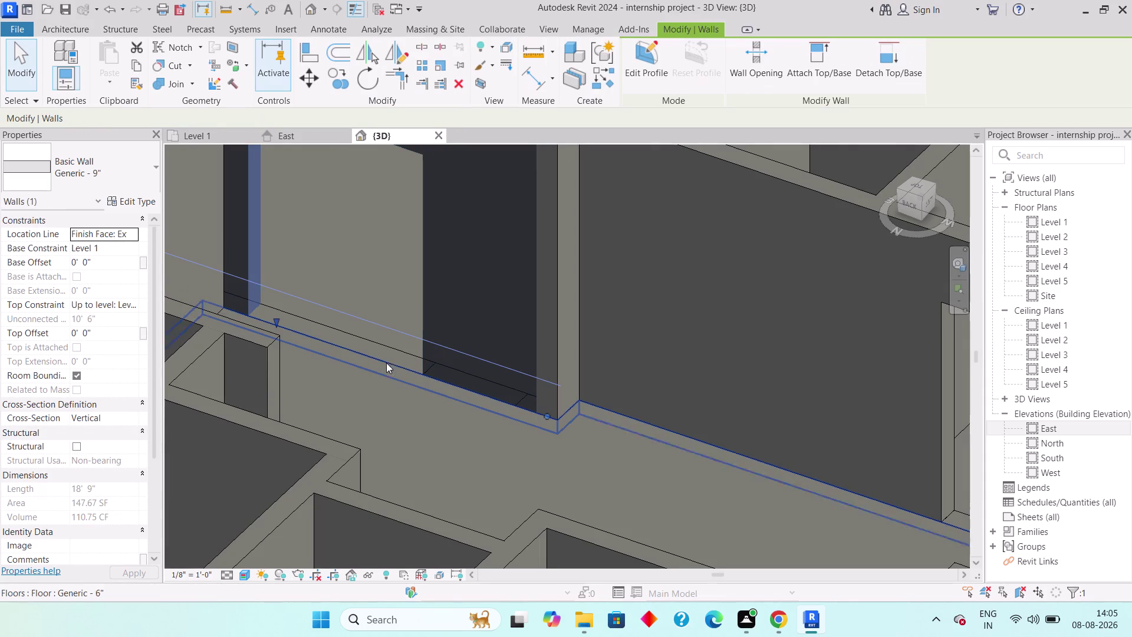
Reselect the 8'-0"-high rectangular opening, deselect it, and return to the Level 1 plan.
key(Escape)
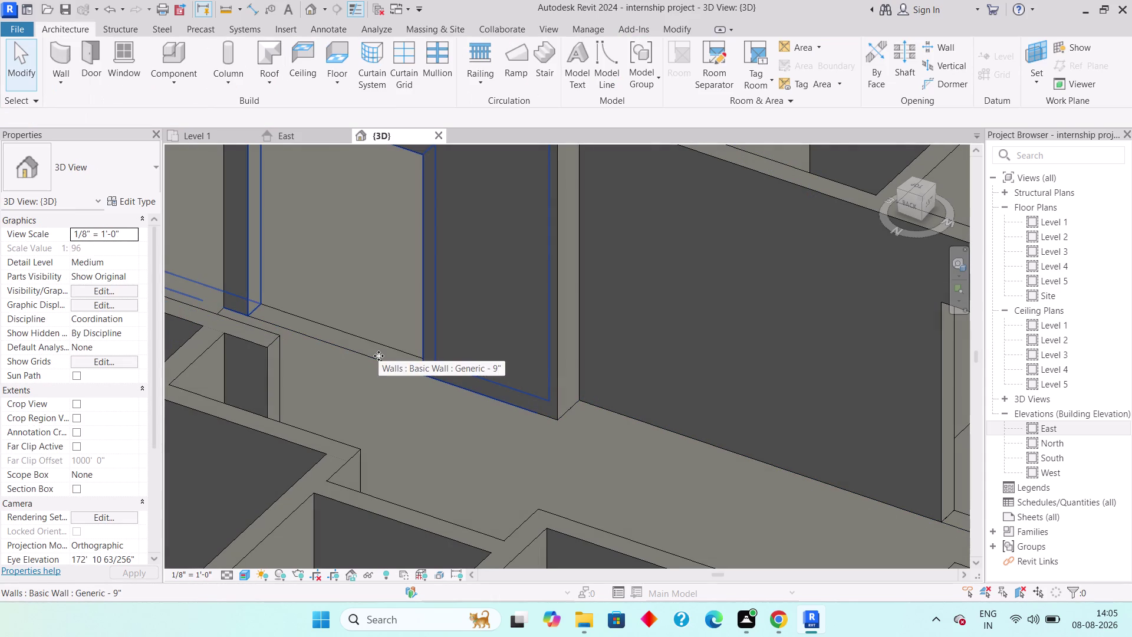
double_click(370, 336)
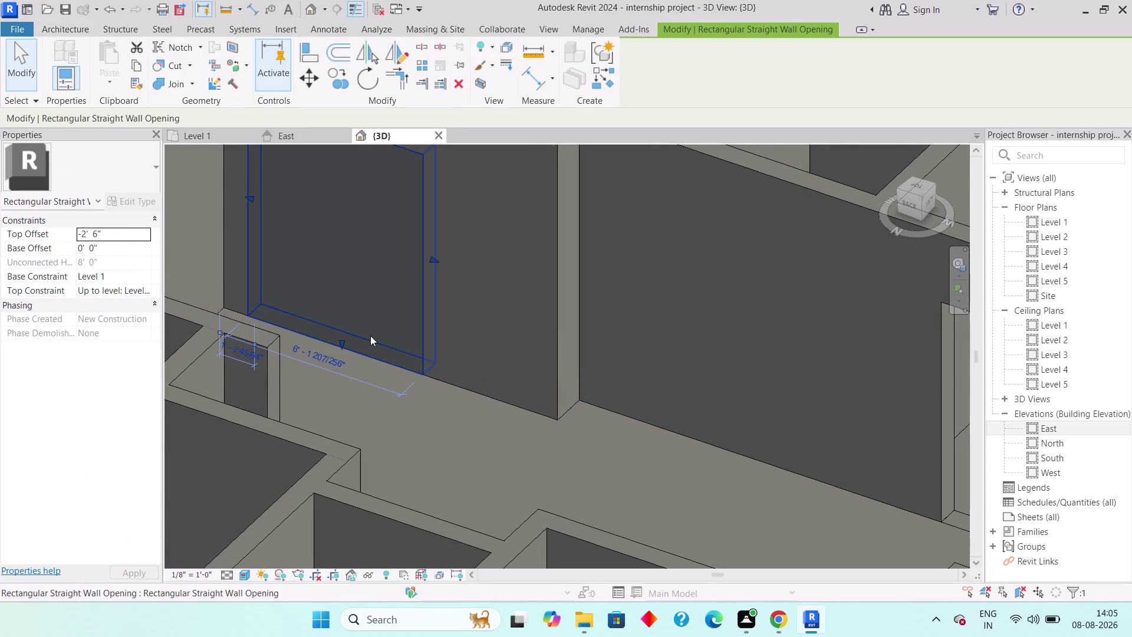
key(Escape)
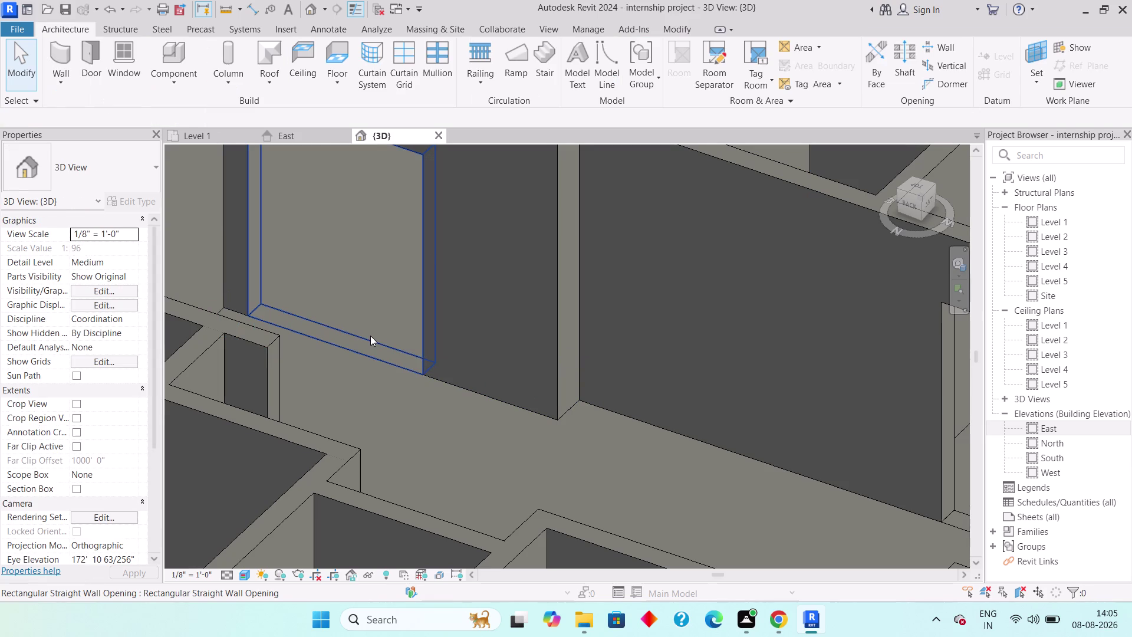
double_click(370, 335)
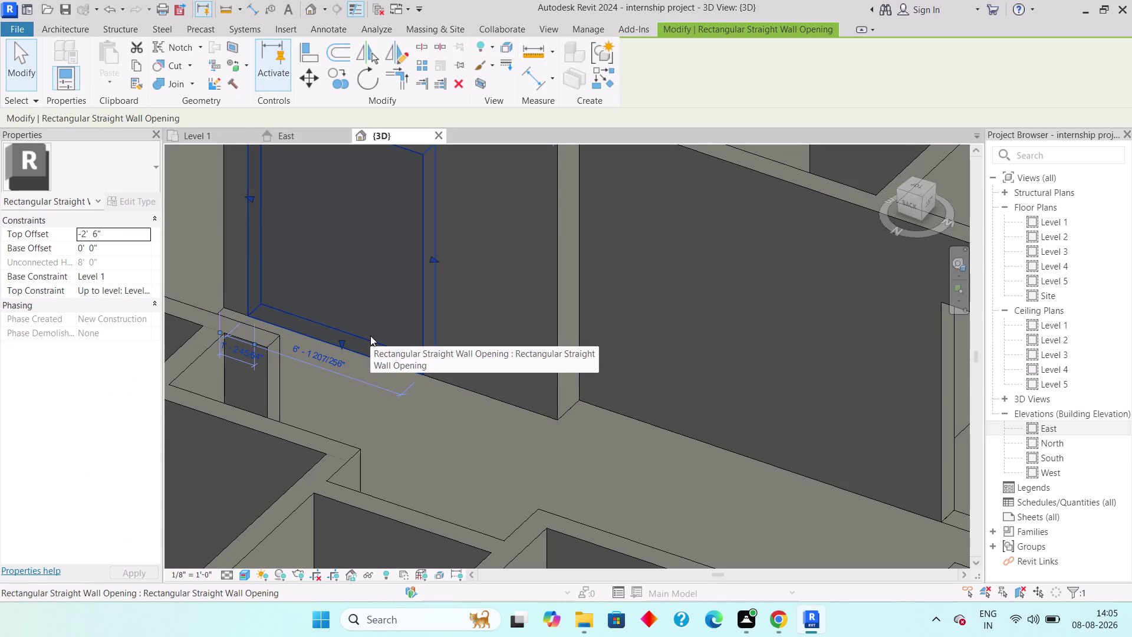
key(Escape)
triple_click(370, 336)
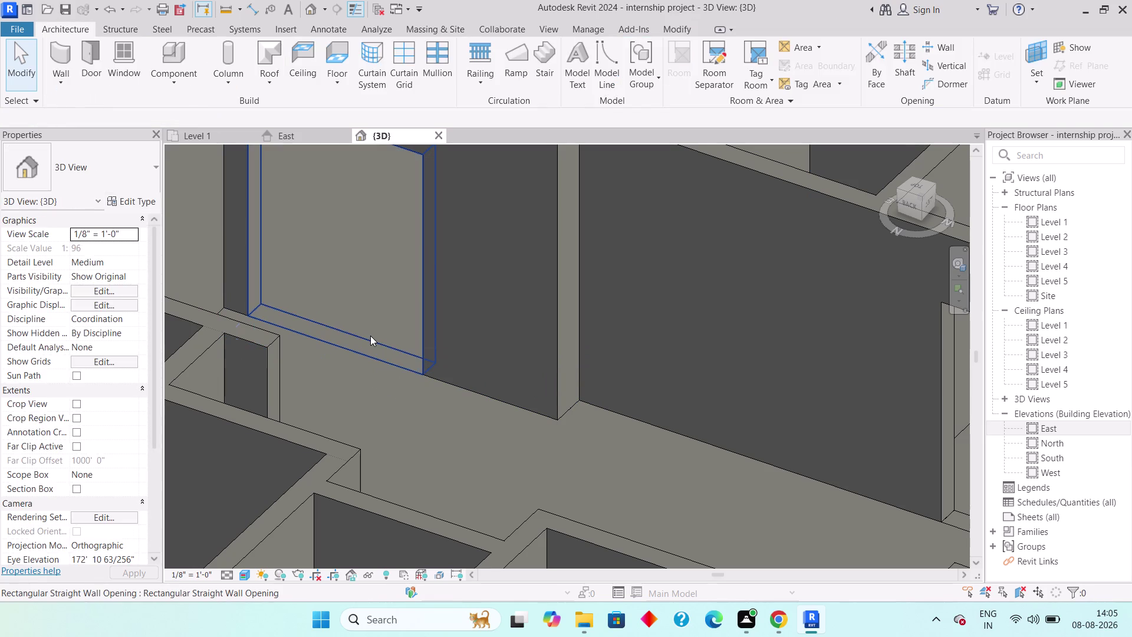
key(Escape)
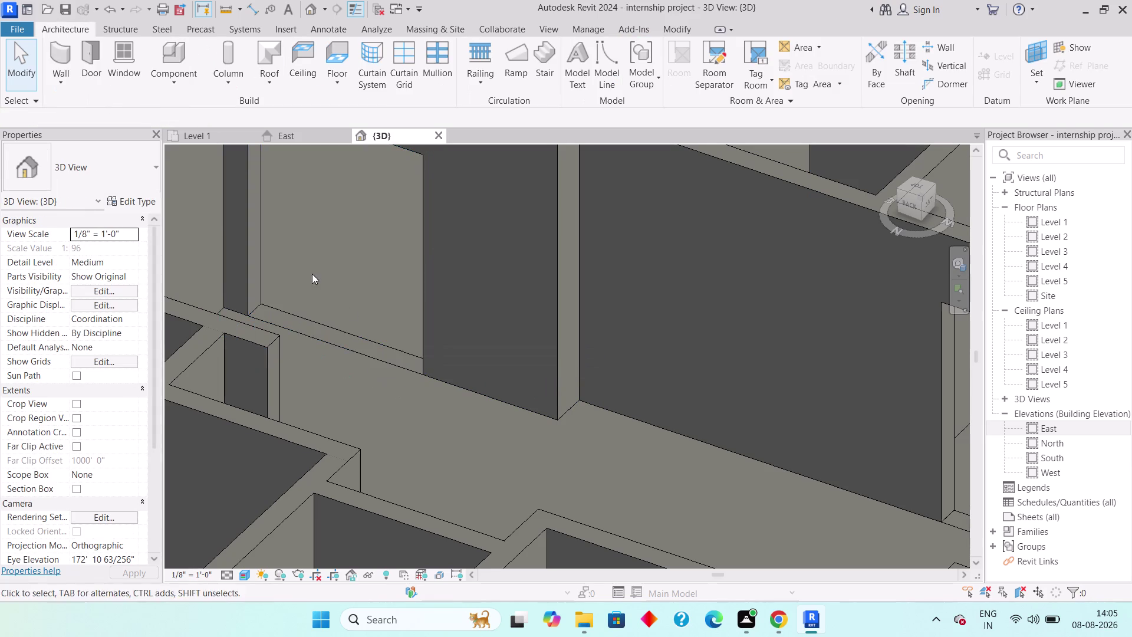
click(199, 141)
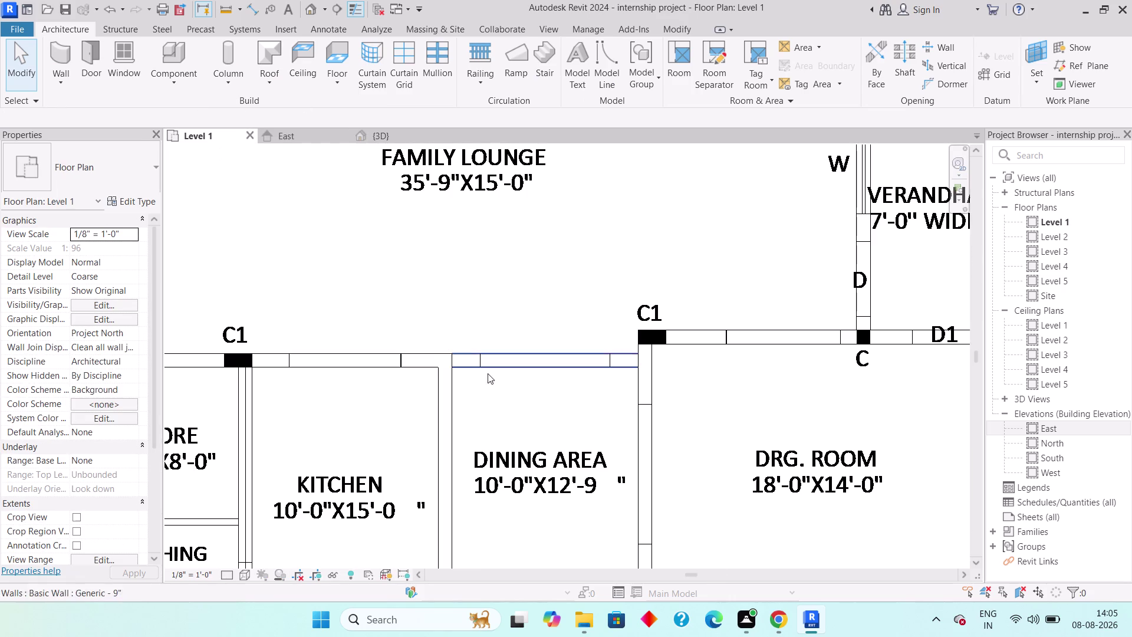
middle_drag(552, 376, 507, 293)
scroll(down, 3)
middle_drag(374, 339, 391, 343)
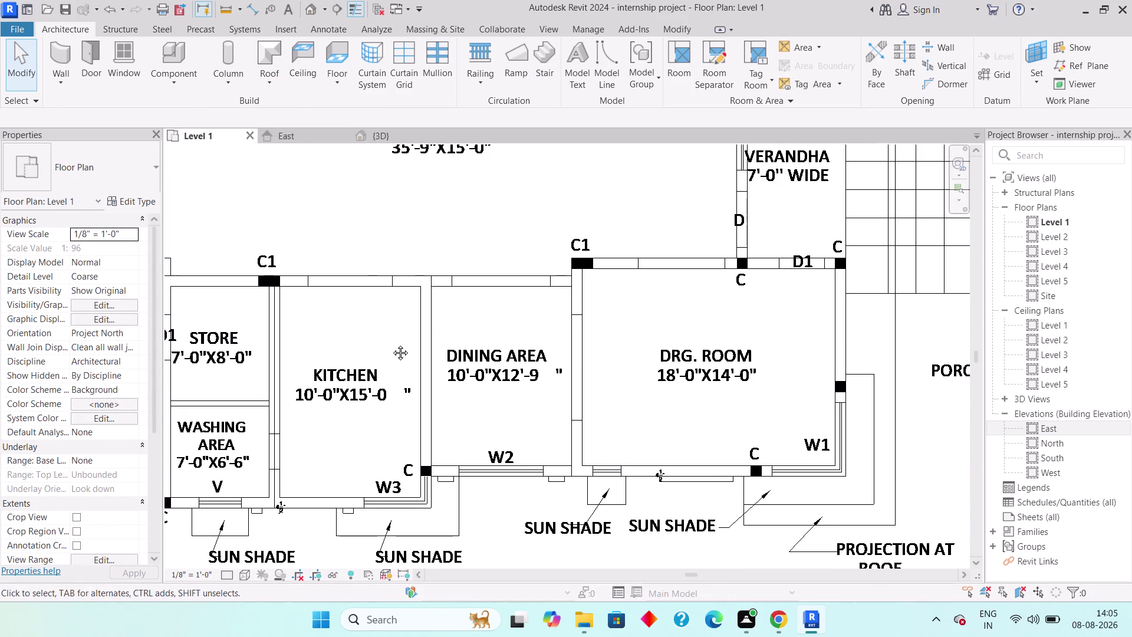
middle_drag(391, 344, 391, 343)
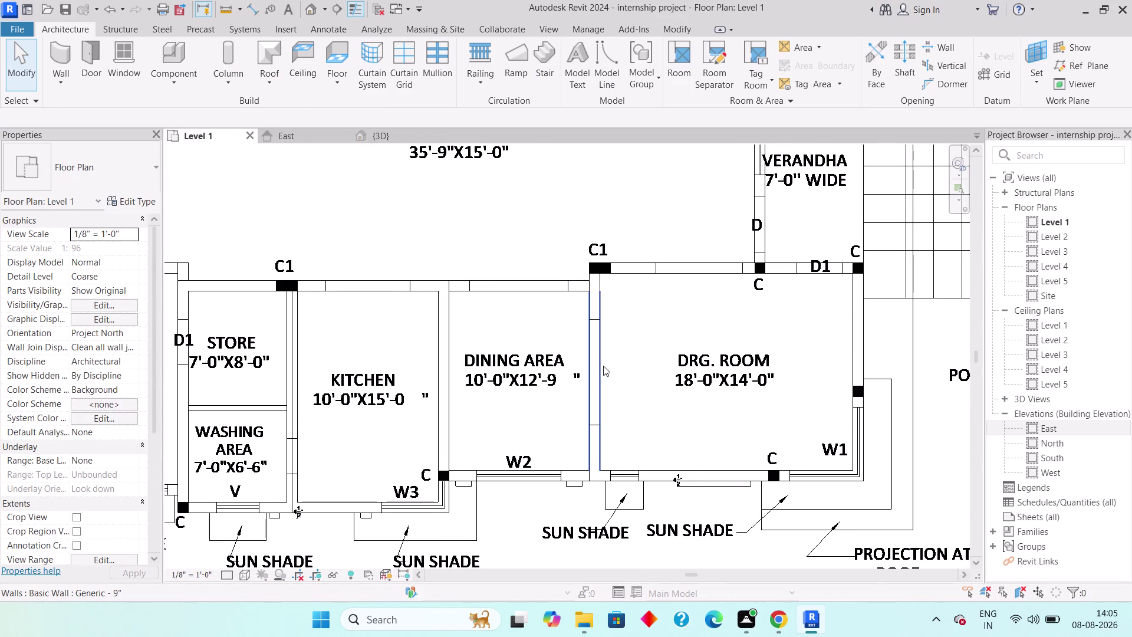
click(601, 367)
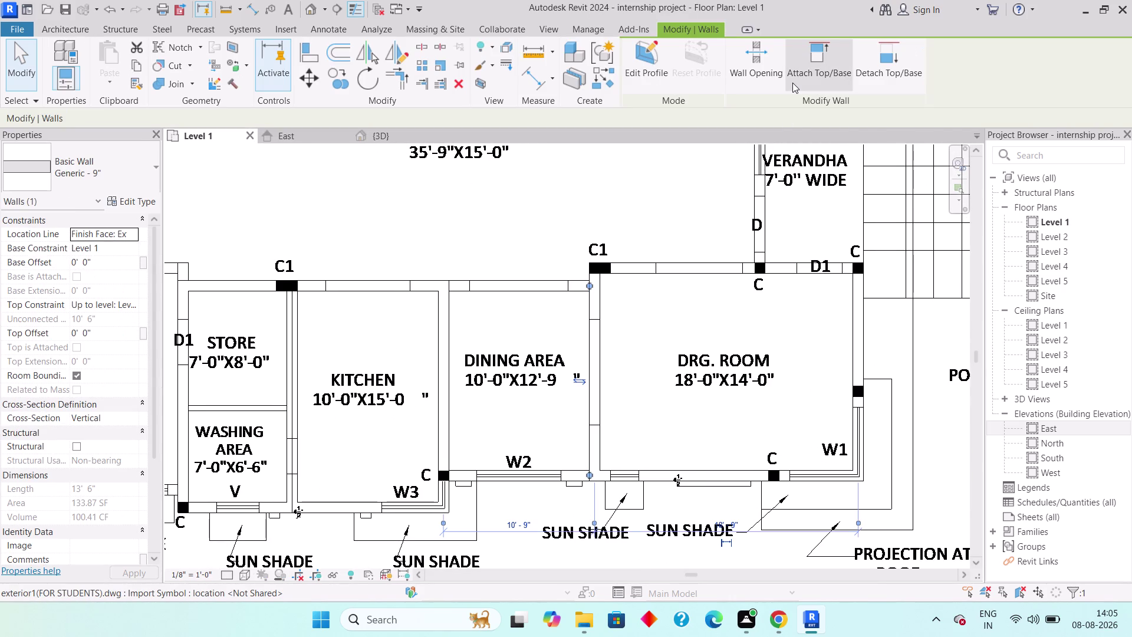
click(654, 78)
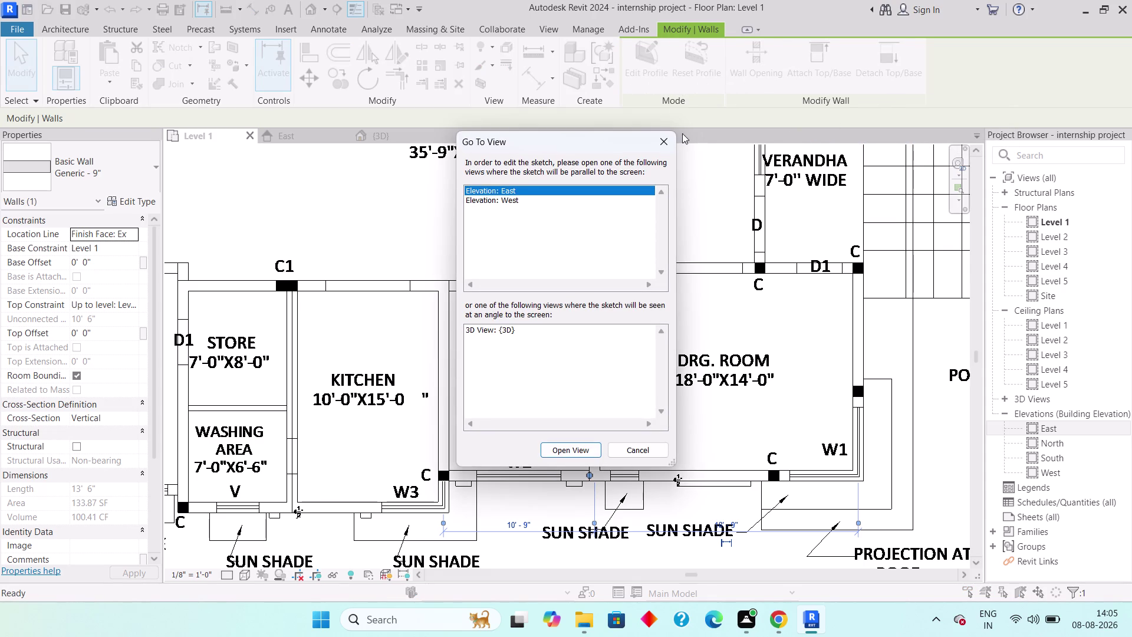
click(662, 134)
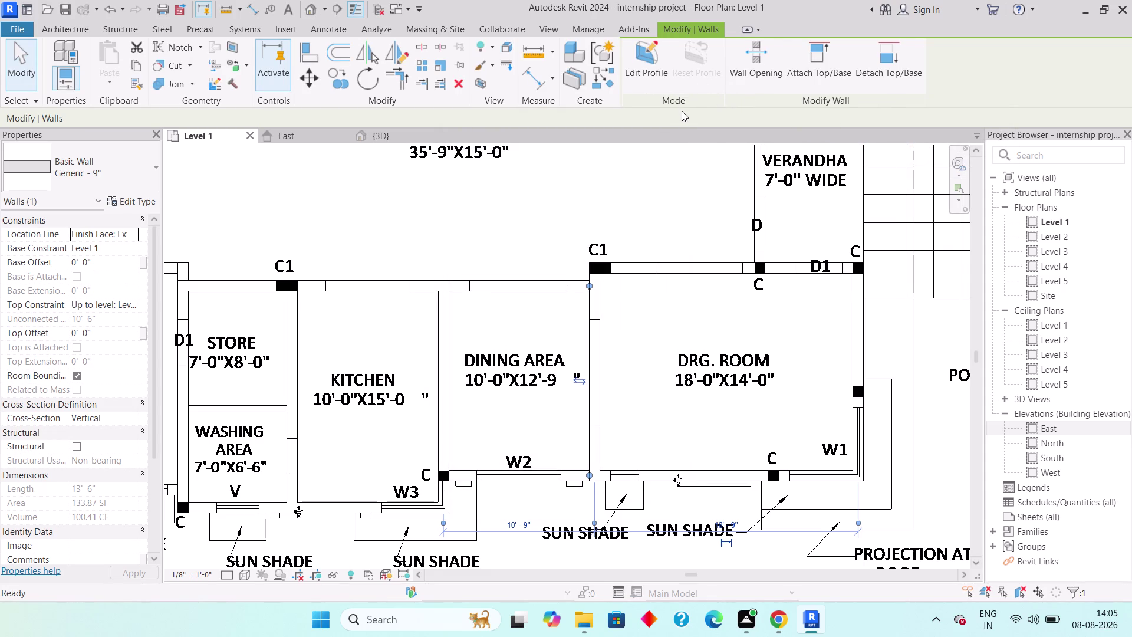
key(Escape)
key(Escape)
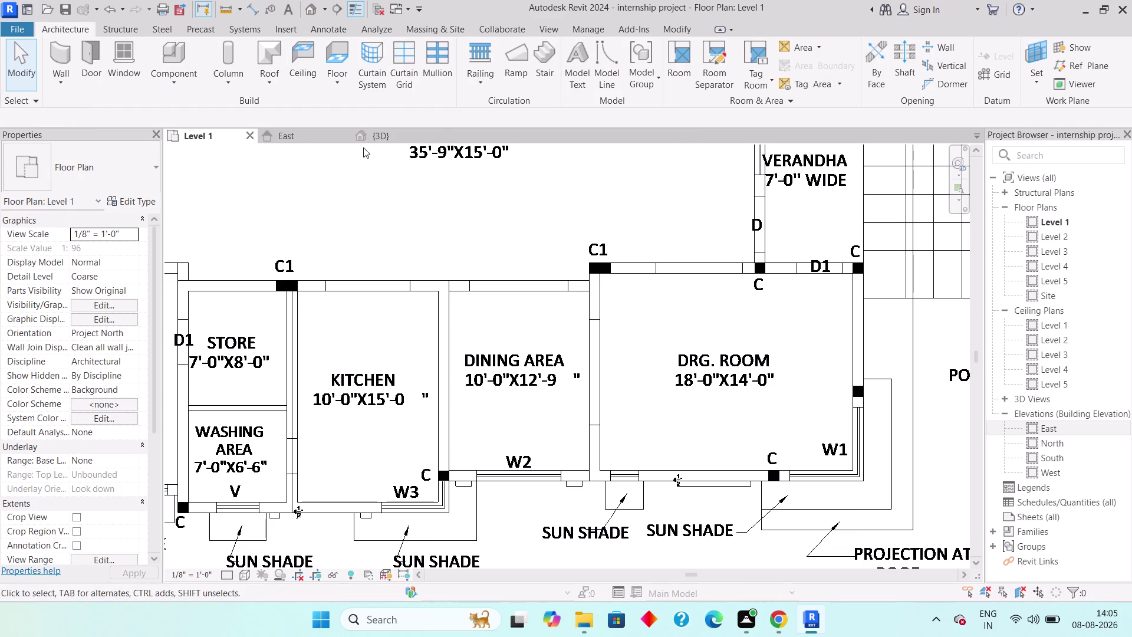
In the 3D view, orbit to the interior wall and select its rectangular opening.
click(395, 137)
middle_drag(544, 323, 485, 329)
scroll(down, 3)
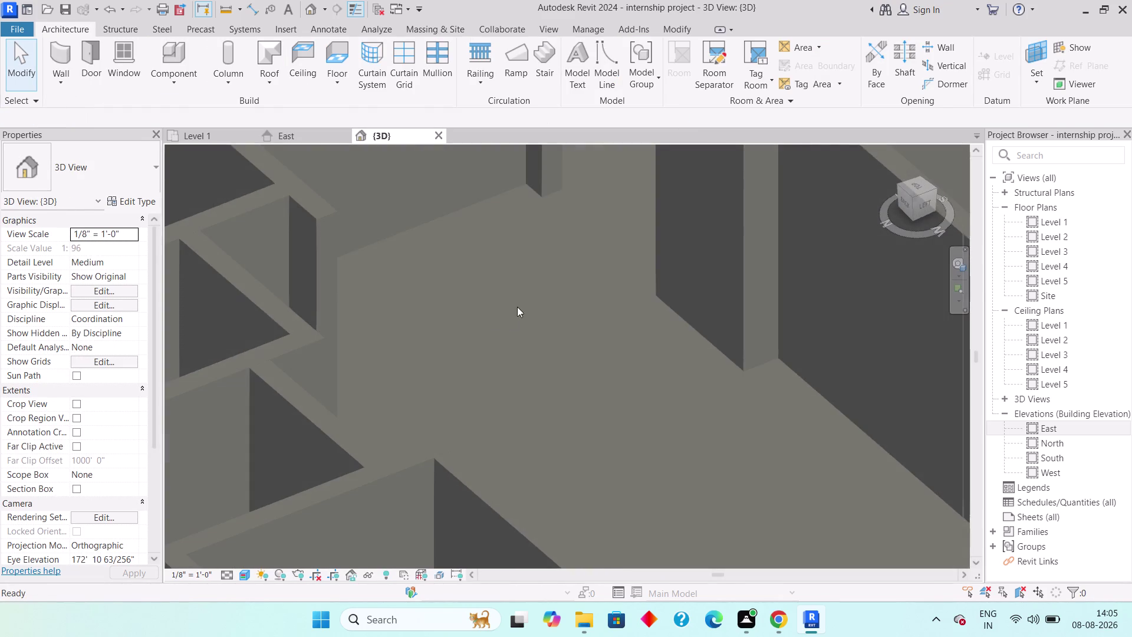
middle_drag(521, 291, 596, 377)
click(617, 320)
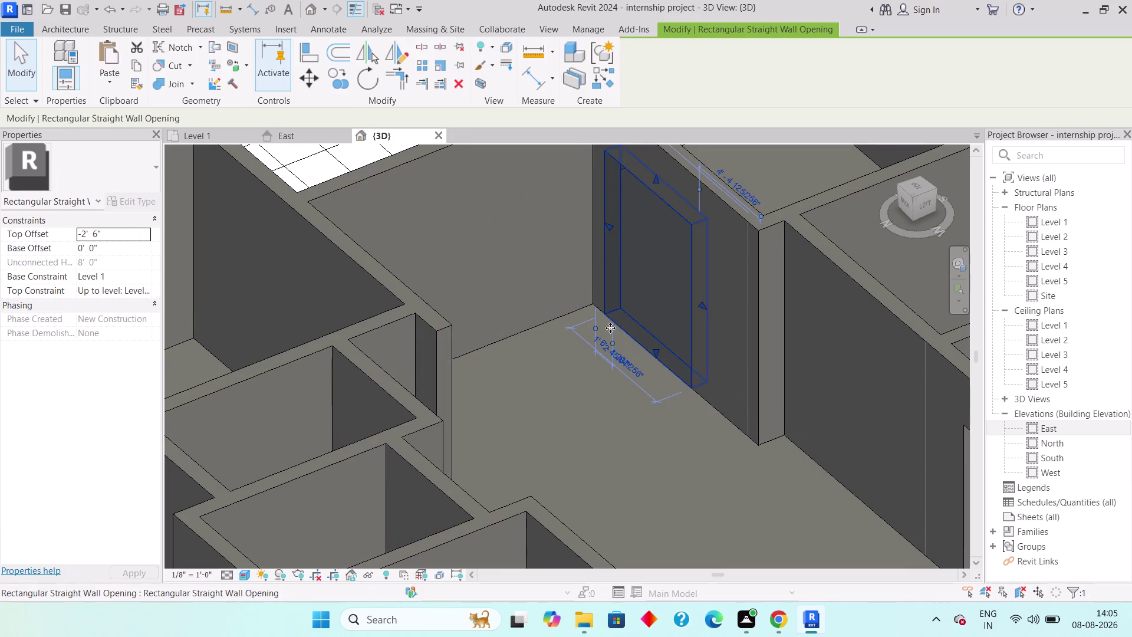
middle_drag(603, 341, 659, 320)
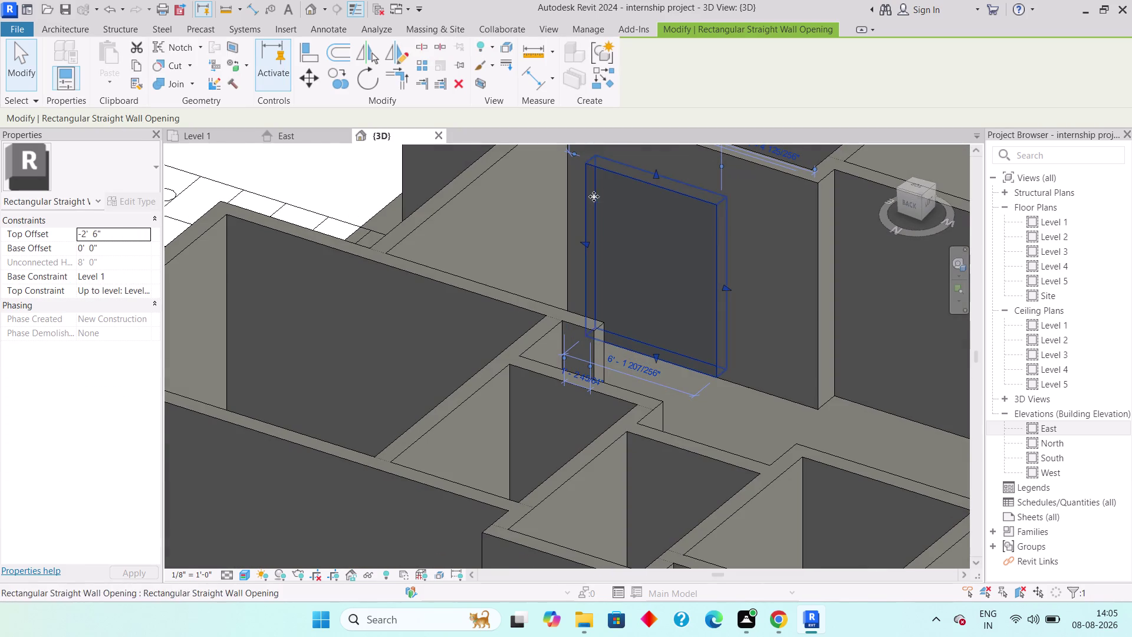
middle_drag(657, 266, 627, 295)
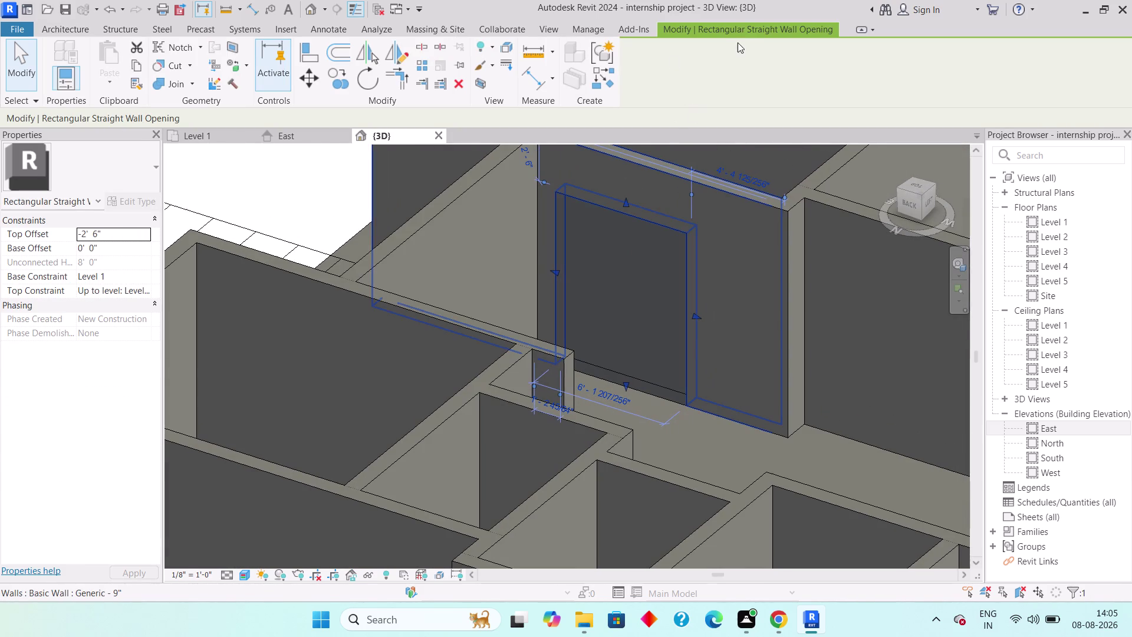
View the opening, 2'-6" below the wall top, from another angle, then deselect it.
click(740, 30)
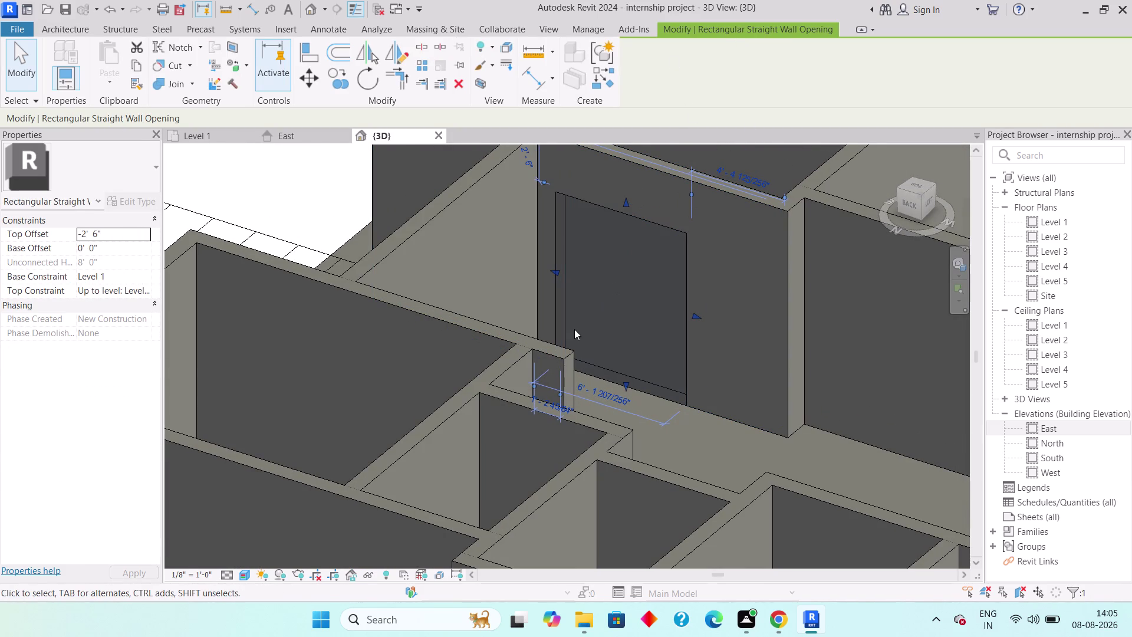
scroll(up, 3)
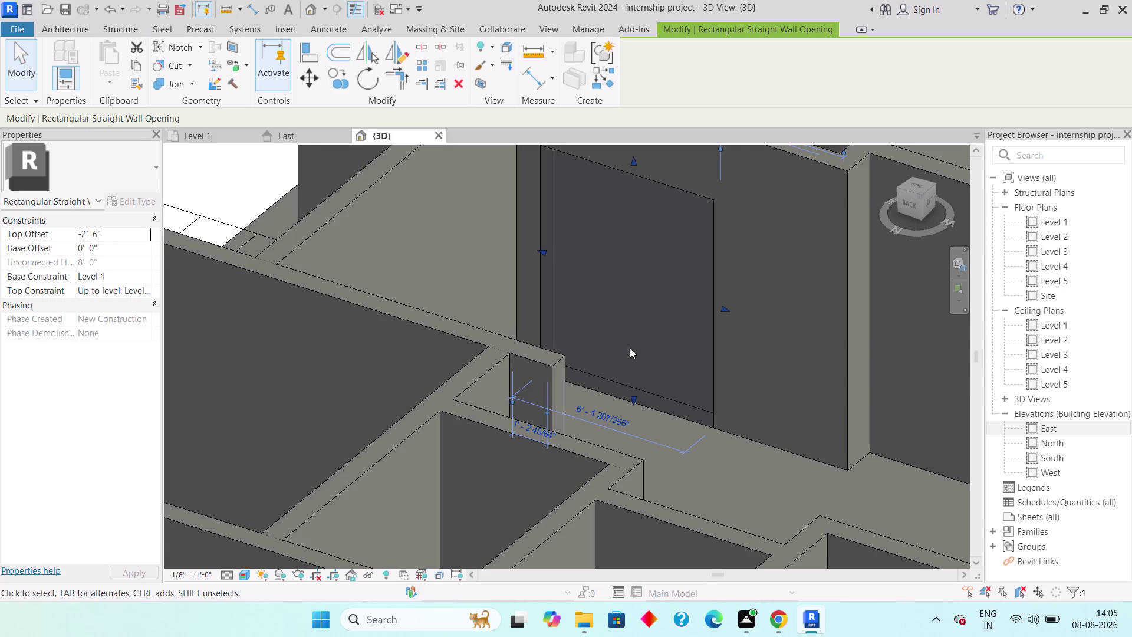
middle_drag(630, 348, 601, 370)
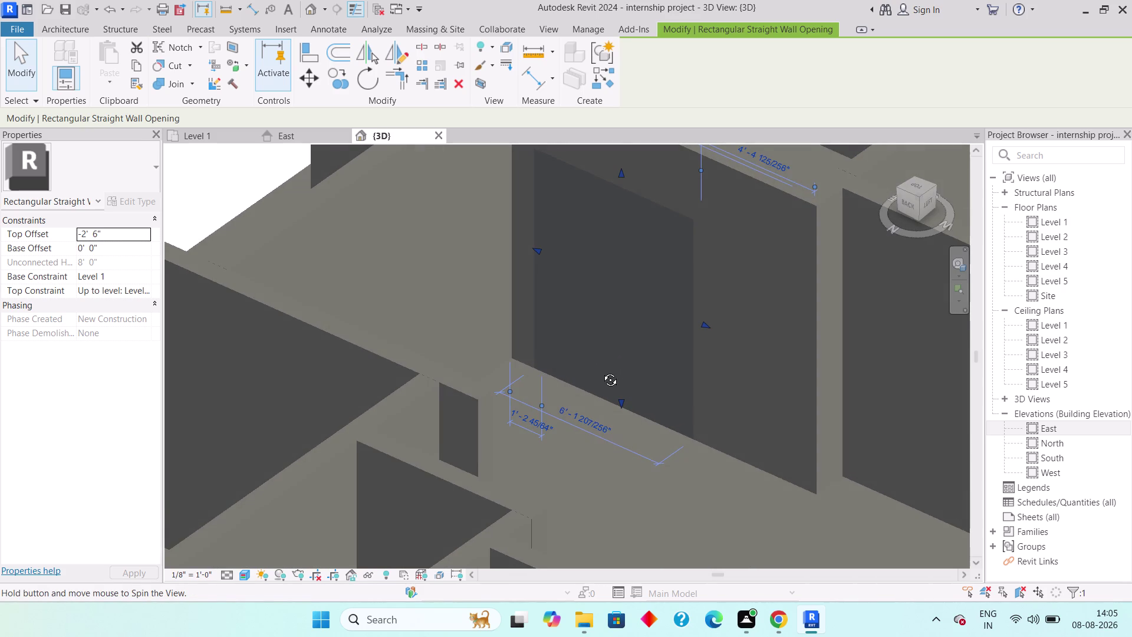
middle_drag(601, 370, 601, 370)
key(Escape)
key(Escape)
middle_drag(593, 382, 616, 396)
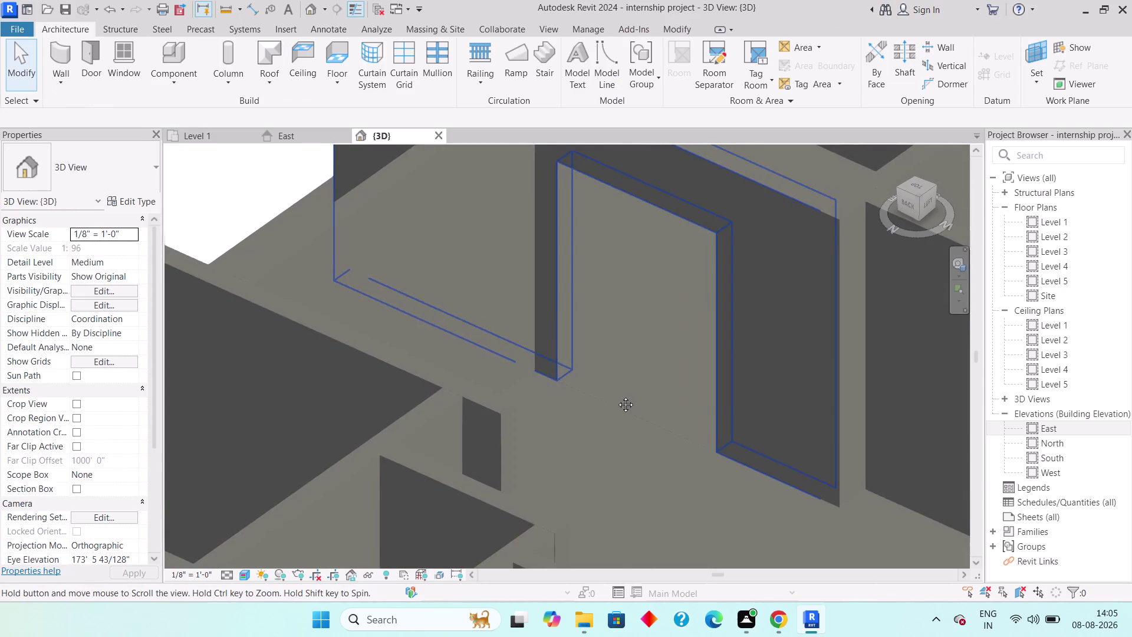
middle_drag(616, 395, 617, 396)
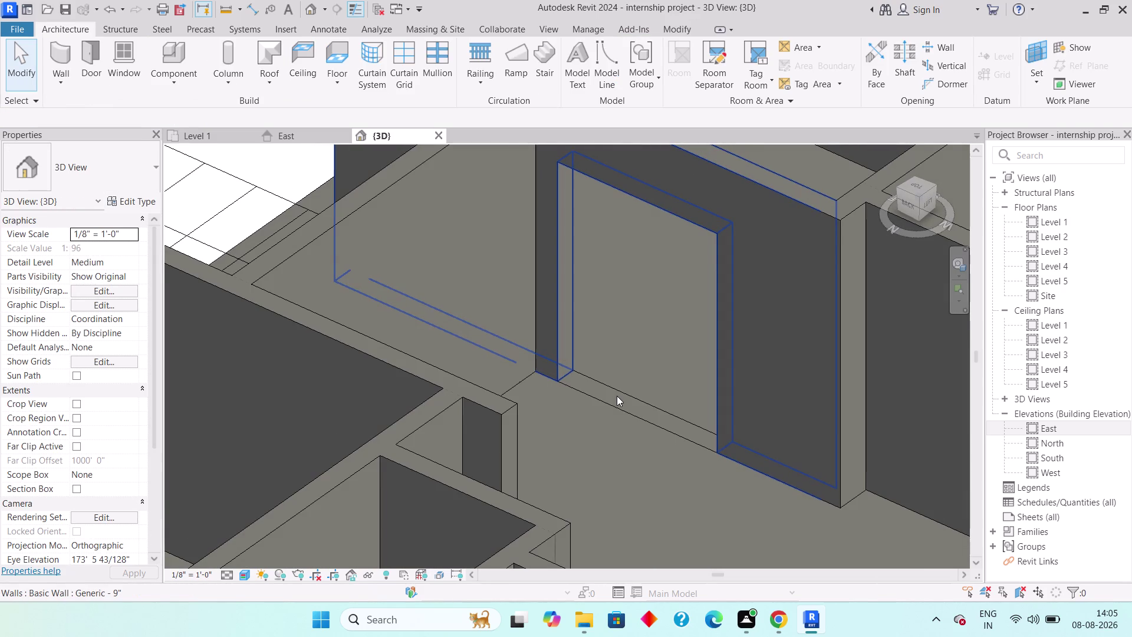